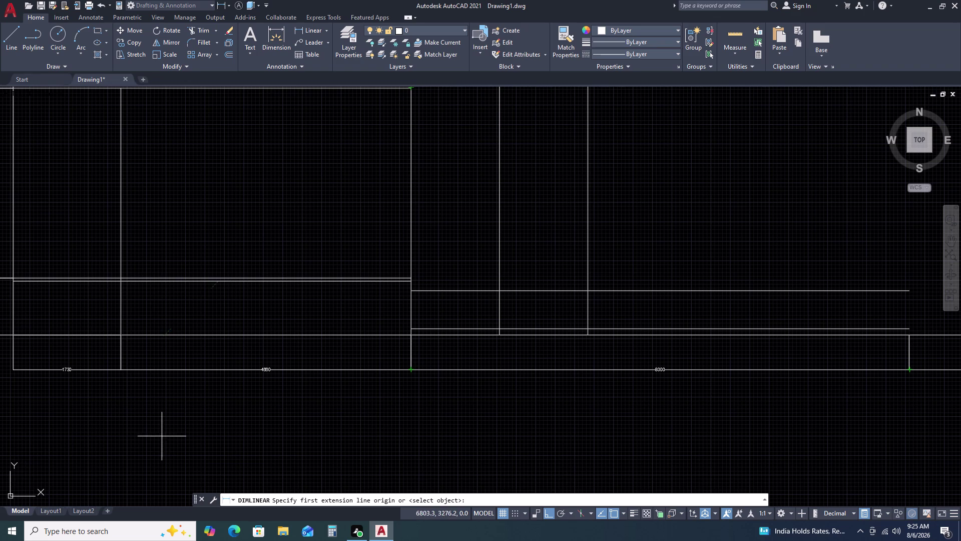
Cancel the pending linear dimension and recenter the view on the whole elevation.
scroll(down, 3)
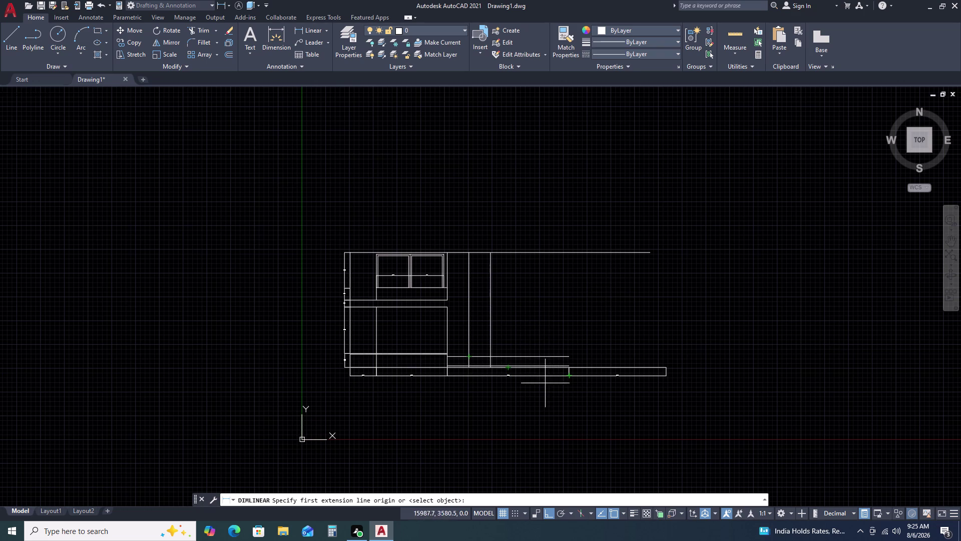
scroll(up, 3)
scroll(down, 3)
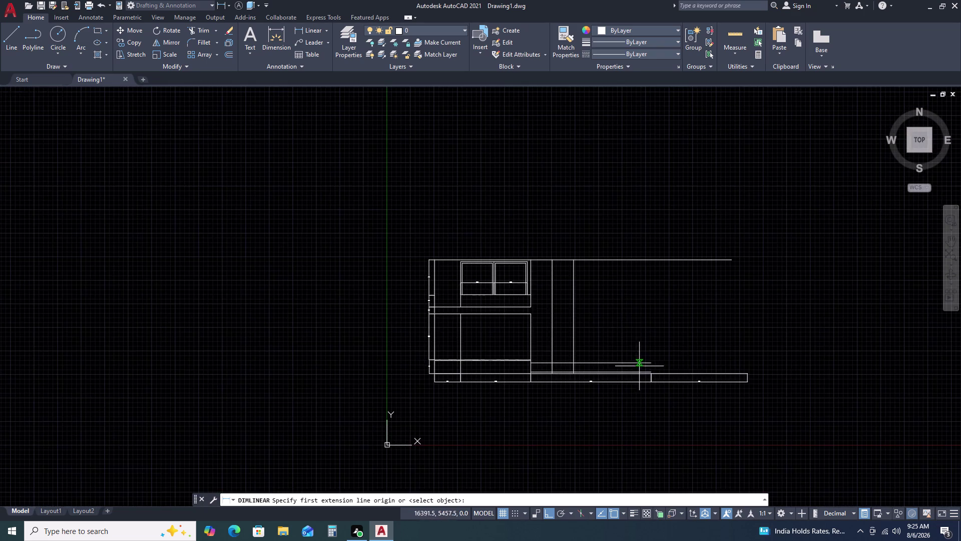
scroll(up, 3)
middle_drag(695, 369, 613, 366)
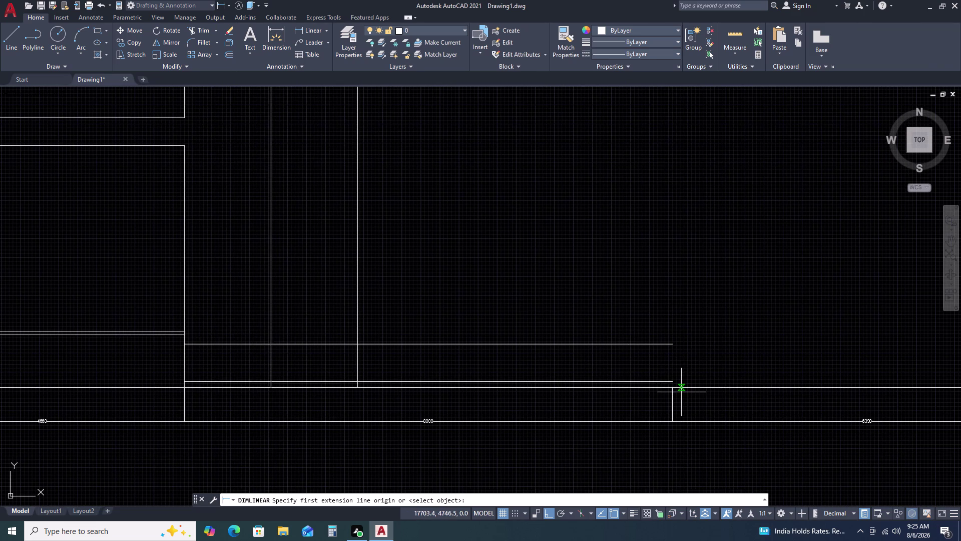
key(Escape)
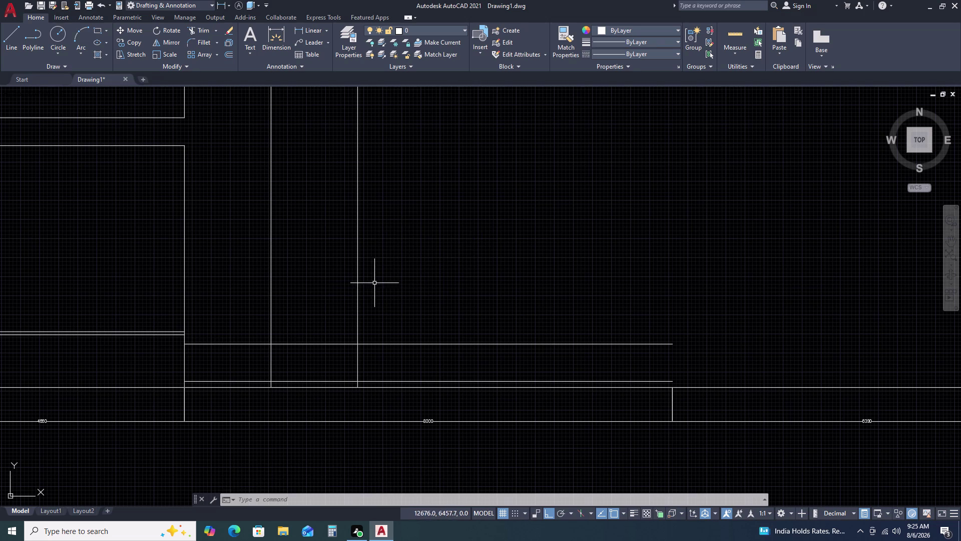
scroll(down, 3)
middle_drag(409, 285, 463, 323)
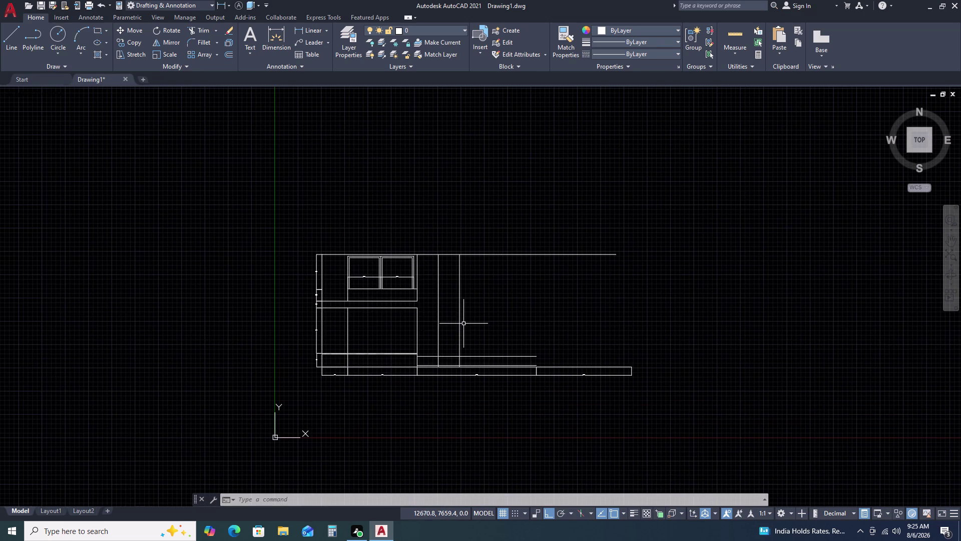
scroll(up, 3)
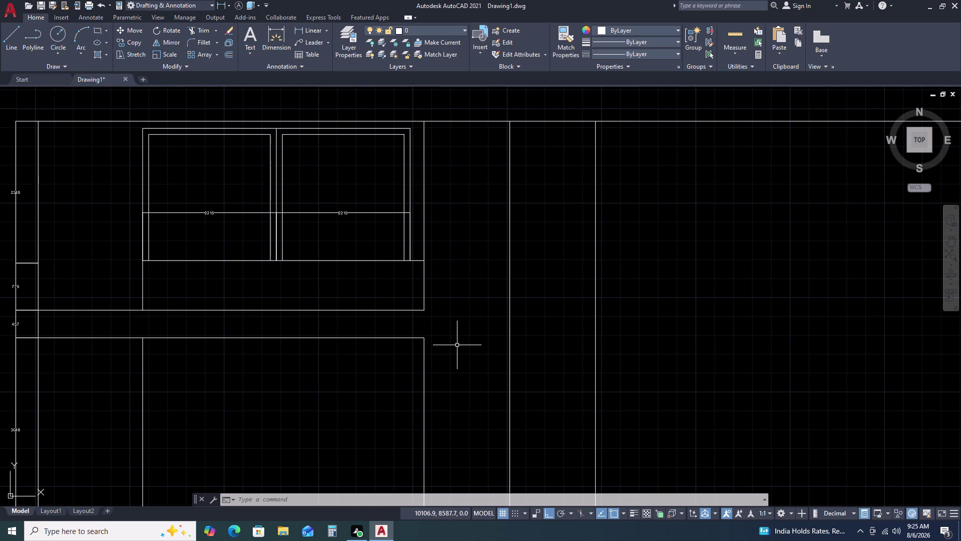
Draw a line extending the shelf band's top edge to the vertical partition.
text(L)
key(space)
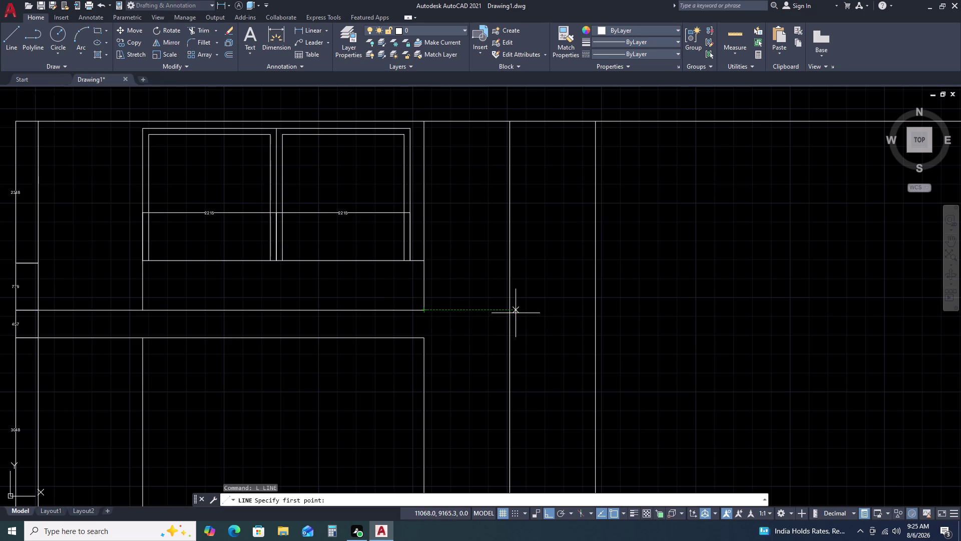
click(510, 309)
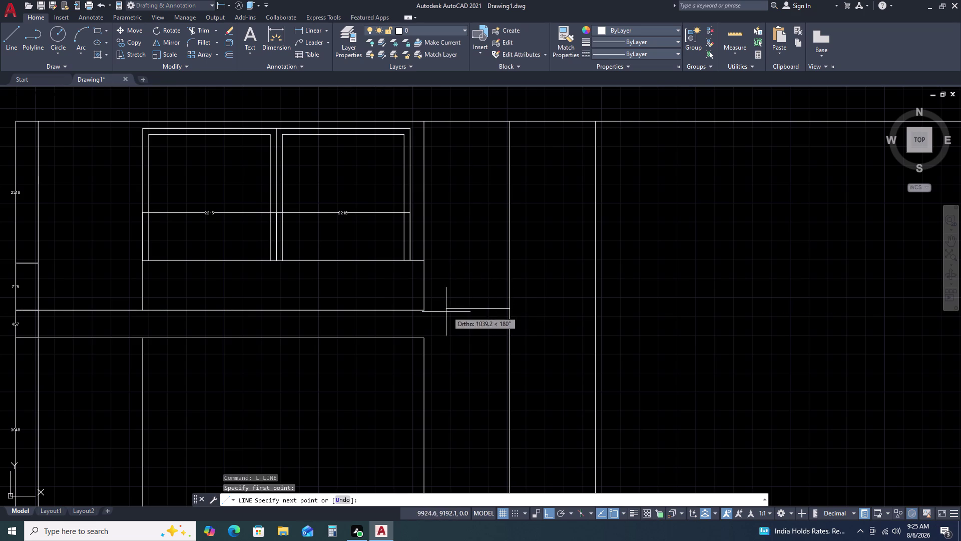
key(Escape)
key(space)
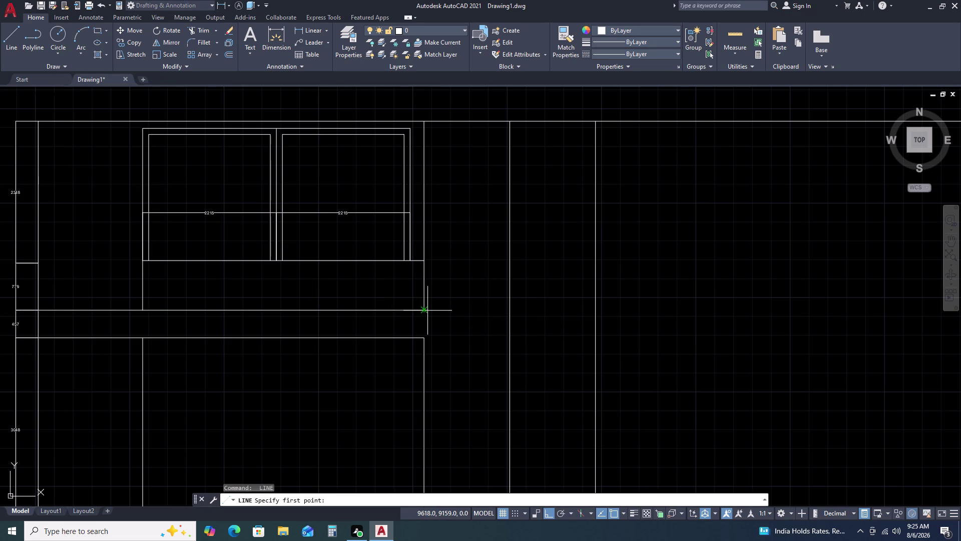
click(427, 310)
click(506, 310)
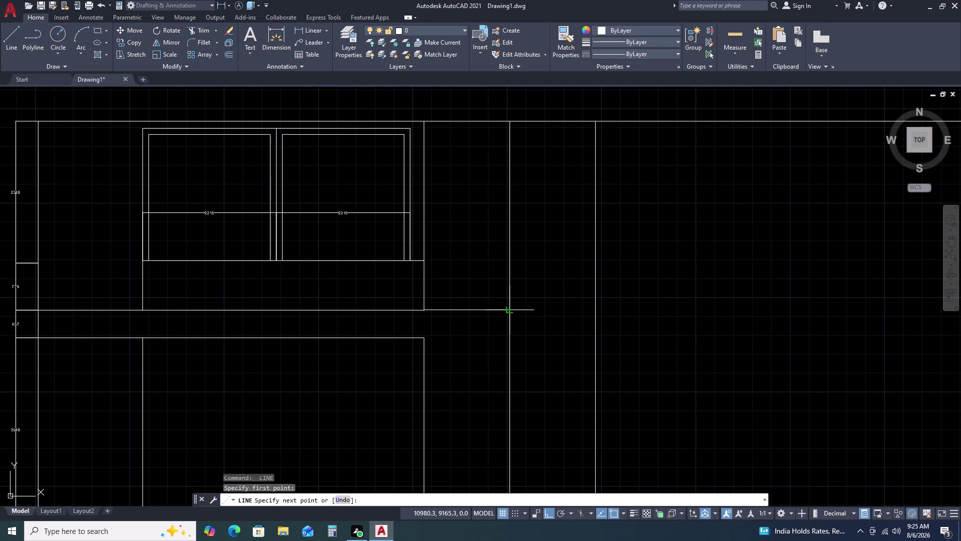
key(Escape)
Draw a line extending the shelf band's lower edge to the partition.
scroll(up, 3)
scroll(down, 3)
middle_drag(605, 340, 596, 292)
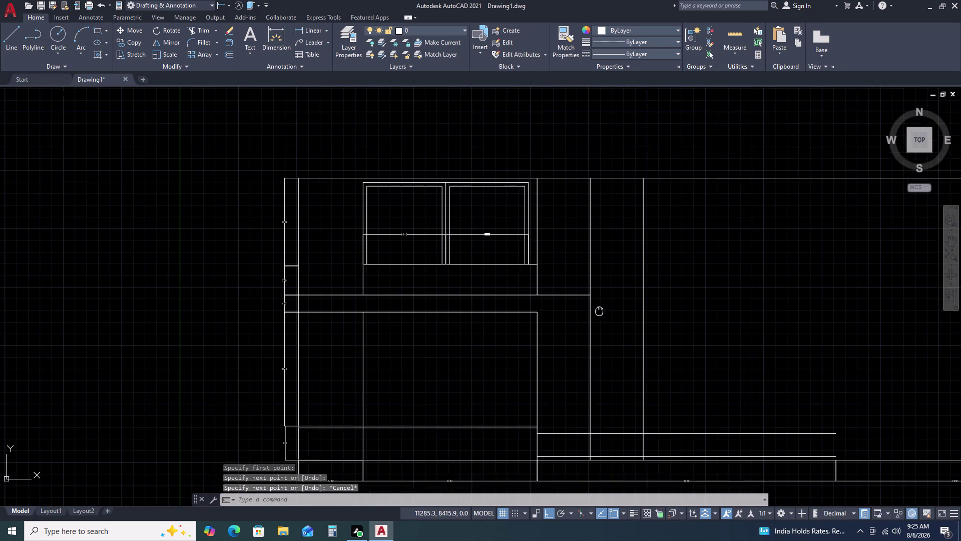
middle_drag(595, 292, 595, 289)
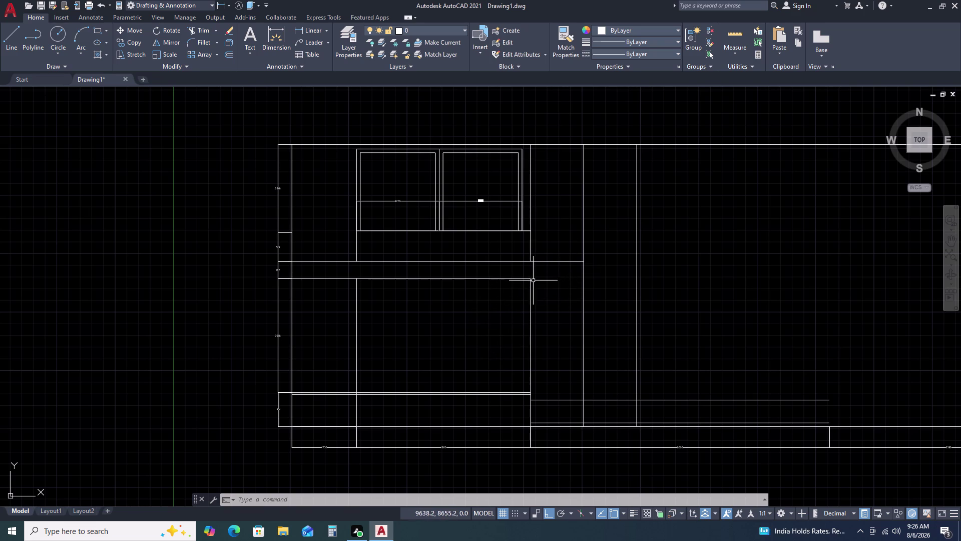
key(space)
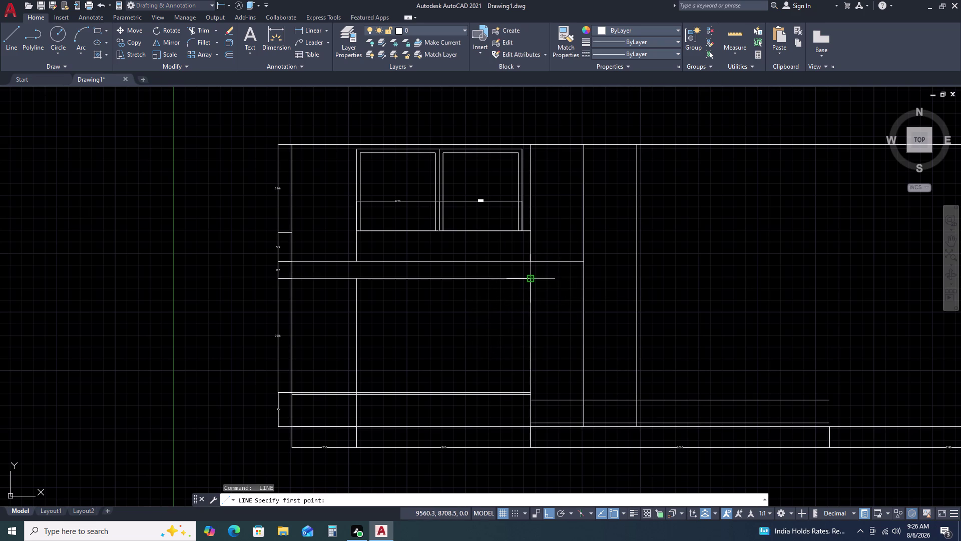
click(530, 276)
click(584, 281)
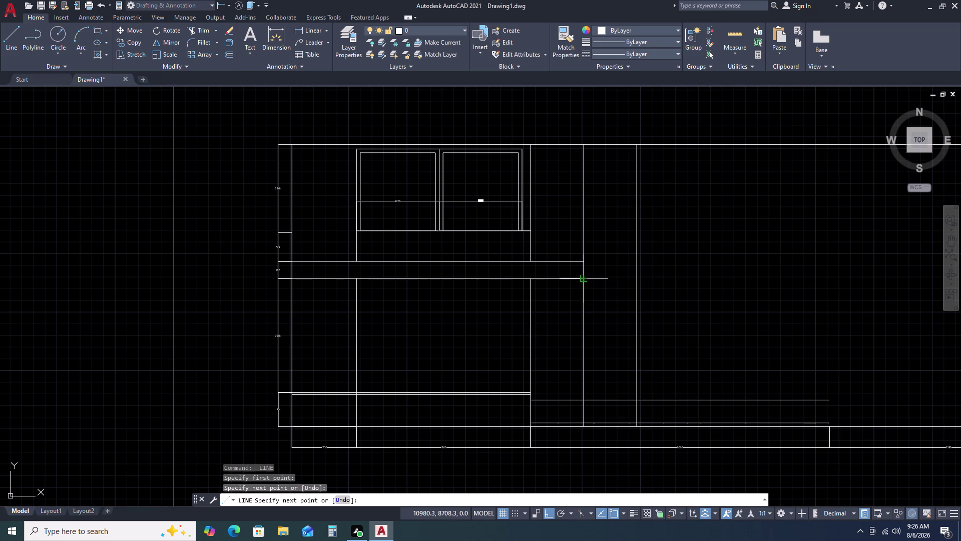
key(Escape)
Begin trimming the new lines at the partition with TR.
key(t)
key(r)
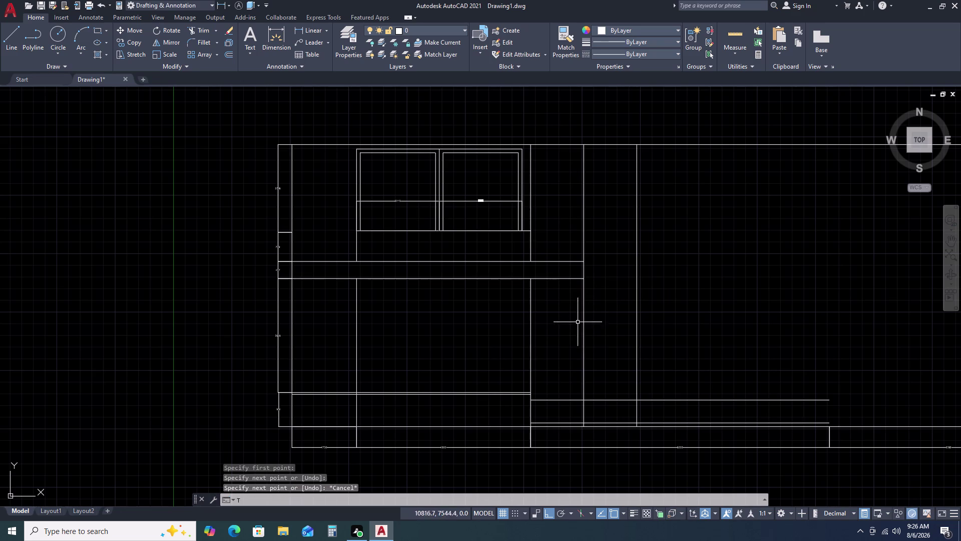
key(space)
click(583, 268)
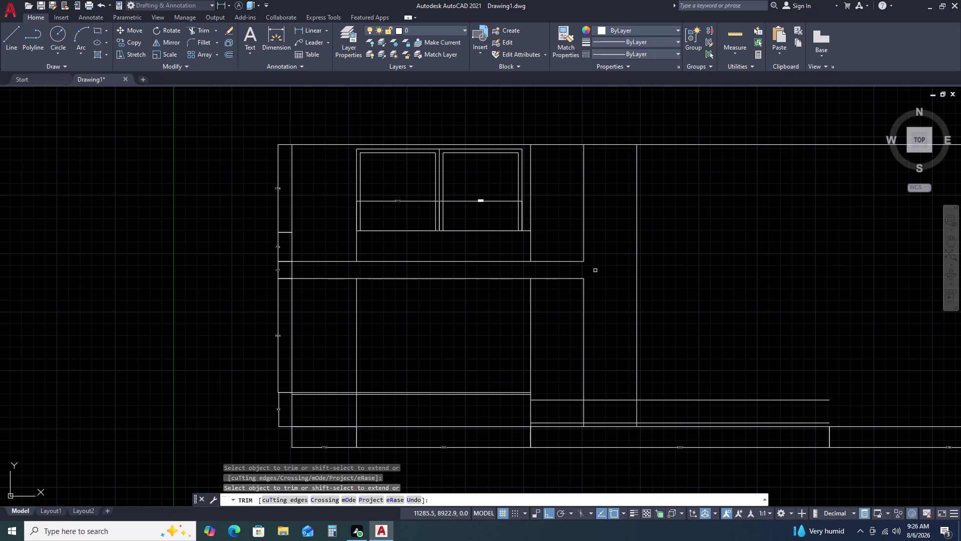
key(ctrl+z)
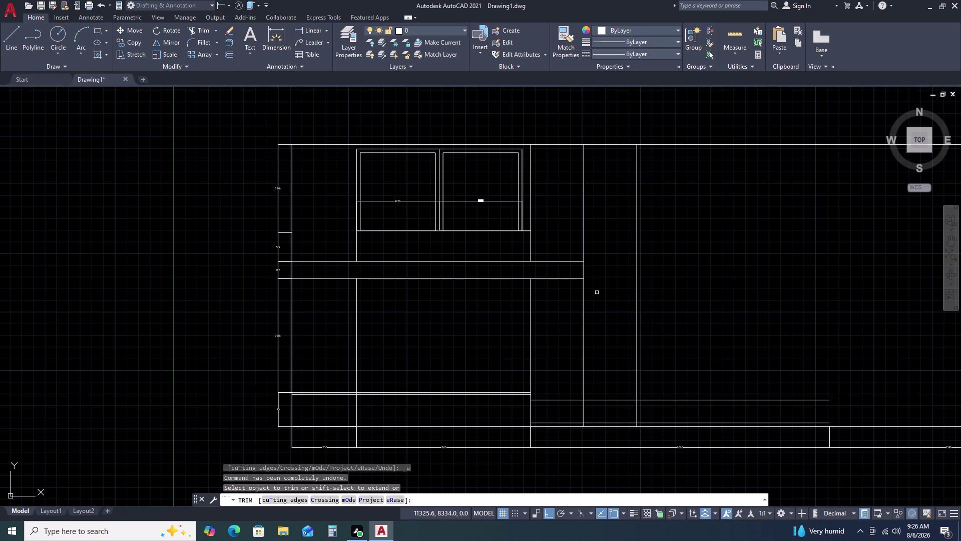
scroll(down, 3)
middle_click(602, 264)
middle_drag(602, 265, 571, 283)
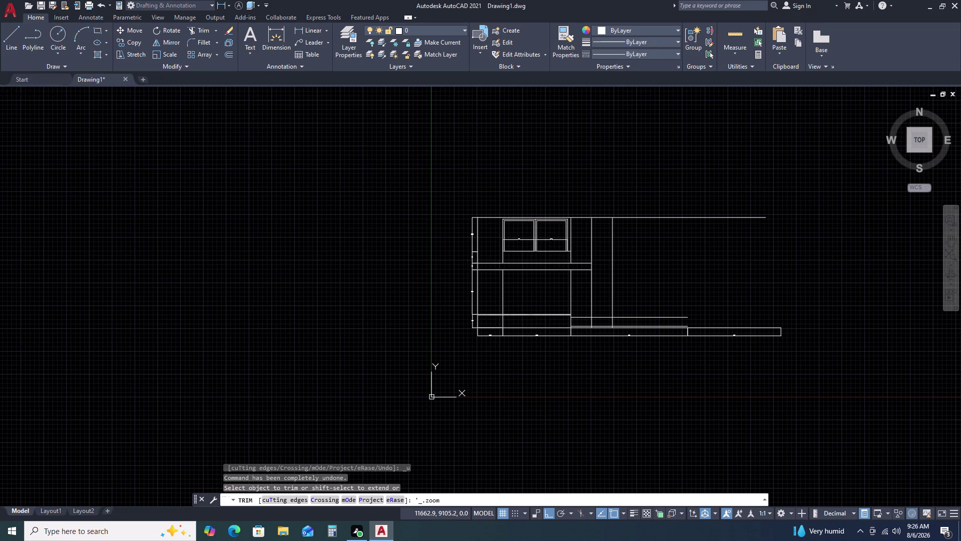
key(Escape)
scroll(down, 3)
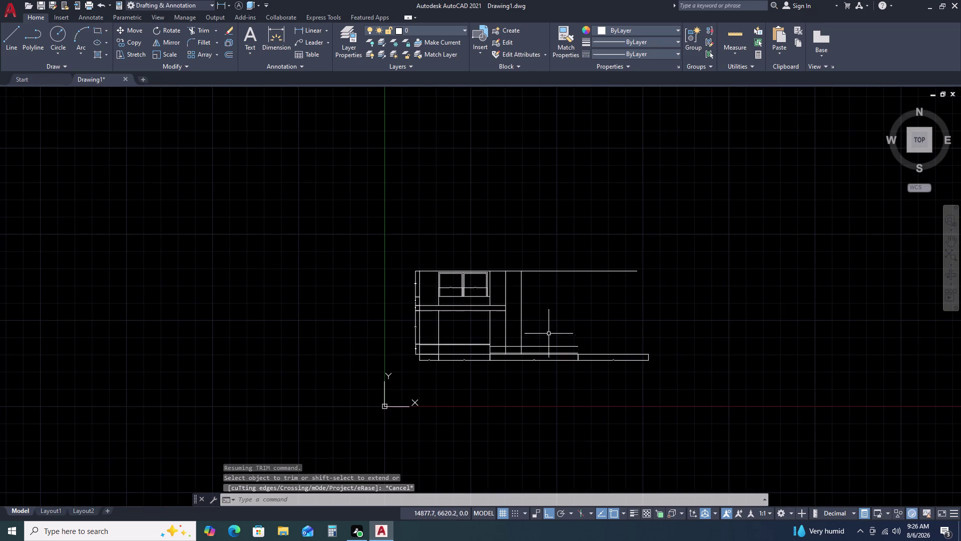
middle_drag(545, 338, 545, 273)
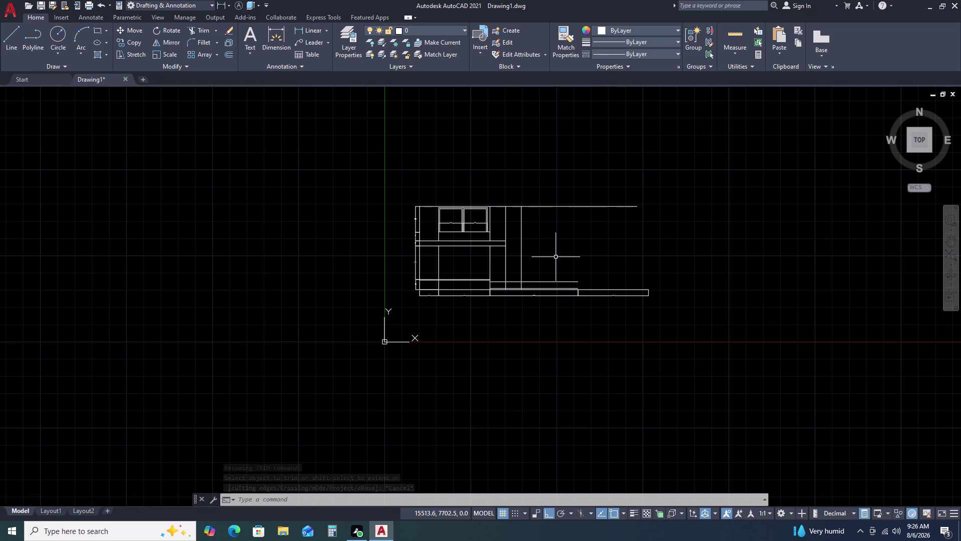
scroll(up, 3)
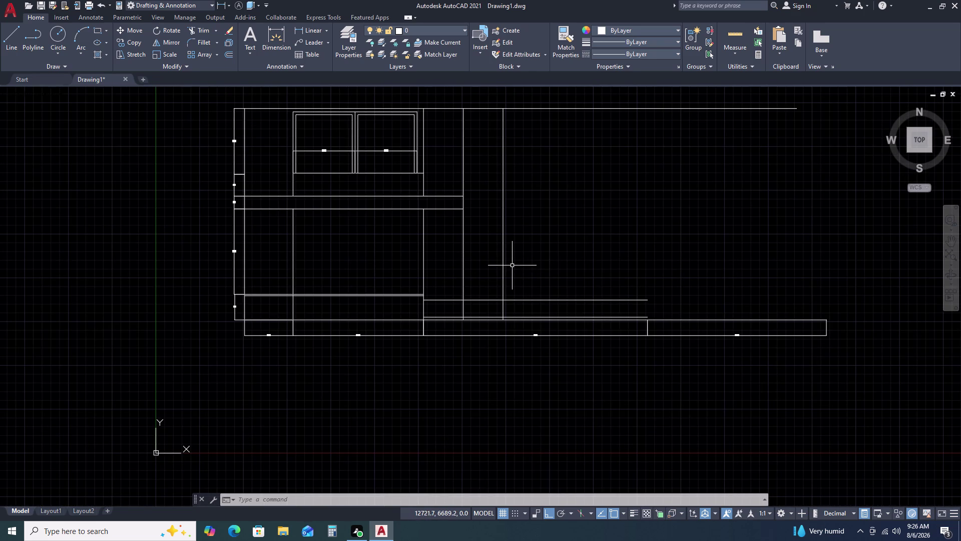
click(512, 265)
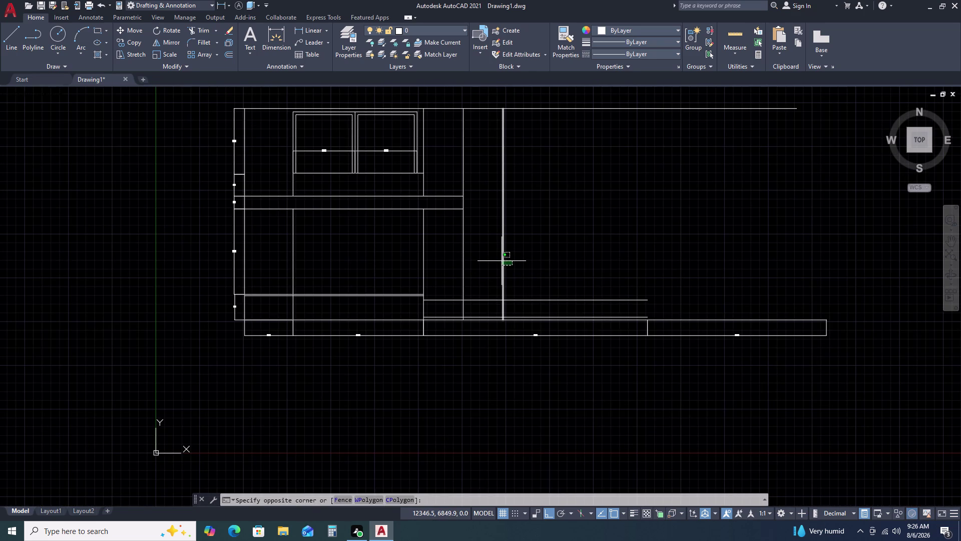
key(Escape)
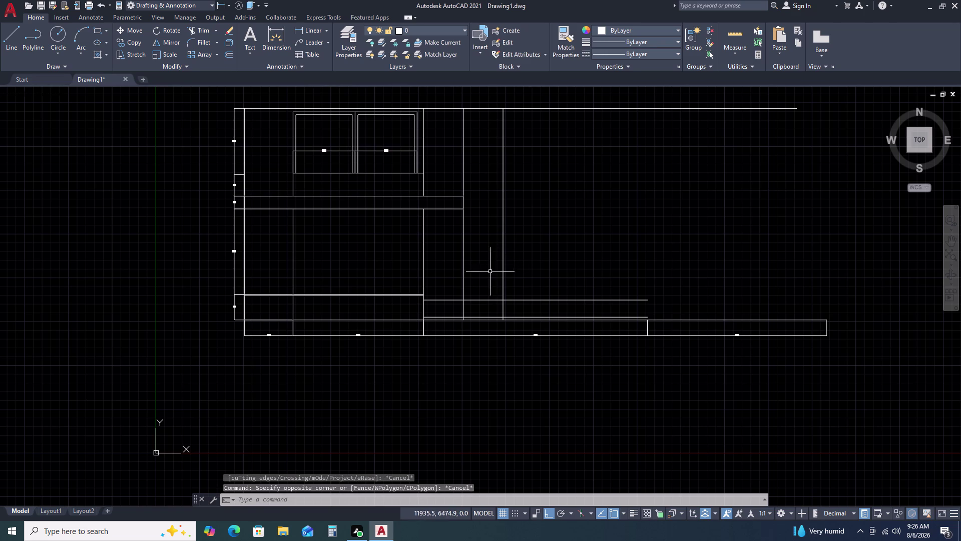
scroll(up, 3)
scroll(down, 3)
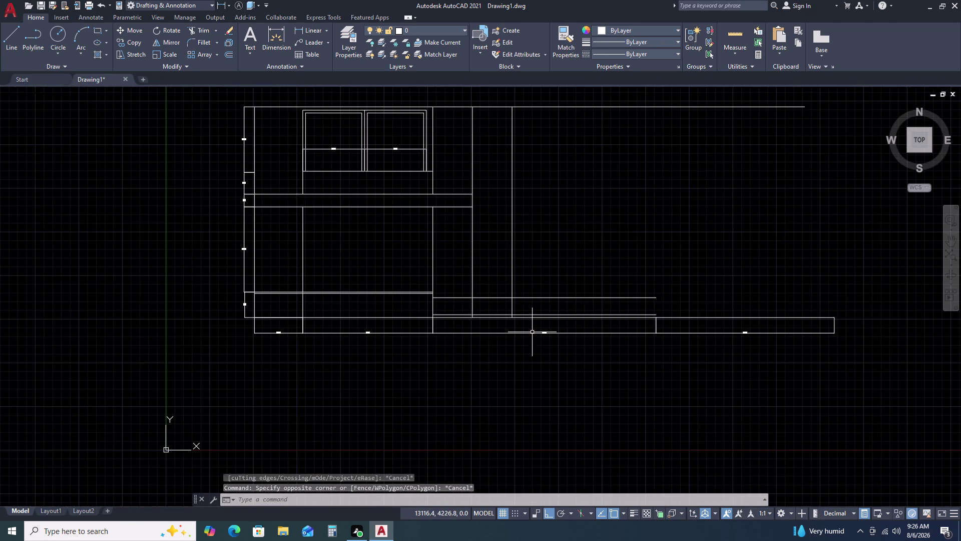
scroll(up, 3)
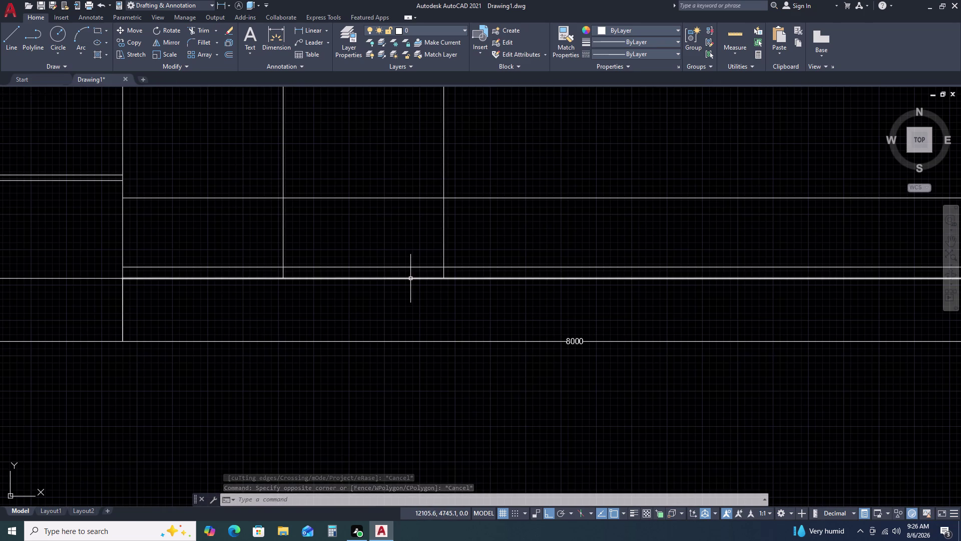
click(410, 278)
click(408, 268)
key(Escape)
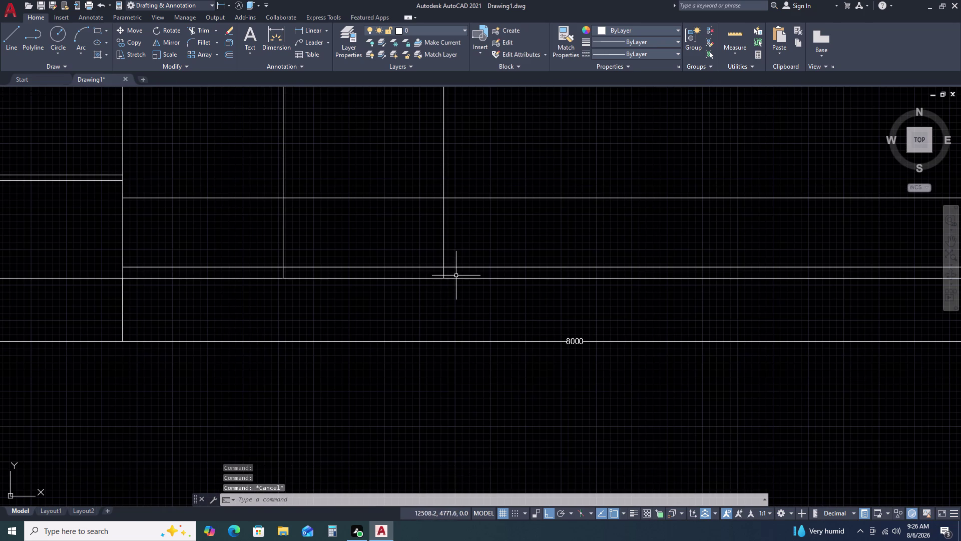
scroll(down, 3)
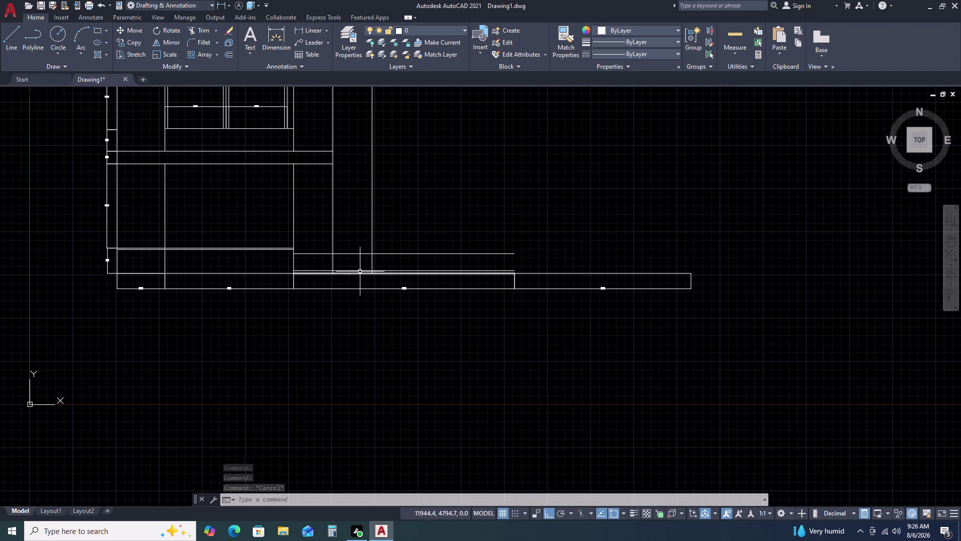
scroll(up, 3)
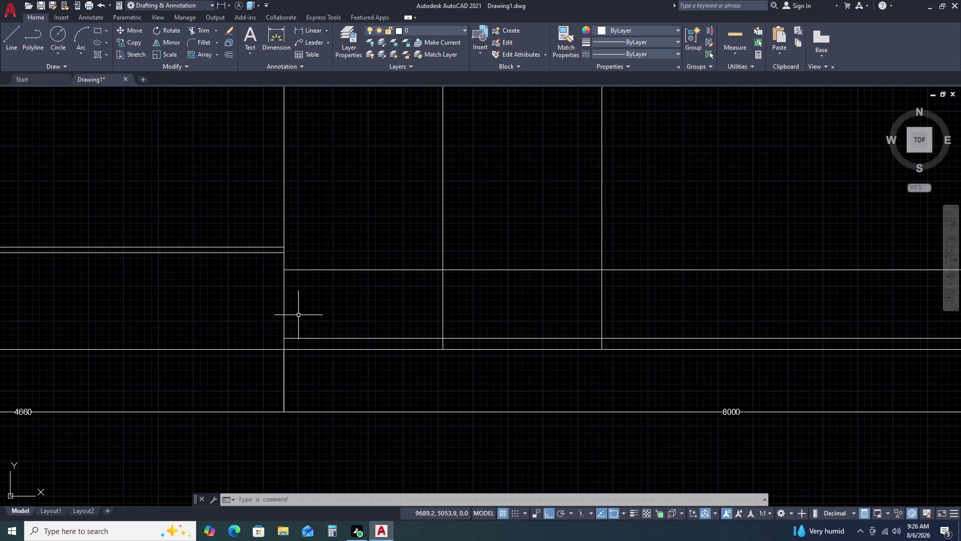
scroll(down, 3)
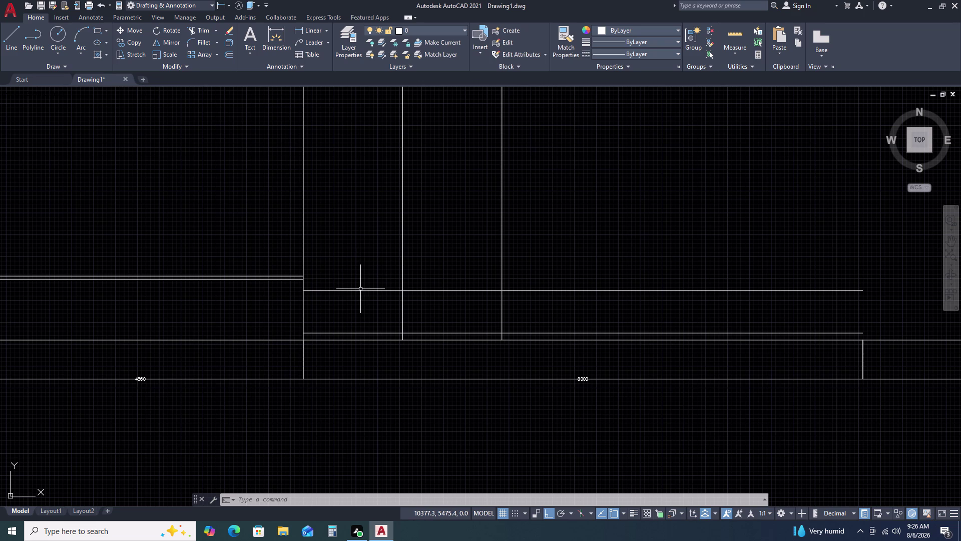
Add a 1420 DLI dimension across the extension box's lower shelf segment.
scroll(down, 3)
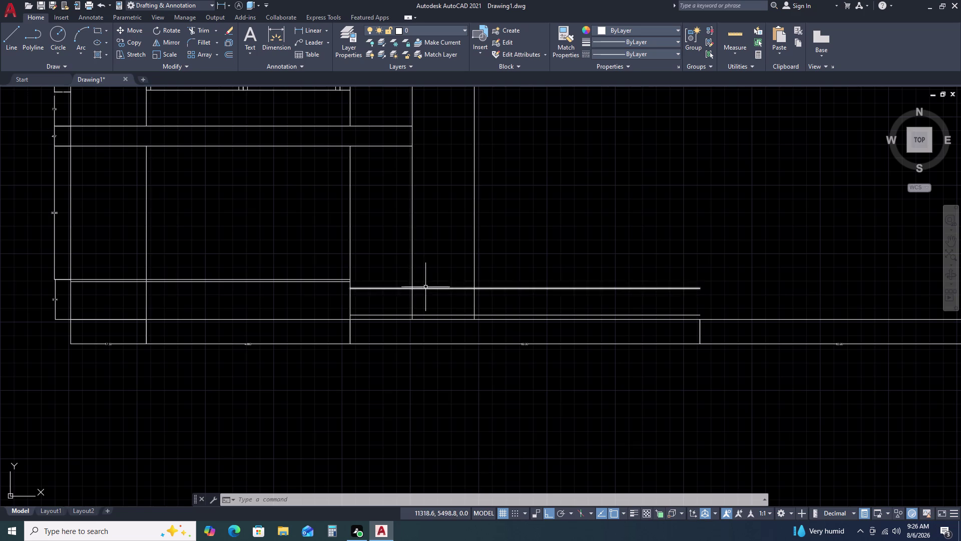
text(DL)
text(I)
key(space)
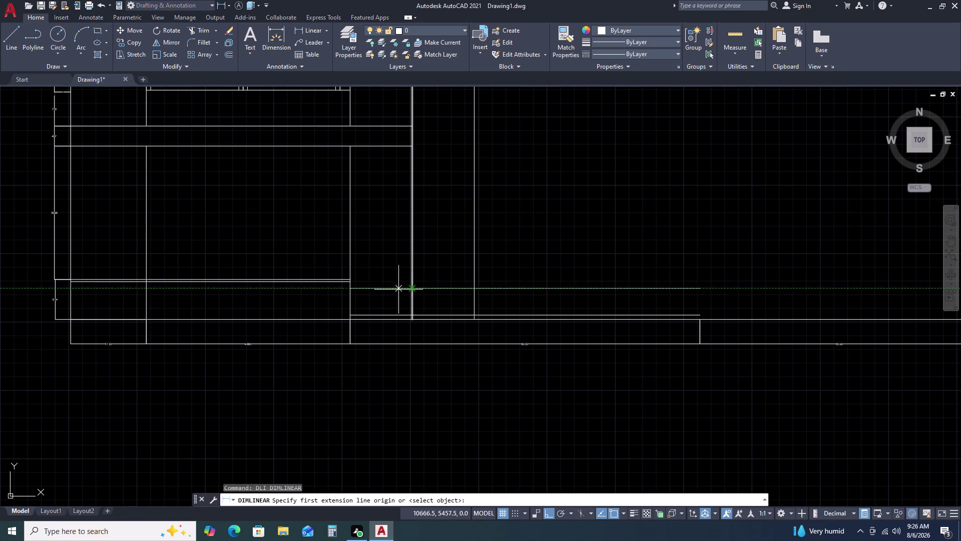
click(352, 287)
click(414, 286)
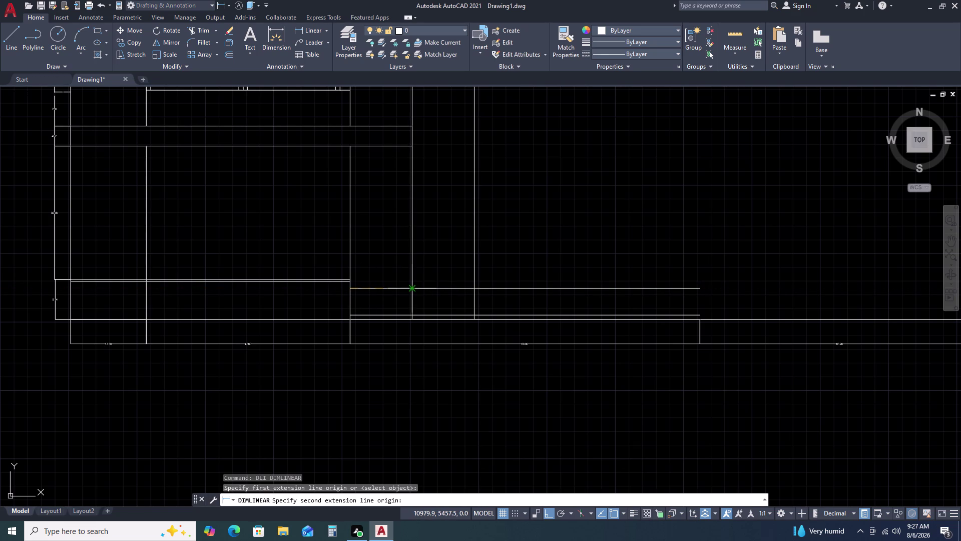
click(383, 274)
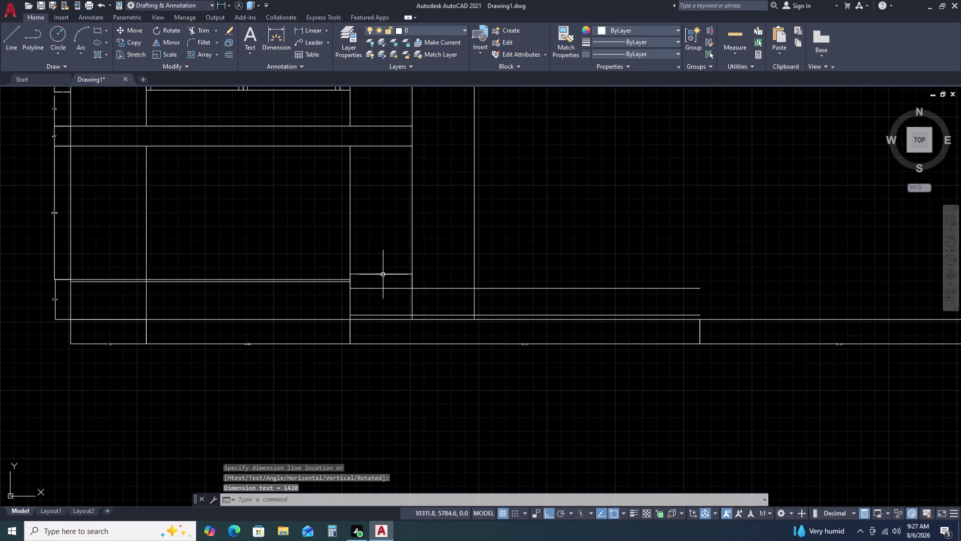
scroll(up, 3)
scroll(down, 3)
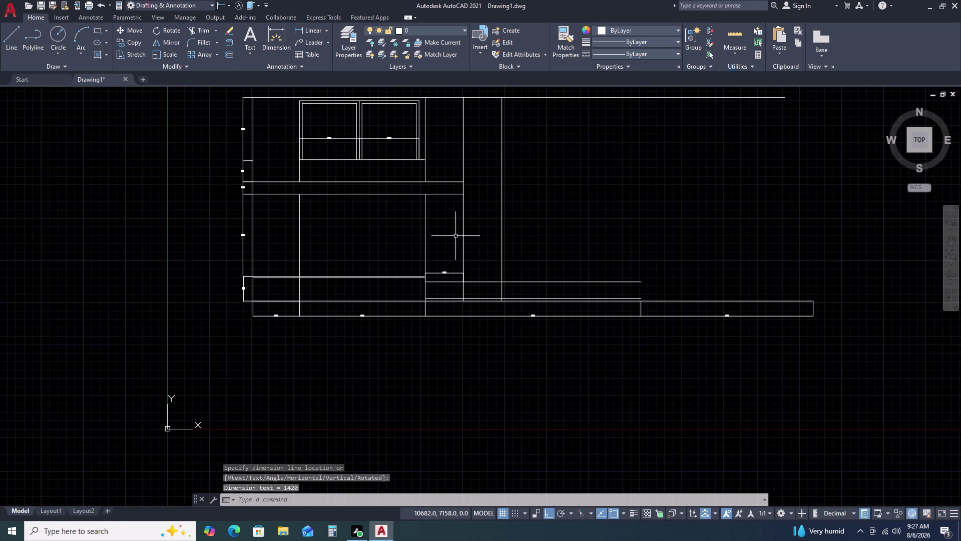
scroll(up, 3)
middle_drag(455, 268, 456, 273)
middle_drag(456, 277, 525, 363)
scroll(down, 3)
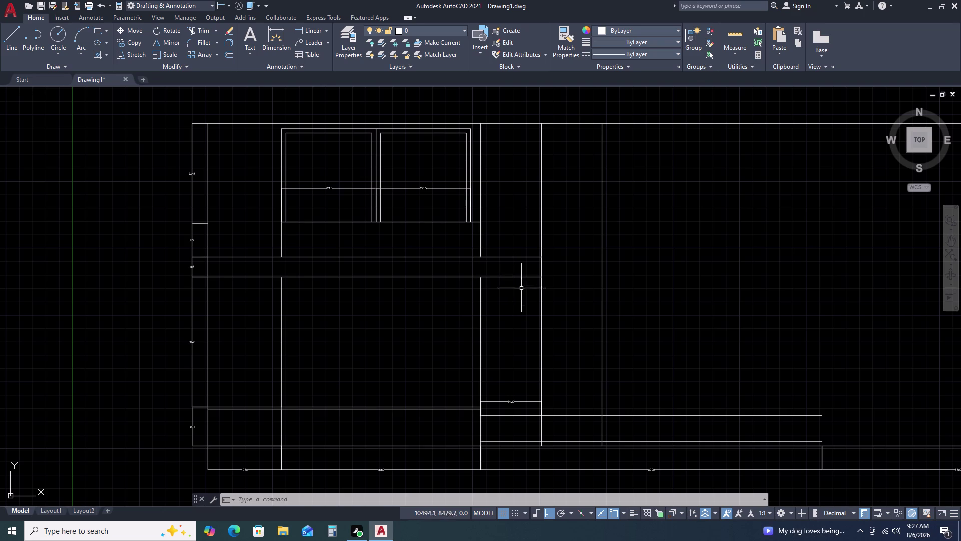
Offset the extension box's vertical divider 100 units to the right.
click(541, 313)
text(O)
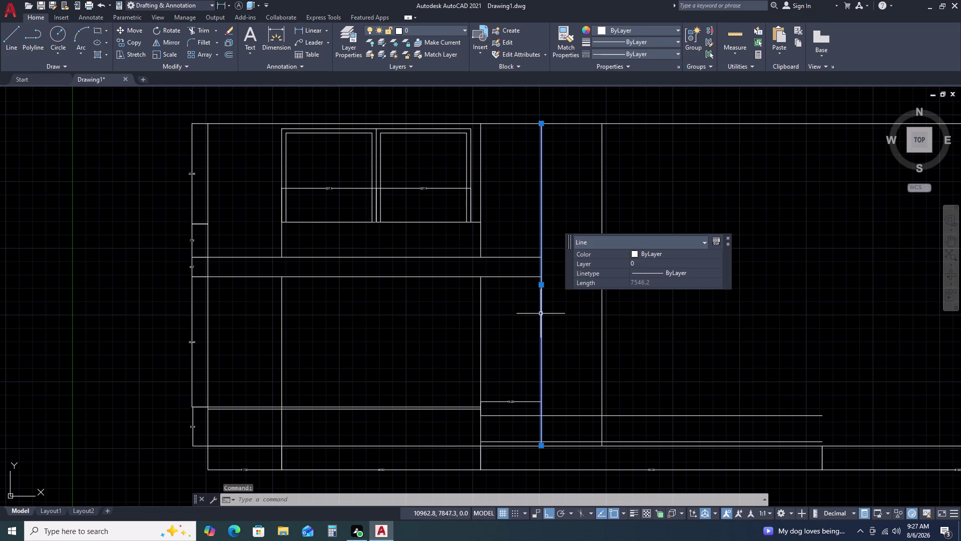
key(space)
key(1)
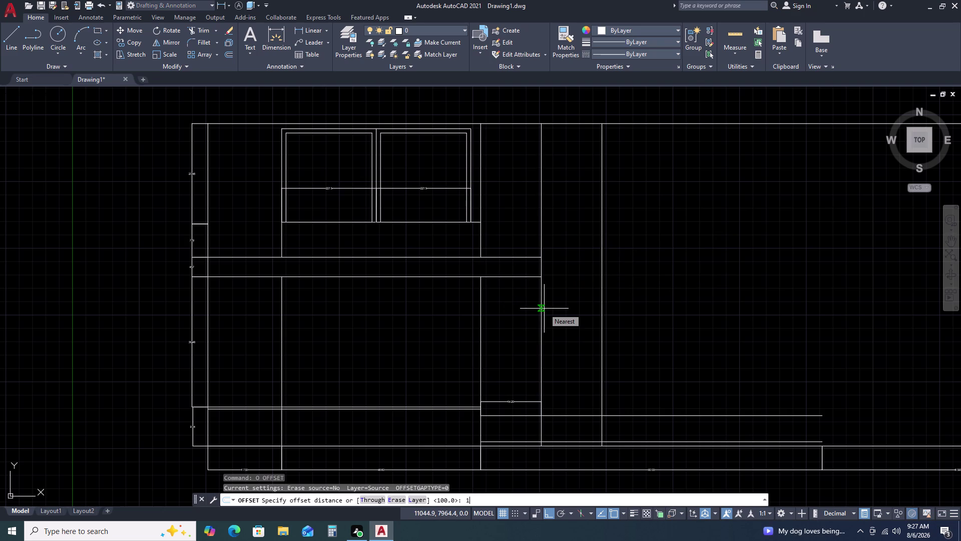
text(00)
key(Return)
scroll(down, 3)
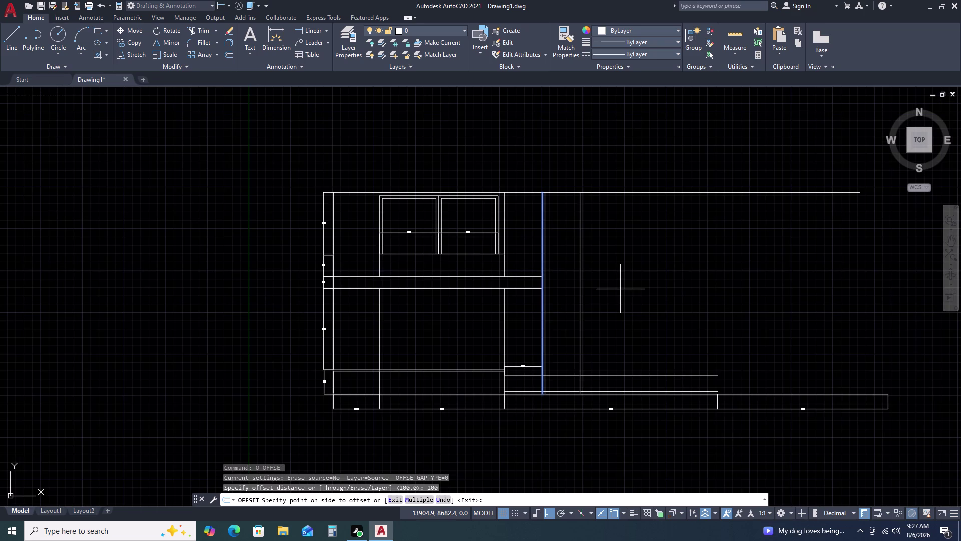
click(569, 314)
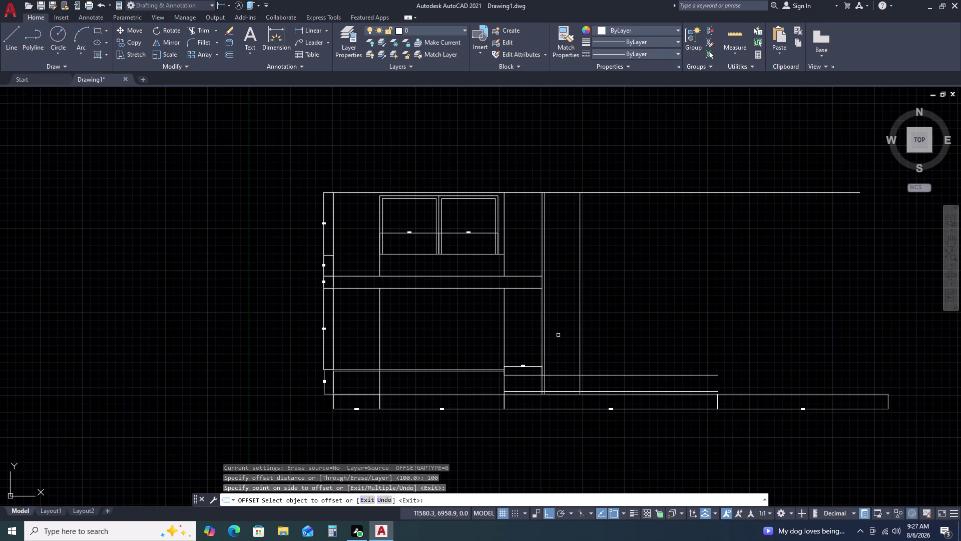
key(Escape)
scroll(up, 3)
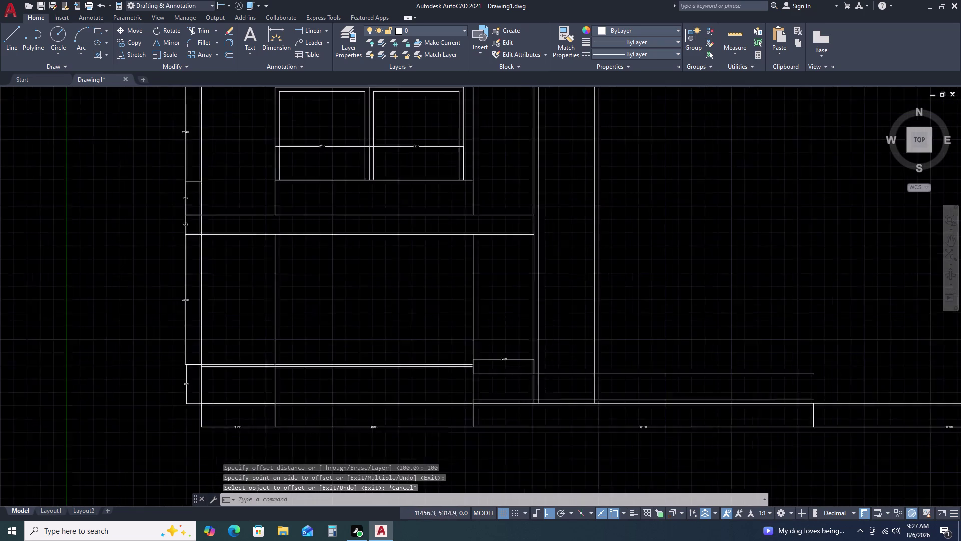
Start a new linear dimension with DLI.
text(DL)
text(I)
key(space)
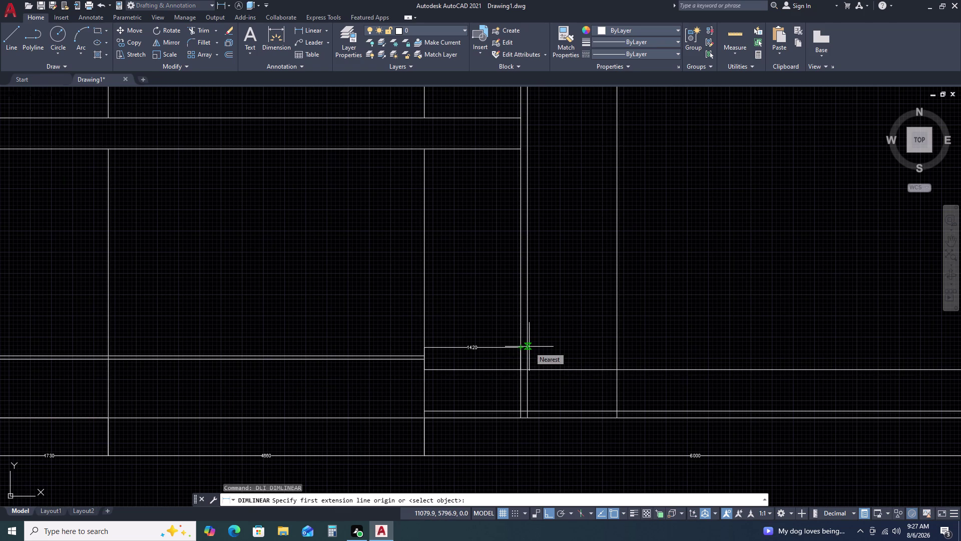
Dimension the 1296 gap from the new offset line to the next vertical line.
click(529, 347)
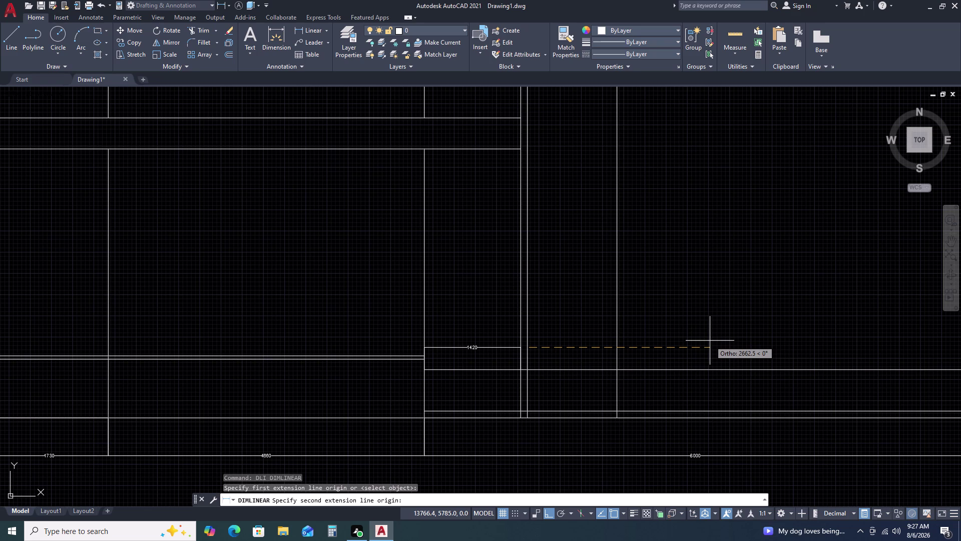
click(616, 348)
click(615, 343)
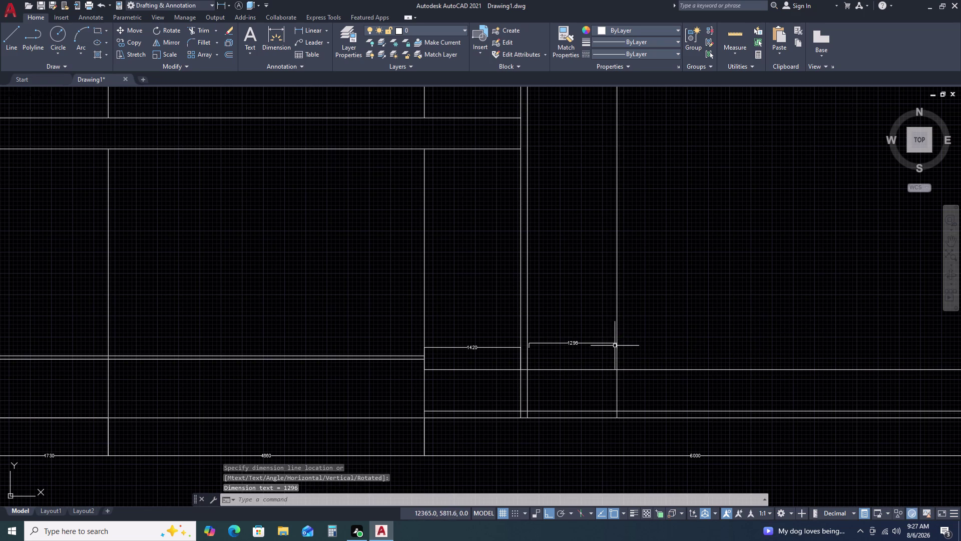
key(Escape)
Delete the vertical line right of the gap and its 1296 dimension.
click(626, 327)
click(610, 296)
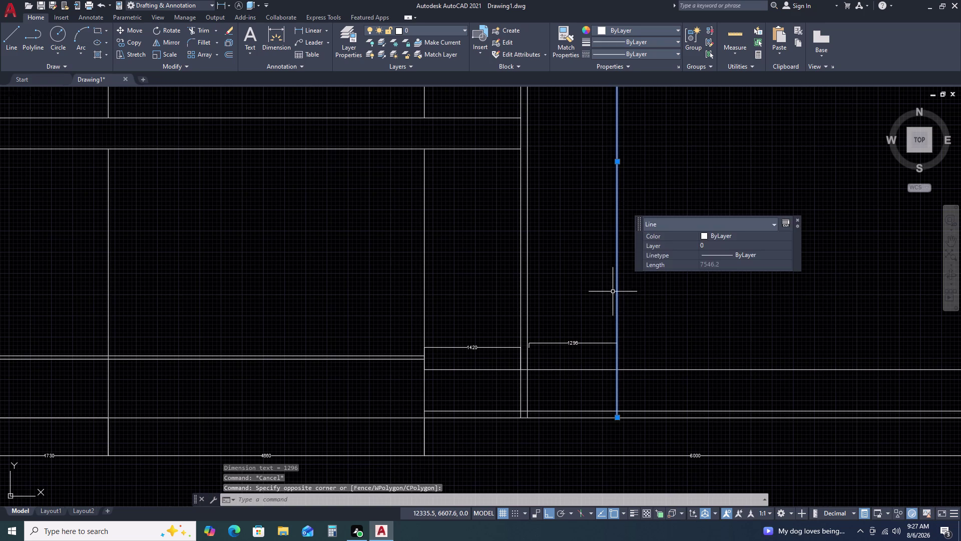
key(Delete)
click(593, 337)
click(566, 355)
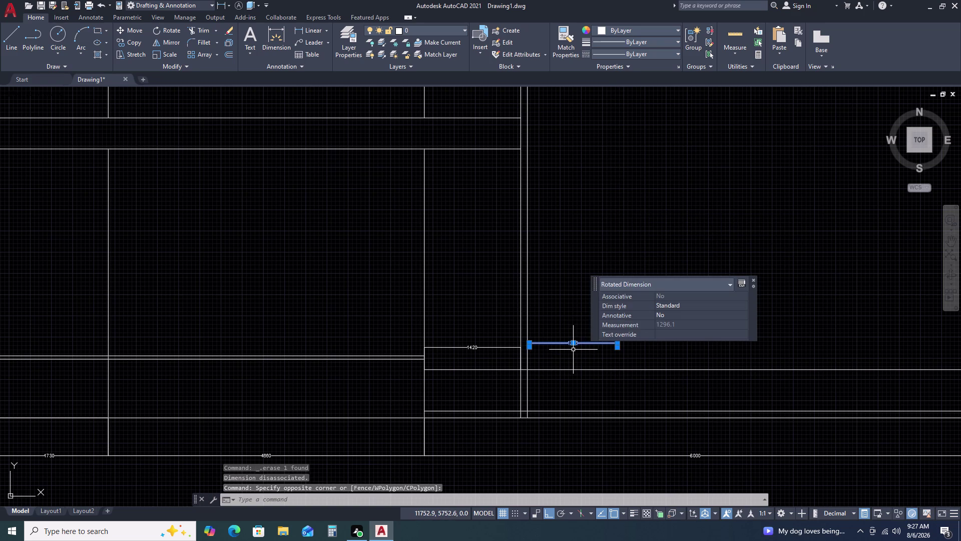
key(Delete)
Select the lines of the doubled divider.
click(525, 334)
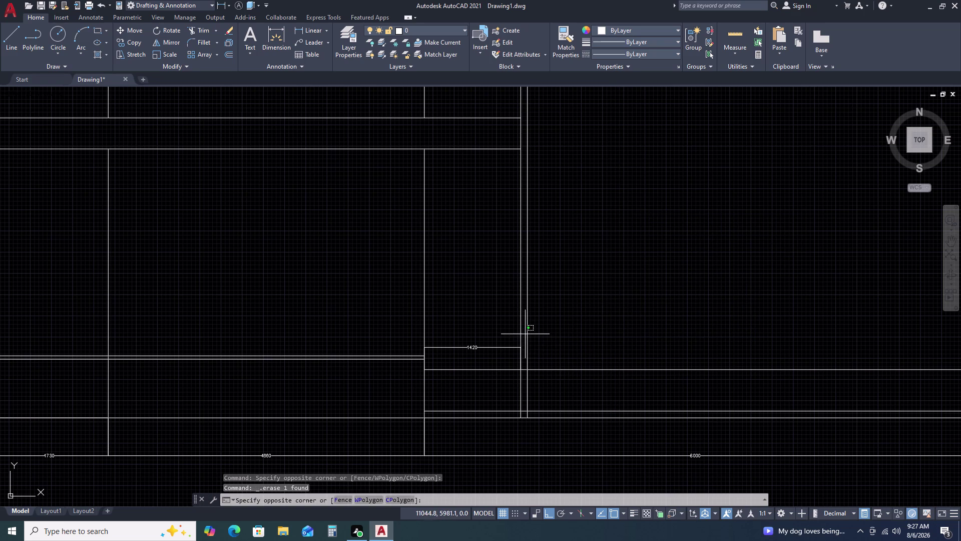
click(531, 329)
click(530, 328)
click(524, 340)
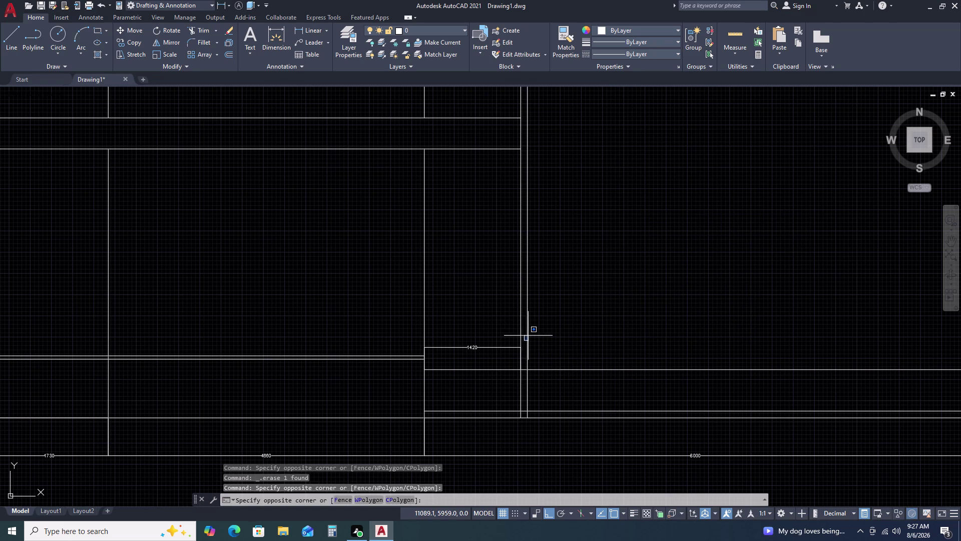
click(528, 335)
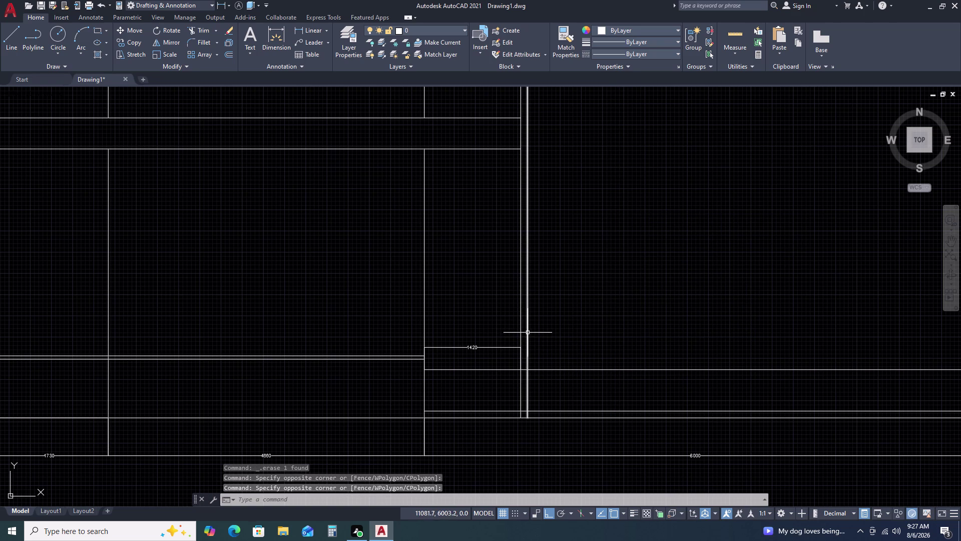
Offset the doubled divider's right line 1953 units to the right.
click(528, 344)
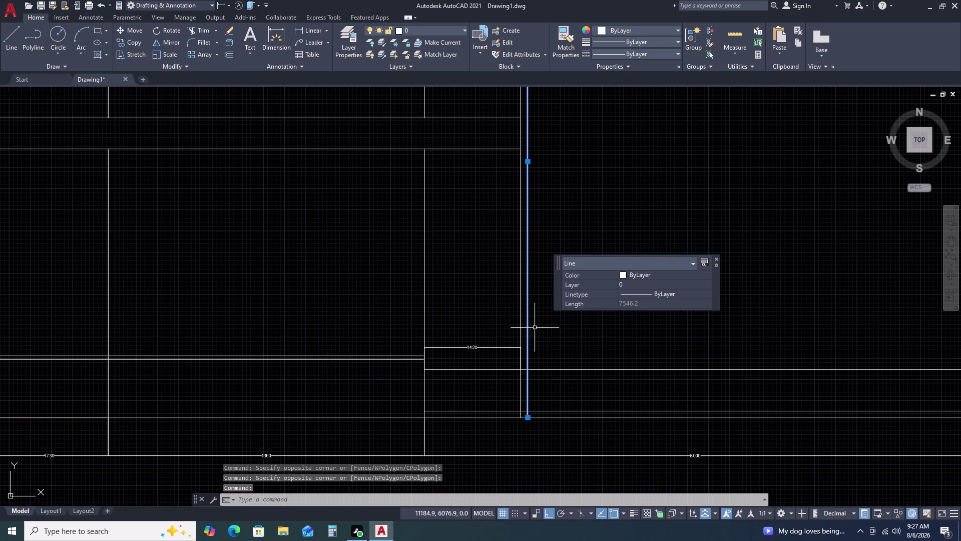
text(O)
key(space)
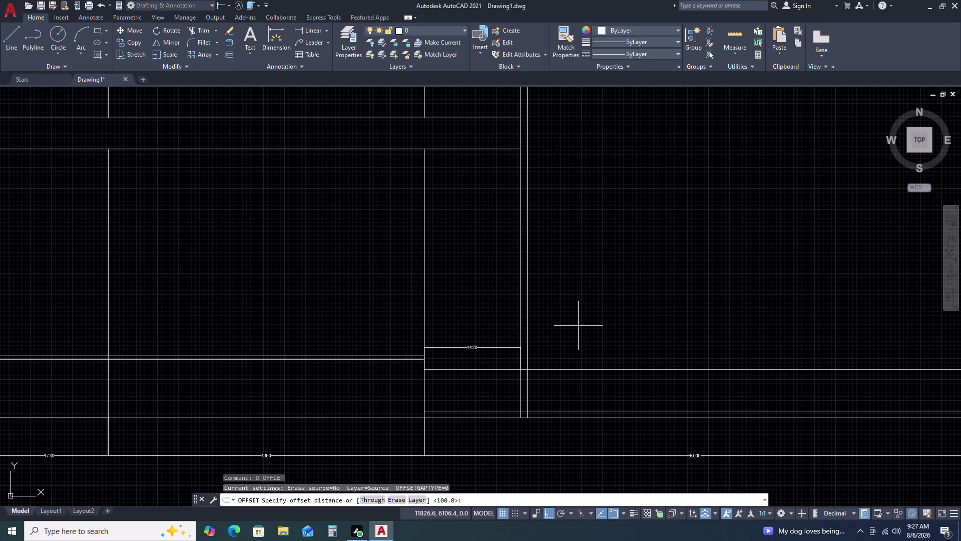
text(19)
key(5)
key(3)
key(Return)
key(Return)
key(Return)
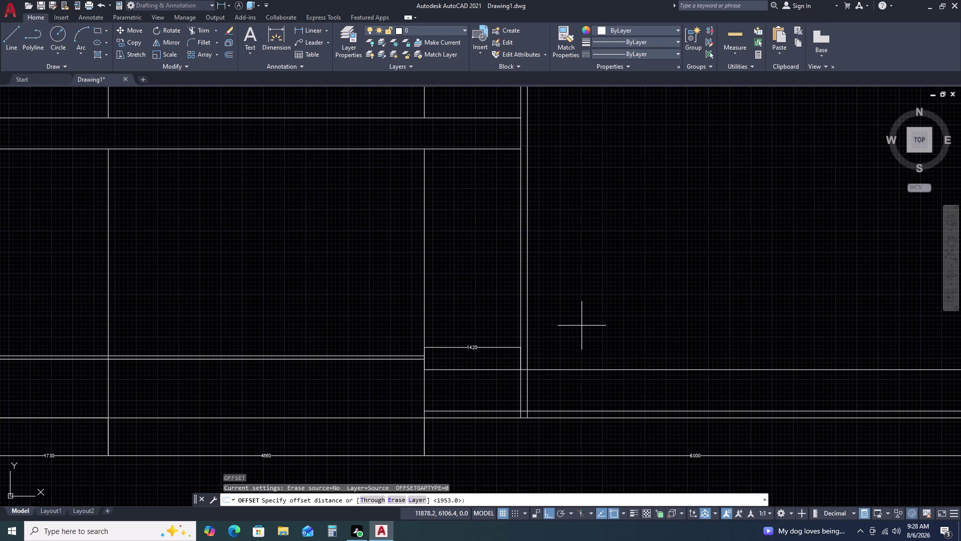
key(Return)
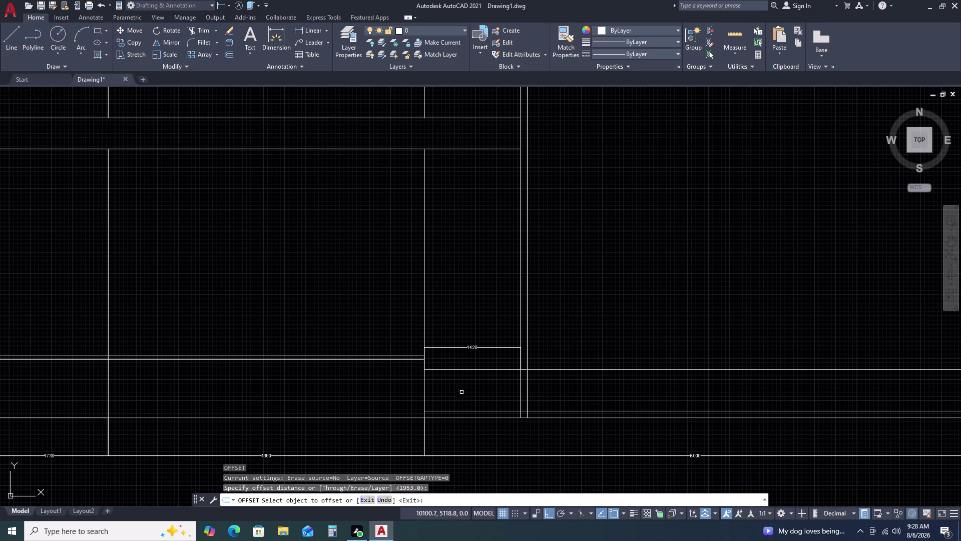
click(527, 365)
click(635, 360)
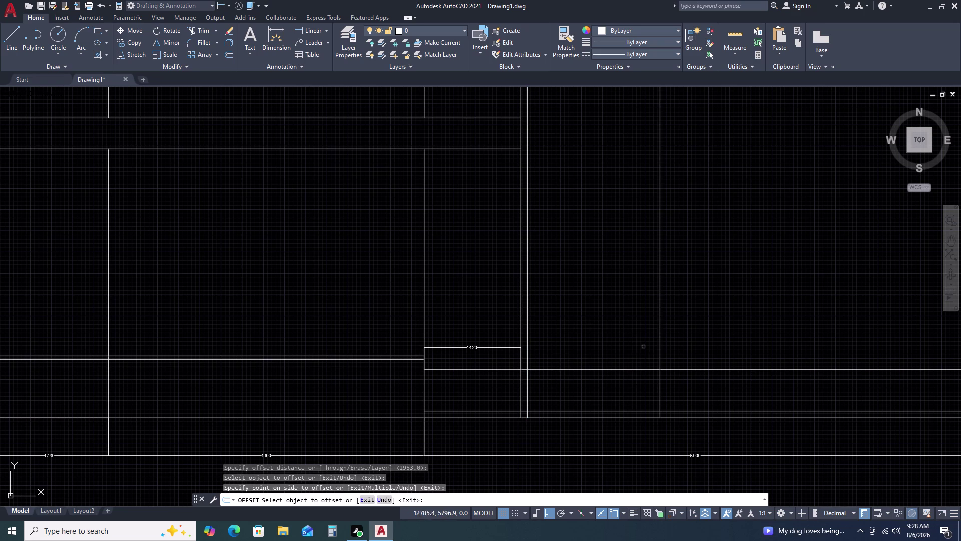
key(Escape)
Add a 1953 DLI dimension between the divider and the new line.
key(d)
key(l)
key(i)
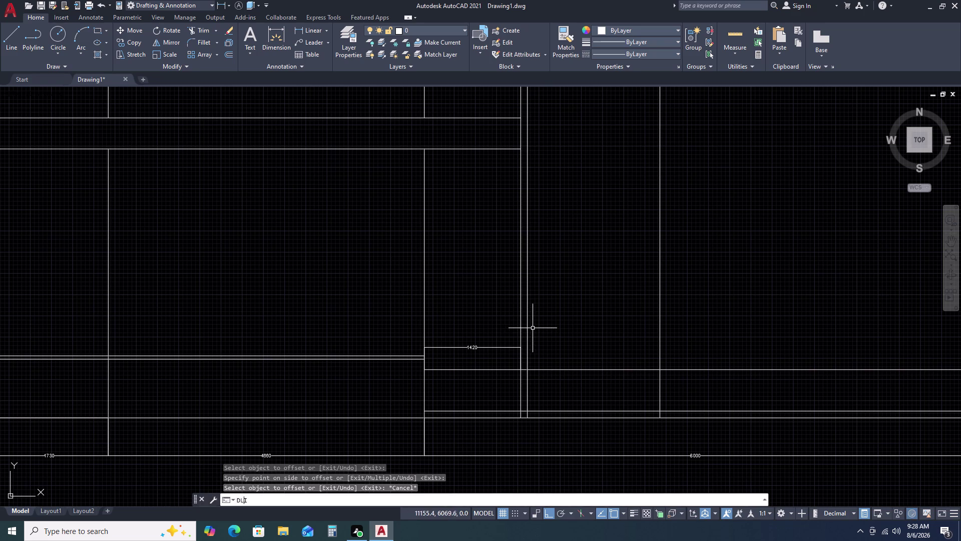
key(space)
click(526, 365)
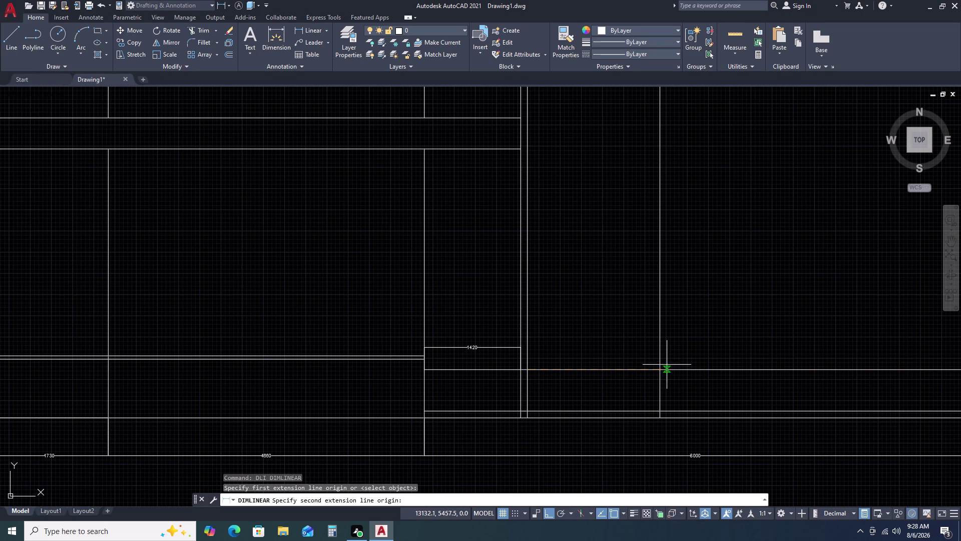
click(661, 371)
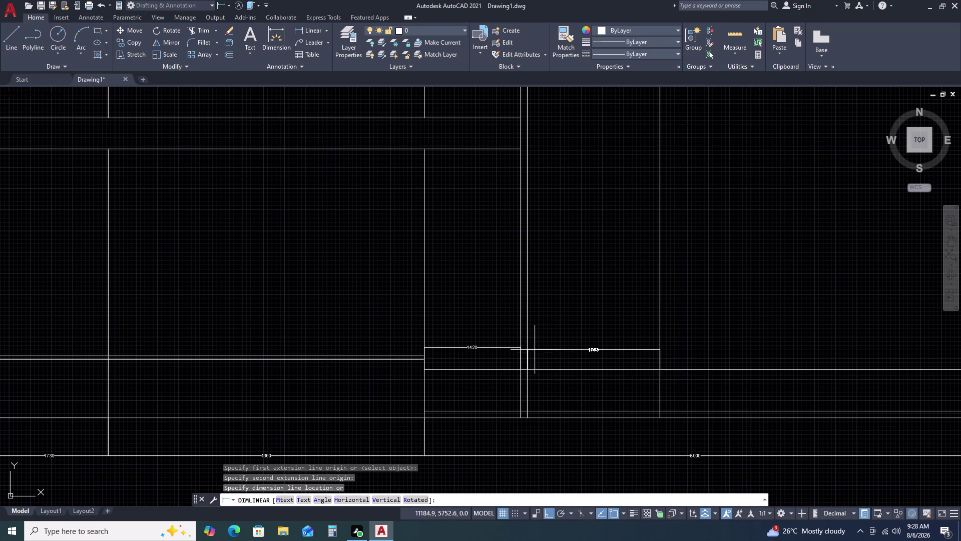
click(528, 347)
scroll(up, 3)
middle_drag(717, 337, 654, 346)
scroll(down, 3)
middle_drag(667, 324, 640, 327)
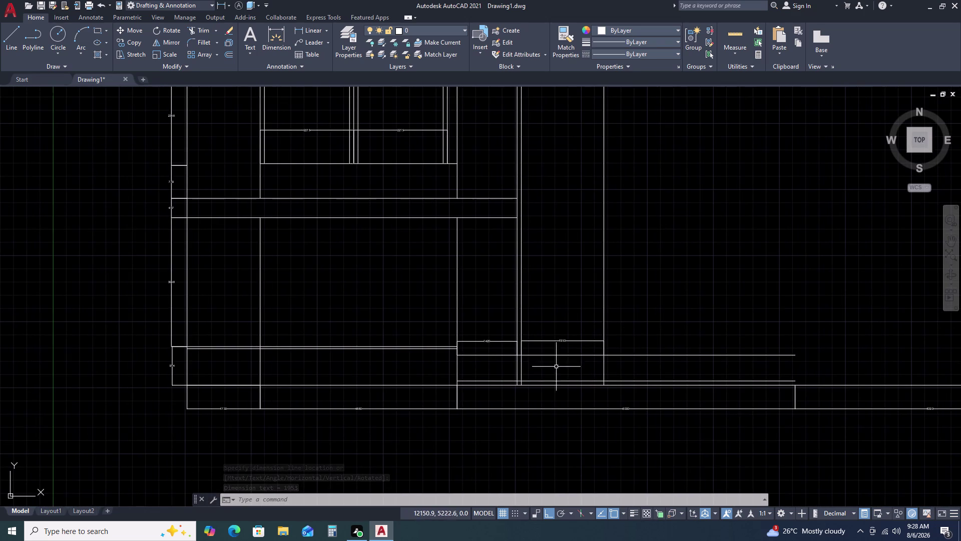
Delete the 1953 and 1420 dimensions.
scroll(up, 3)
click(625, 328)
click(592, 351)
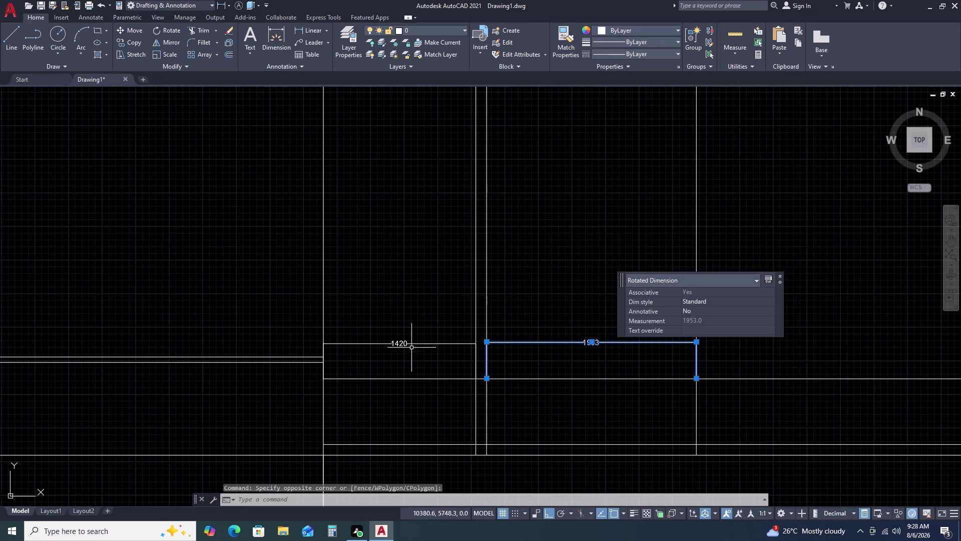
click(416, 343)
key(Delete)
Trim the short shelf-line piece beside the divider, abandoning a fence trim.
scroll(down, 3)
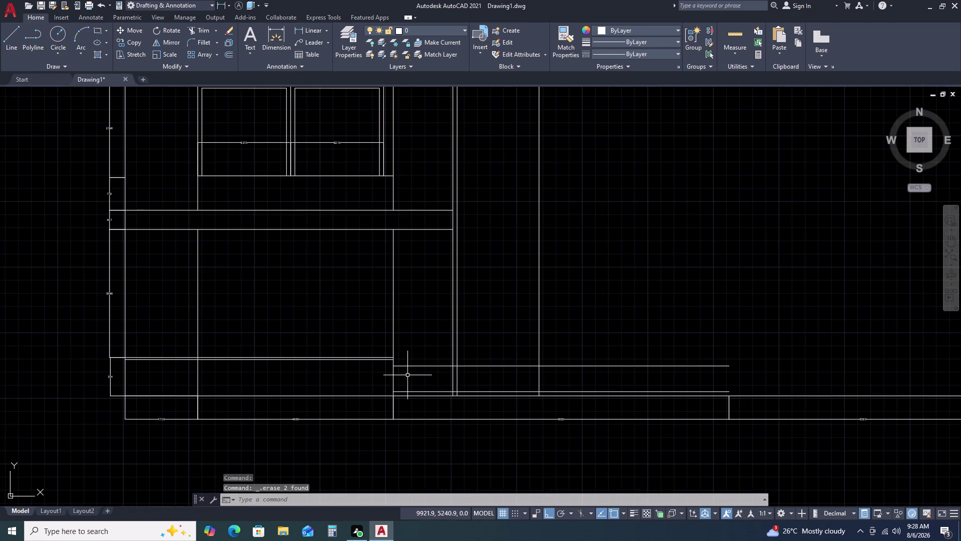
scroll(up, 3)
scroll(down, 3)
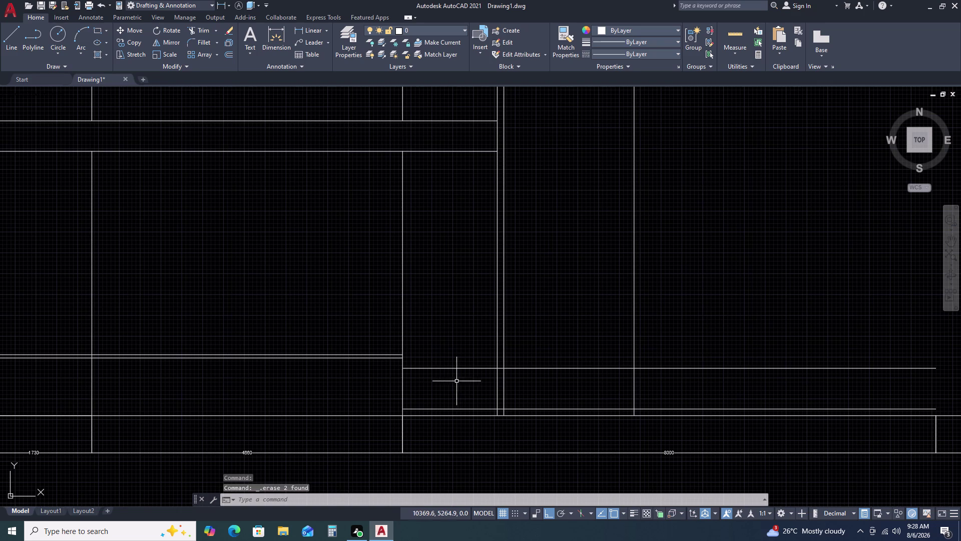
scroll(down, 3)
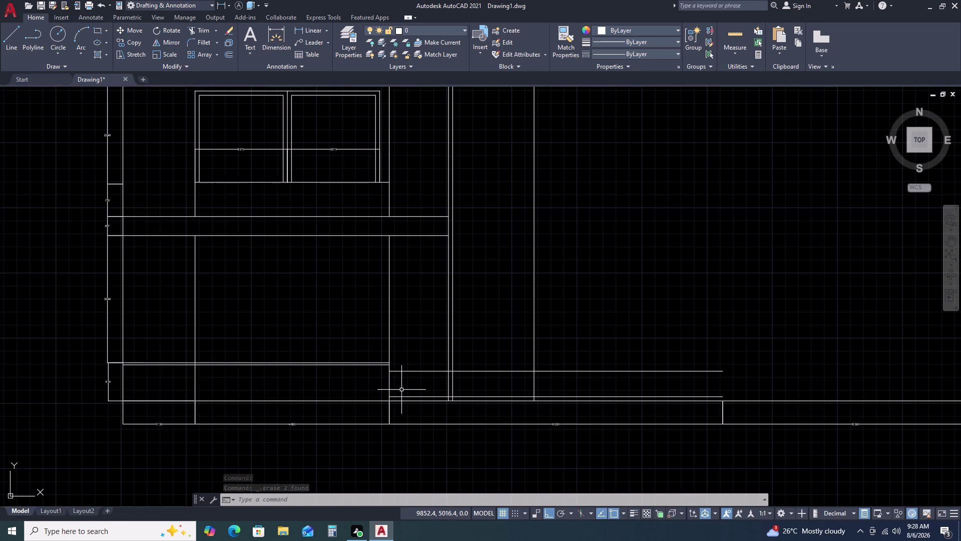
middle_drag(410, 385, 430, 375)
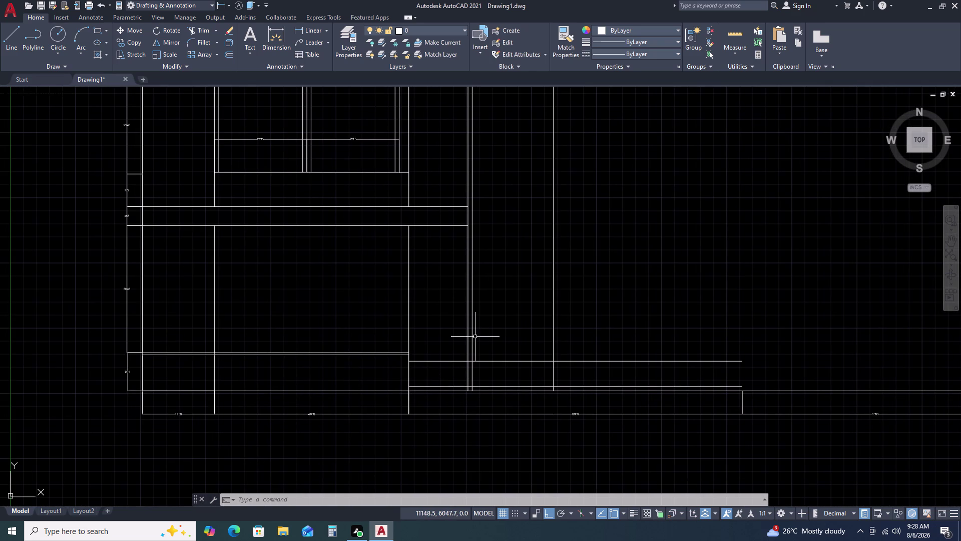
text(TR)
key(space)
double_click(439, 361)
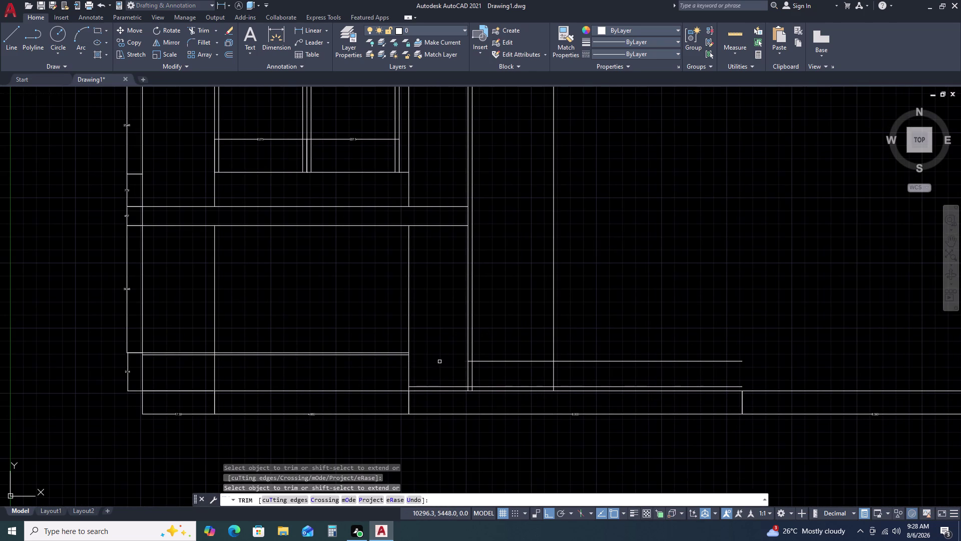
scroll(up, 3)
scroll(up, 3)
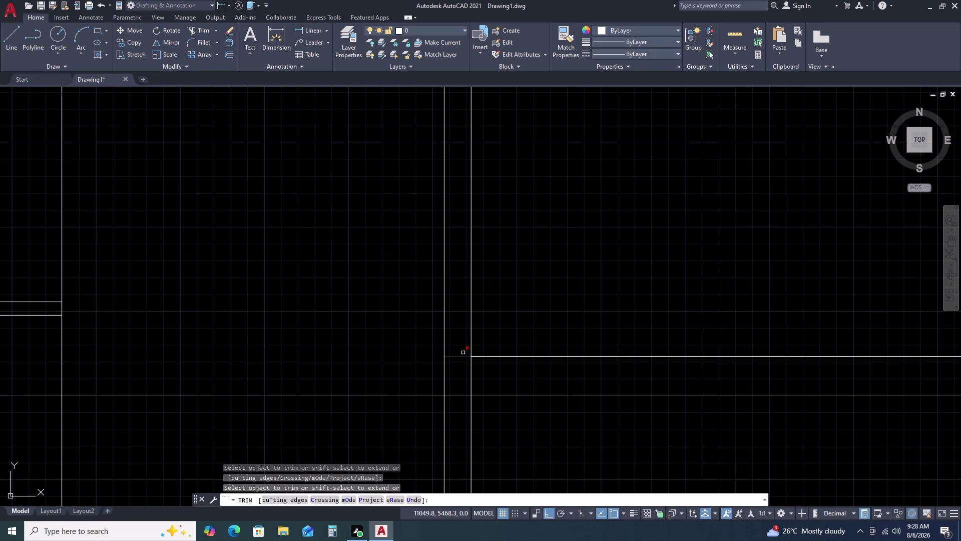
click(463, 352)
click(459, 364)
key(Escape)
Pan back to the extension box, regenerate the drawing, and start RECTANG.
scroll(down, 3)
scroll(up, 3)
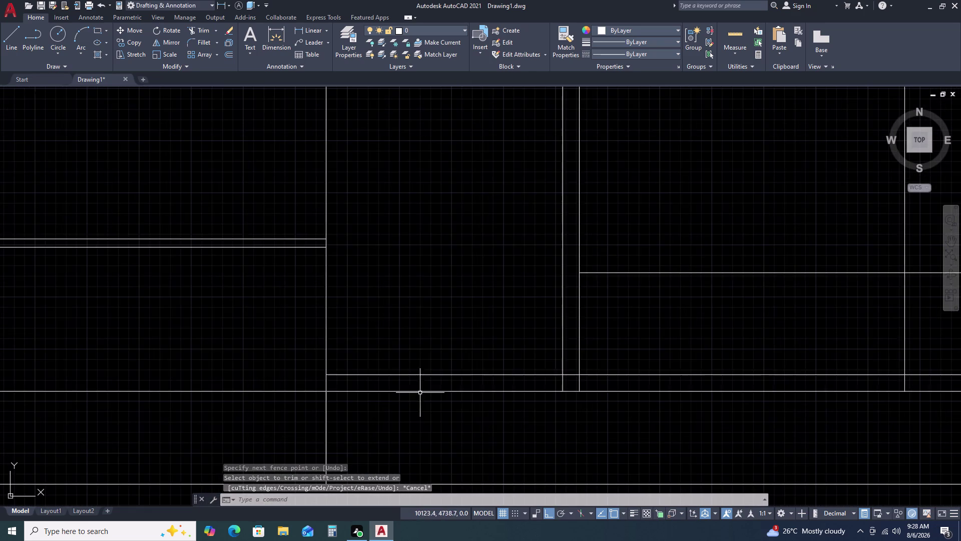
scroll(down, 3)
middle_drag(531, 395, 537, 356)
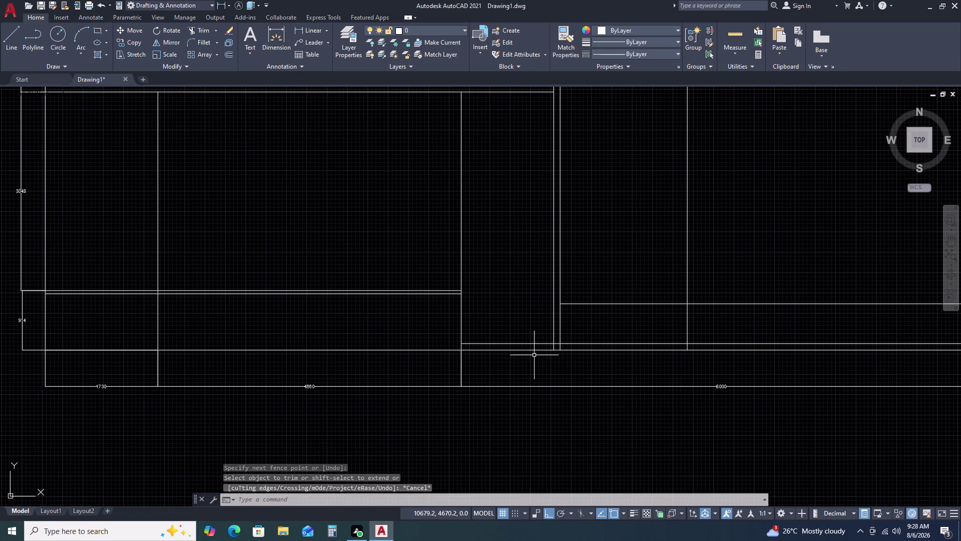
key(r)
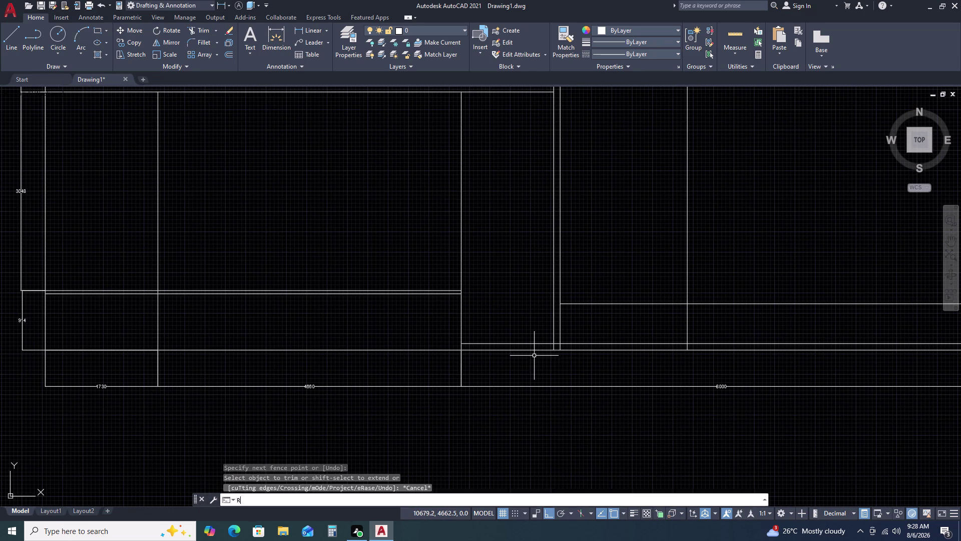
text(E)
key(space)
text(R)
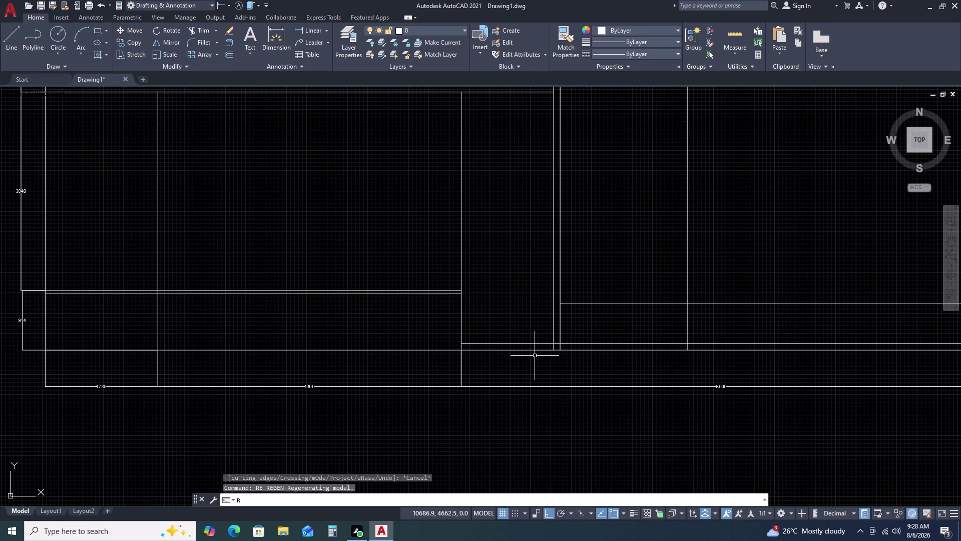
text(E)
text(C)
key(space)
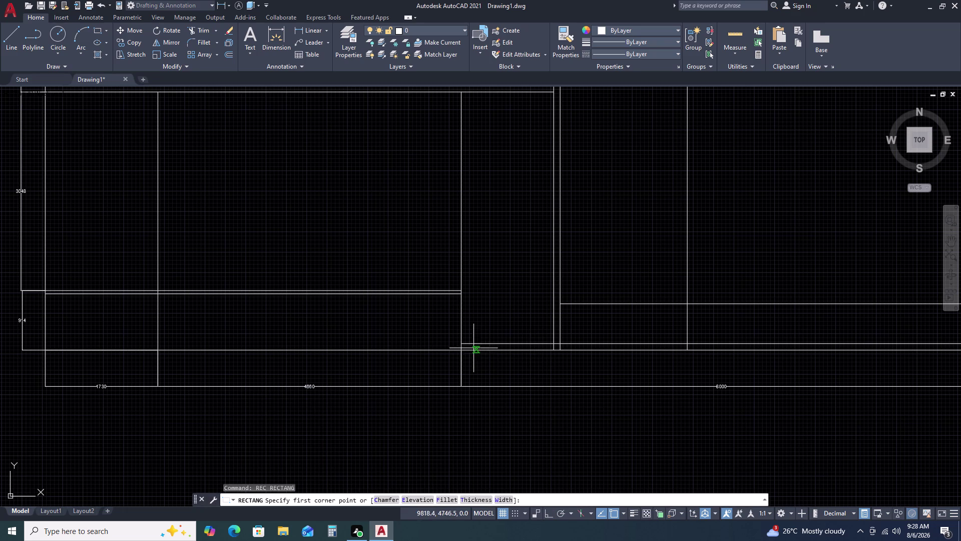
Drop the rectangle and offset the tall vertical divider 119 units to the left.
double_click(463, 343)
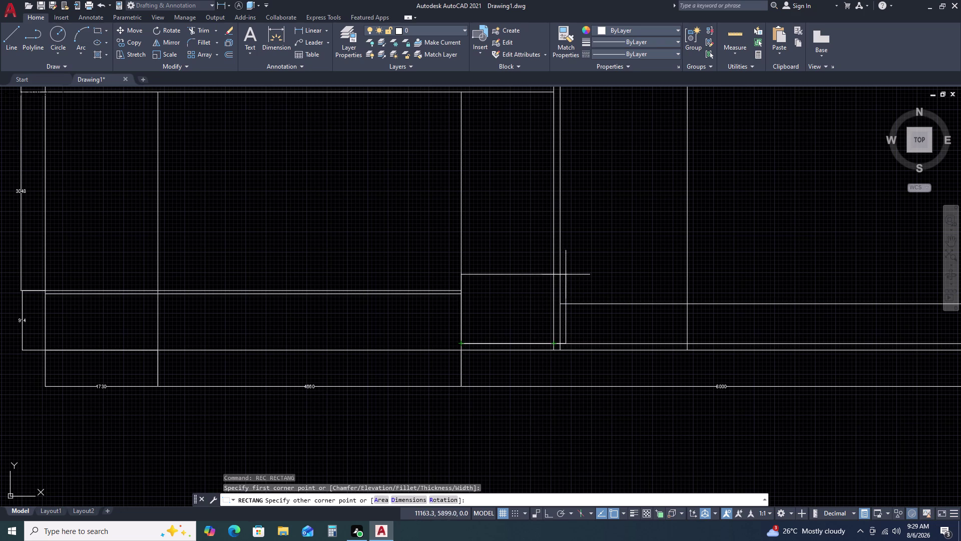
key(Escape)
double_click(551, 286)
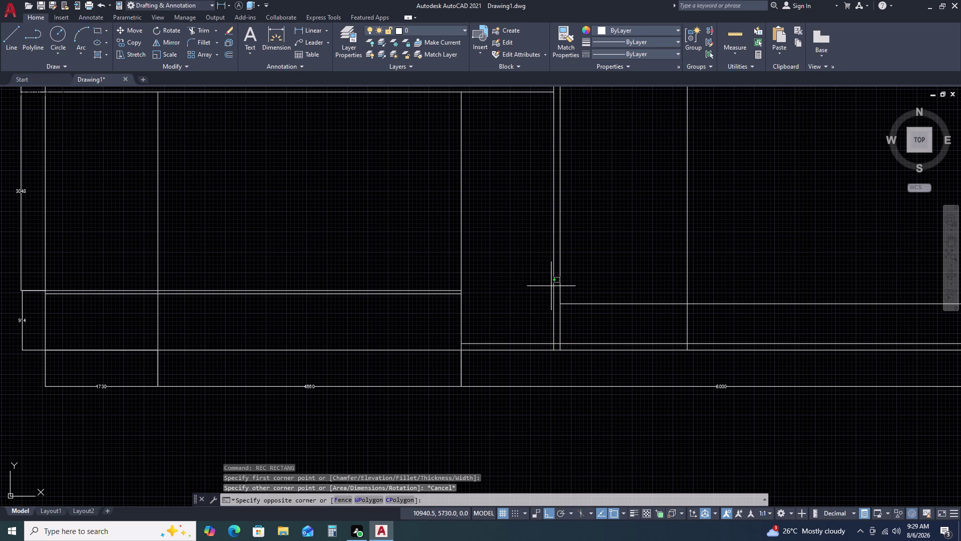
click(556, 297)
click(555, 305)
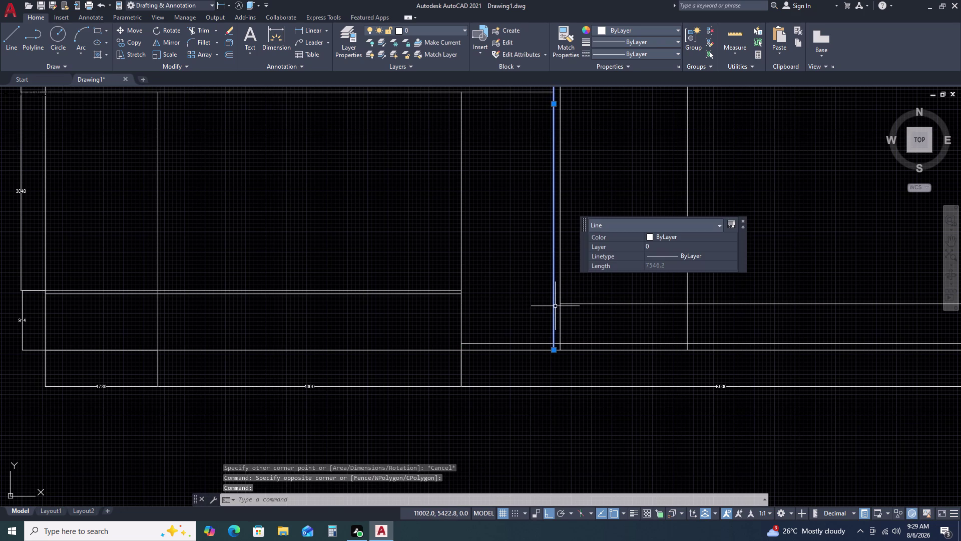
text(O 1)
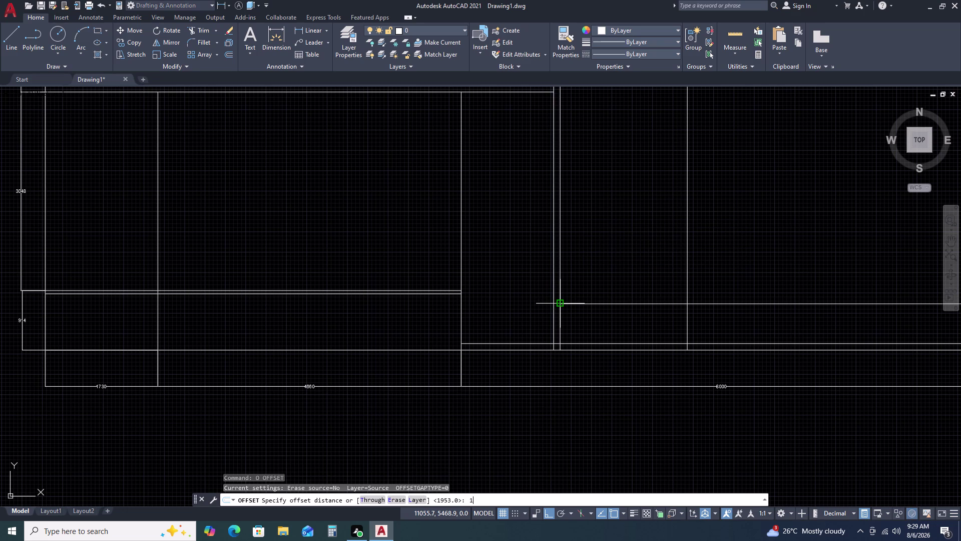
text(19)
key(Return)
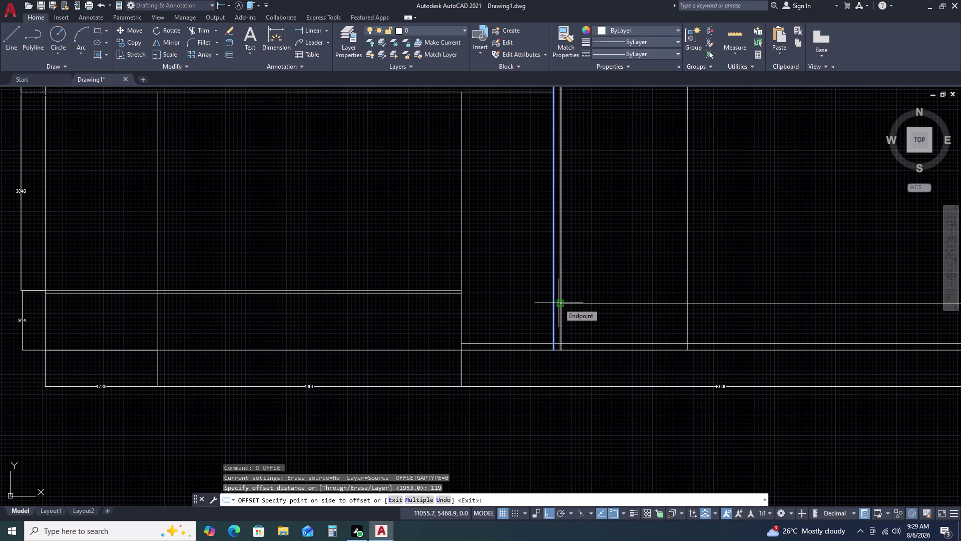
double_click(513, 302)
key(Escape)
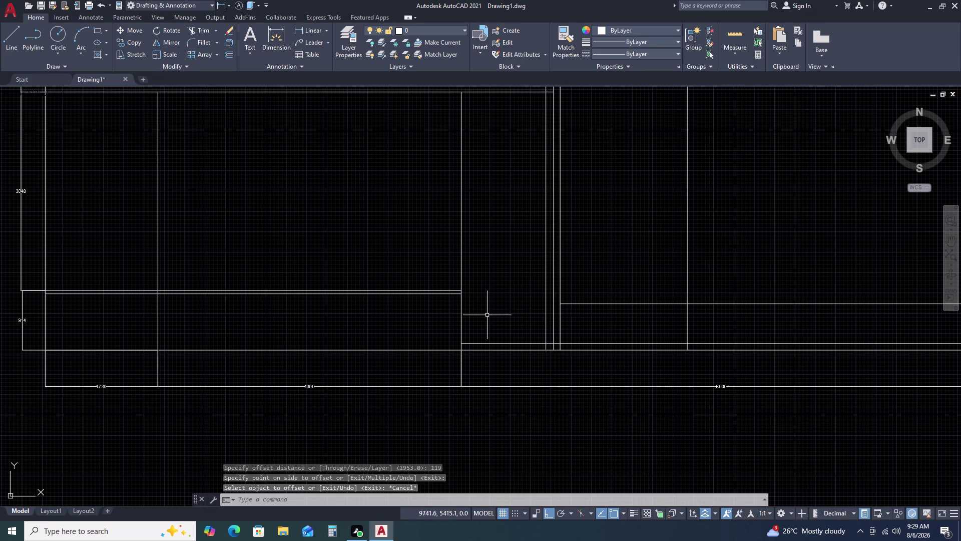
Try another rectangle from the shelf line, cancel it, and start a linear dimension.
text(RE)
text(C)
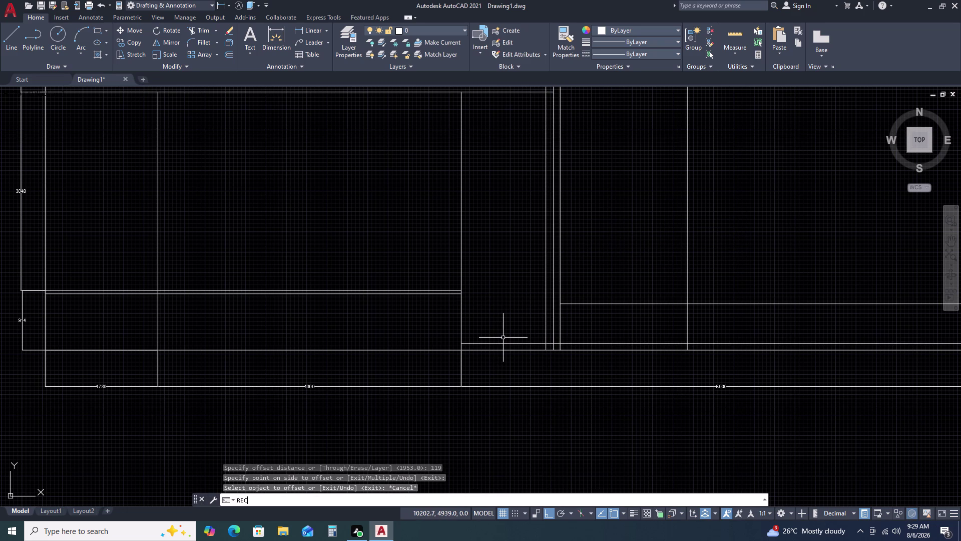
key(space)
double_click(464, 342)
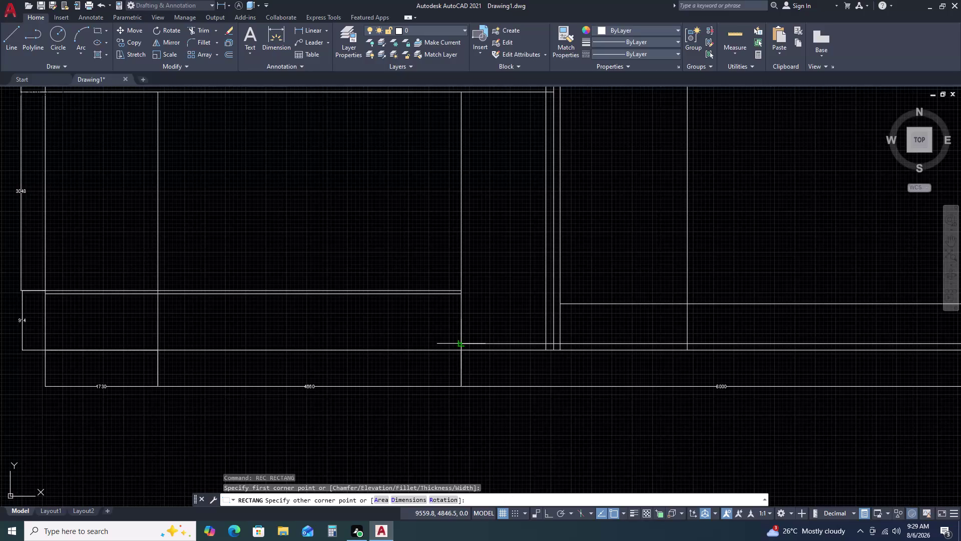
key(Escape)
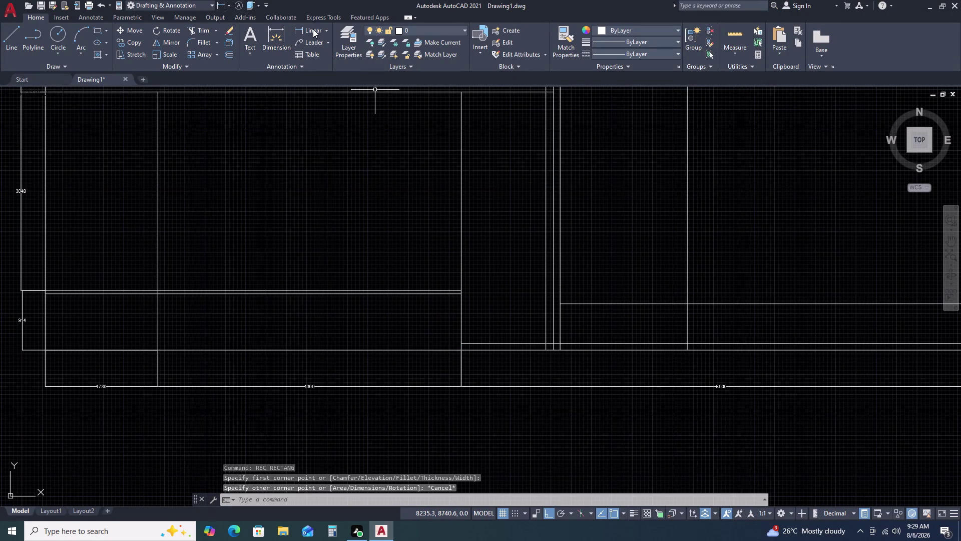
click(312, 31)
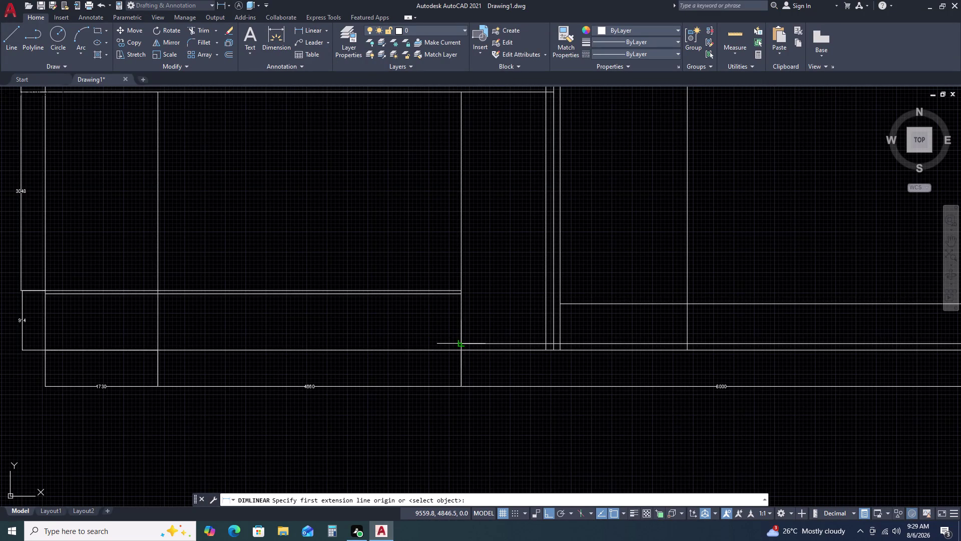
Abandon a half-placed dimension and dismiss a stray REE listing.
click(461, 343)
click(546, 344)
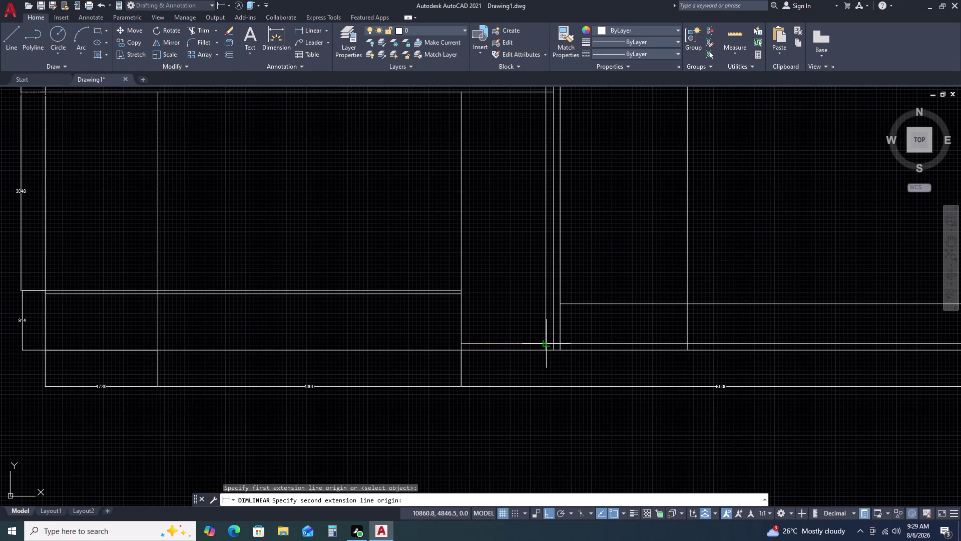
scroll(up, 3)
key(Escape)
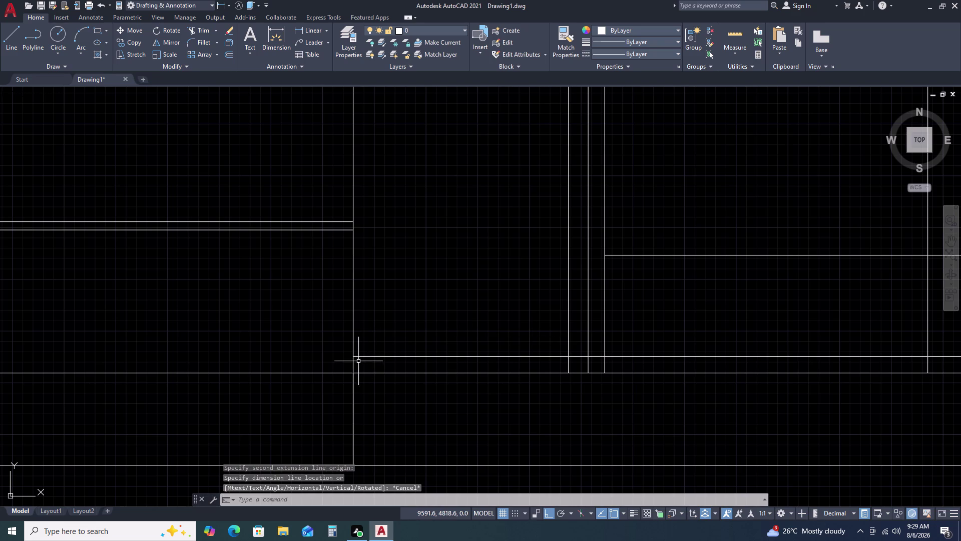
text(REE)
key(space)
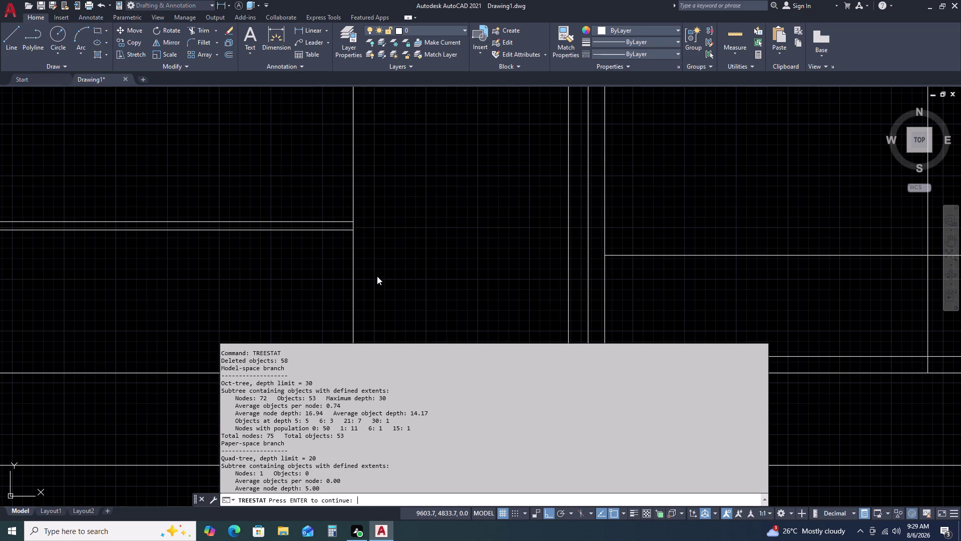
key(Escape)
Draw a trial 1301 square rectangle, then select and delete it.
text(REC)
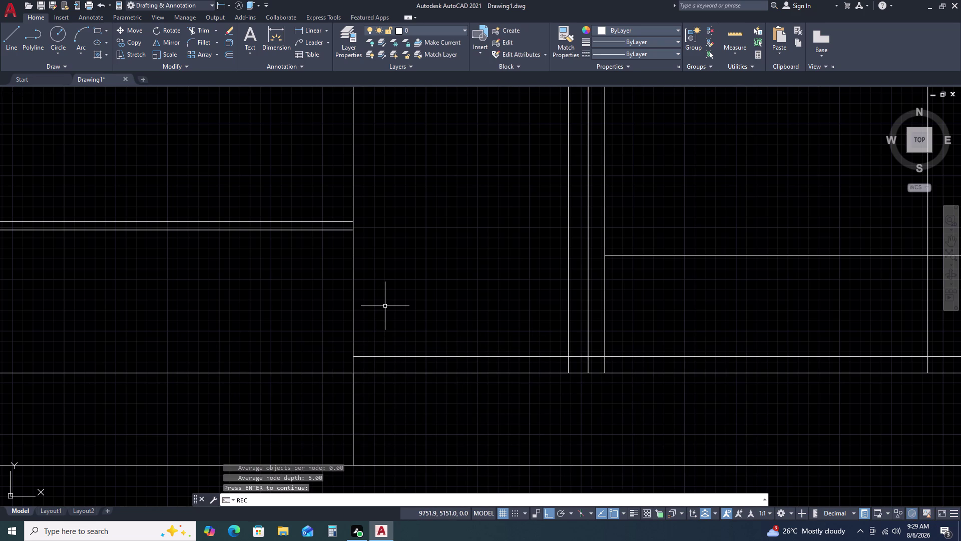
key(space)
click(386, 200)
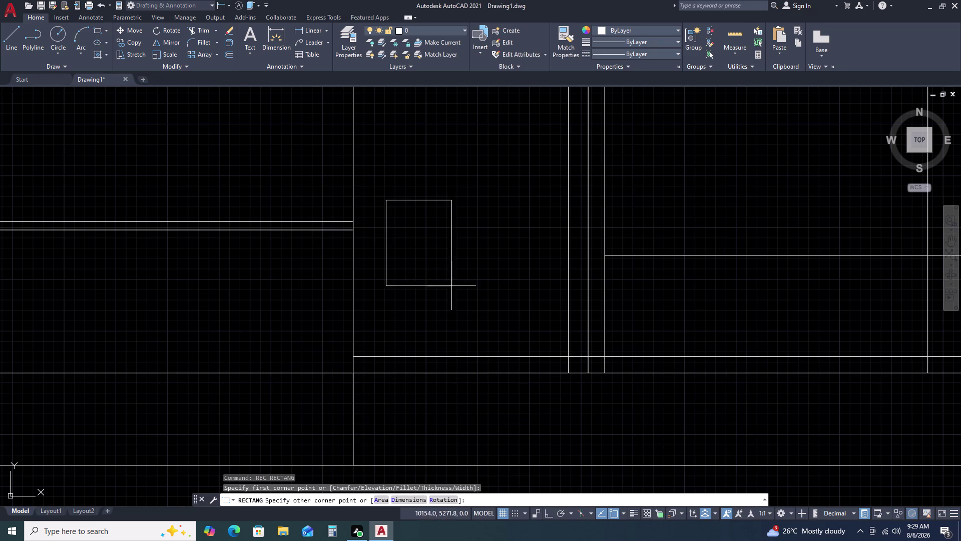
key(1)
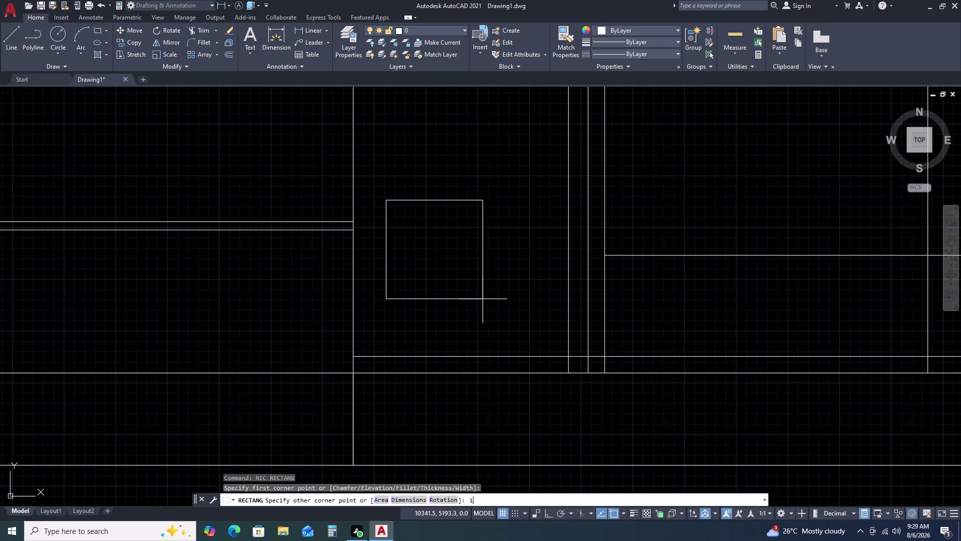
text(30)
key(1)
key(Return)
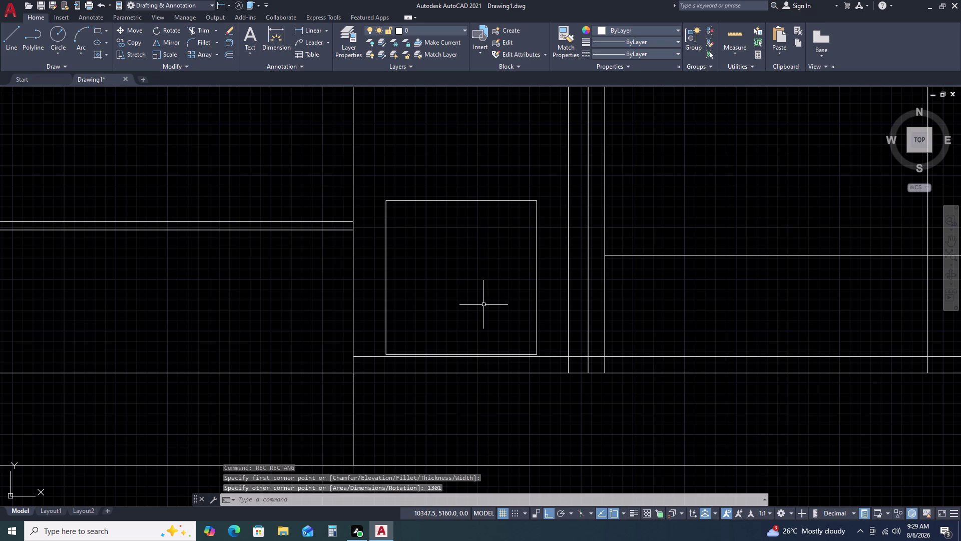
click(542, 290)
click(555, 262)
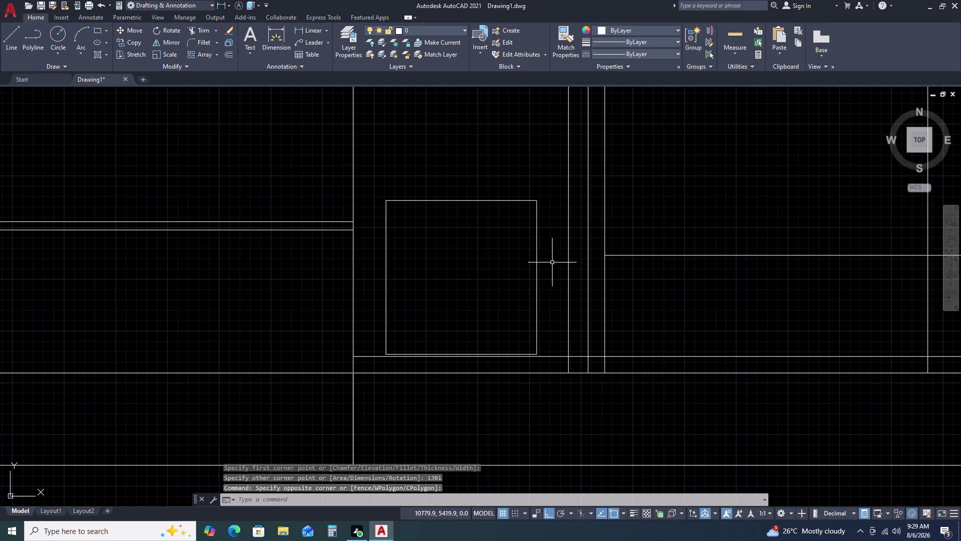
click(542, 264)
drag(528, 269, 522, 270)
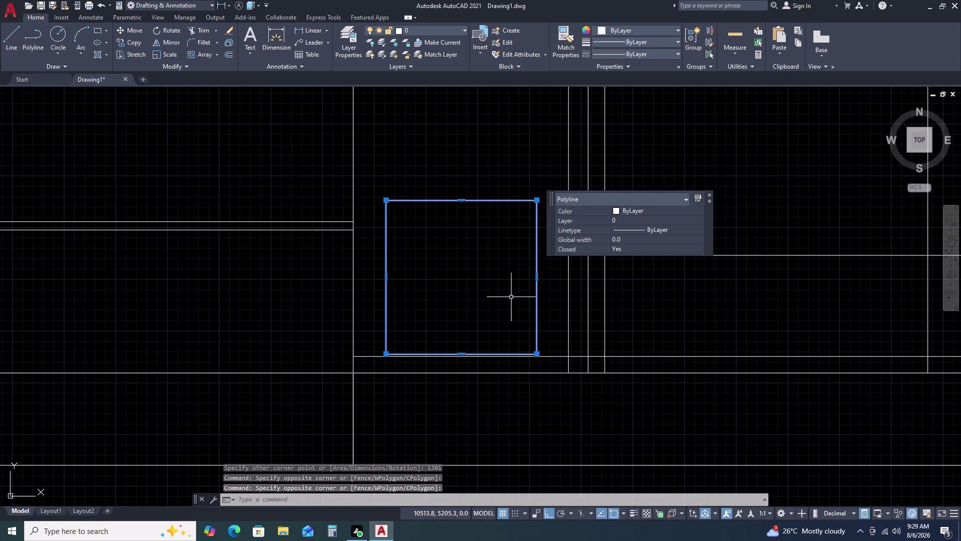
key(Delete)
Add a 1301 linear width dimension across the box bottom with DLI.
key(d)
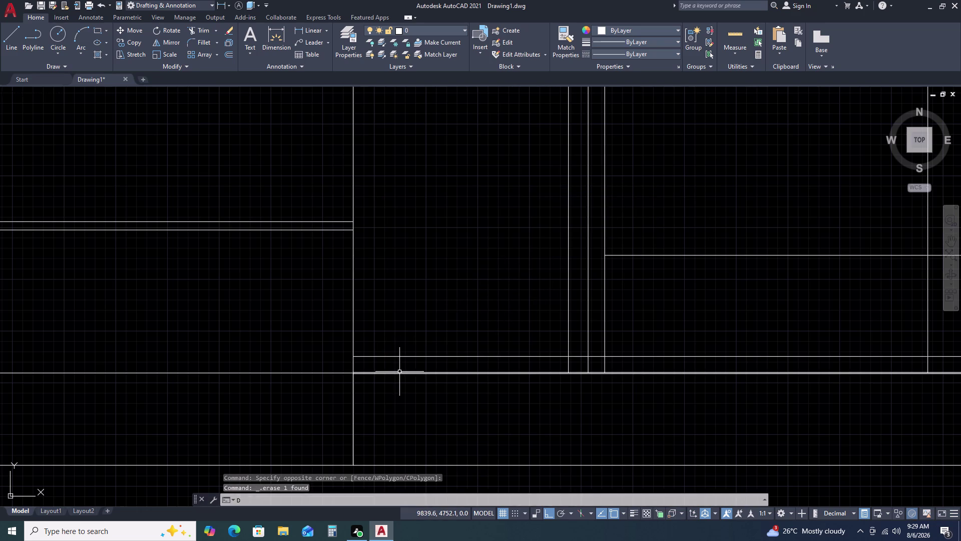
key(l)
text(I)
key(space)
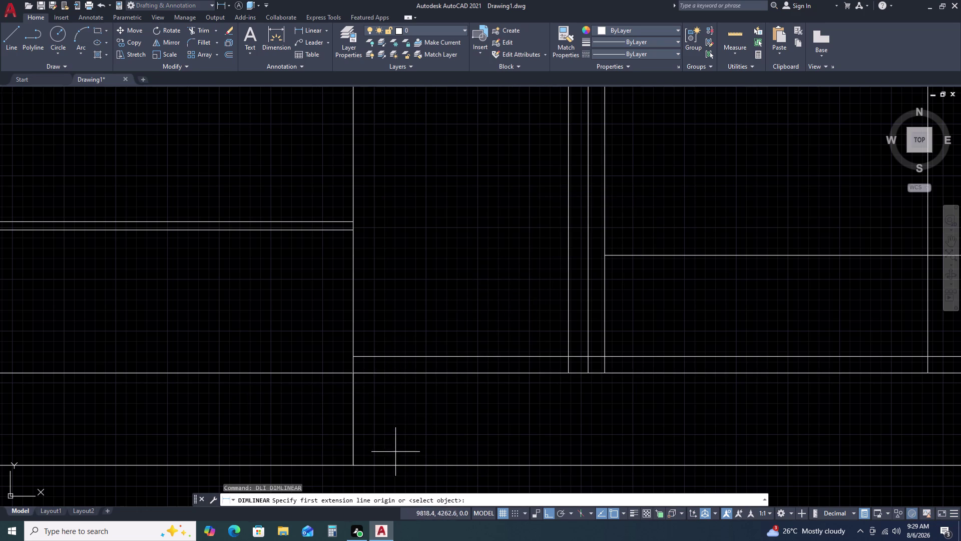
click(354, 356)
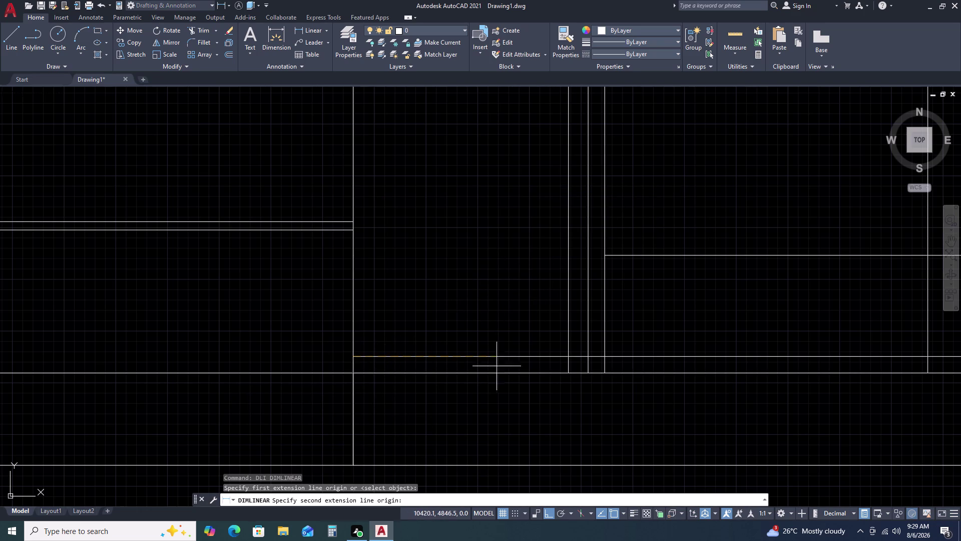
click(569, 358)
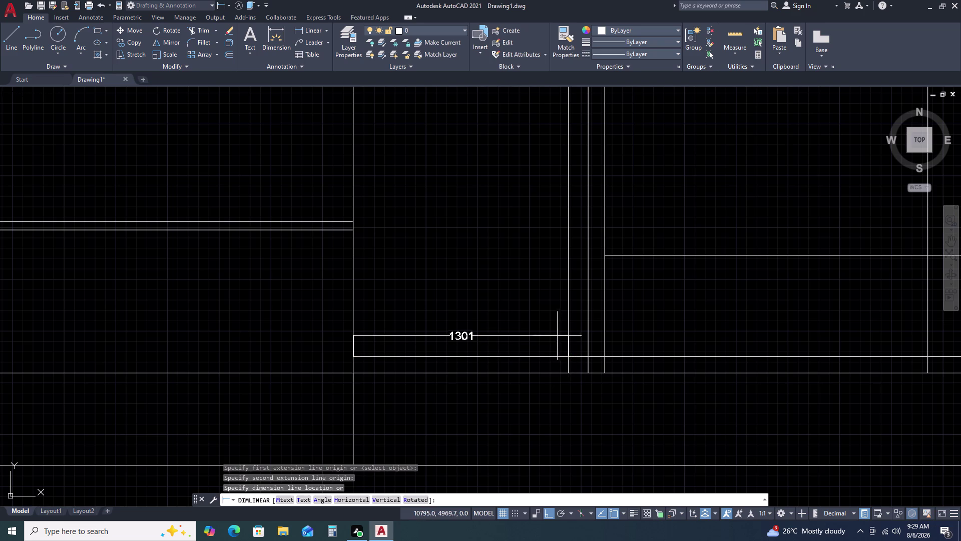
click(553, 325)
Draw a 1301 by 1301 rectangle using the Dimensions option.
text(RE)
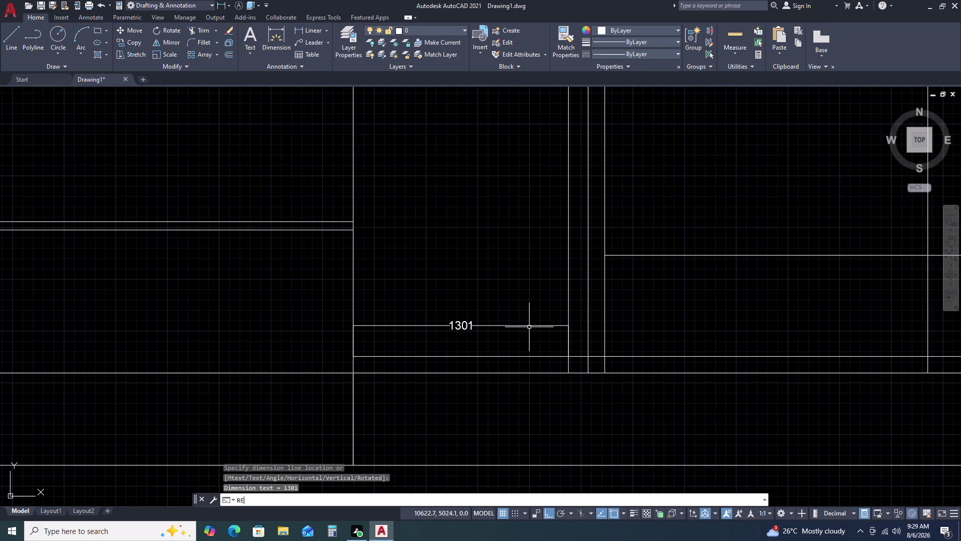
text(C)
key(space)
click(392, 192)
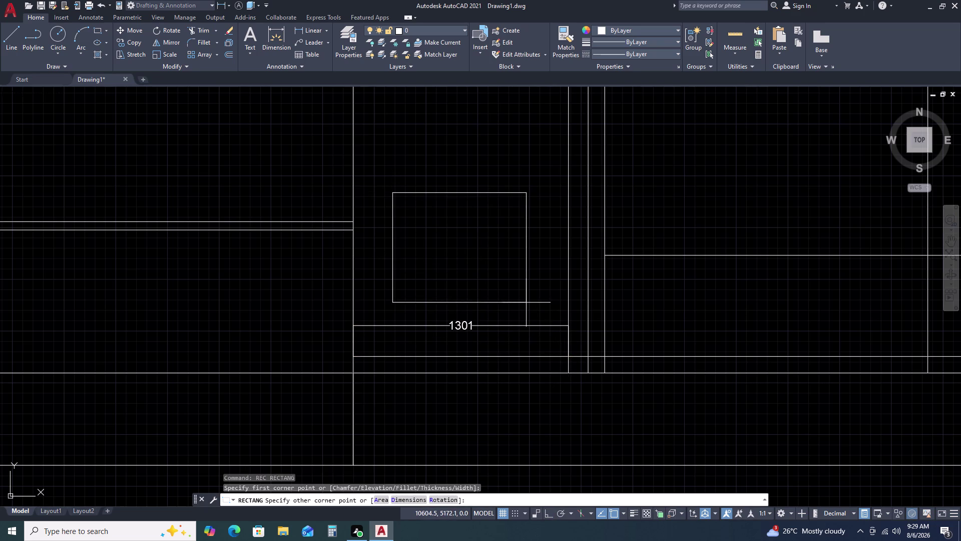
text(D)
key(space)
text(1)
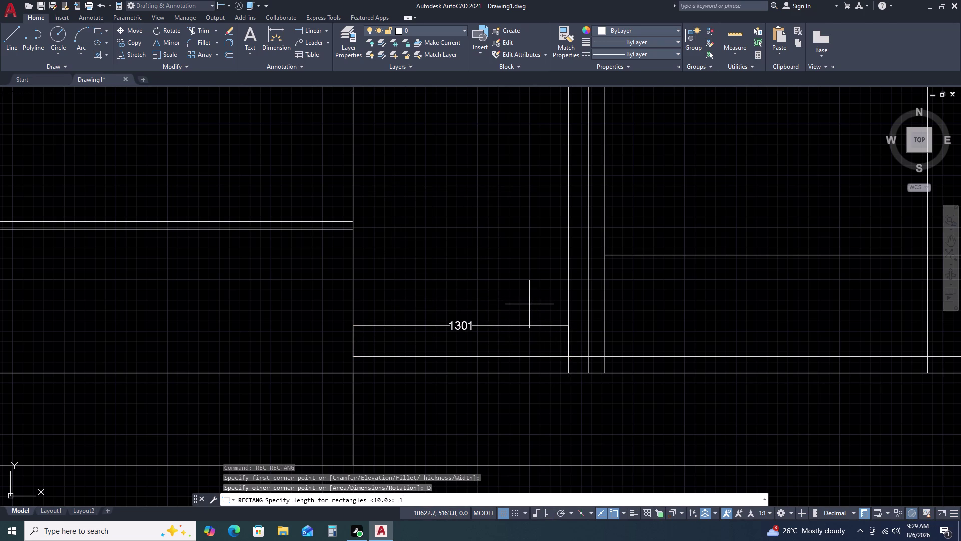
text(304)
key(BackSpace)
key(1)
key(Return)
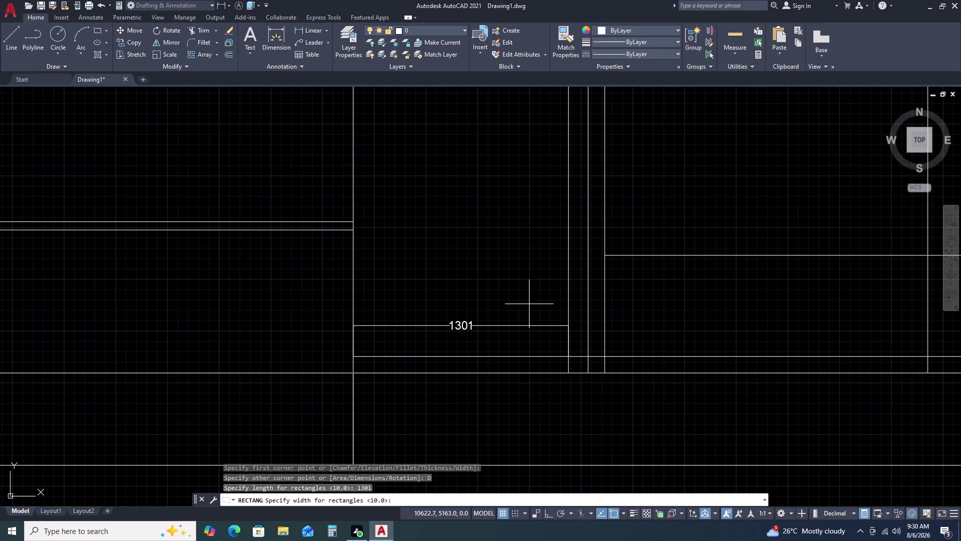
text(130)
key(1)
key(Return)
click(514, 278)
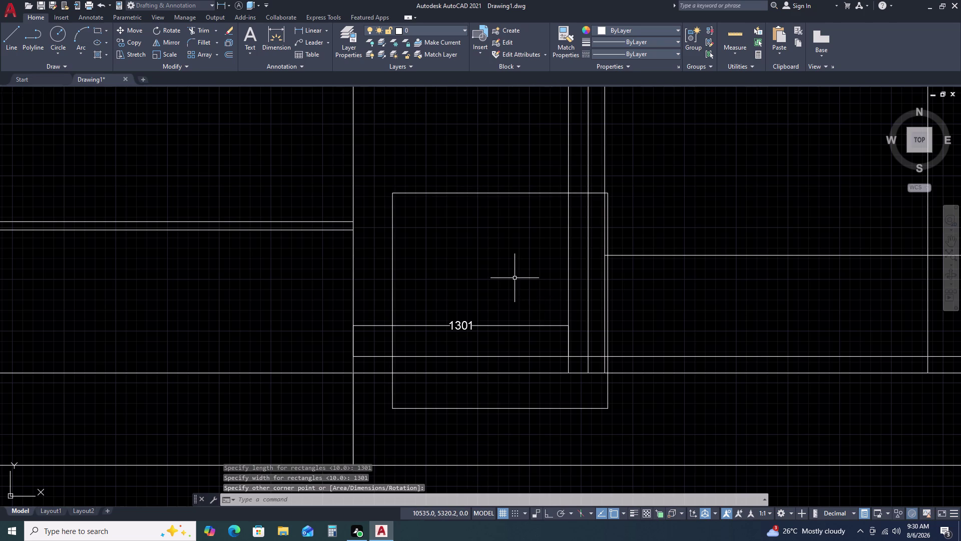
Move the 1301 square into the box's bottom-left corner.
drag(432, 218, 422, 216)
drag(385, 174, 384, 169)
drag(383, 157, 380, 127)
key(m)
key(space)
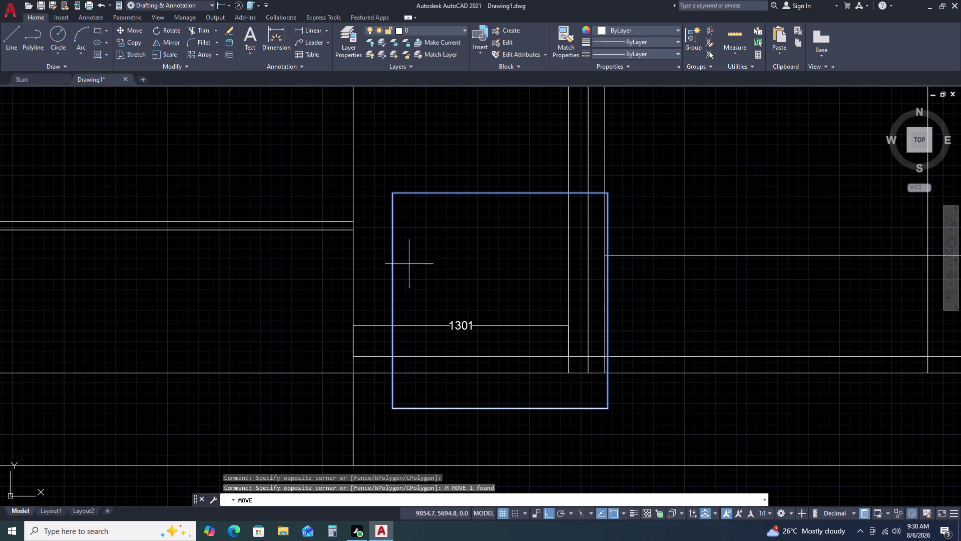
click(392, 412)
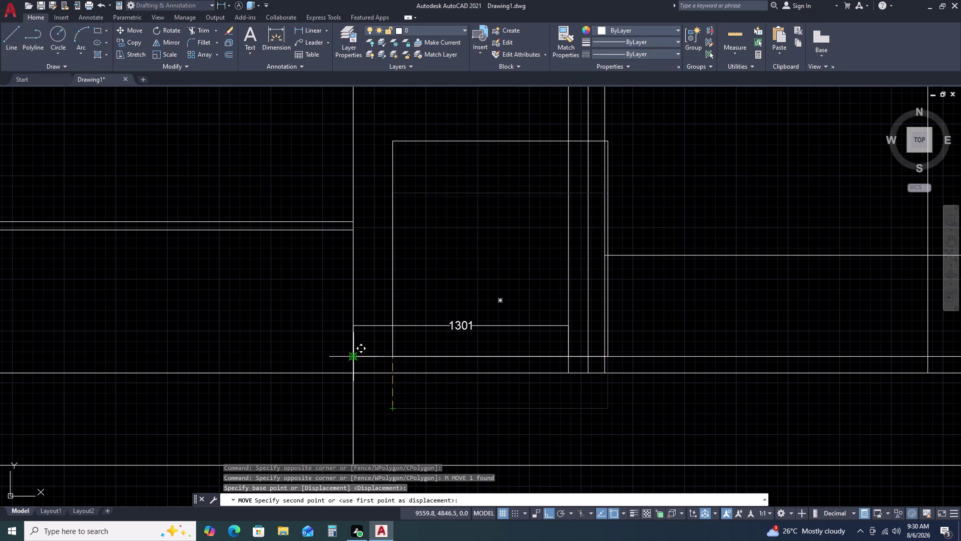
click(351, 354)
Erase the 1301 dimension and recentre the box in view.
click(462, 320)
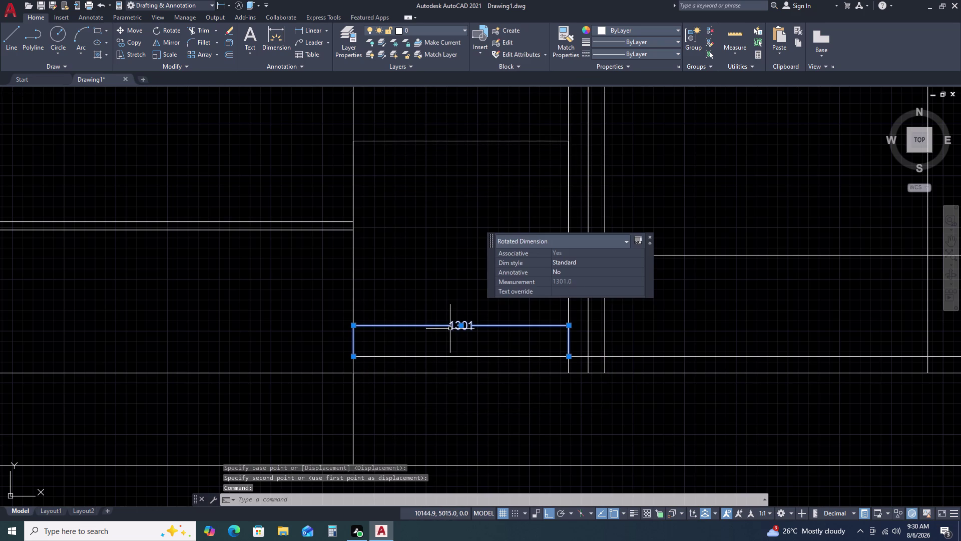
key(Delete)
scroll(down, 3)
middle_drag(534, 226, 533, 246)
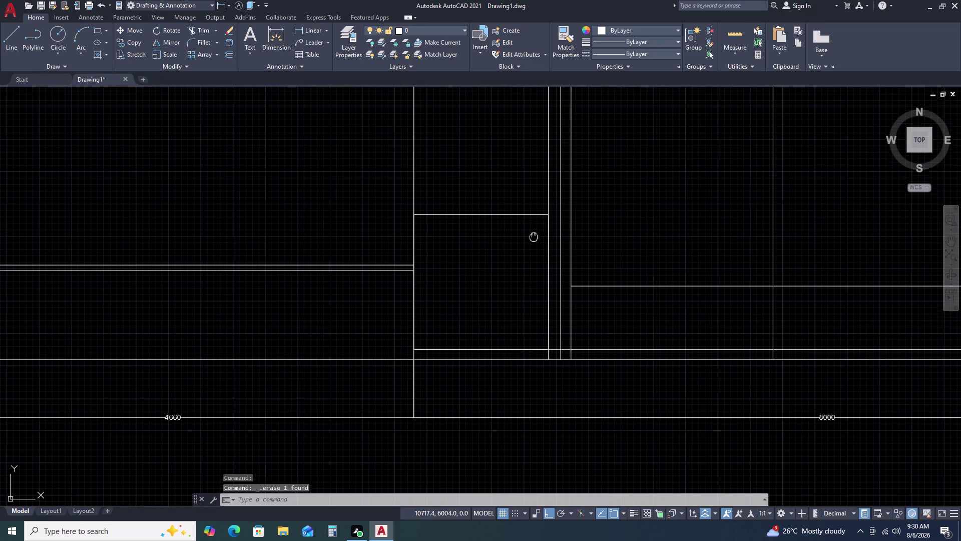
middle_drag(534, 246, 531, 275)
Select and deselect the square repeatedly, cancelling pending commands.
click(482, 261)
double_click(471, 231)
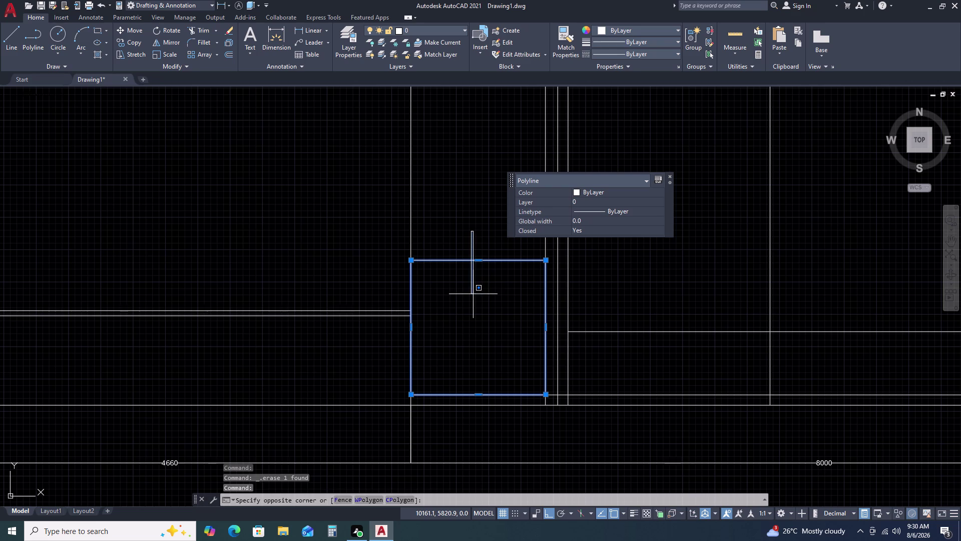
double_click(473, 293)
key(Escape)
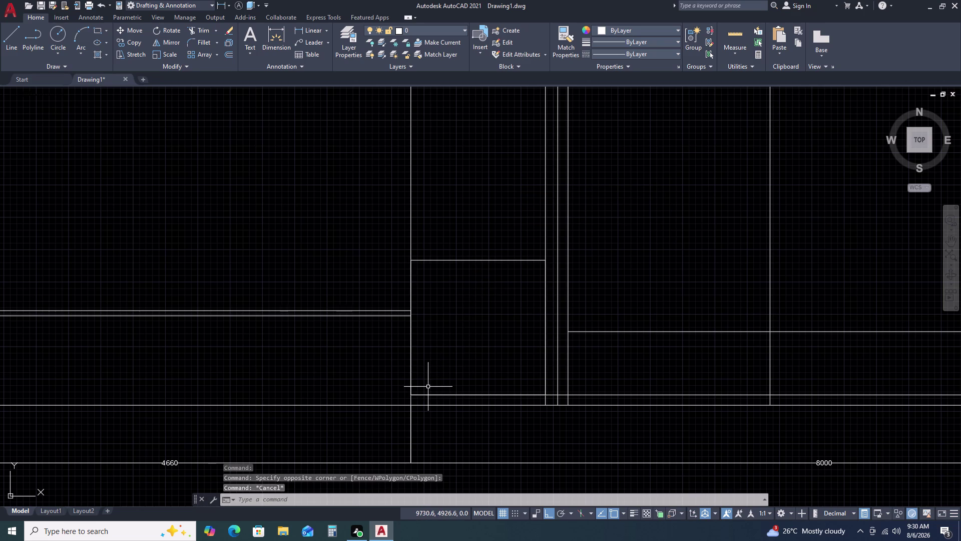
key(m)
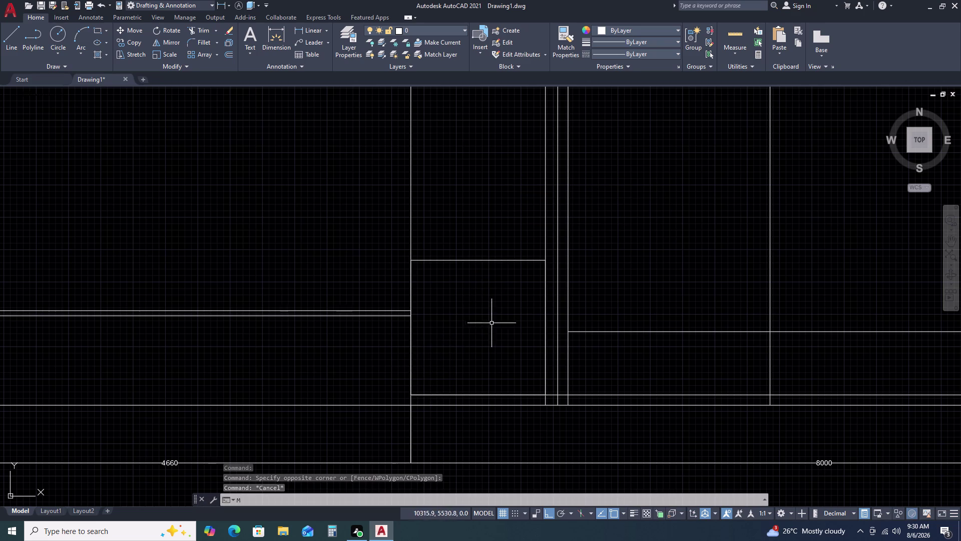
click(410, 354)
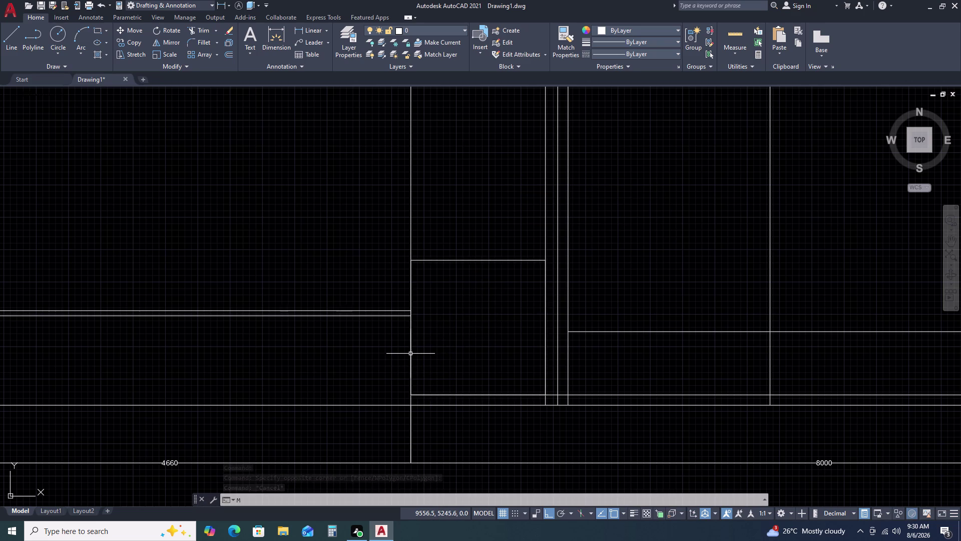
click(412, 358)
click(411, 352)
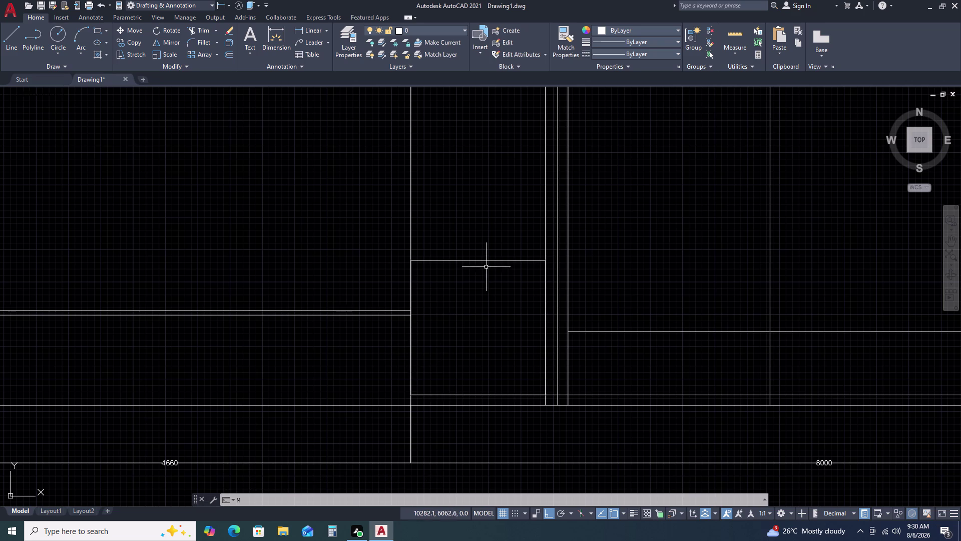
double_click(487, 261)
double_click(488, 257)
double_click(484, 261)
click(479, 258)
key(Escape)
key(Escape)
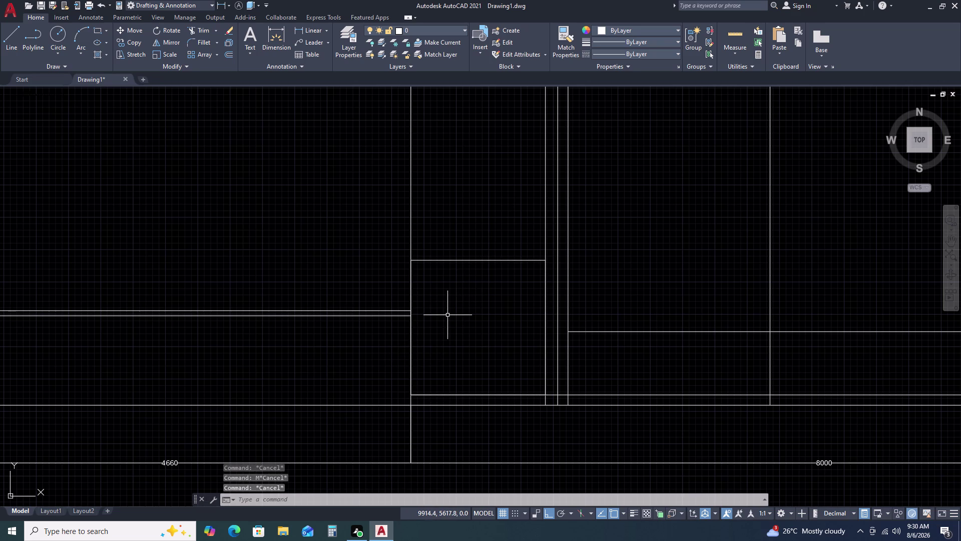
Try measuring the square's left edge and shelf gap, cancelling both dimensions.
text(DLI)
key(space)
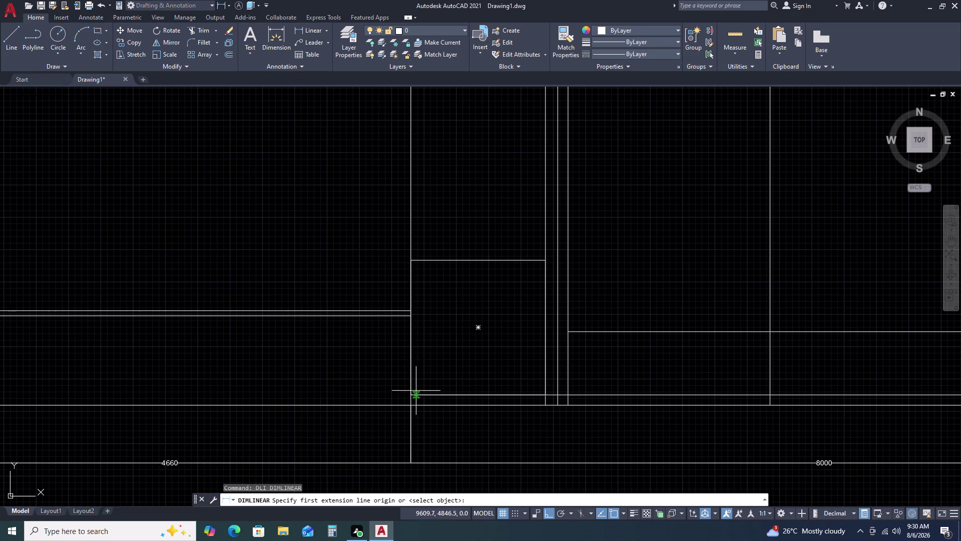
click(411, 395)
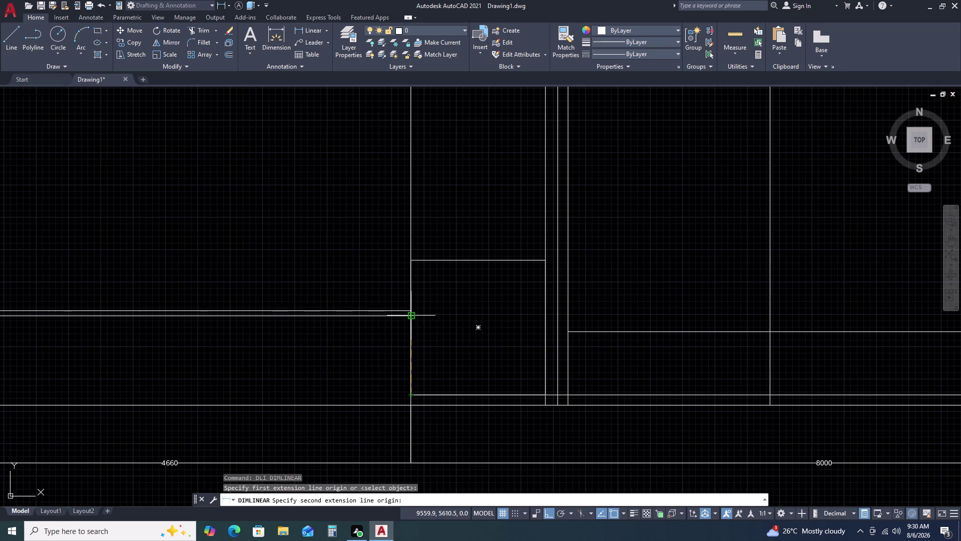
click(413, 312)
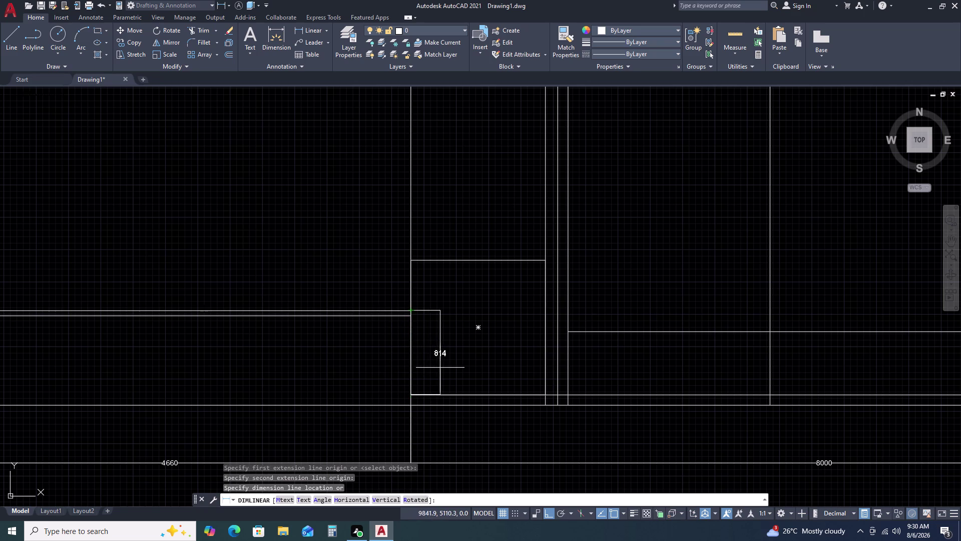
key(Escape)
key(space)
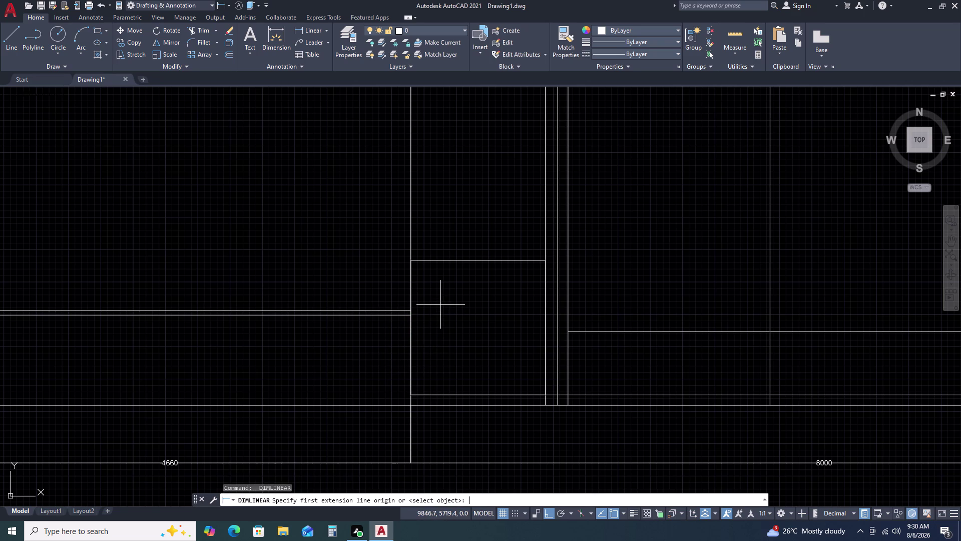
click(411, 310)
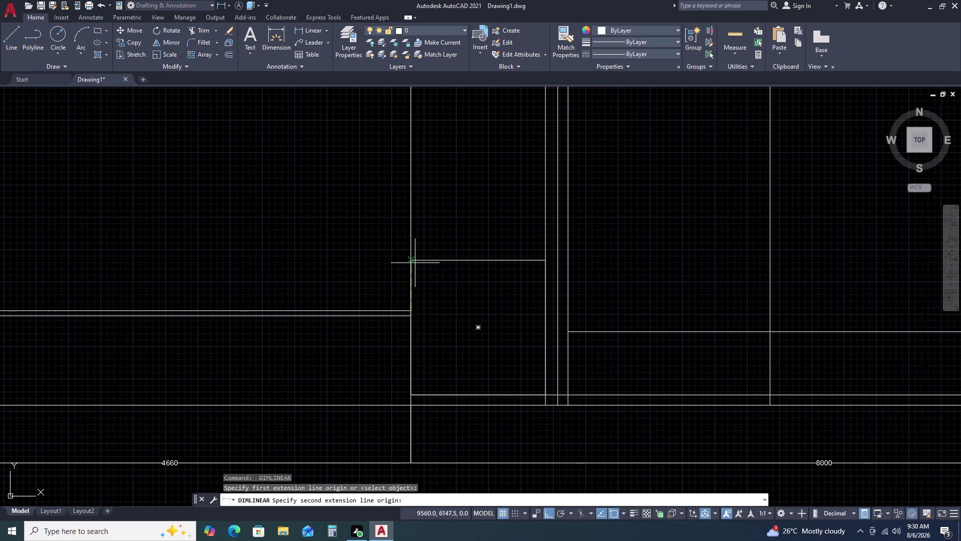
click(414, 260)
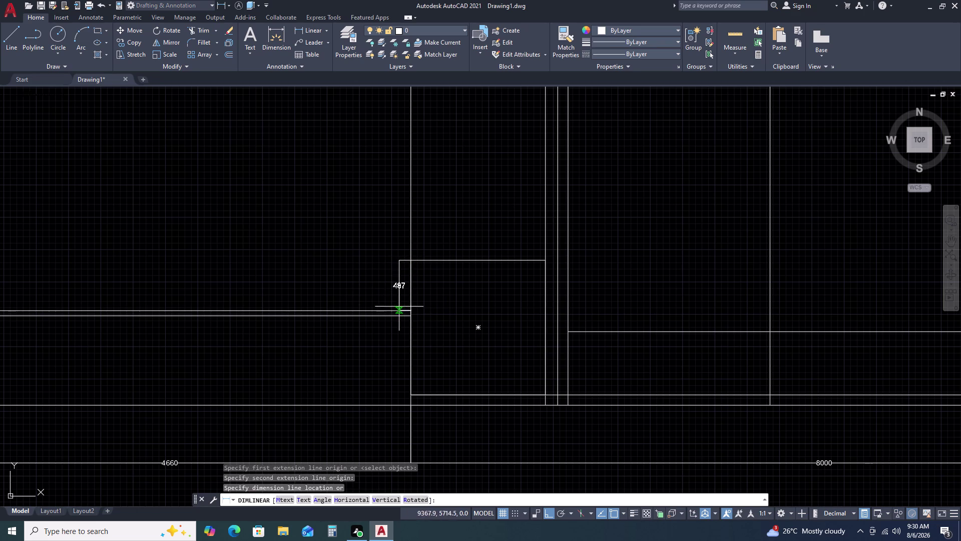
key(Escape)
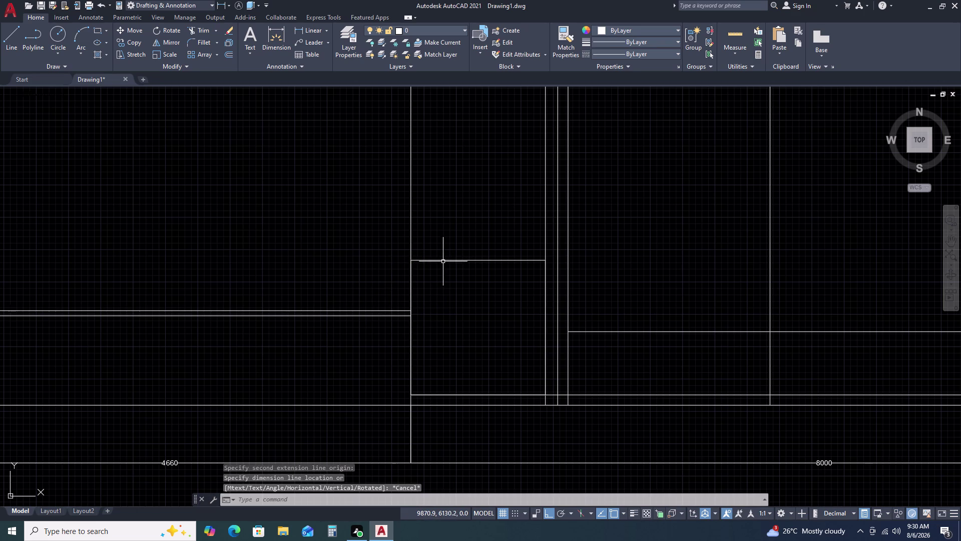
Select the square and trial grip edits on its top edge, then cancel.
click(443, 260)
click(477, 261)
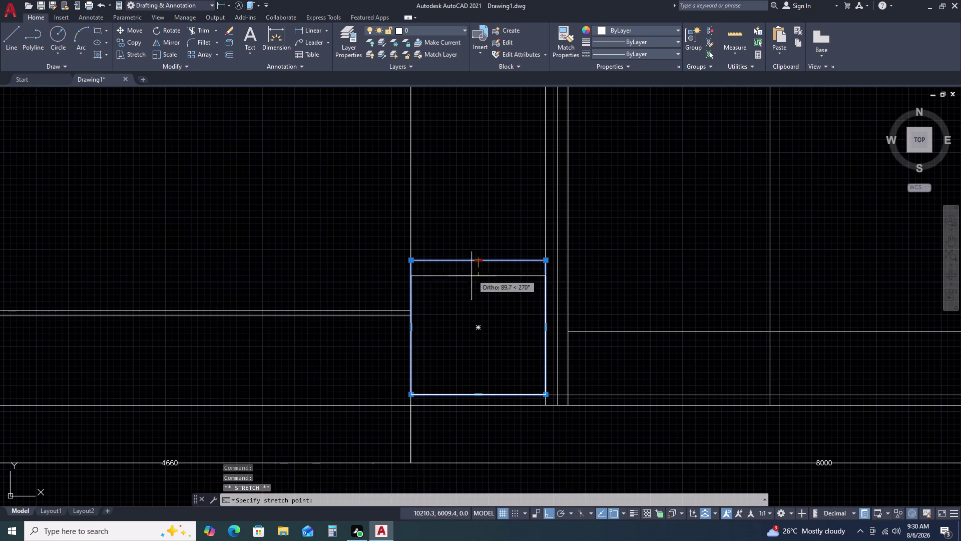
key(Escape)
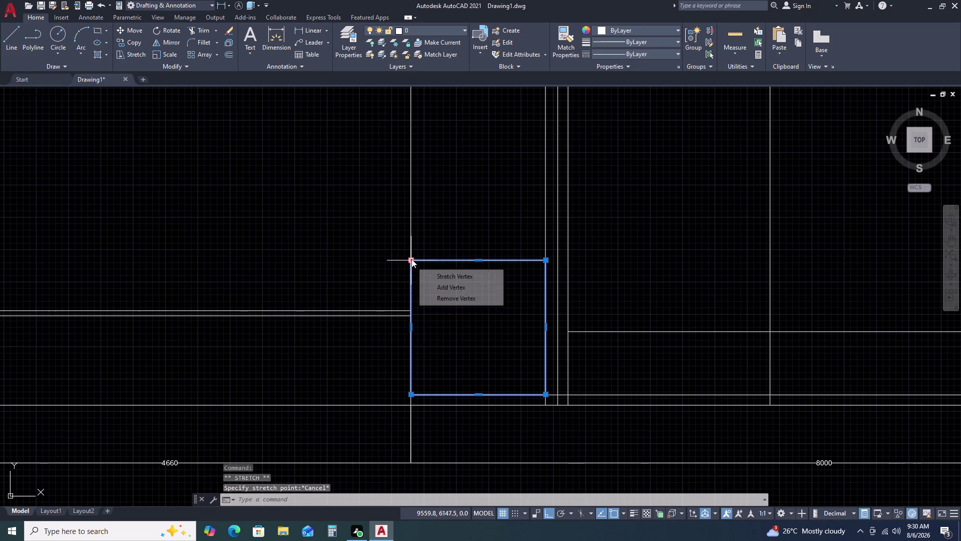
click(480, 258)
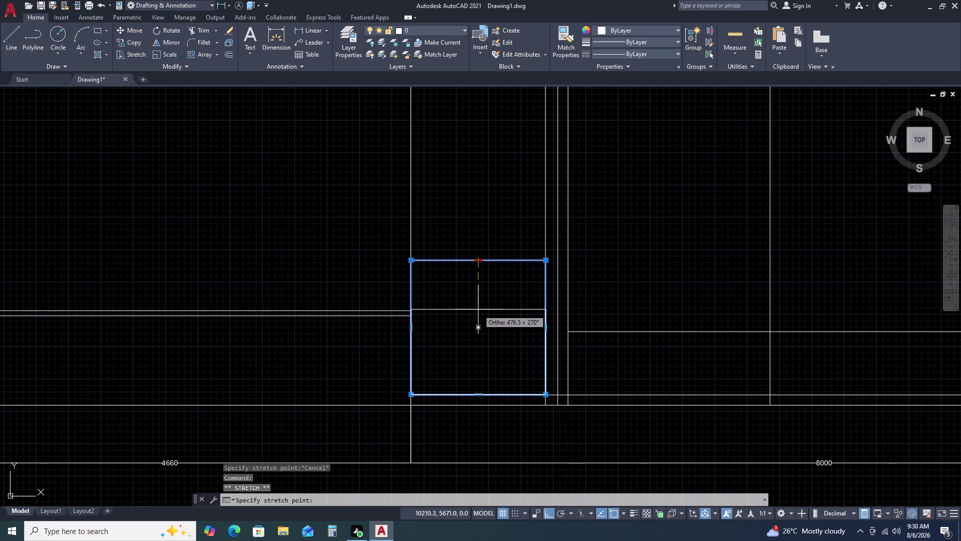
scroll(up, 3)
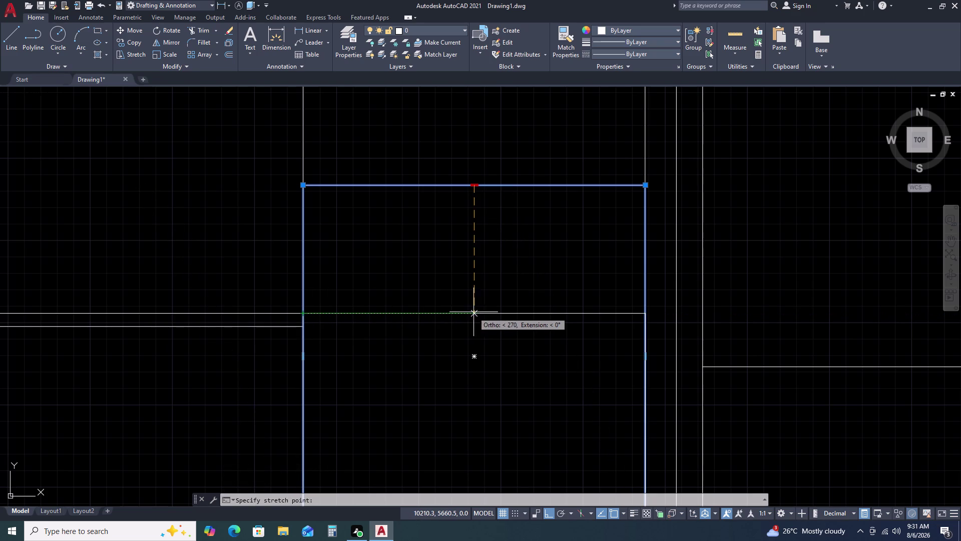
click(475, 313)
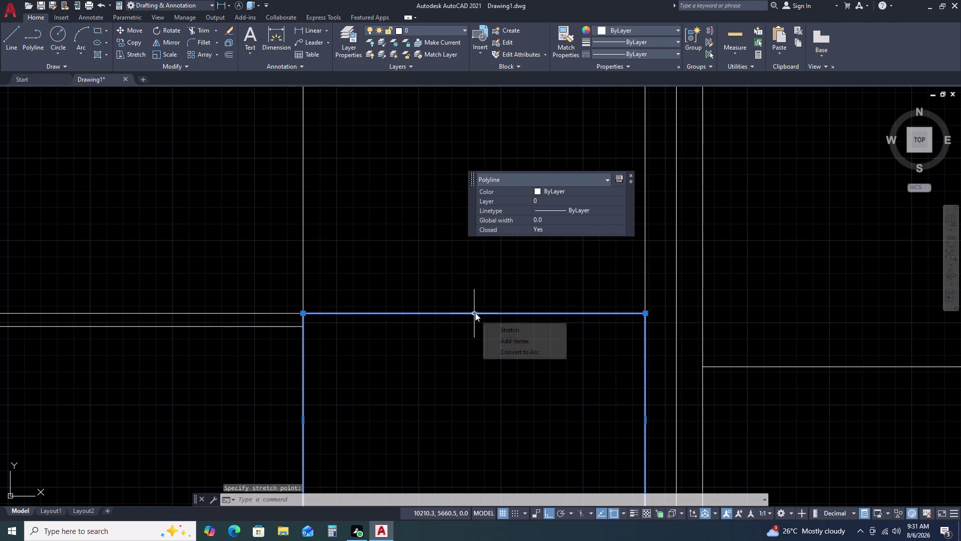
key(Escape)
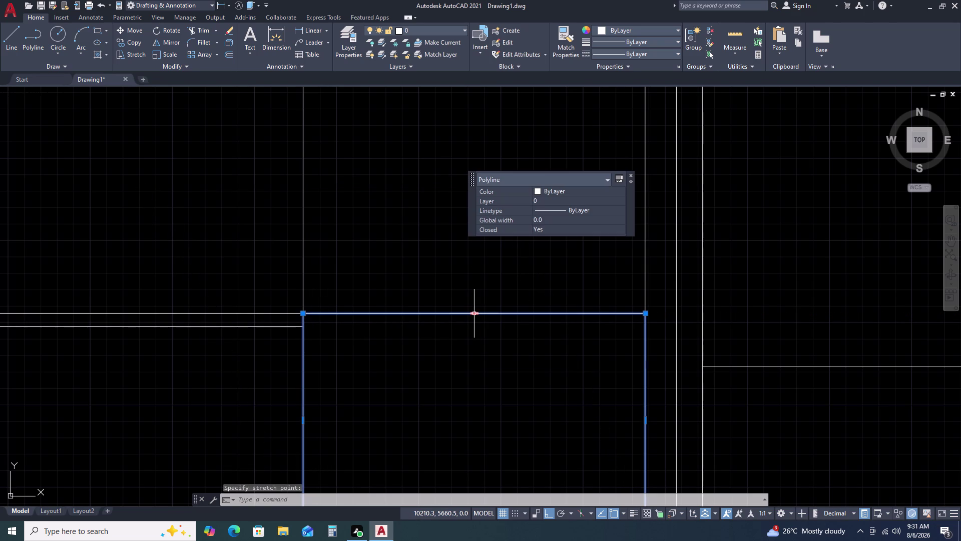
Stretch the square's top edge upward by 914 and deselect it.
click(475, 313)
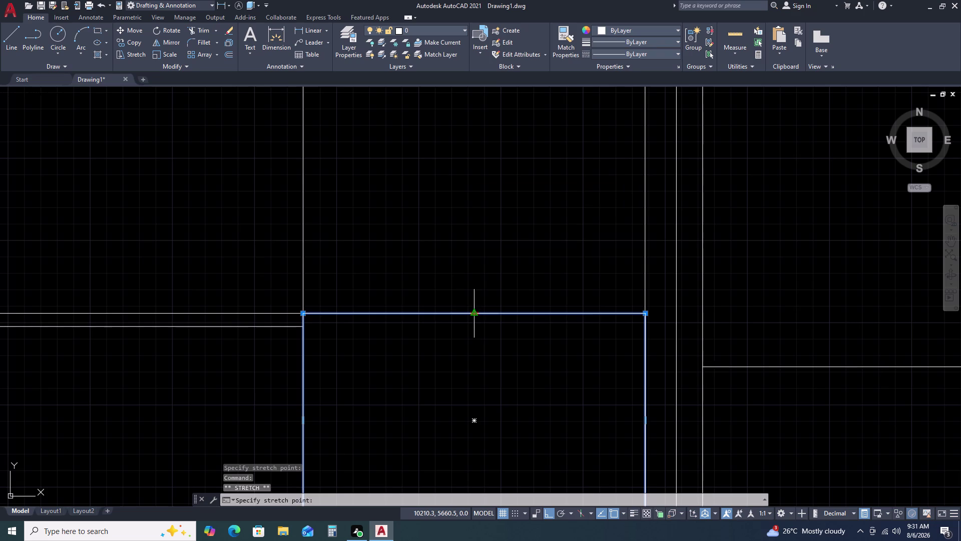
key(9)
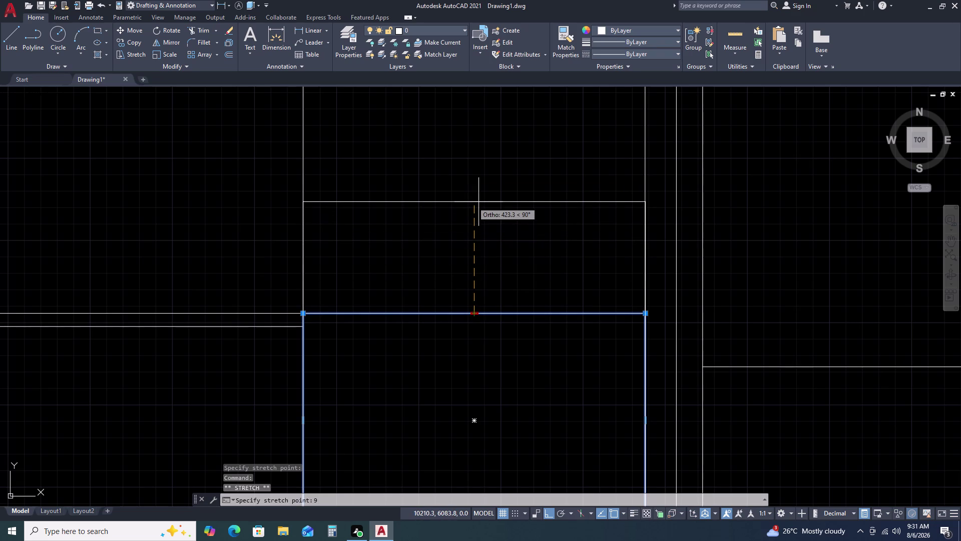
text(14)
key(Return)
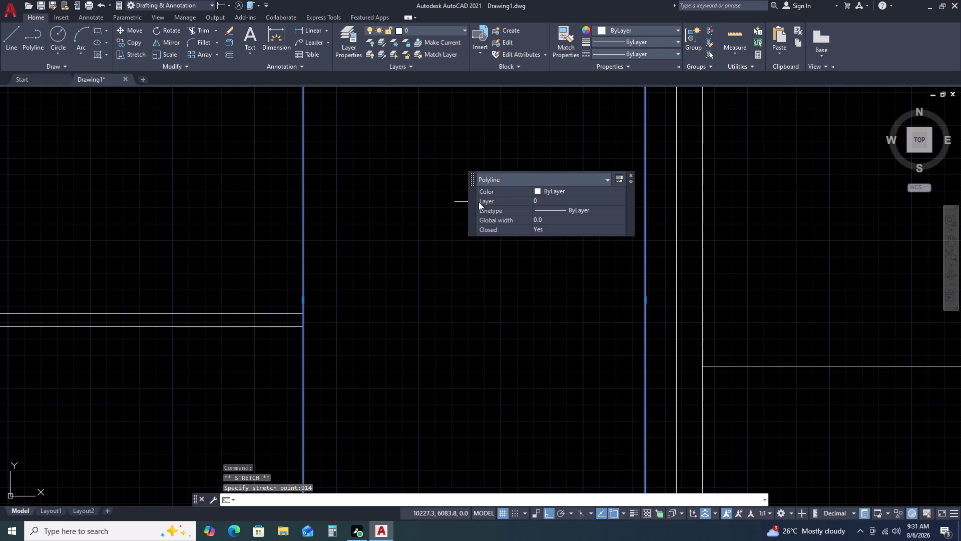
scroll(down, 3)
scroll(down, 3)
key(Escape)
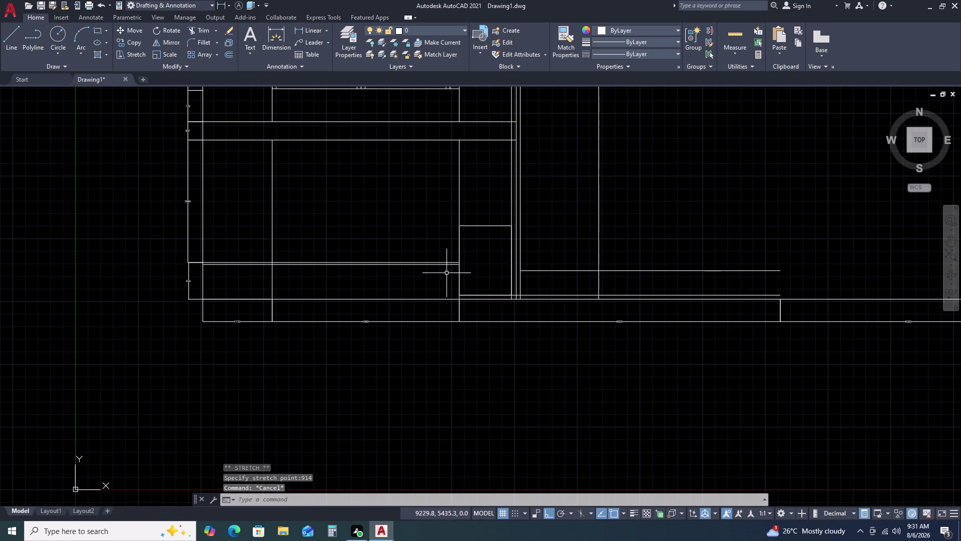
middle_drag(471, 240, 482, 266)
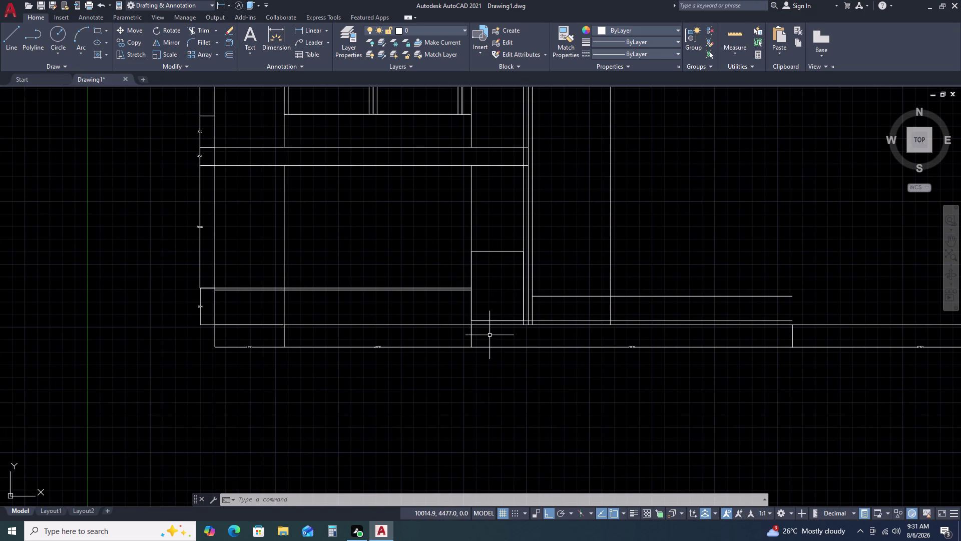
Pan and zoom to bring the whole wardrobe elevation into view.
scroll(up, 3)
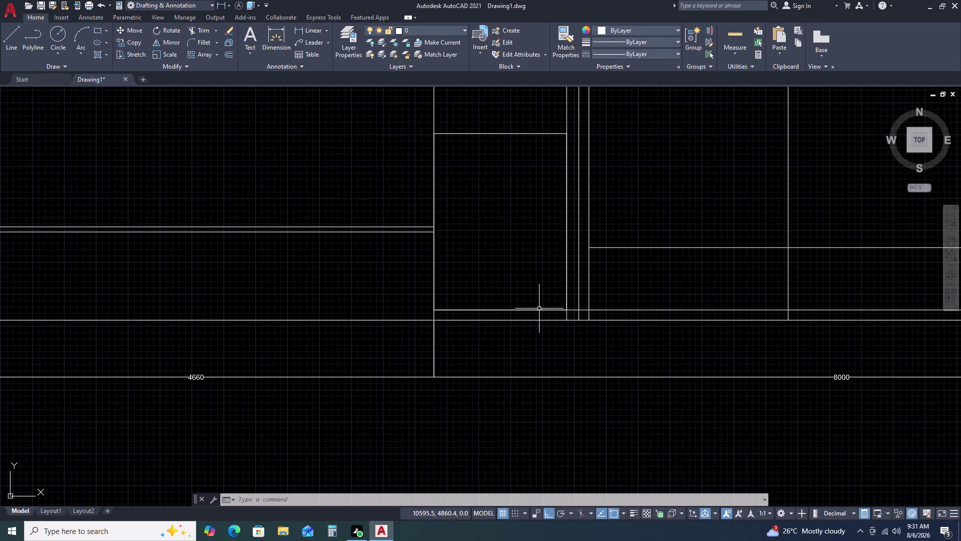
click(539, 309)
key(Escape)
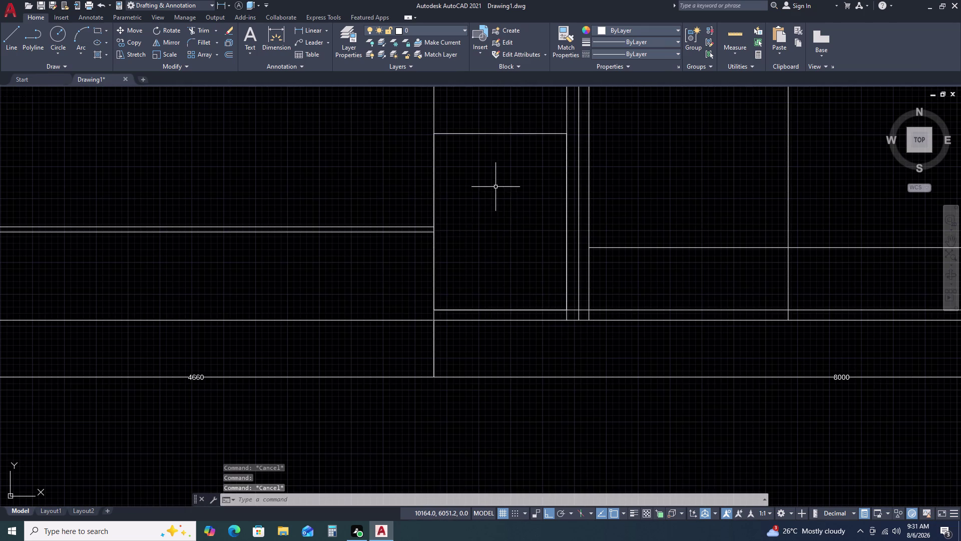
middle_drag(496, 186, 498, 306)
scroll(down, 3)
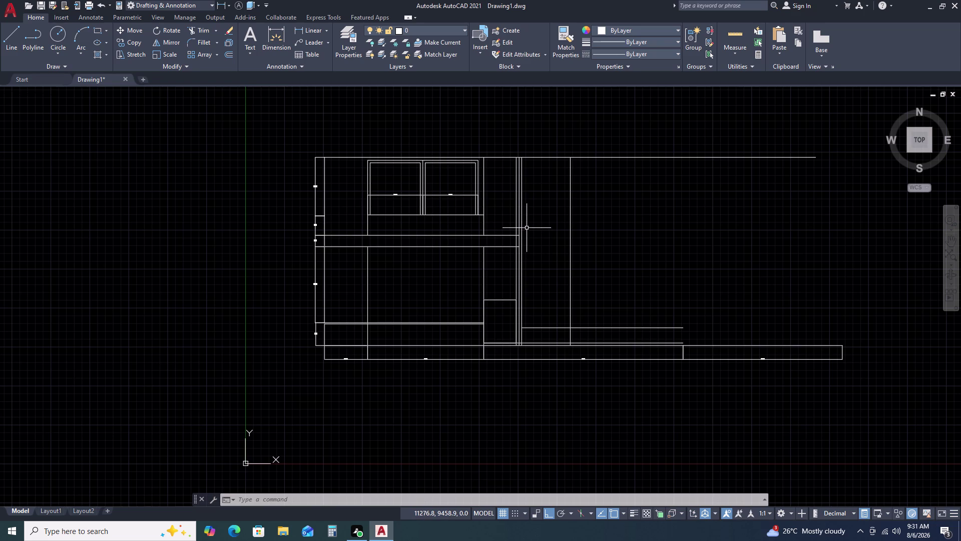
scroll(down, 3)
scroll(up, 3)
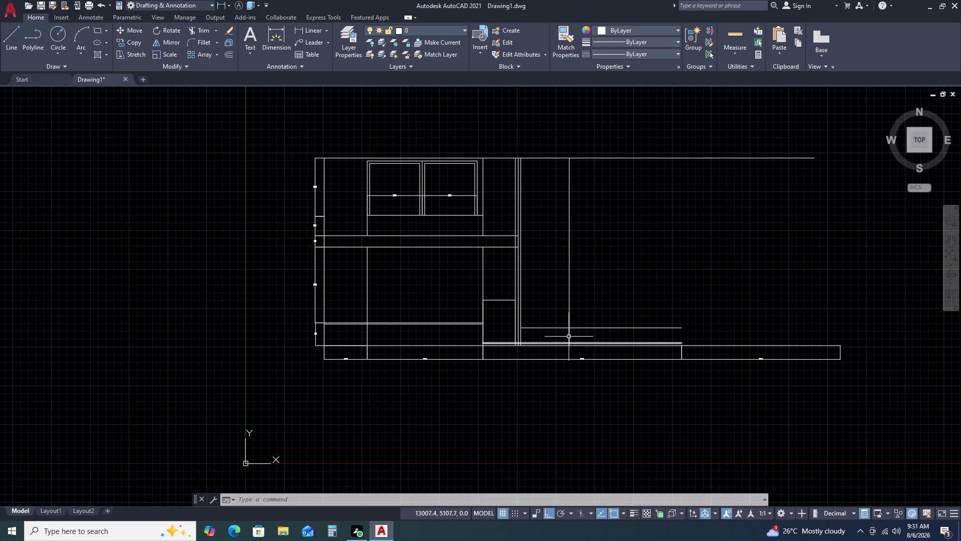
scroll(up, 3)
Select the long horizontal line to read its 6479.9 length, then start DIMLINEAR.
click(557, 325)
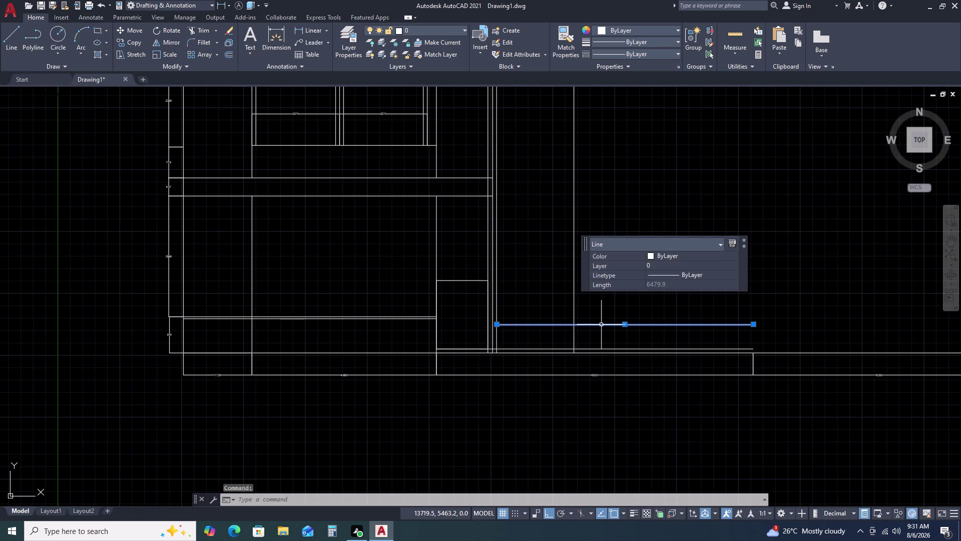
click(314, 32)
click(314, 32)
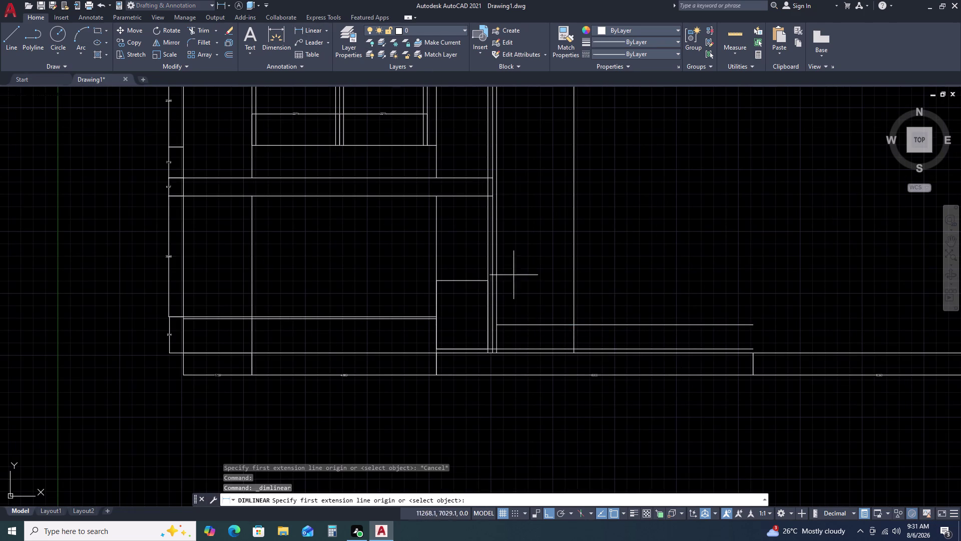
Dimension the short horizontal line, placing the 1953 dimension above it.
click(499, 324)
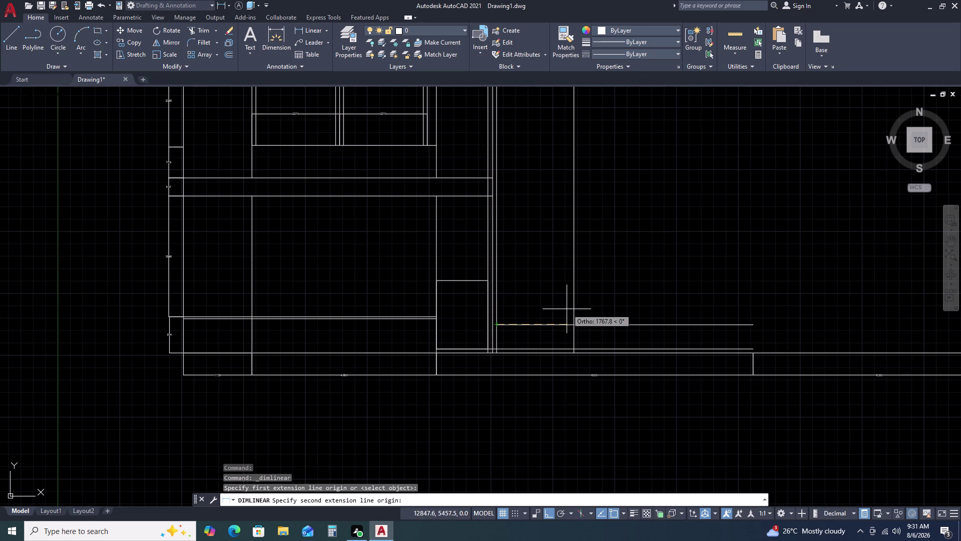
key(Escape)
key(space)
click(496, 322)
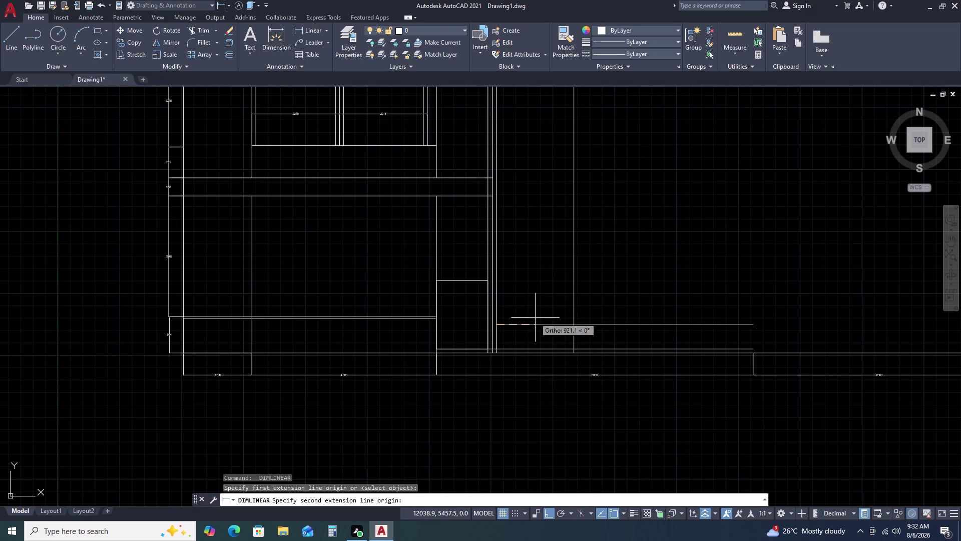
click(574, 325)
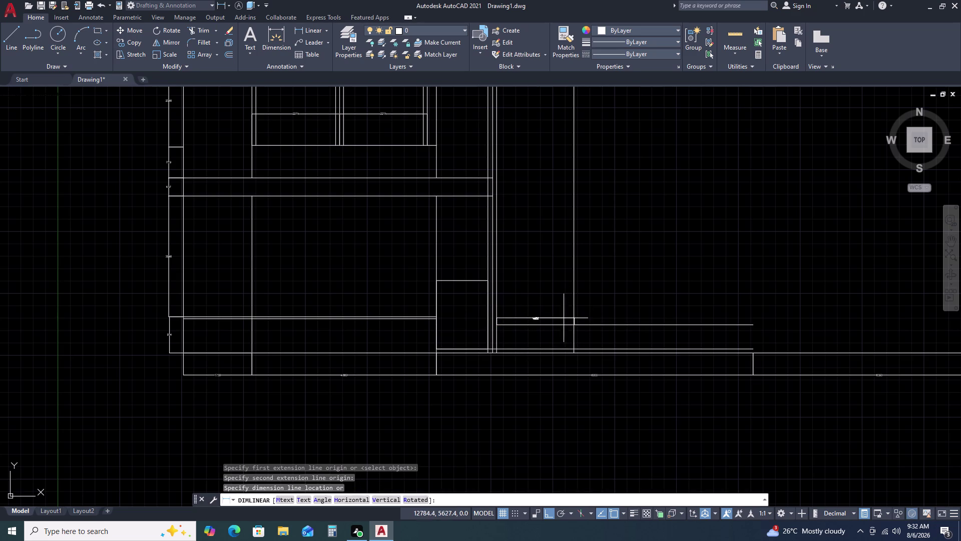
scroll(up, 3)
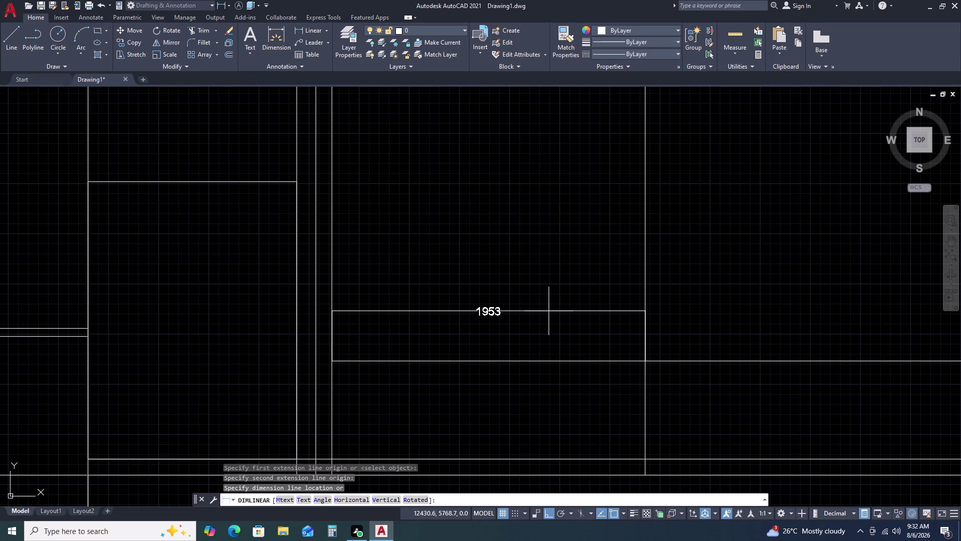
click(549, 311)
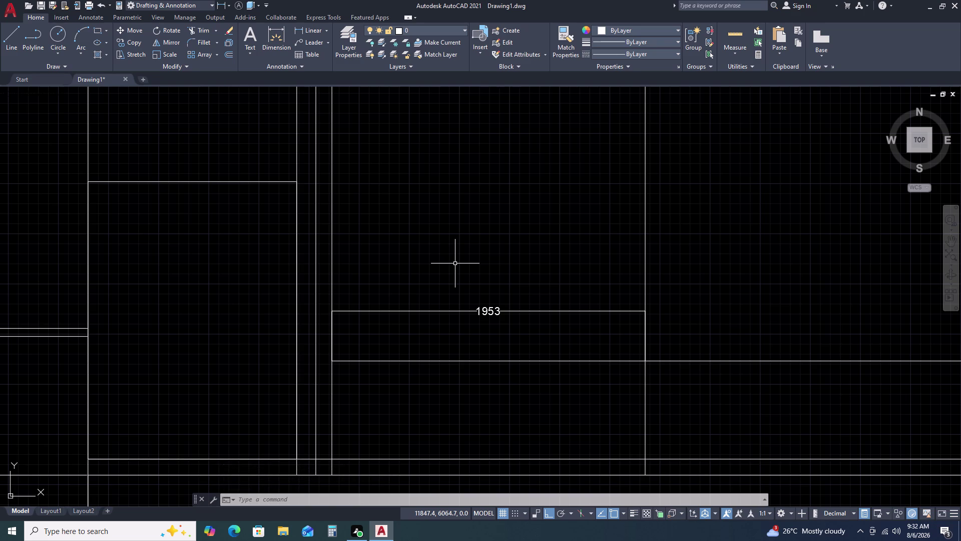
Start an OFFSET and cancel it.
click(333, 268)
text(O)
key(space)
scroll(down, 3)
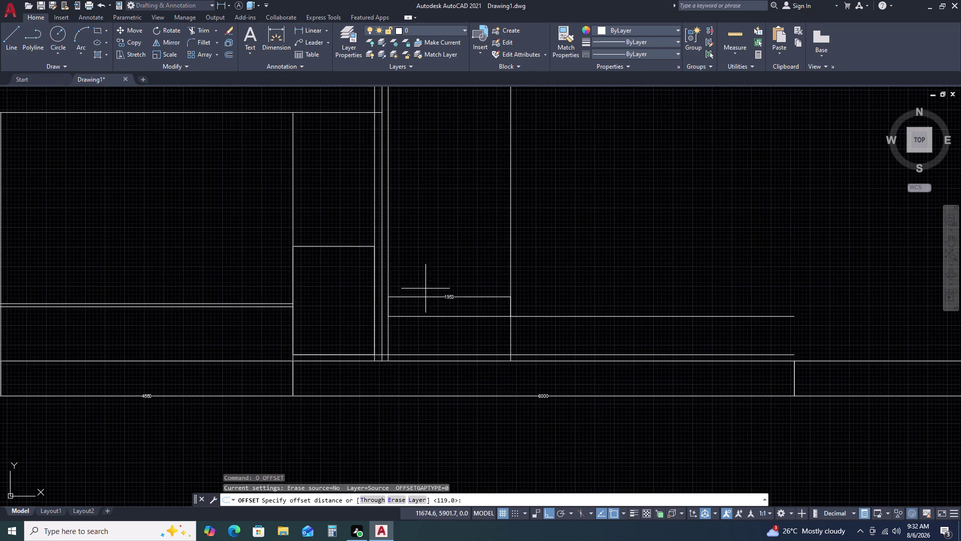
scroll(down, 3)
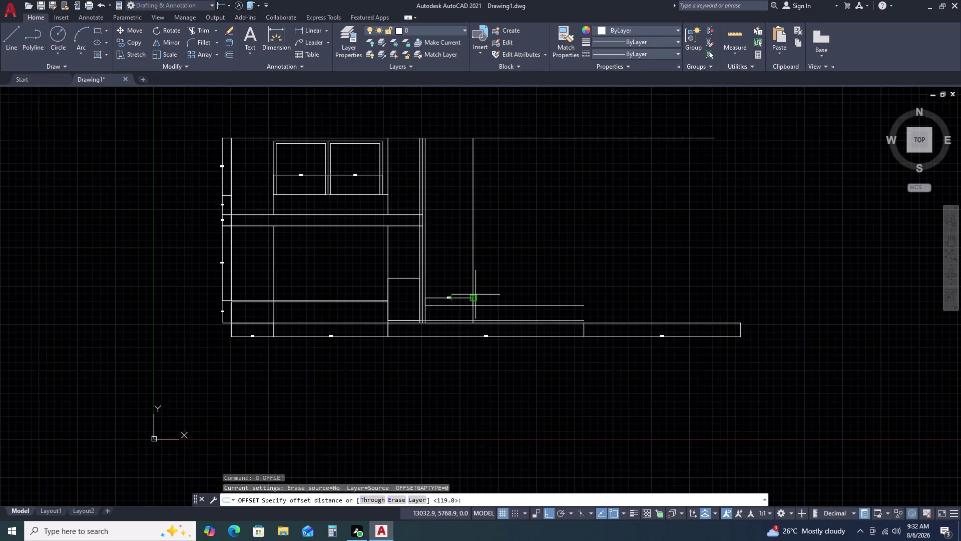
key(Escape)
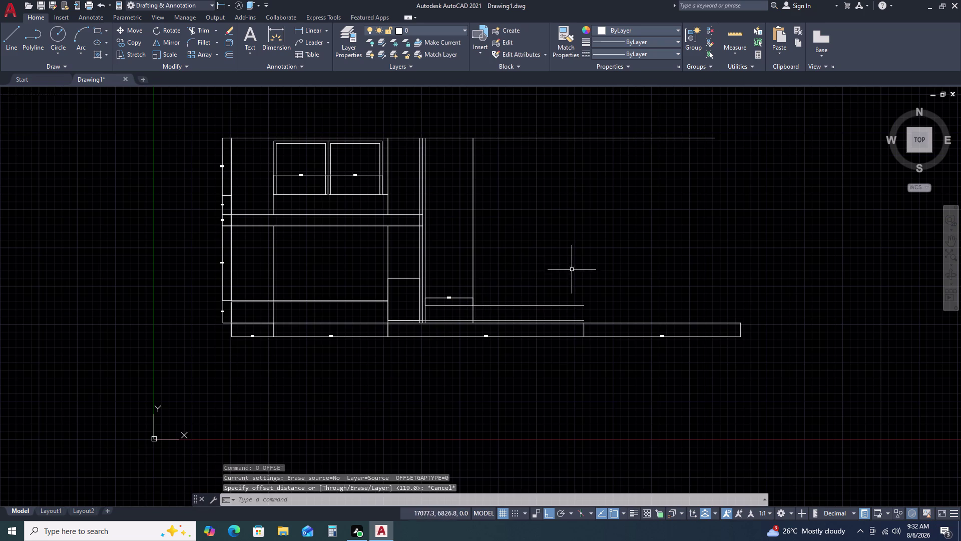
Start a rectangle right of the cabinet with a 1953 length.
key(r)
key(e)
key(c)
key(space)
double_click(512, 228)
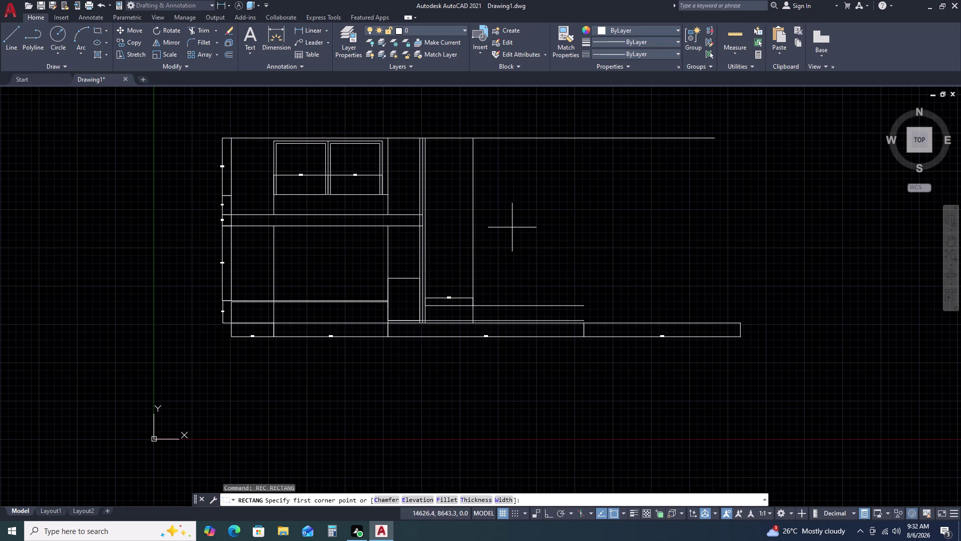
text(D)
key(space)
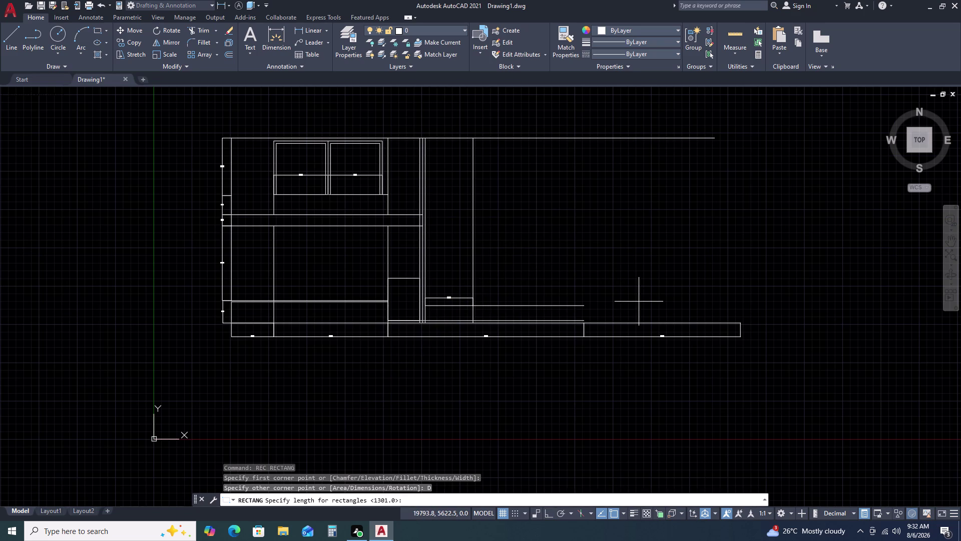
key(1)
key(9)
key(3)
key(BackSpace)
text(53)
key(Return)
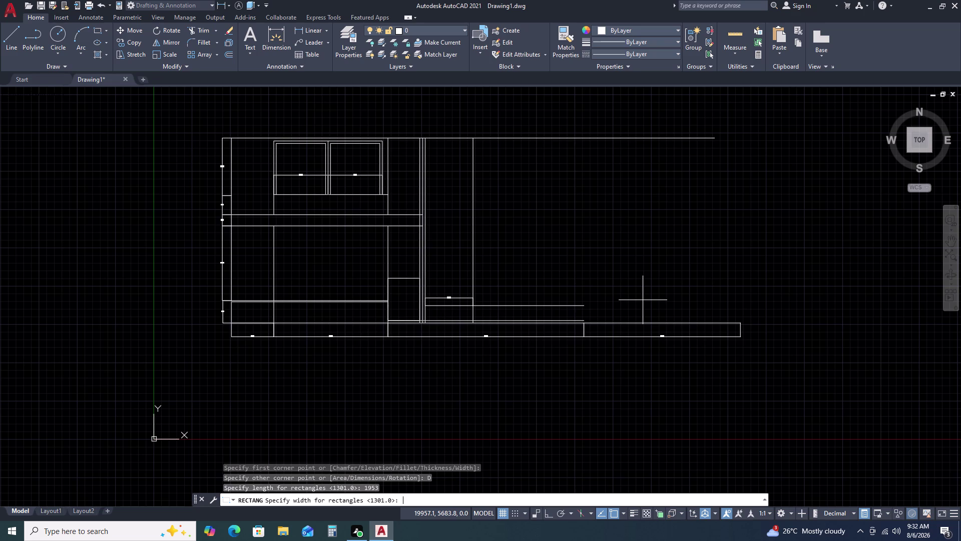
Give the rectangle a 3048 width, place it, and select it.
text(30)
text(48)
key(Return)
click(638, 281)
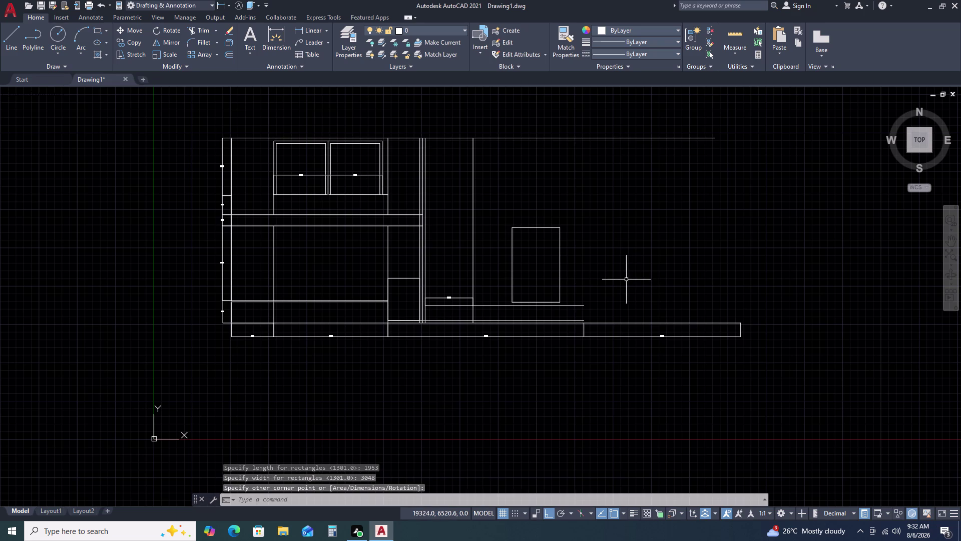
click(573, 270)
click(546, 251)
Move the 1953 by 3048 rectangle from its lower-left corner onto the cabinet corner point.
text(M)
key(space)
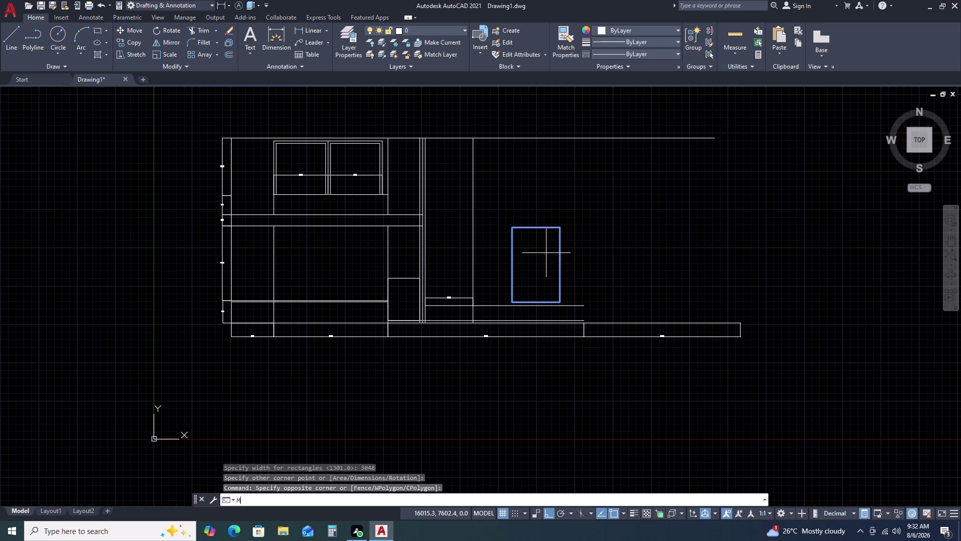
scroll(up, 3)
click(529, 294)
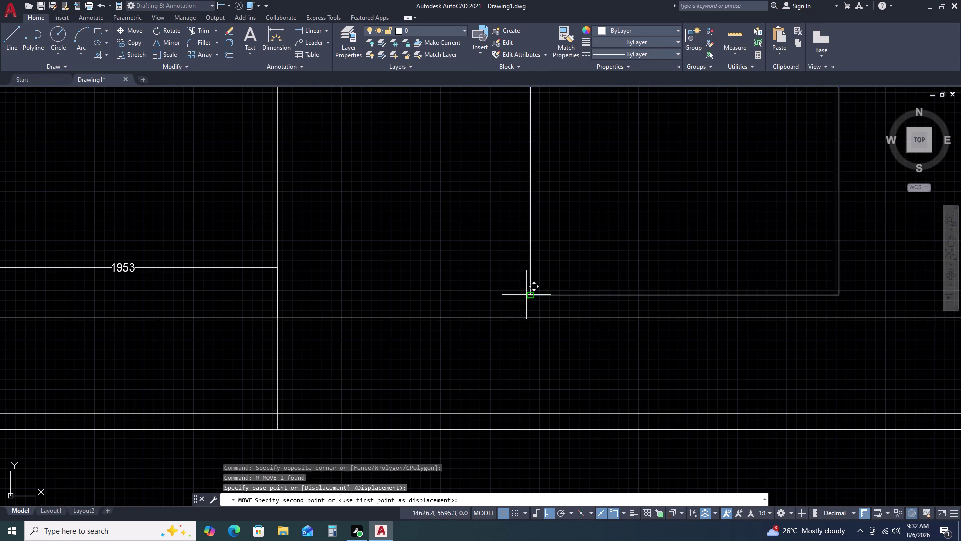
scroll(down, 3)
key(F8)
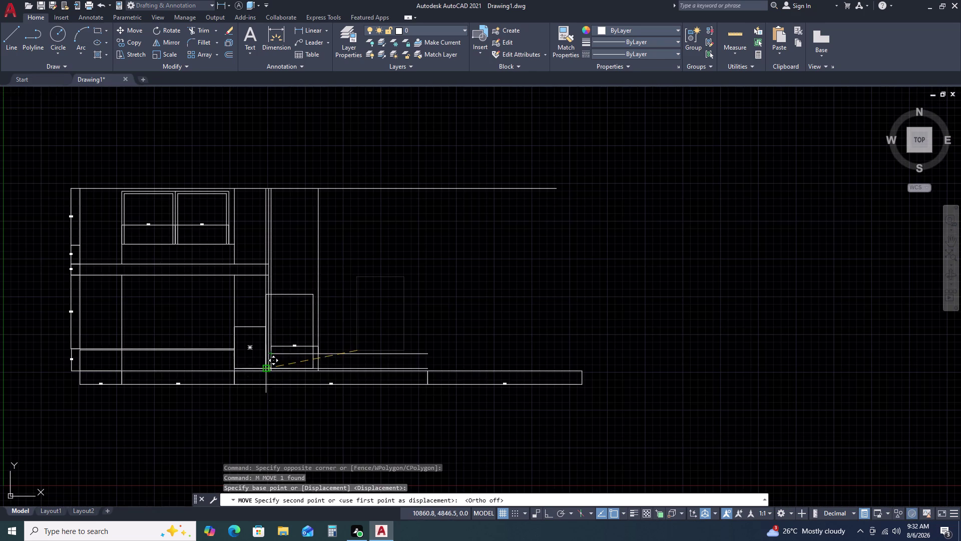
scroll(up, 3)
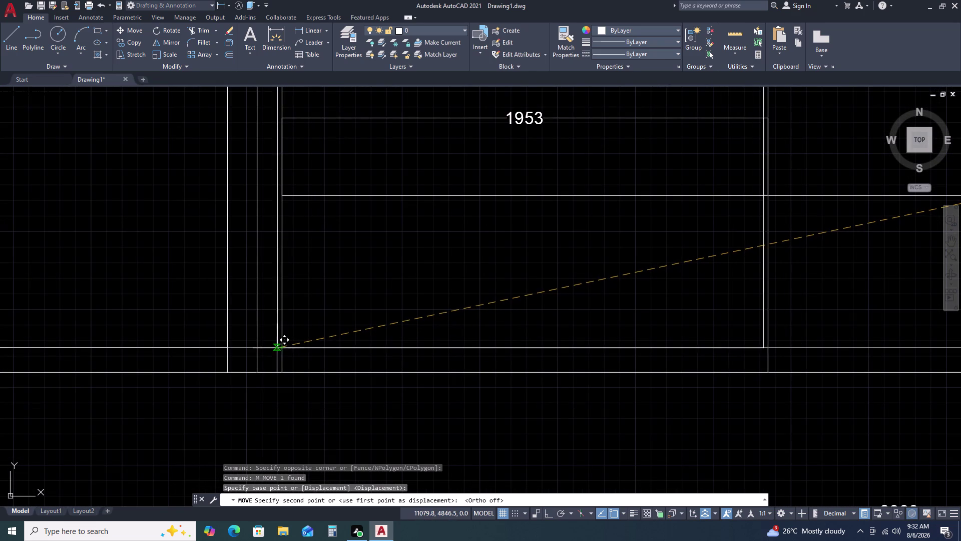
click(282, 348)
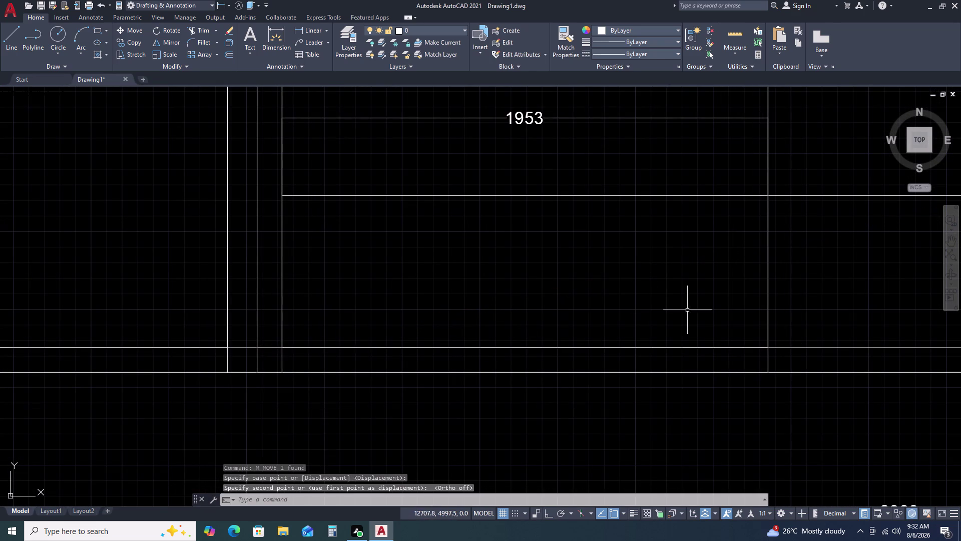
scroll(down, 3)
middle_drag(743, 309, 666, 344)
scroll(up, 3)
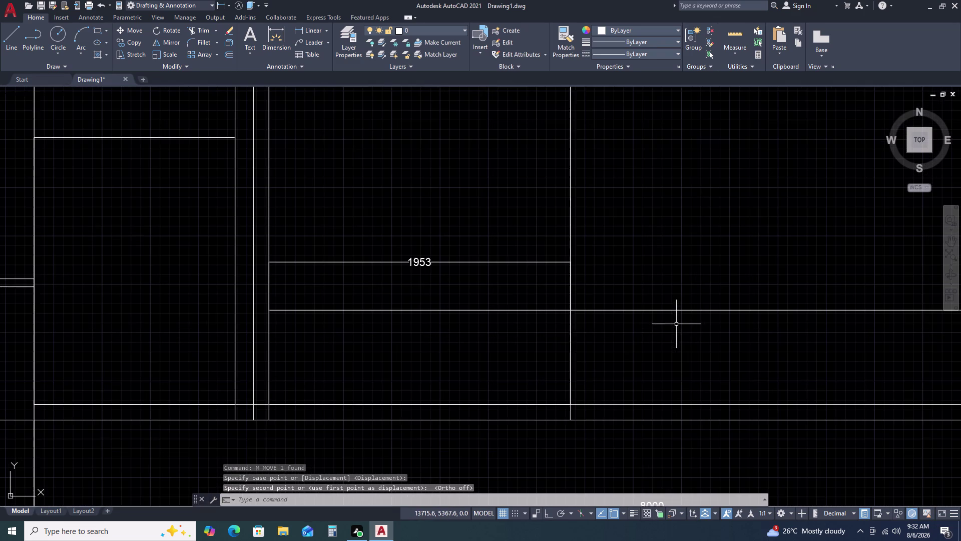
Select the moved rectangle again after cancelling two stray selections.
click(733, 292)
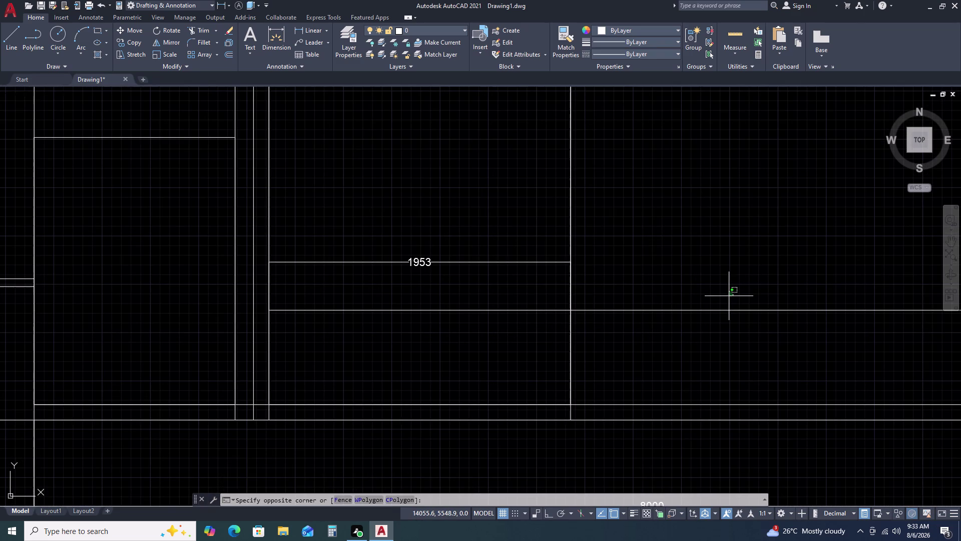
scroll(down, 3)
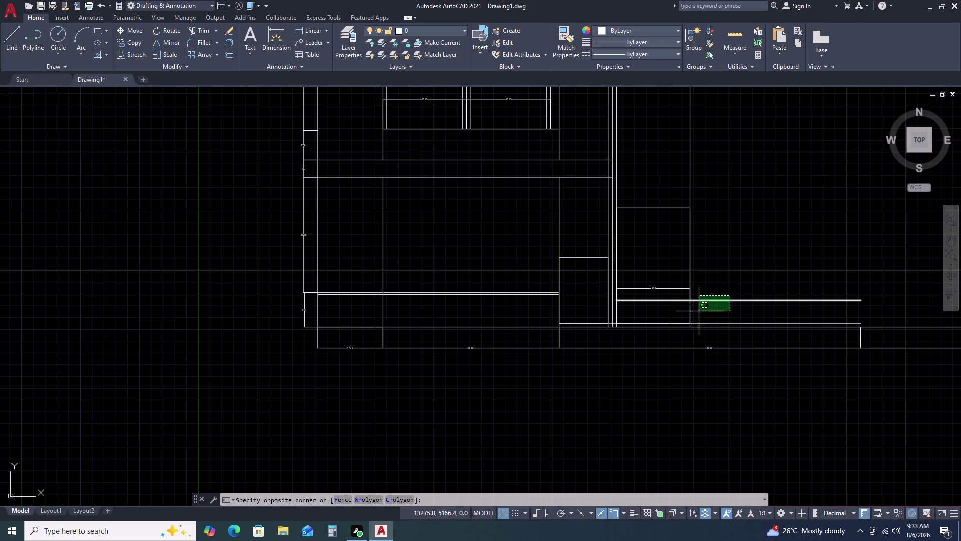
key(Escape)
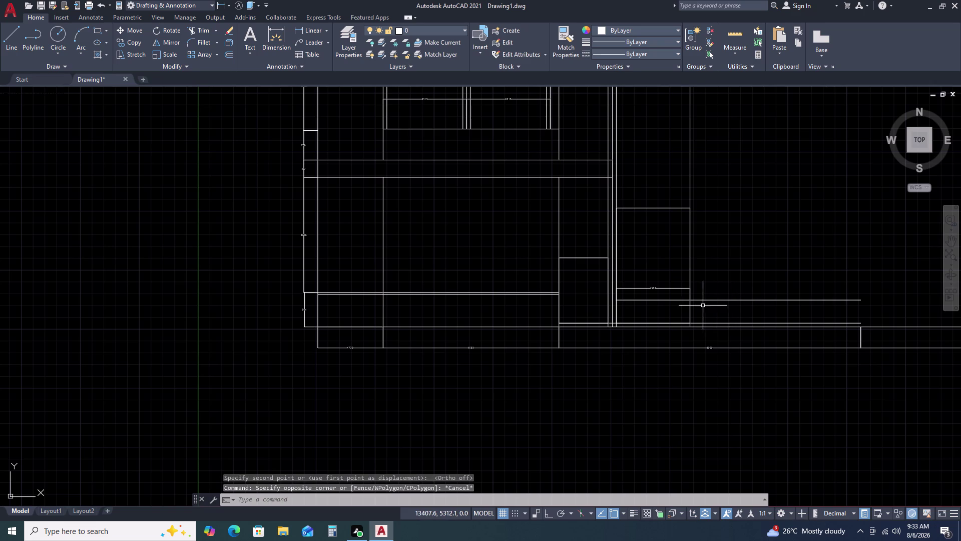
click(697, 311)
key(Escape)
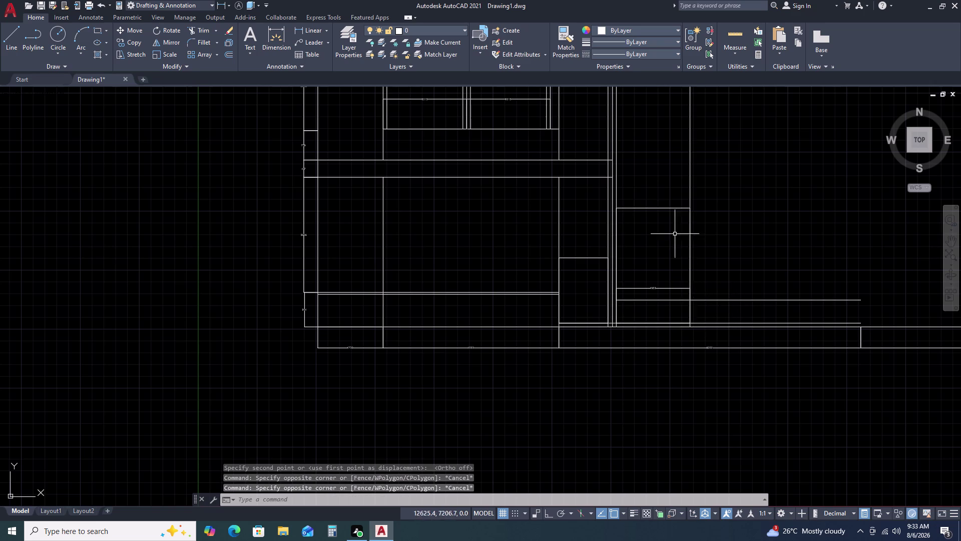
click(653, 200)
click(636, 217)
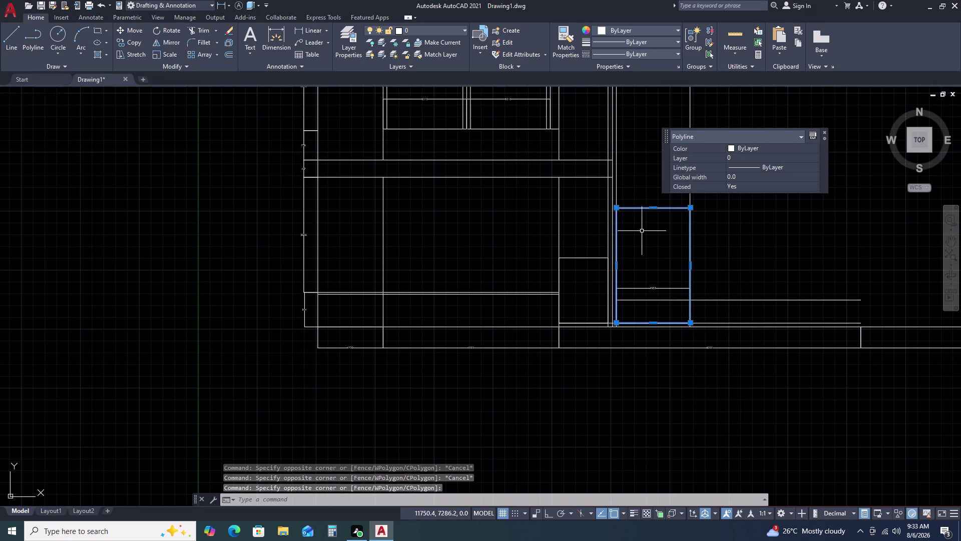
Shift the rectangle higher in the box, then start a linear dimension with DLI.
text(M)
key(space)
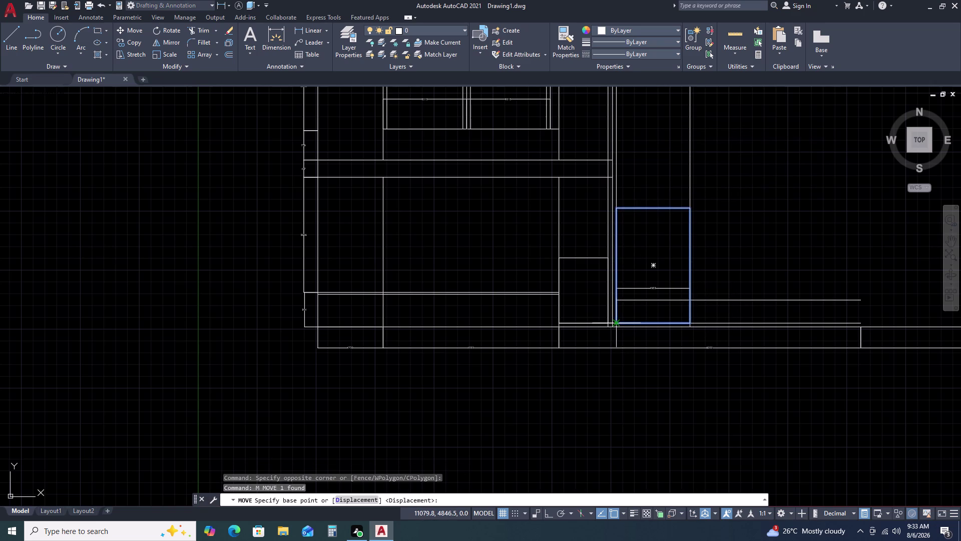
click(615, 324)
click(616, 300)
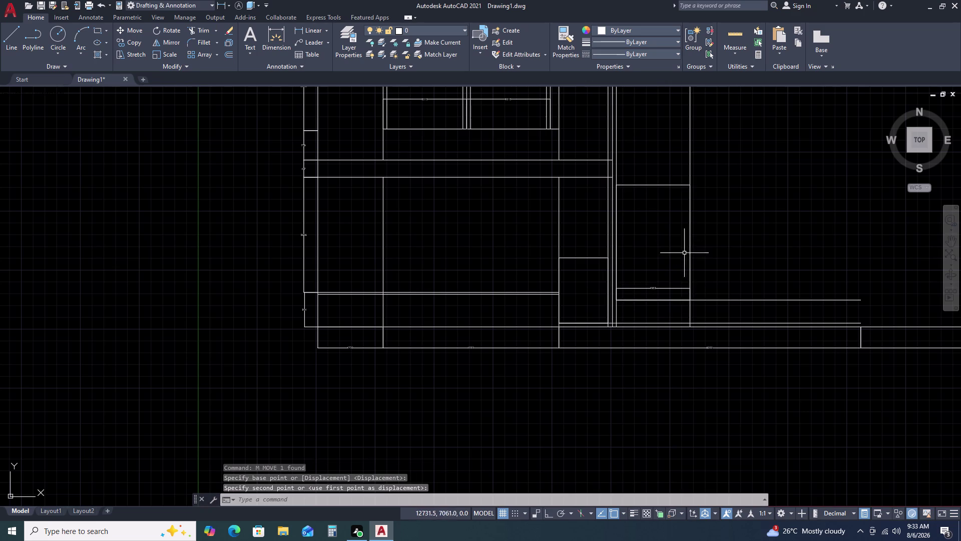
text(DLI)
key(space)
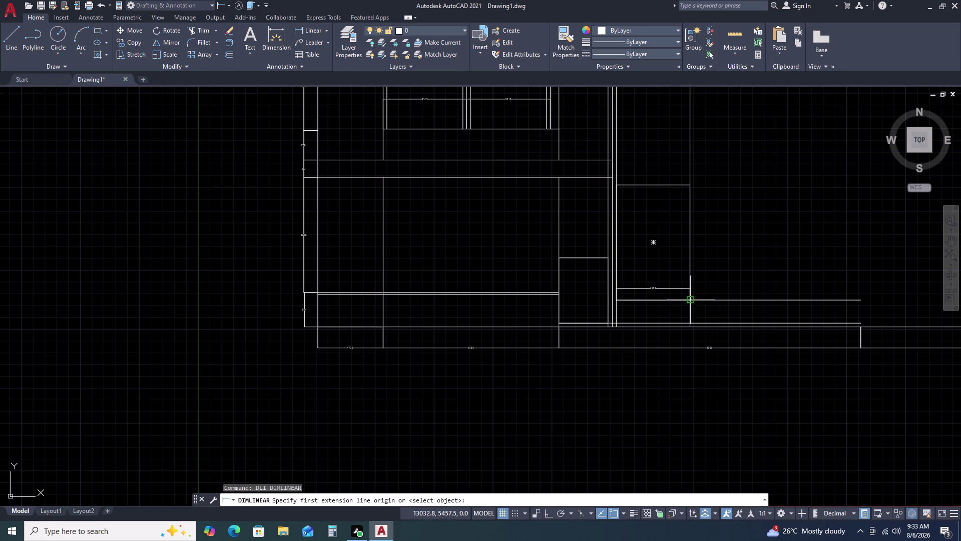
scroll(up, 3)
click(696, 286)
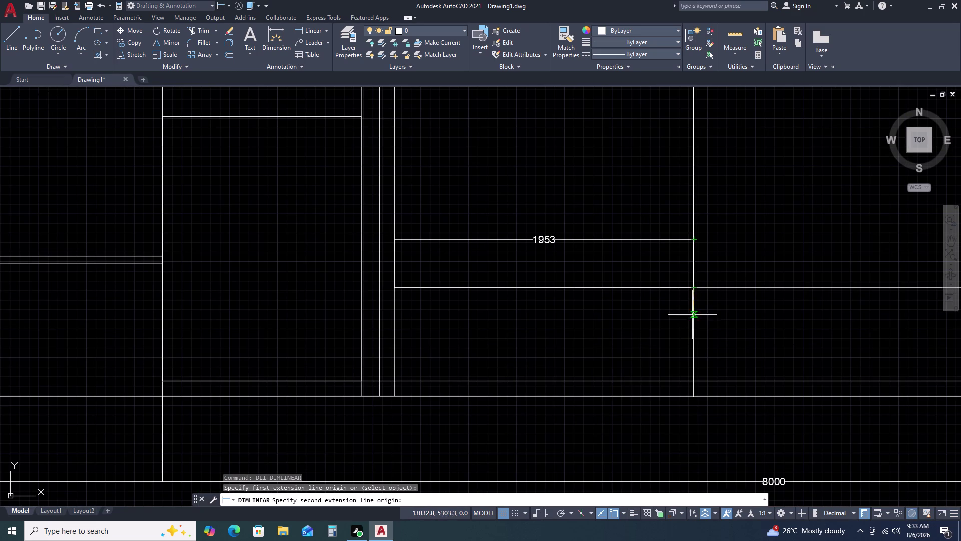
double_click(694, 381)
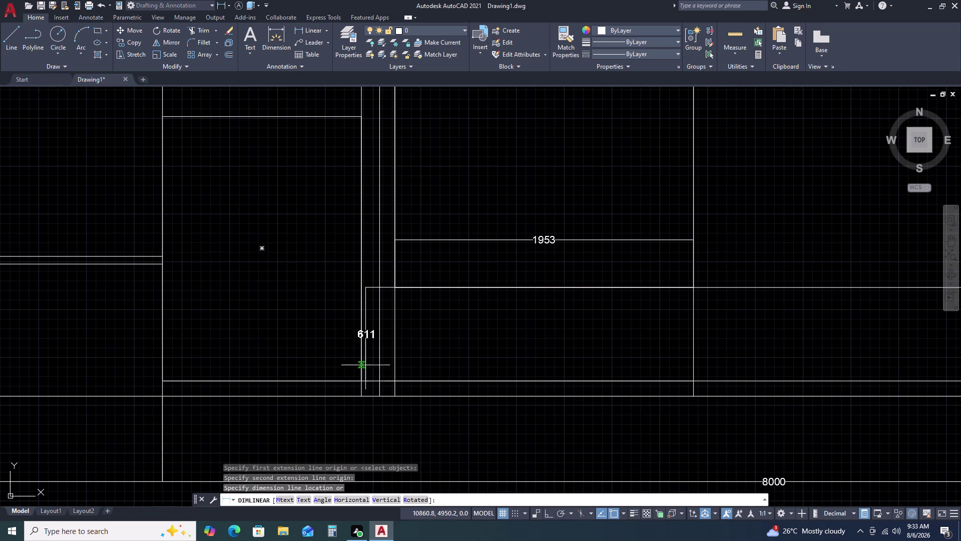
key(Escape)
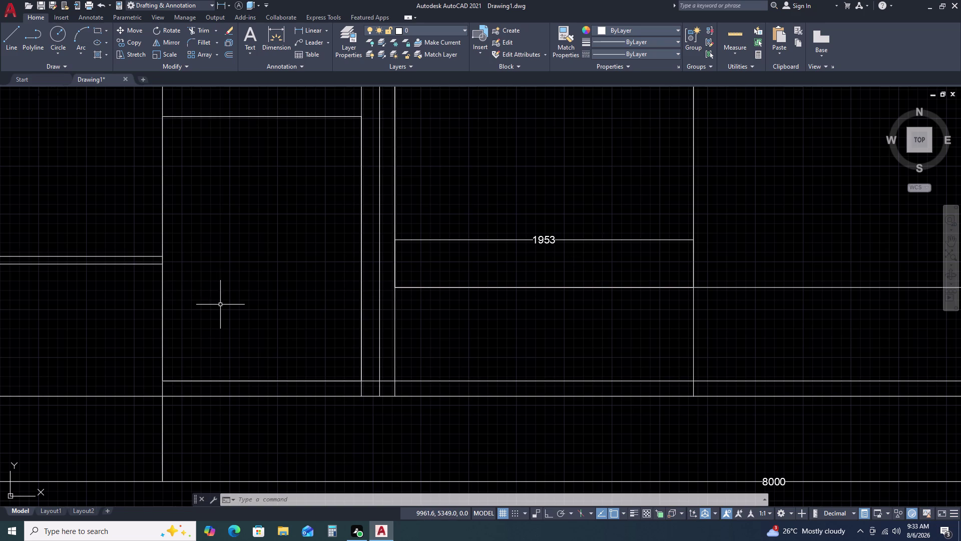
key(l)
key(space)
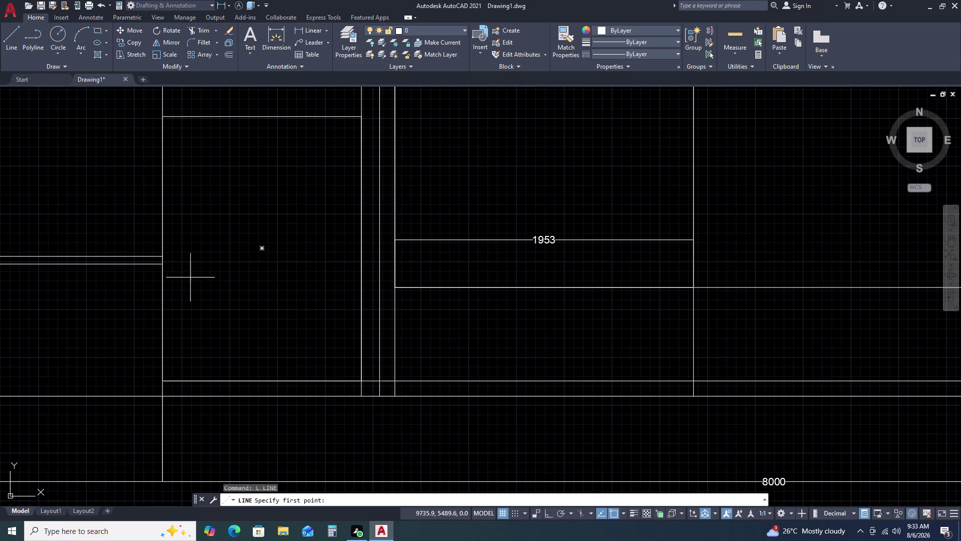
Draw a straight horizontal line from the box's left edge to its right edge.
click(159, 259)
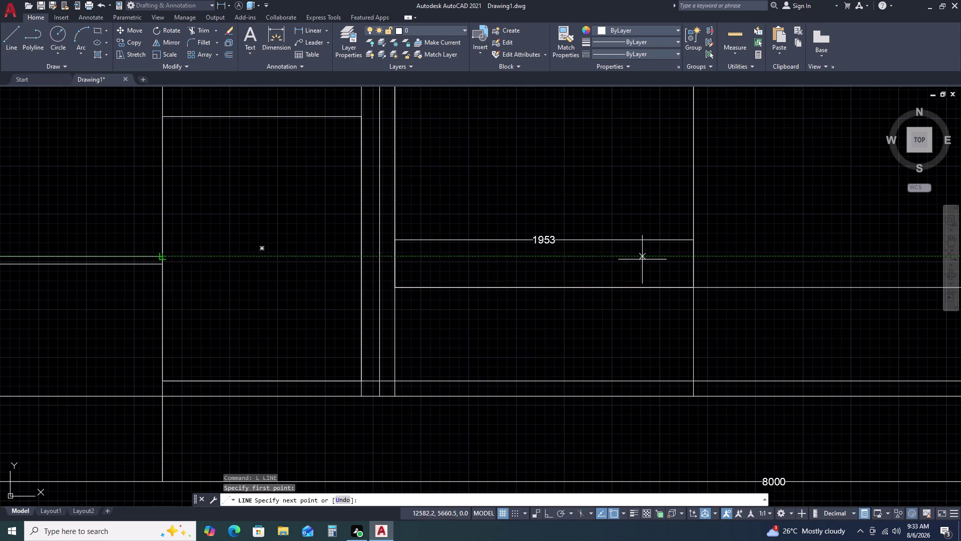
key(F8)
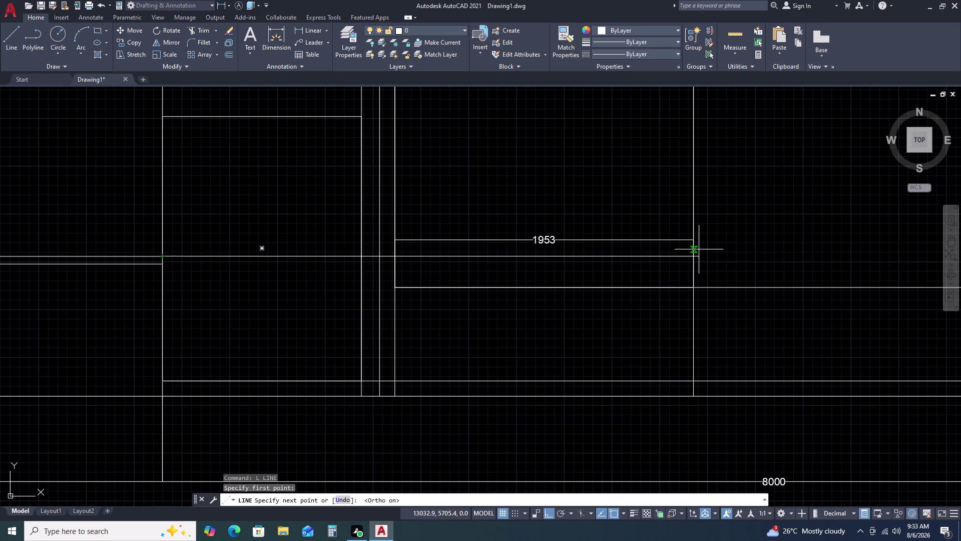
click(691, 259)
key(Escape)
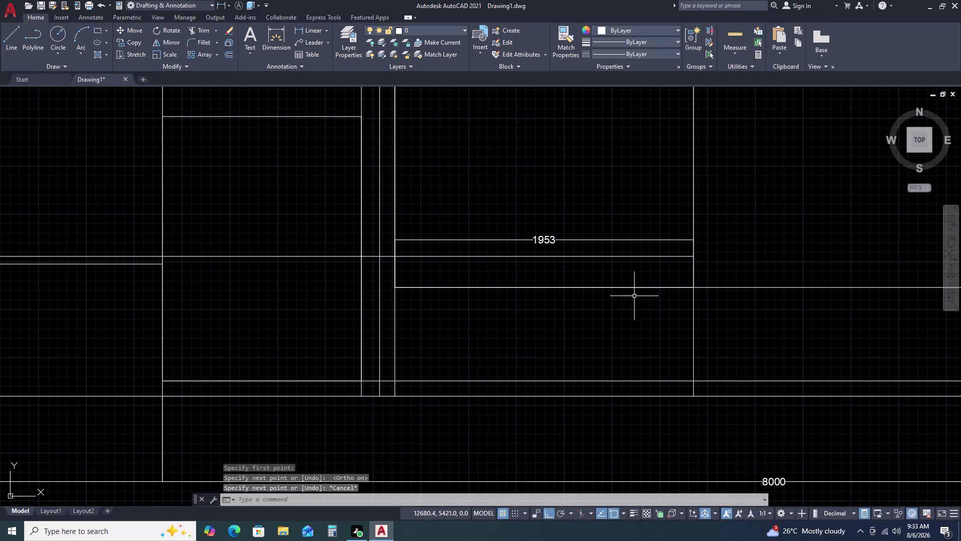
Move the panel rectangle down so its bottom edge sits on the new line.
click(630, 287)
text(M)
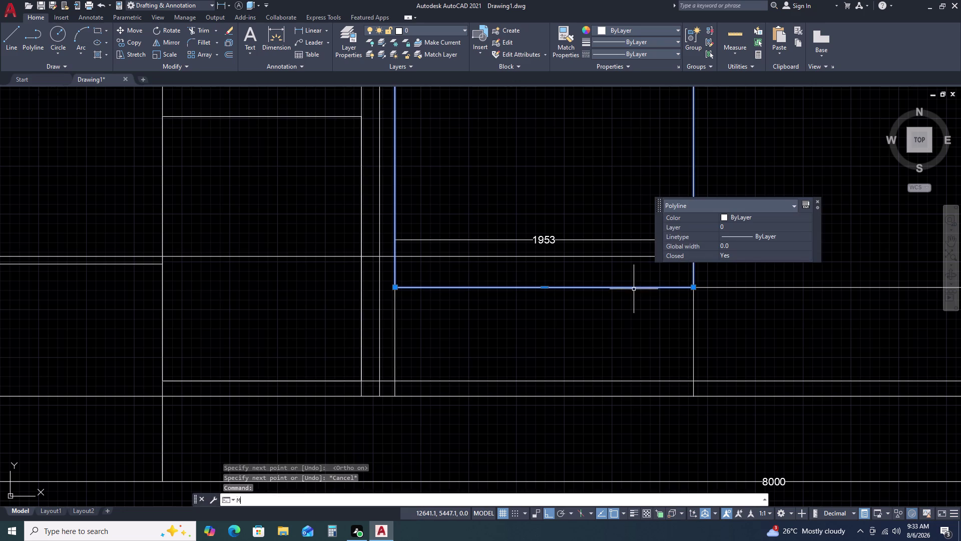
key(space)
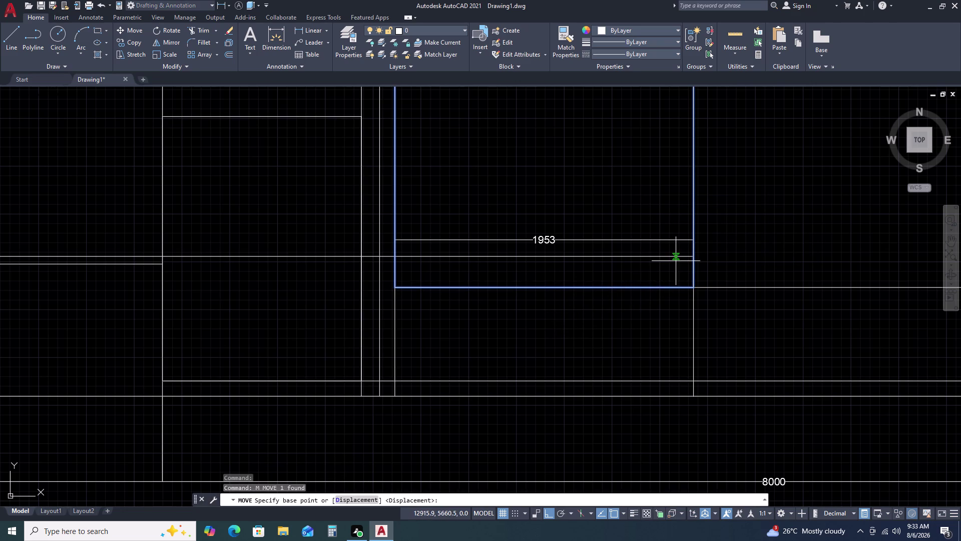
click(692, 287)
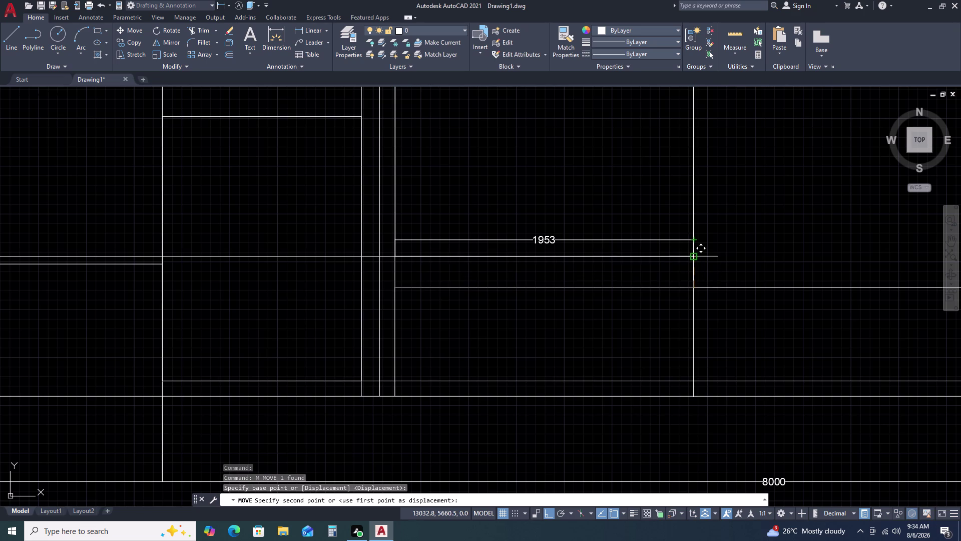
click(692, 255)
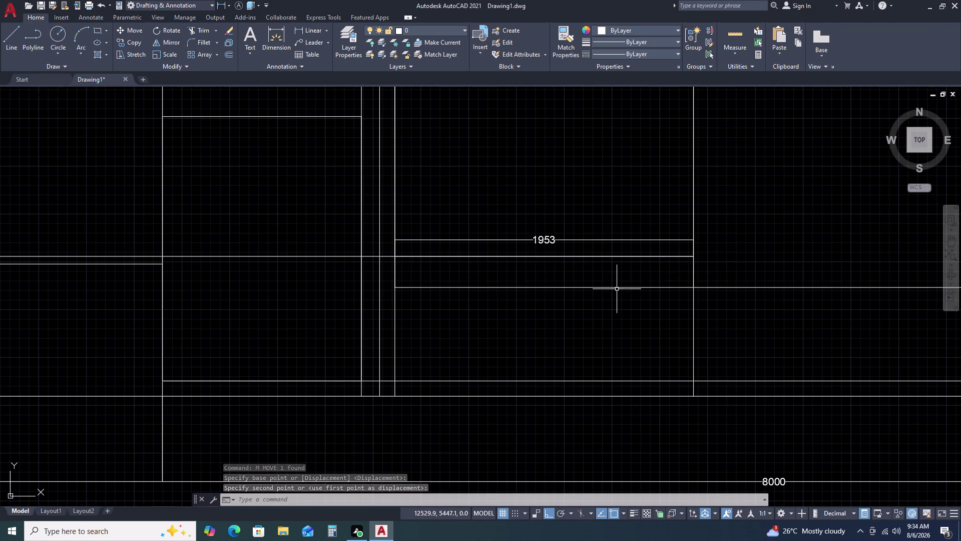
scroll(down, 3)
middle_drag(590, 276, 589, 235)
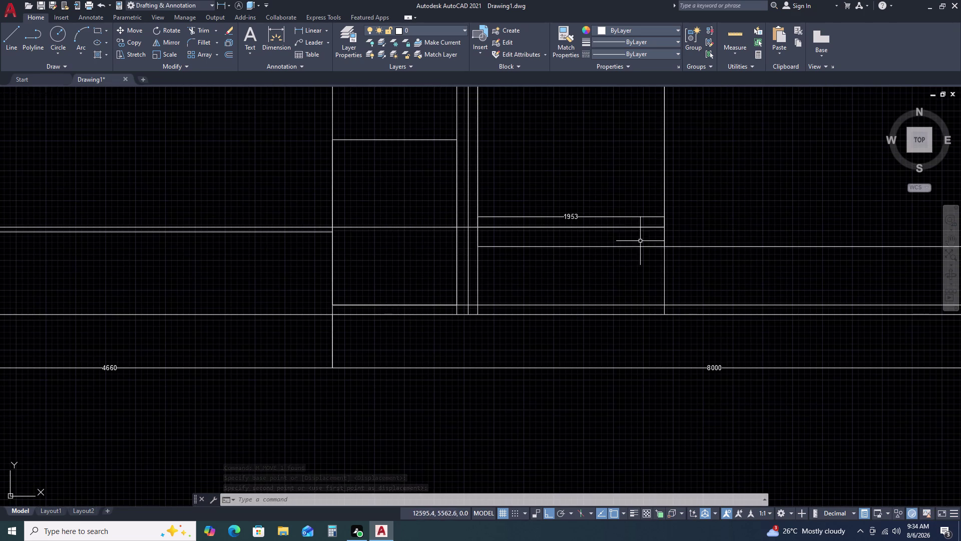
scroll(up, 3)
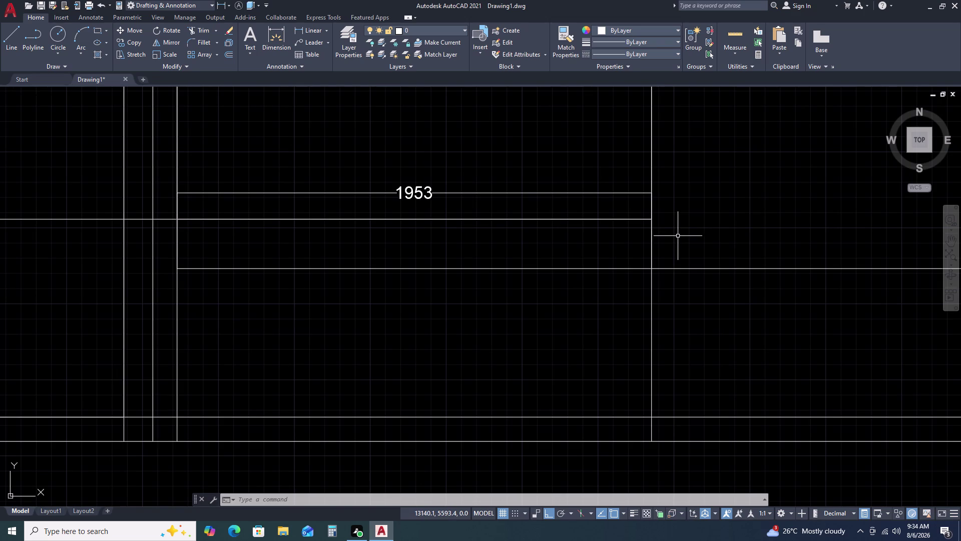
click(603, 219)
scroll(down, 3)
key(Escape)
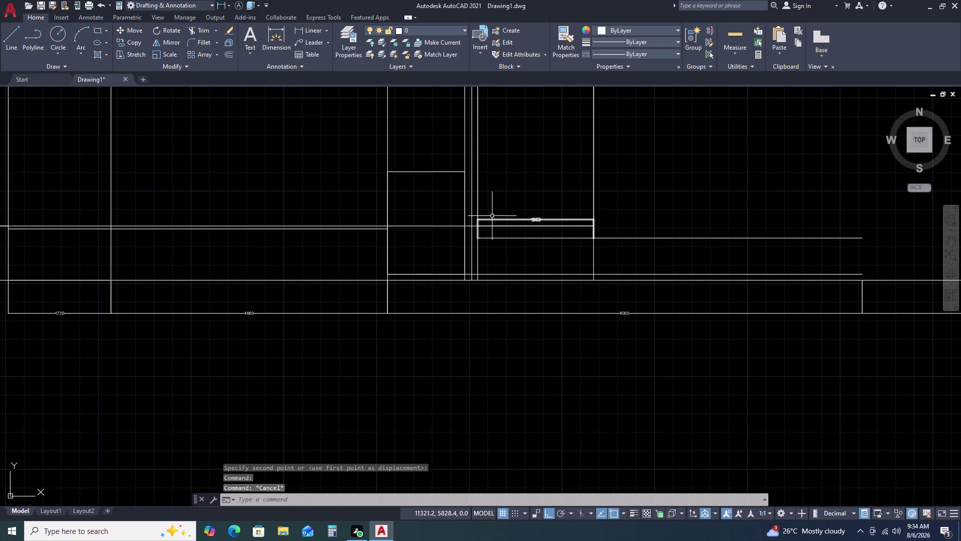
click(478, 209)
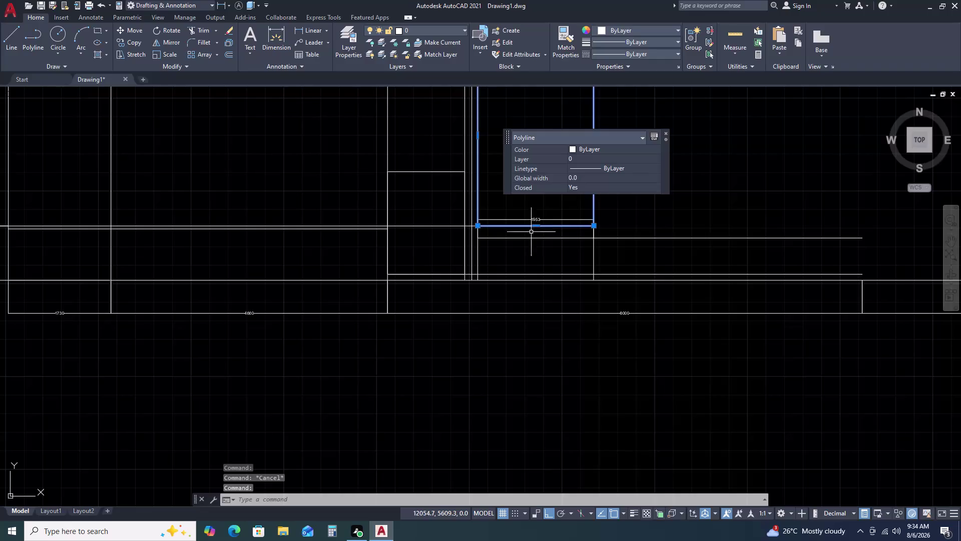
Offset a copy of the panel rectangle 100 units inward.
text(O)
key(space)
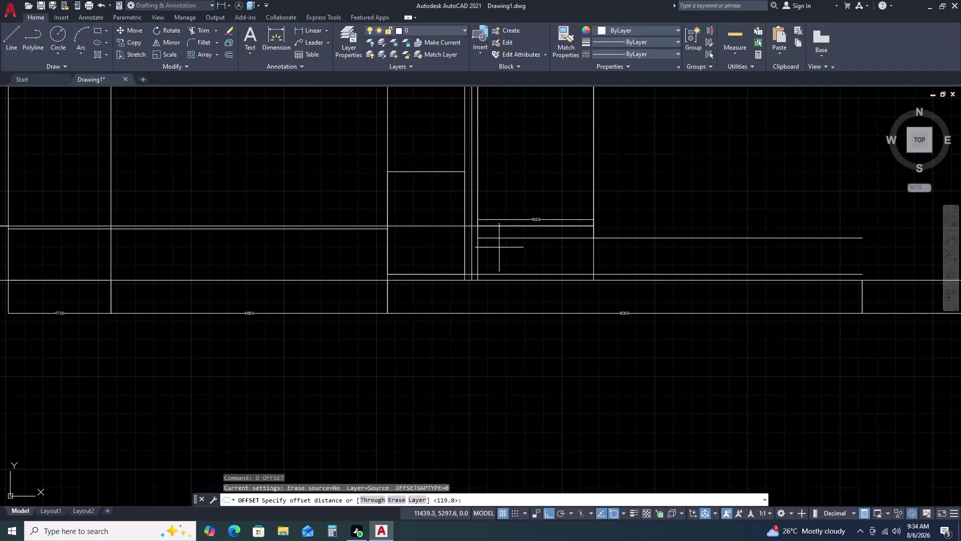
text(100)
key(Return)
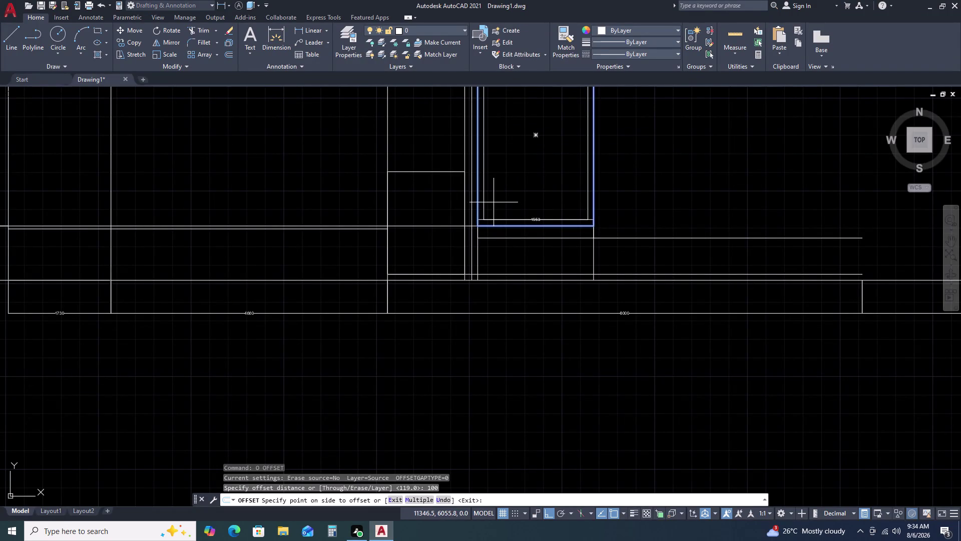
click(494, 201)
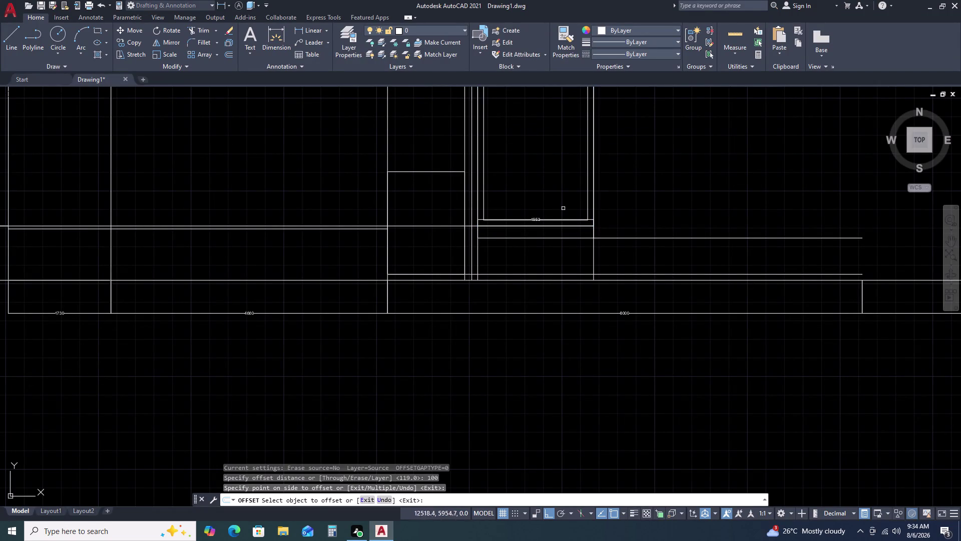
key(Escape)
scroll(up, 3)
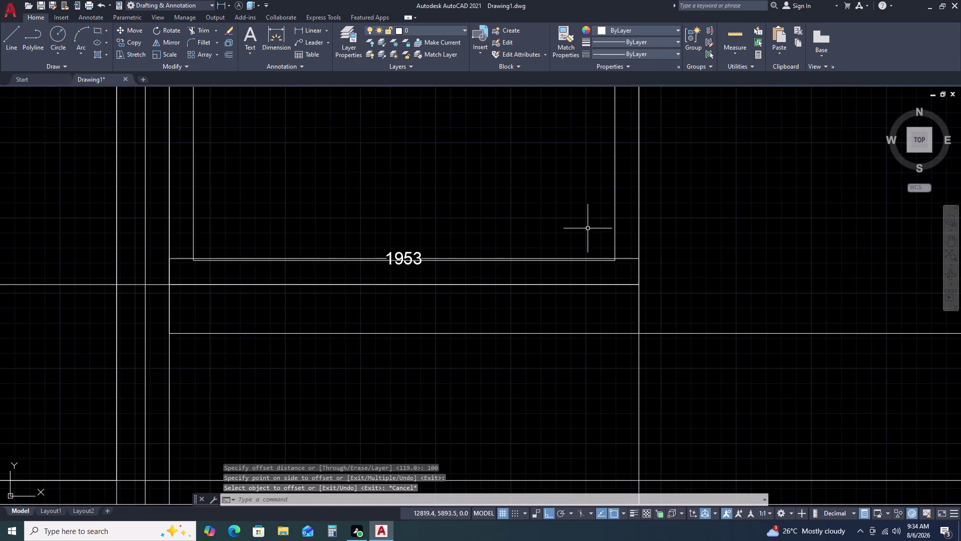
middle_drag(589, 229, 602, 280)
middle_drag(604, 282, 604, 290)
middle_click(608, 315)
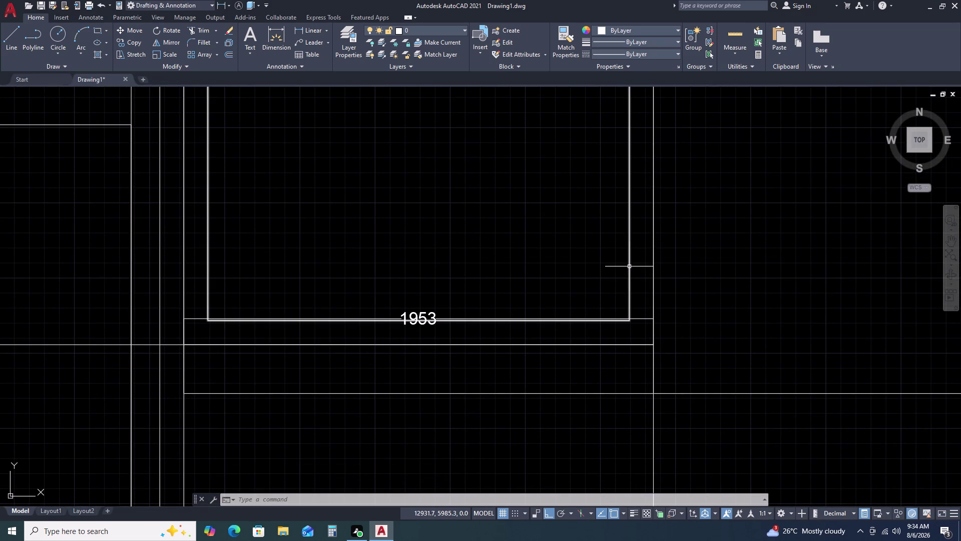
Delete the inner offset copy, then delete the panel rectangle itself.
click(630, 268)
key(Delete)
scroll(down, 3)
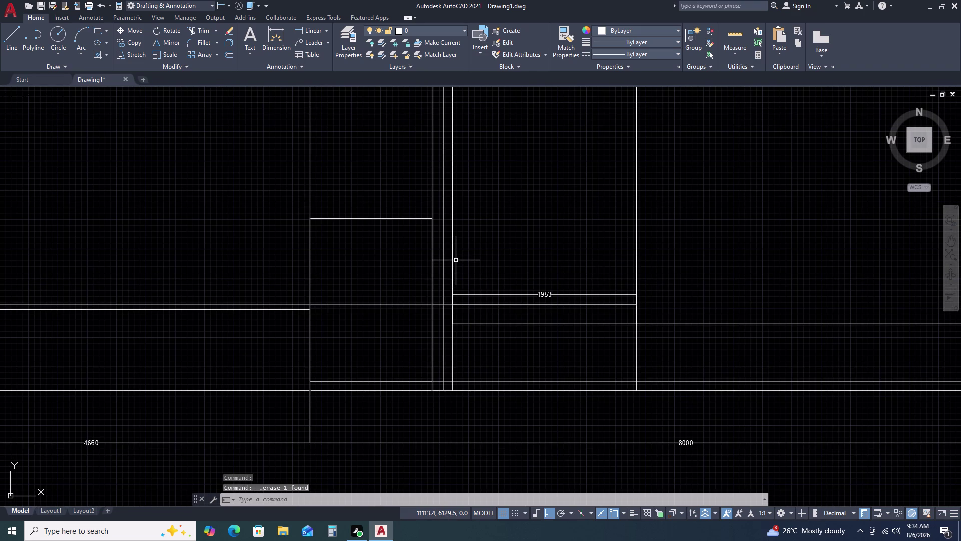
click(454, 264)
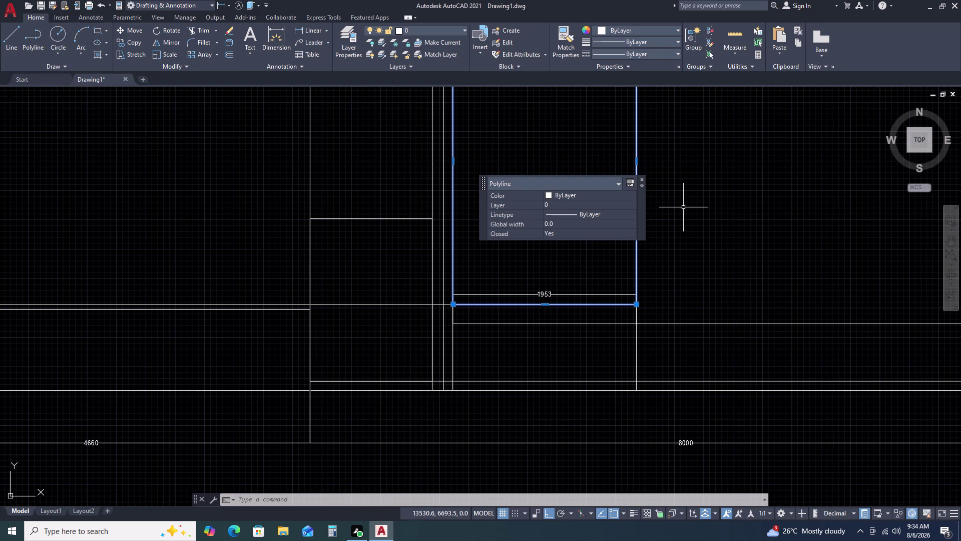
middle_drag(631, 245, 649, 379)
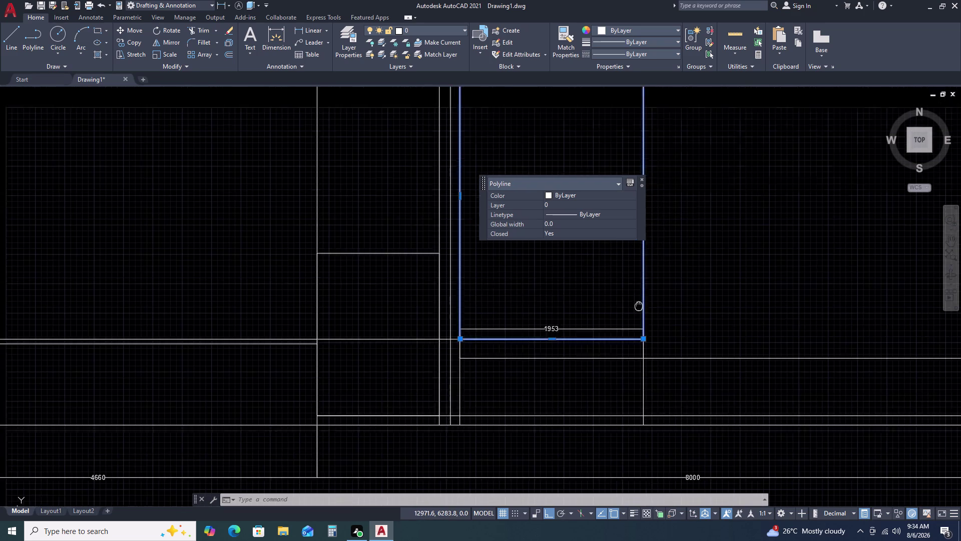
scroll(down, 3)
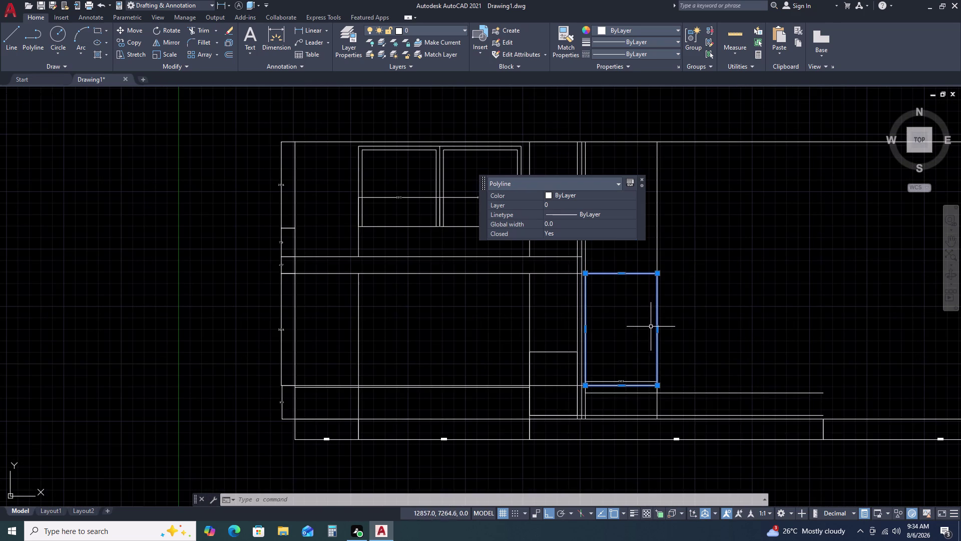
key(Escape)
click(639, 273)
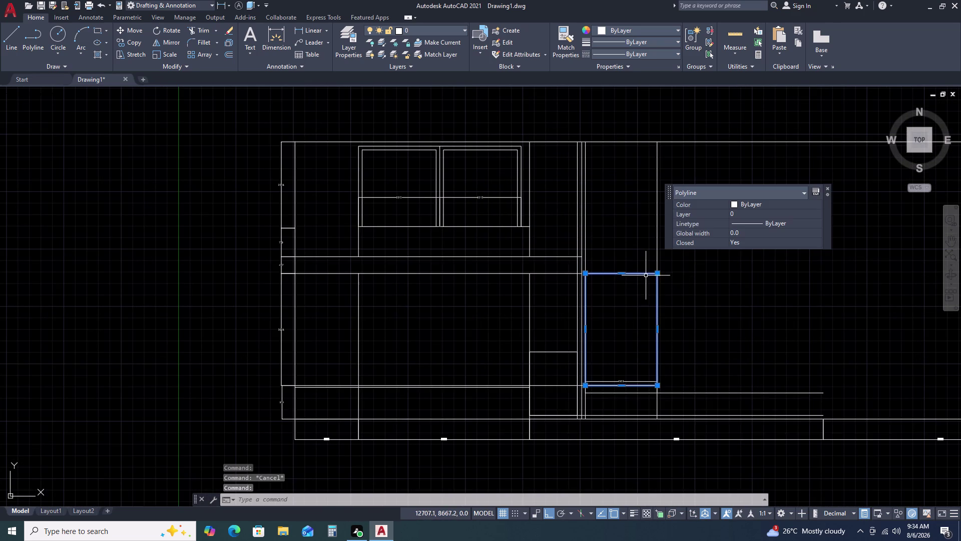
key(Delete)
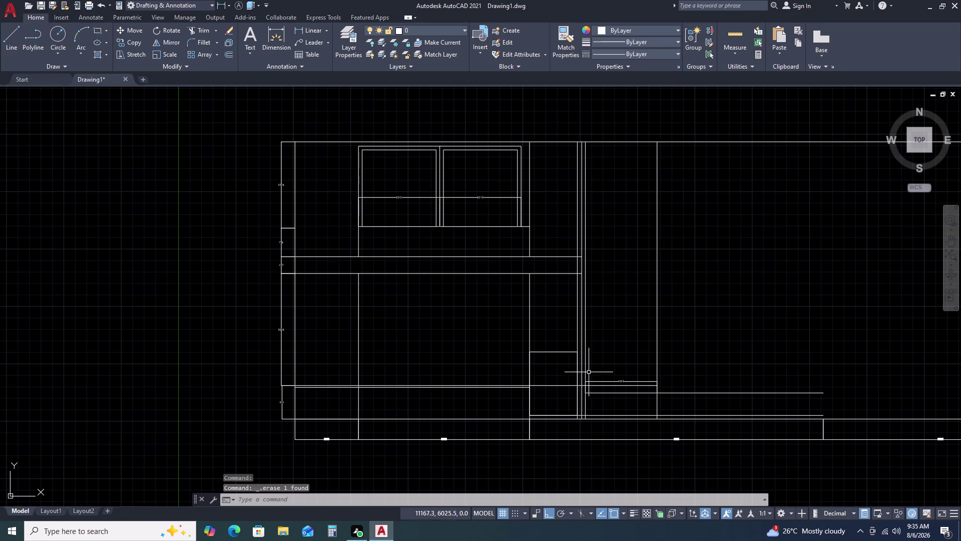
click(586, 368)
middle_drag(602, 378, 578, 341)
Make a trial 100-unit offset copy of a line near the box.
key(Escape)
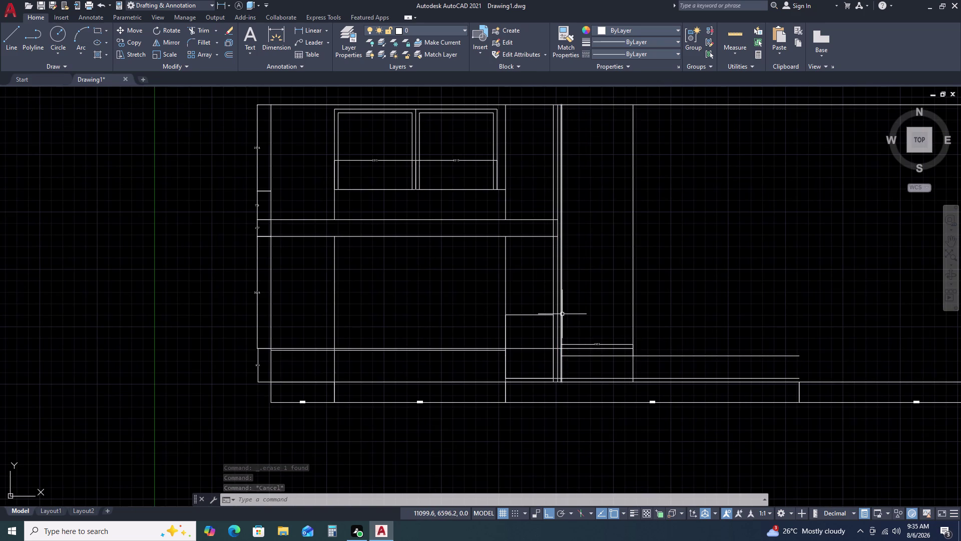
click(563, 314)
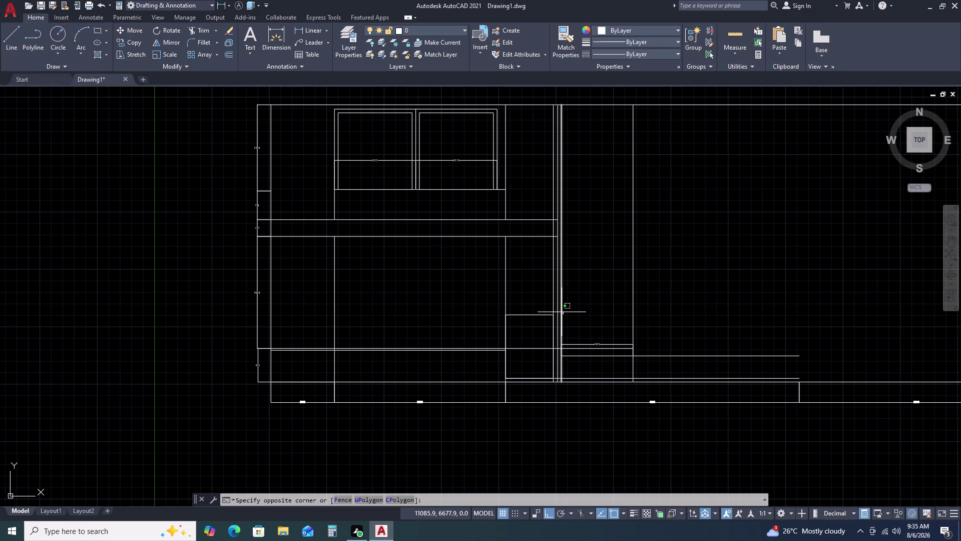
click(562, 312)
text(O)
key(space)
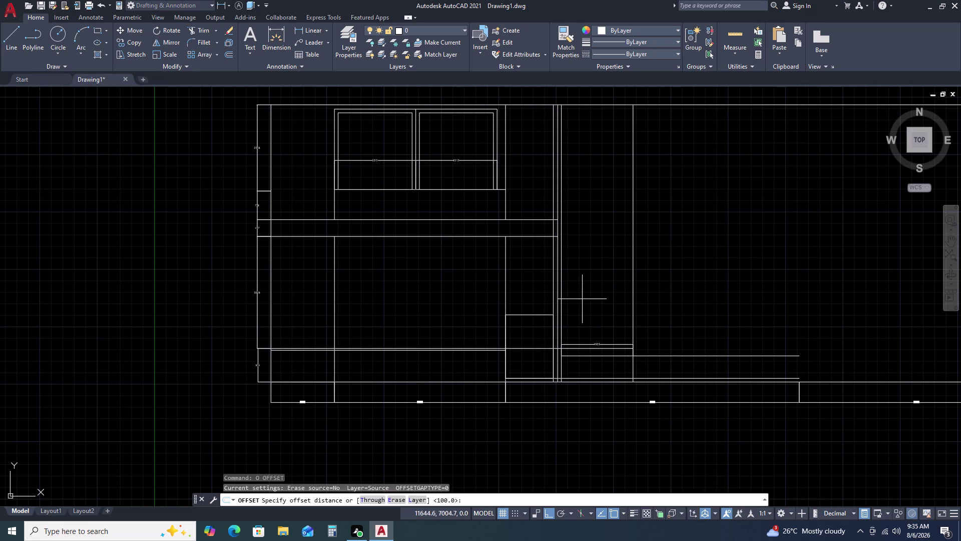
scroll(up, 3)
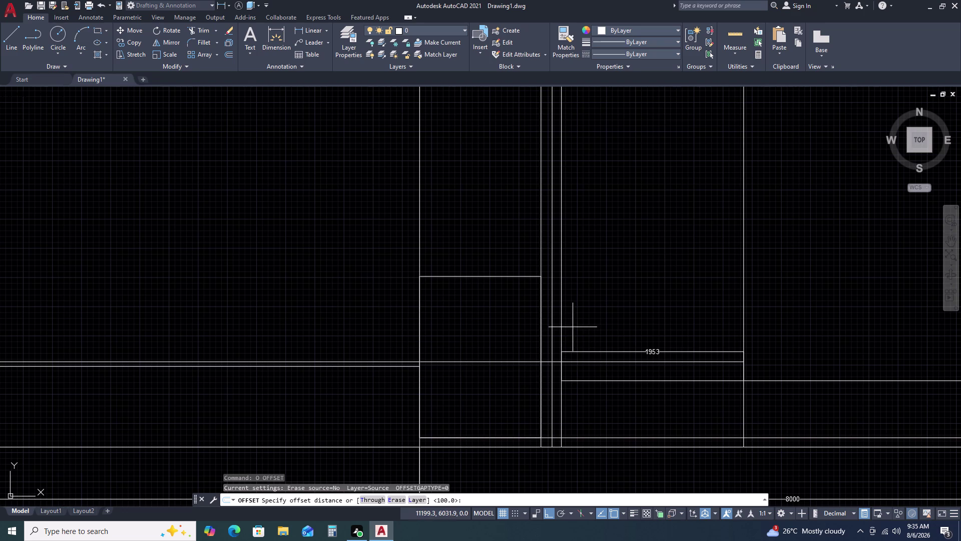
key(1)
text(00)
key(Return)
click(600, 311)
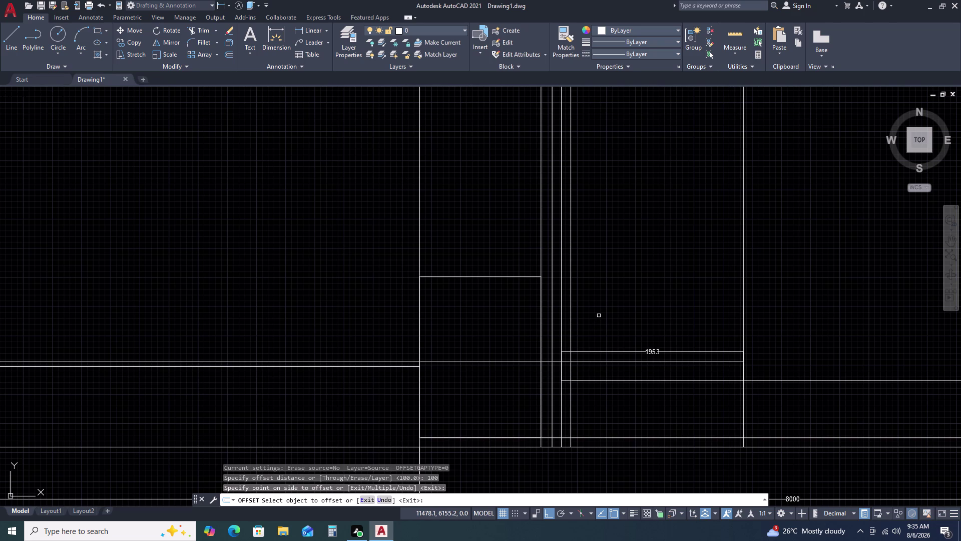
key(Escape)
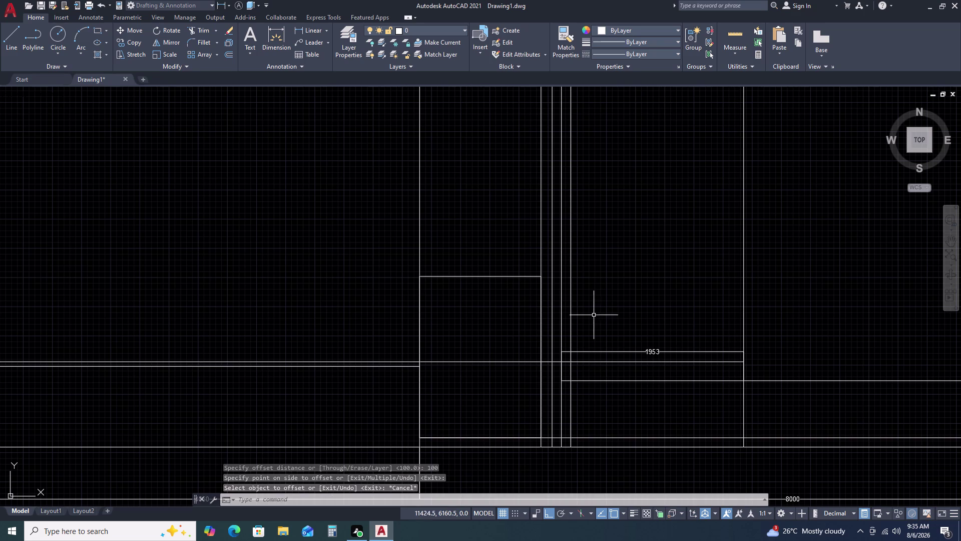
Erase the stray offset line, then offset a nearby line by 75.
click(584, 317)
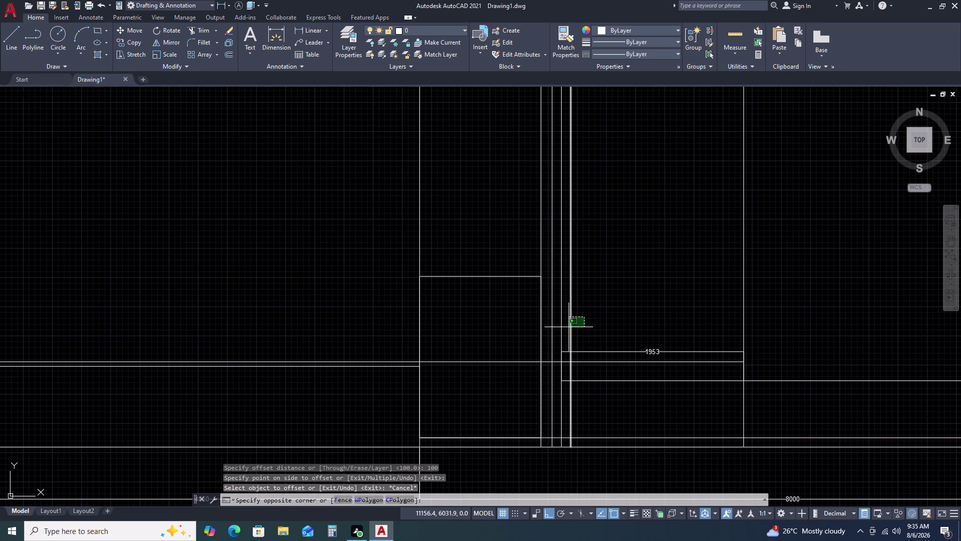
click(569, 327)
key(Delete)
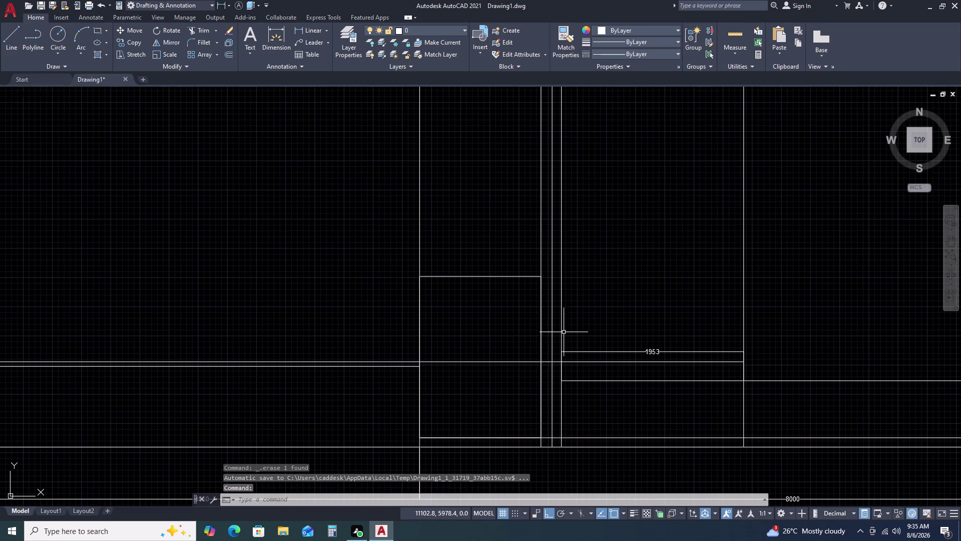
click(561, 319)
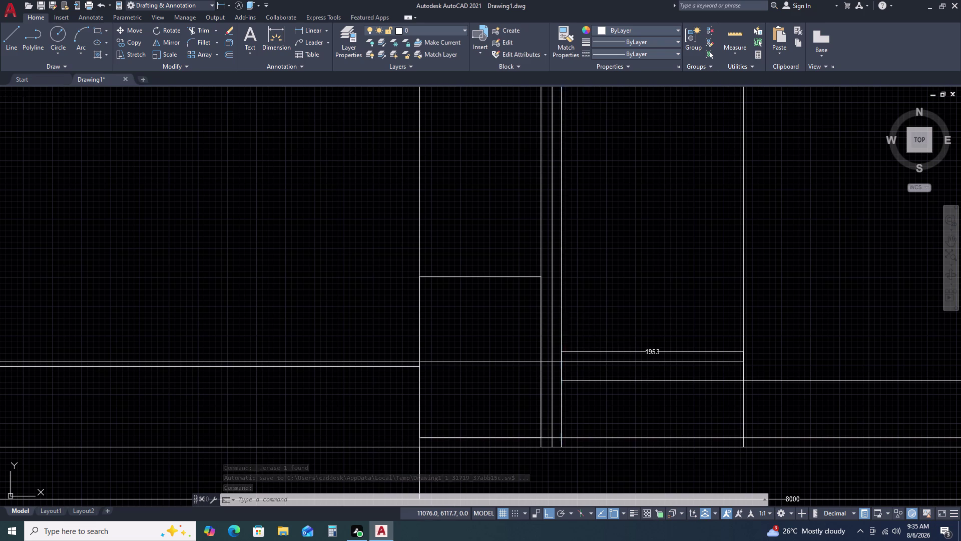
text(O)
key(space)
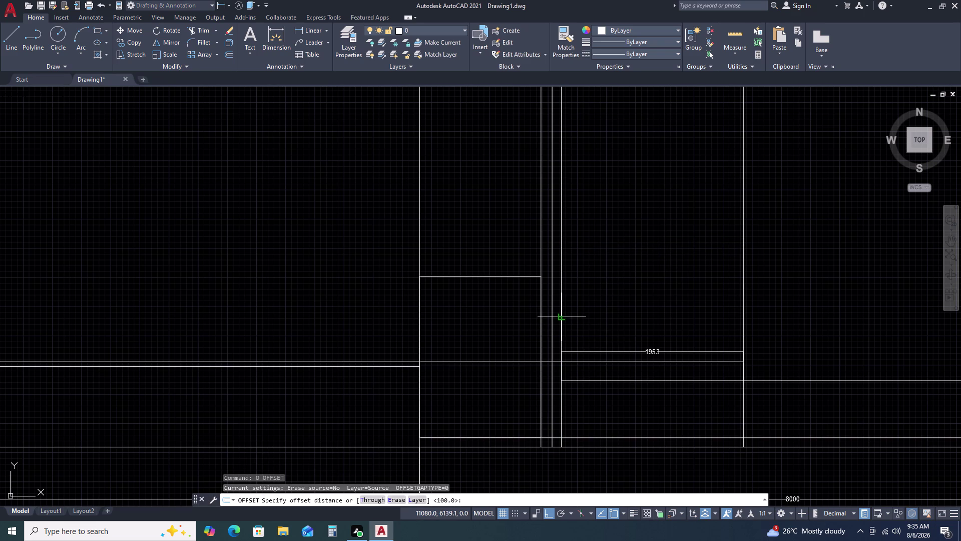
text(75)
key(Return)
click(593, 314)
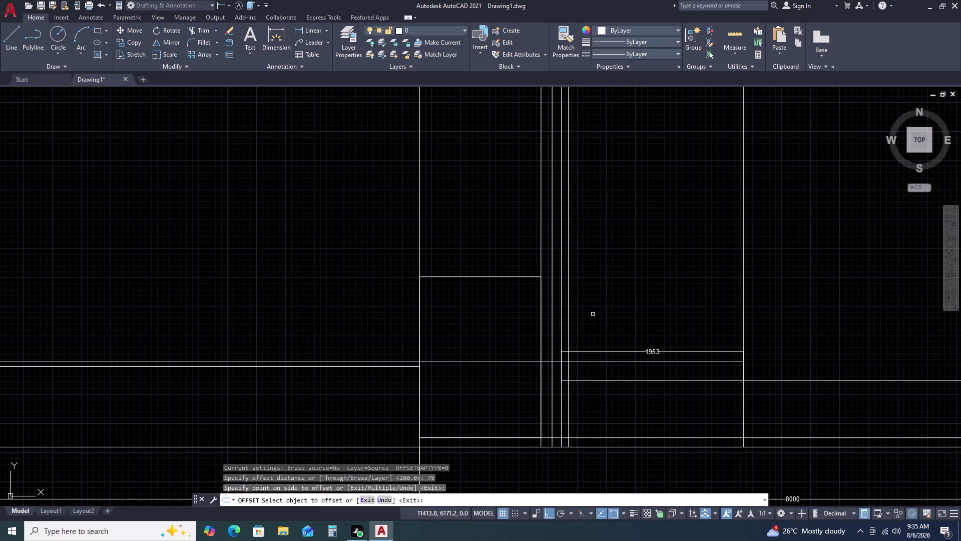
key(Escape)
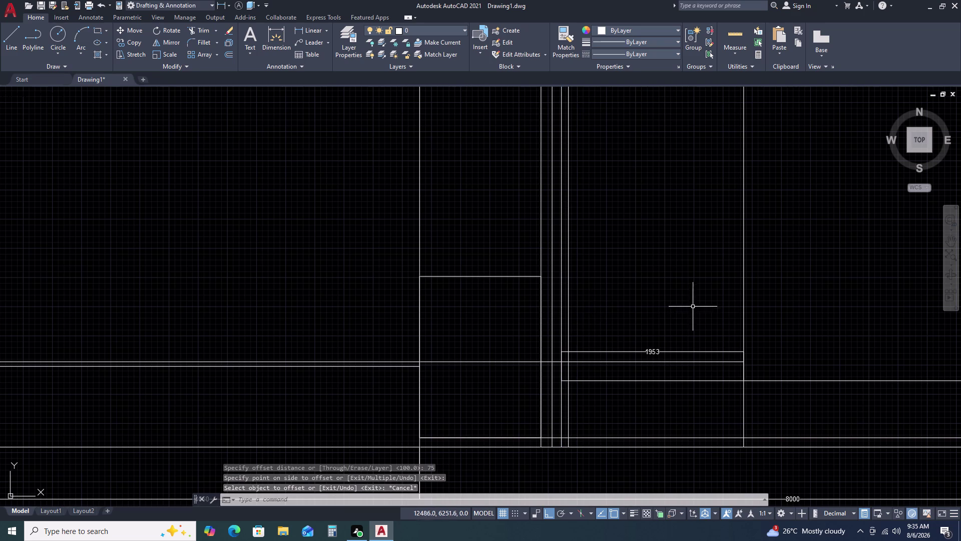
Offset the box's right edge line 75 units to the right.
double_click(744, 280)
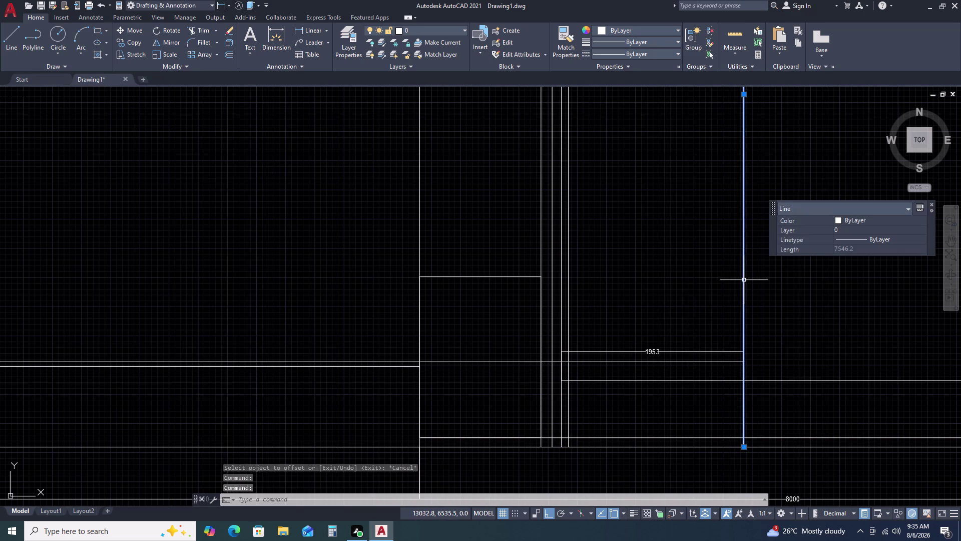
text(O)
key(space)
key(7)
key(5)
key(Return)
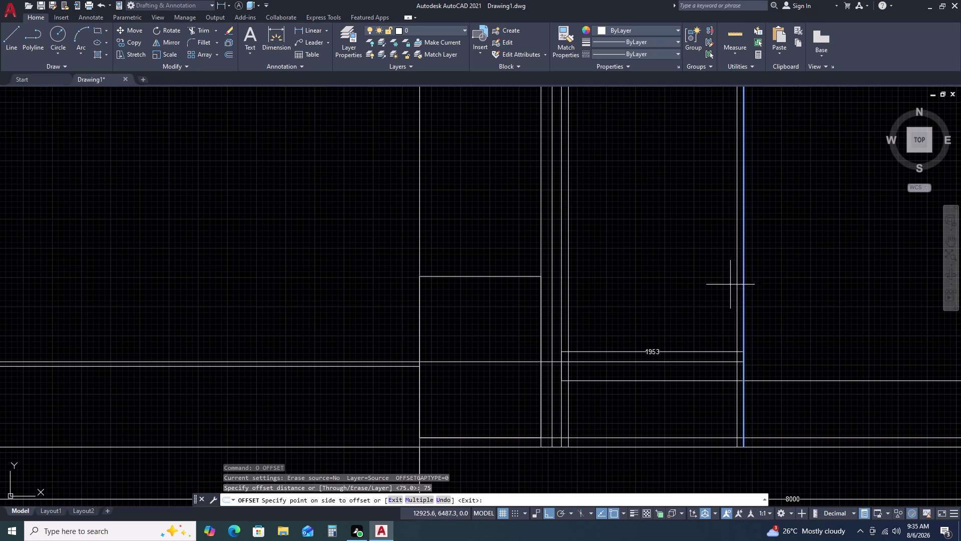
click(772, 278)
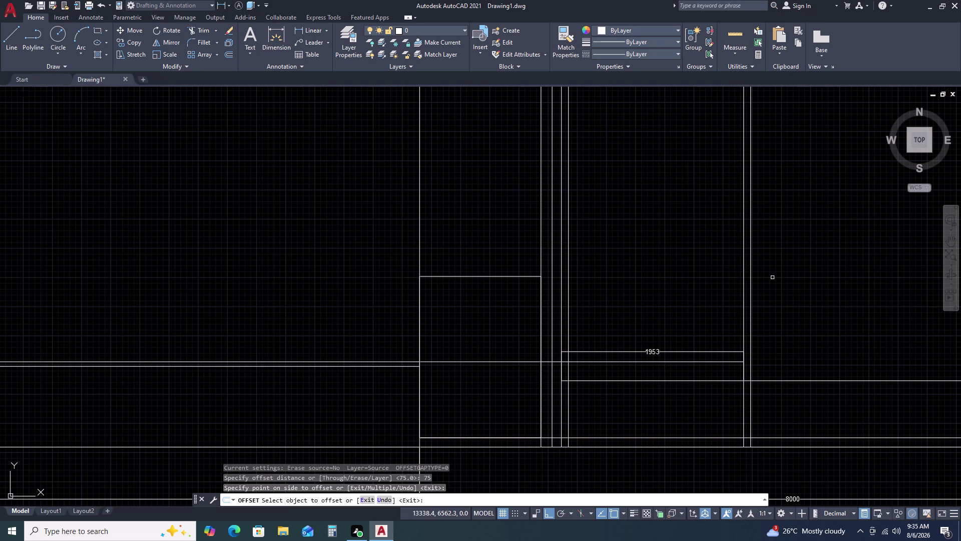
key(Escape)
middle_click(781, 340)
middle_drag(781, 340, 771, 338)
middle_drag(768, 336, 692, 300)
middle_click(688, 297)
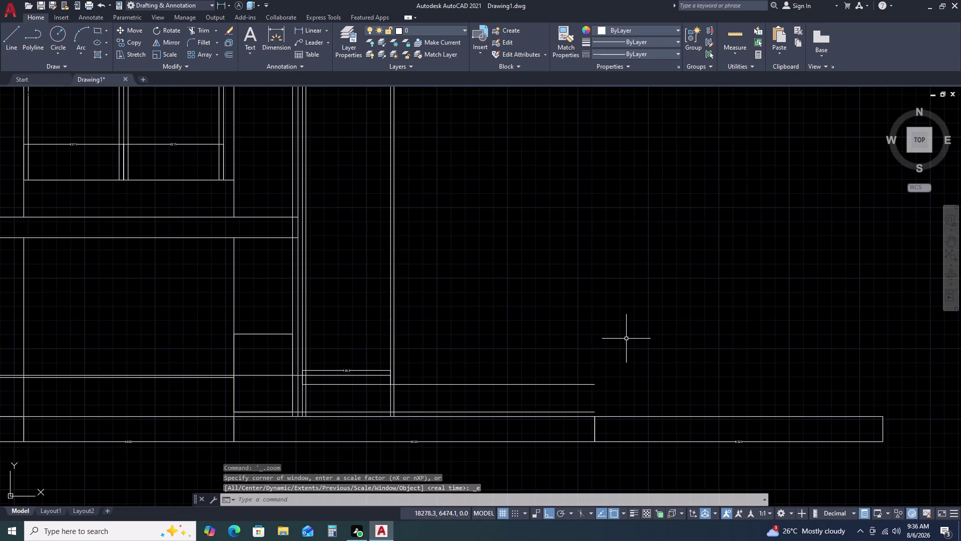
Pan to the extension box shelf area, abandon the started line, and begin a linear dimension.
middle_drag(403, 350, 452, 240)
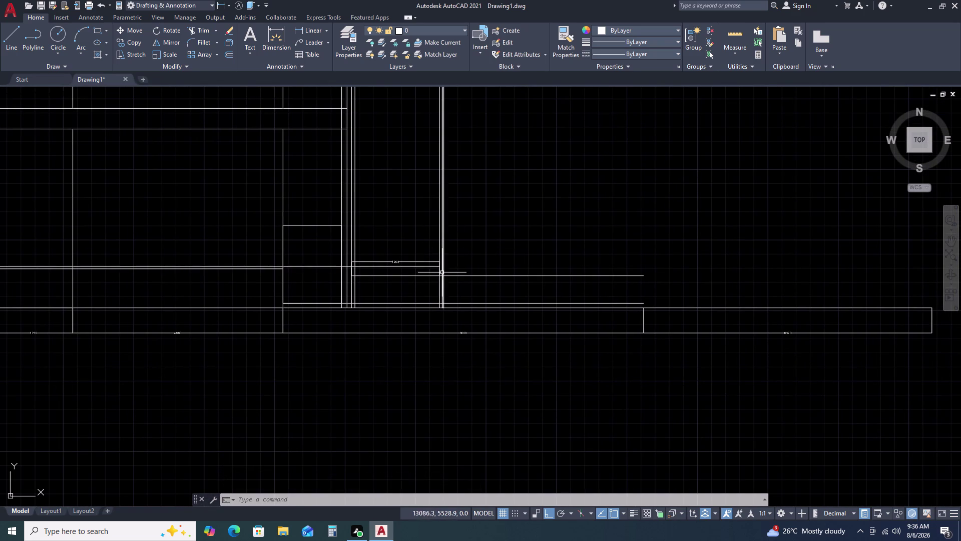
text(L)
key(space)
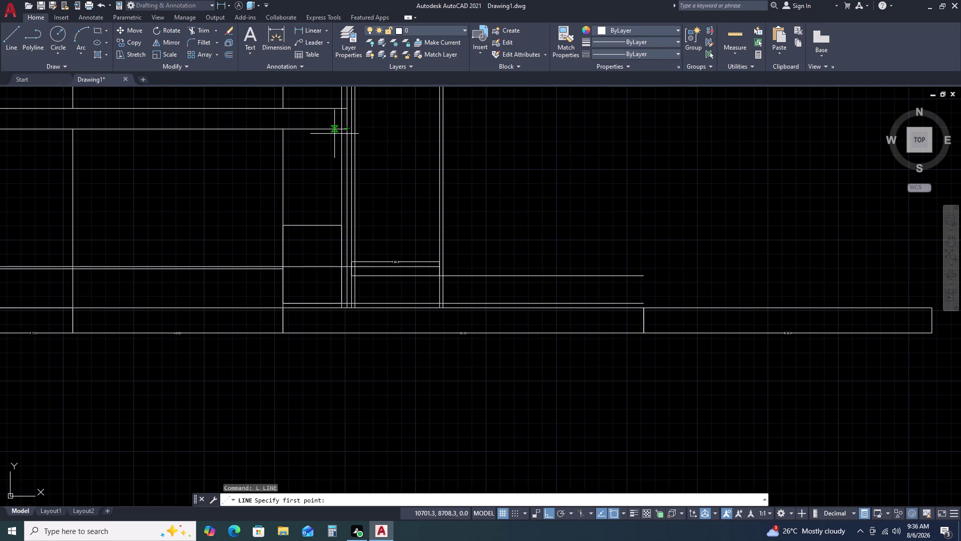
middle_drag(354, 123, 359, 126)
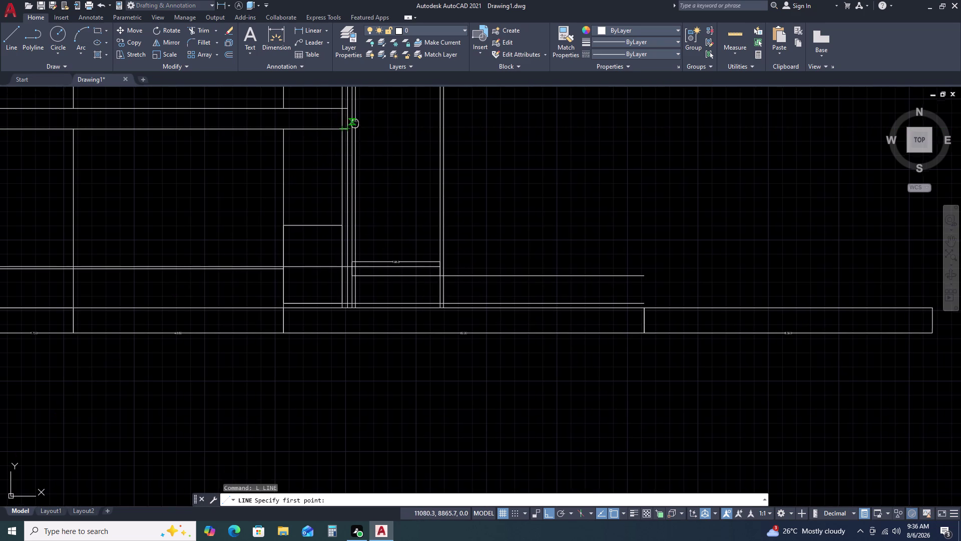
middle_drag(359, 126, 432, 172)
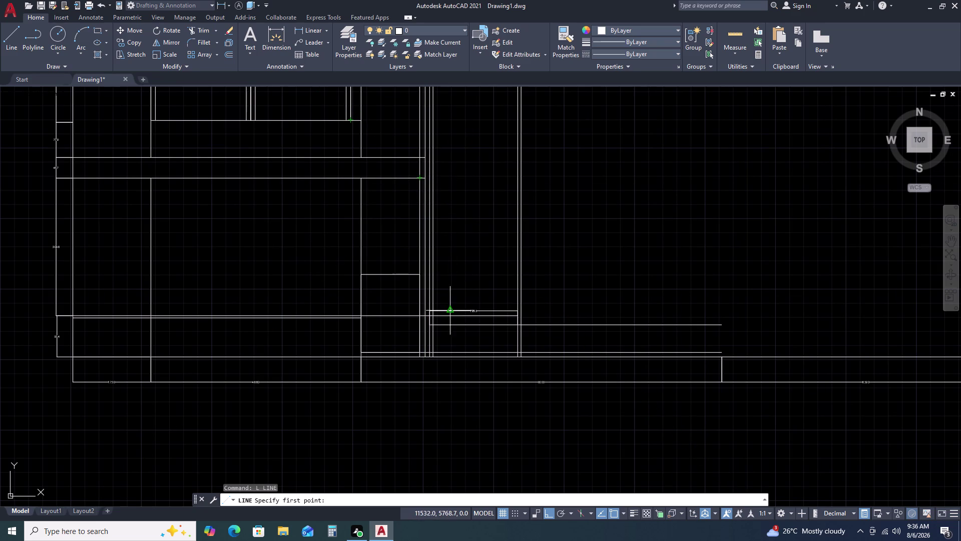
key(Escape)
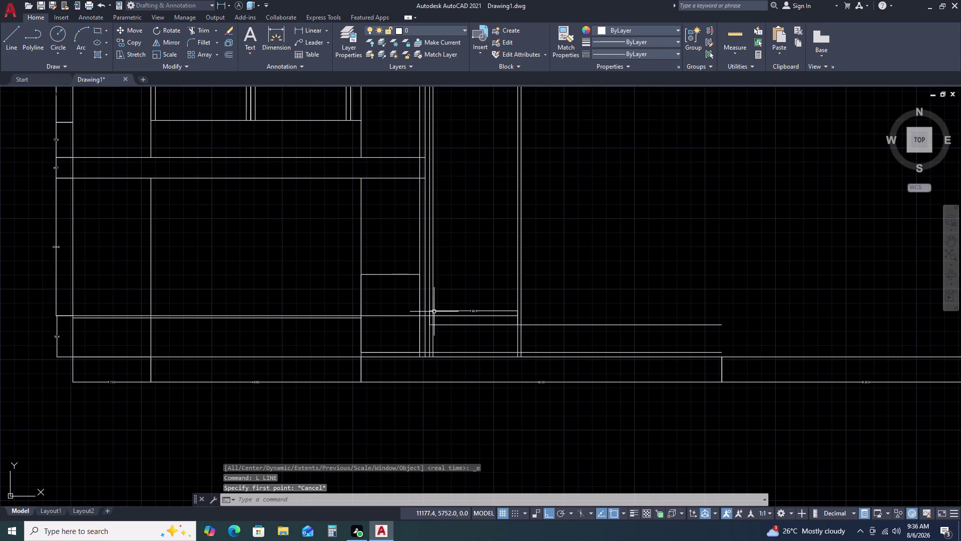
click(312, 31)
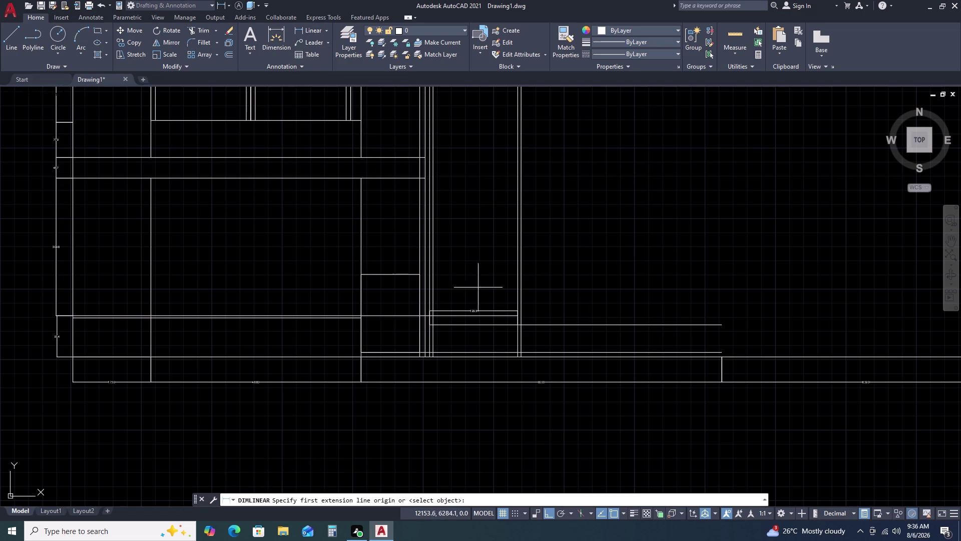
Add a vertical 3048 dimension from the 1953 shelf, placed to the right.
scroll(up, 3)
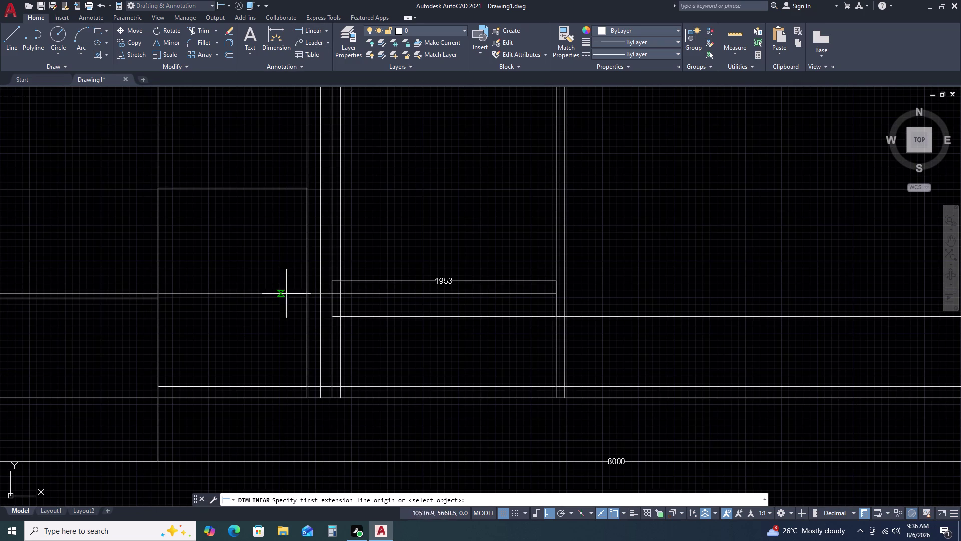
click(343, 295)
middle_drag(350, 175, 352, 177)
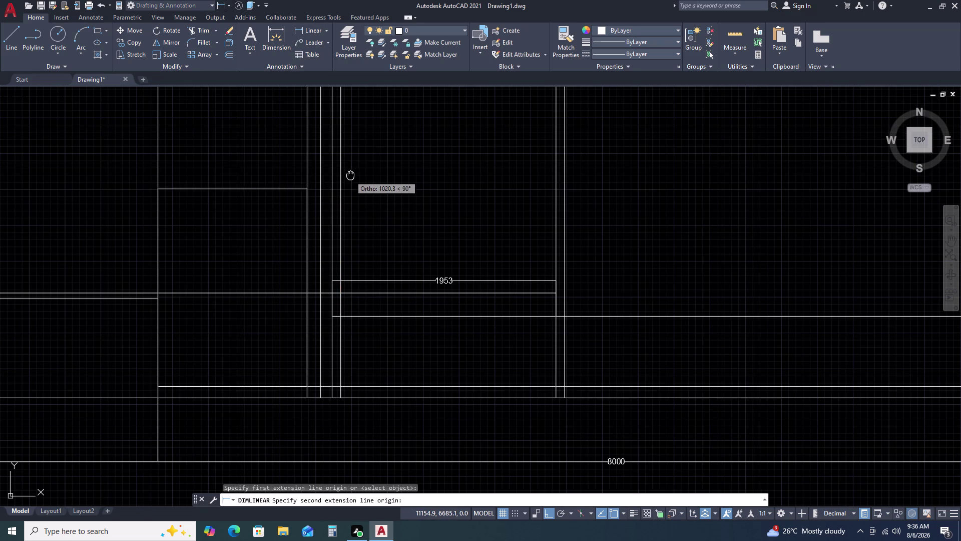
middle_drag(352, 178, 349, 381)
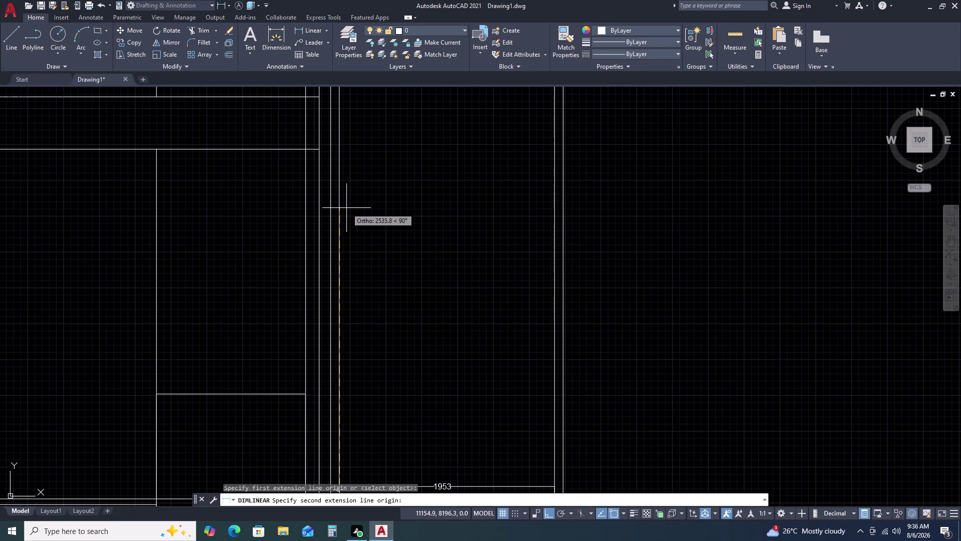
text(30)
text(48)
key(Return)
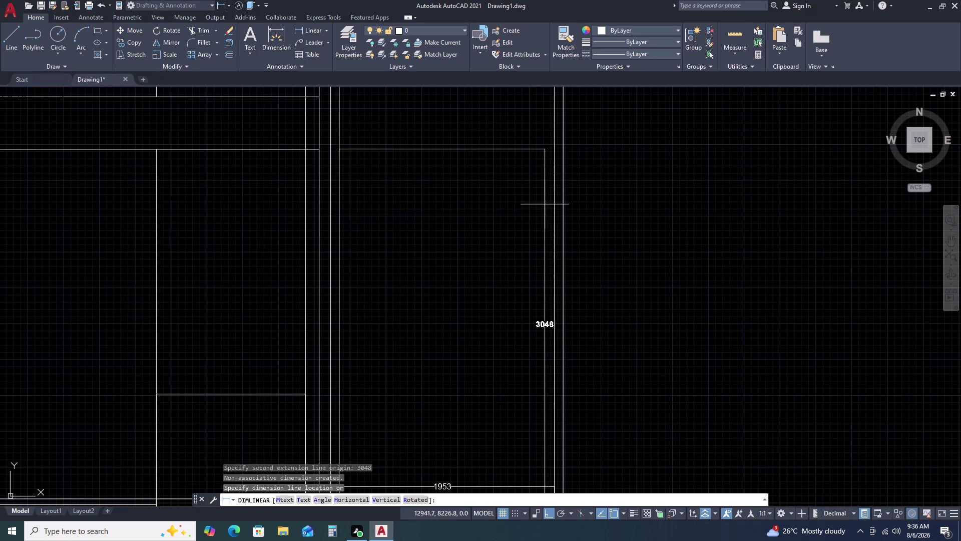
click(635, 203)
Start the rectangle command with REC, correcting a typo.
text(RE)
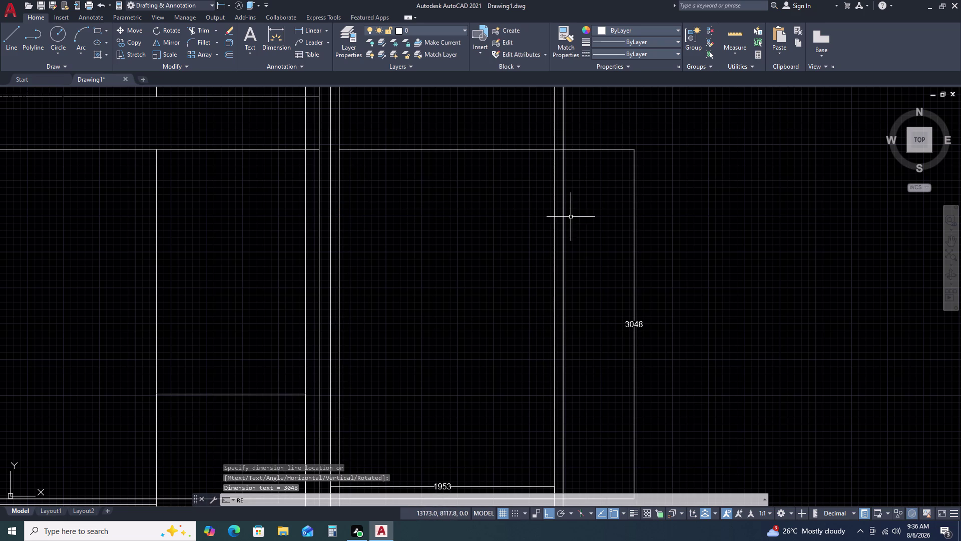
key(x)
key(BackSpace)
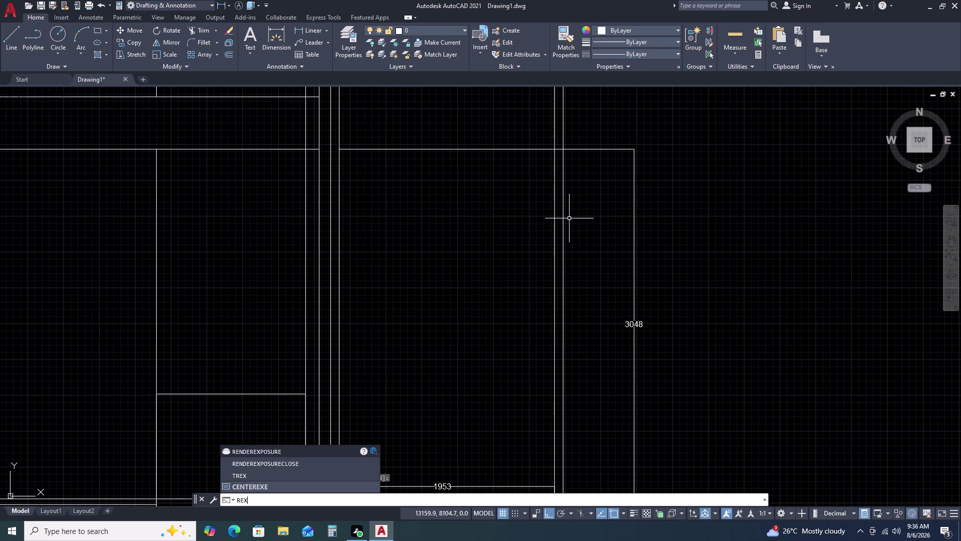
text(C)
key(space)
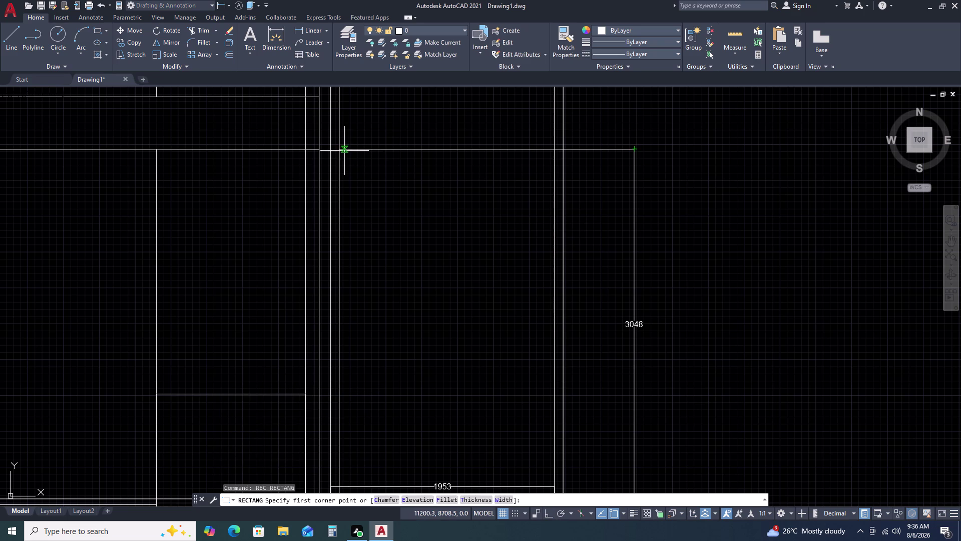
Pick rectangle corners from the top line to the 1953 shelf, then cancel the rectangle.
click(337, 150)
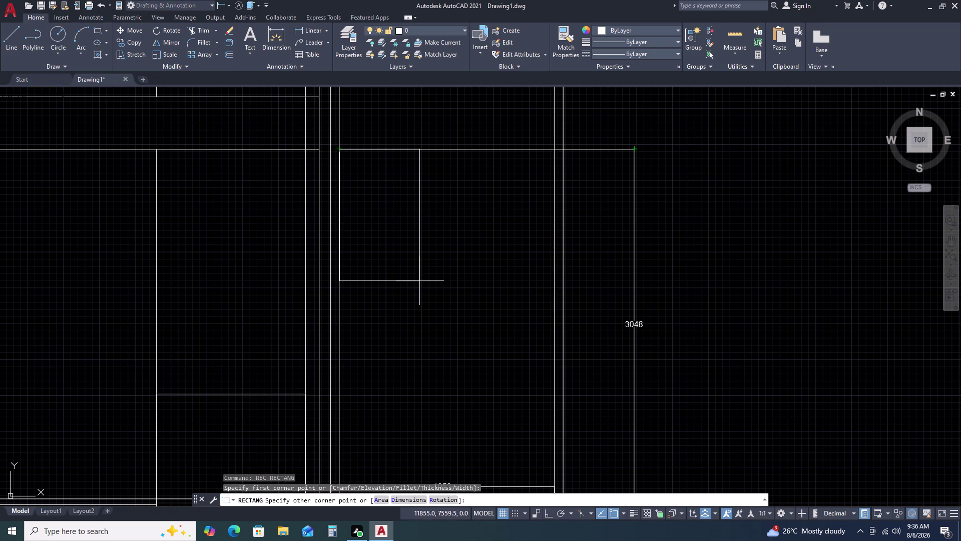
scroll(down, 3)
scroll(up, 3)
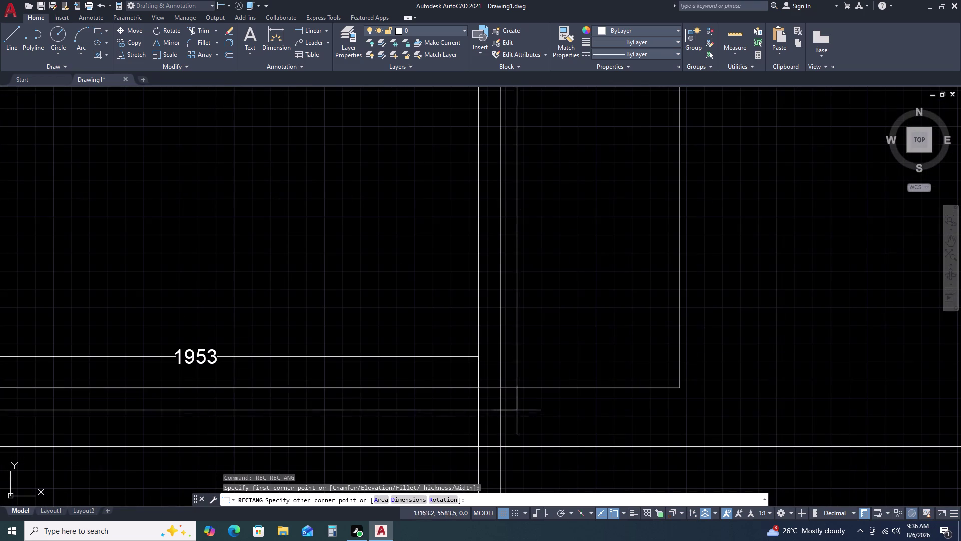
click(478, 388)
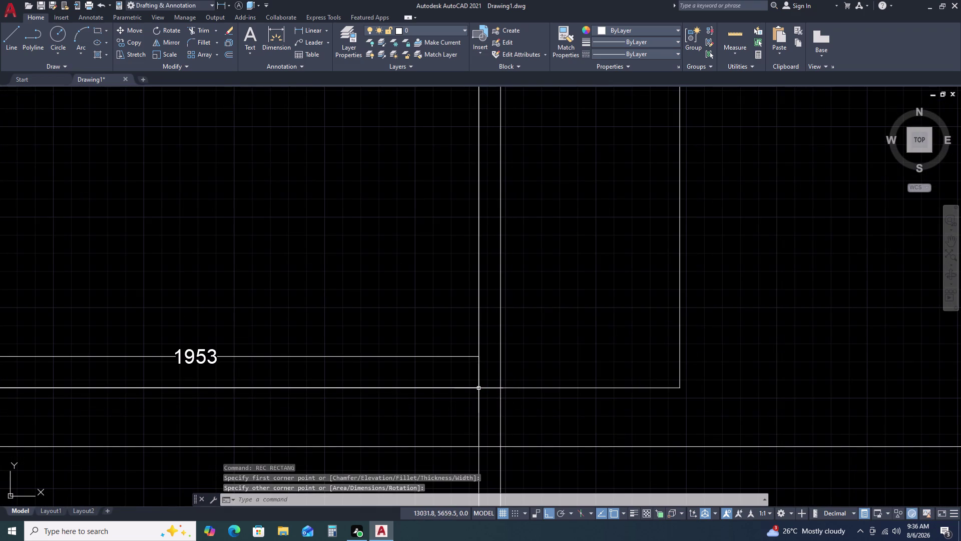
key(Escape)
Select the 3048 dimension near the 1953 box and delete it.
scroll(down, 3)
scroll(down, 3)
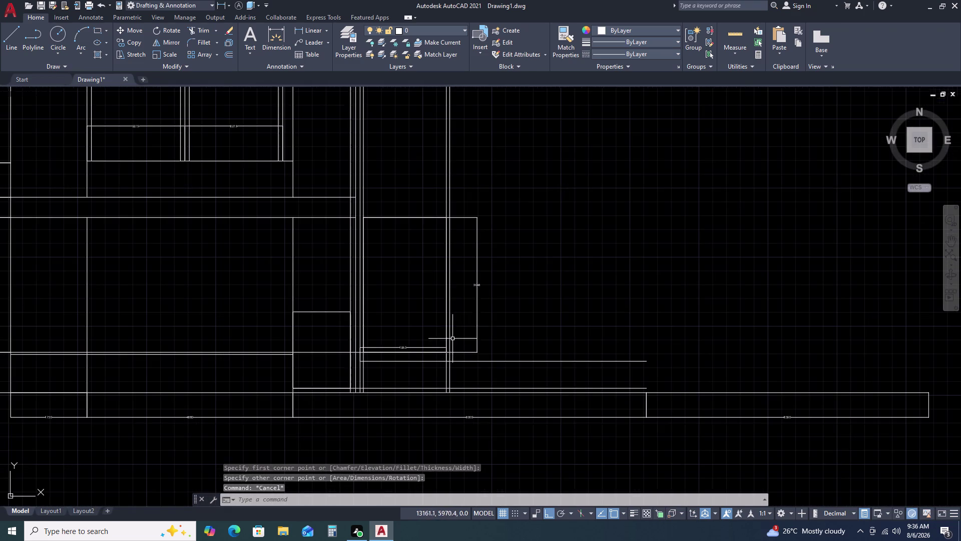
scroll(up, 3)
click(484, 278)
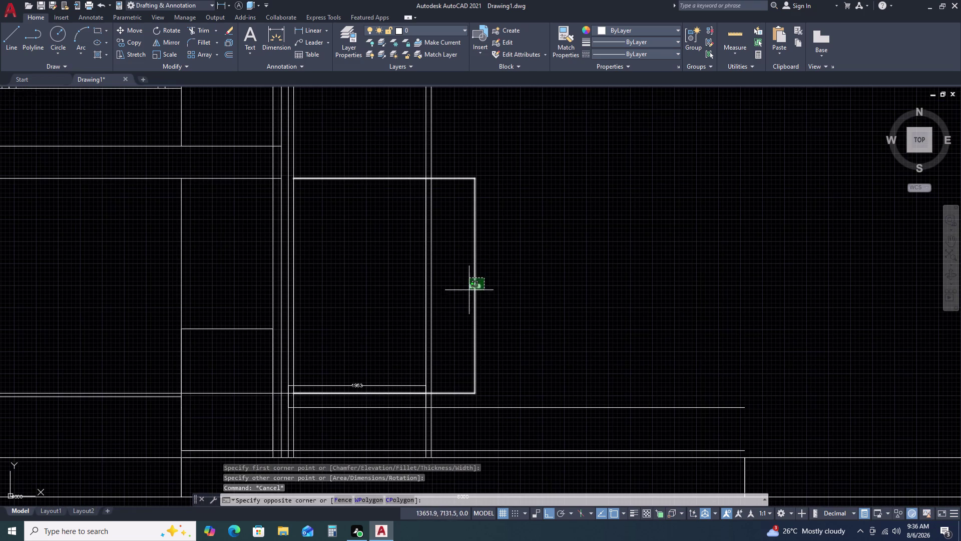
click(461, 297)
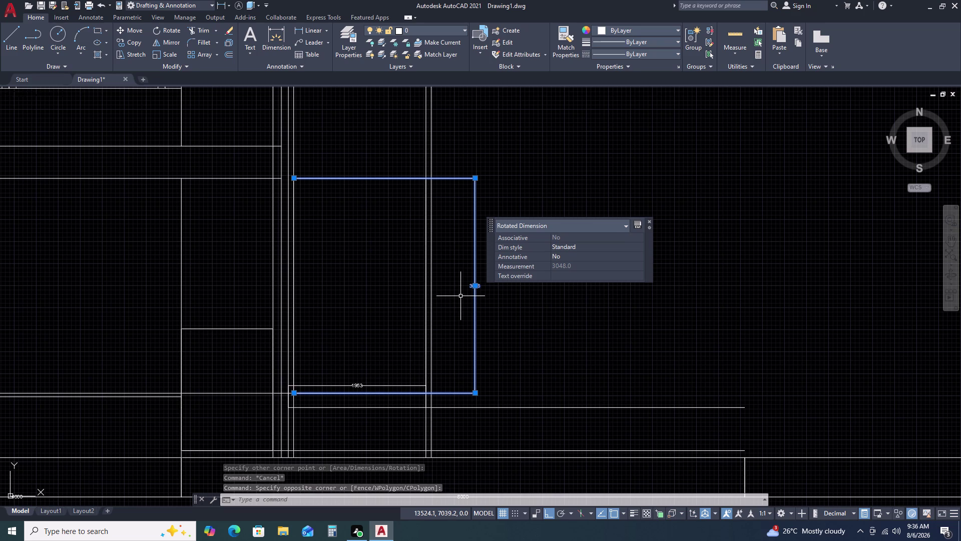
scroll(down, 3)
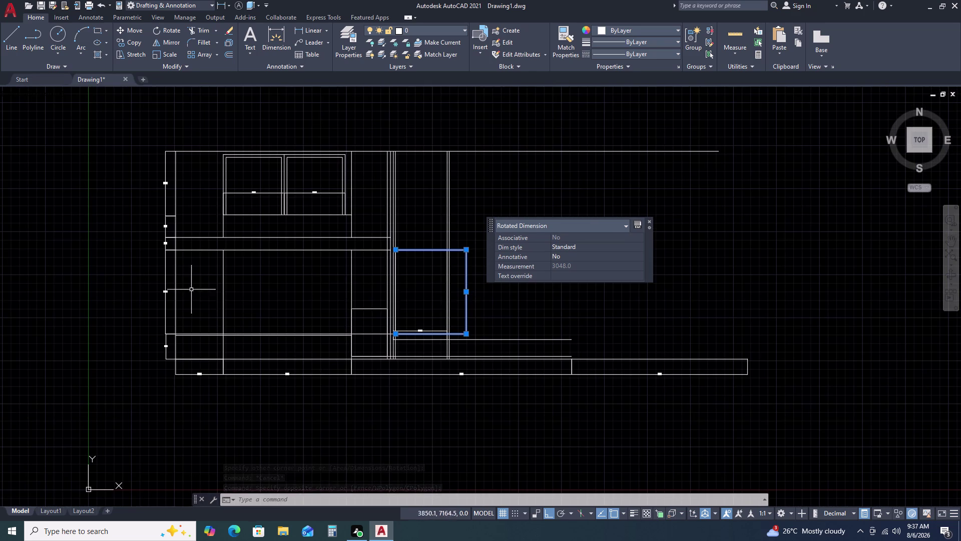
scroll(up, 3)
scroll(down, 3)
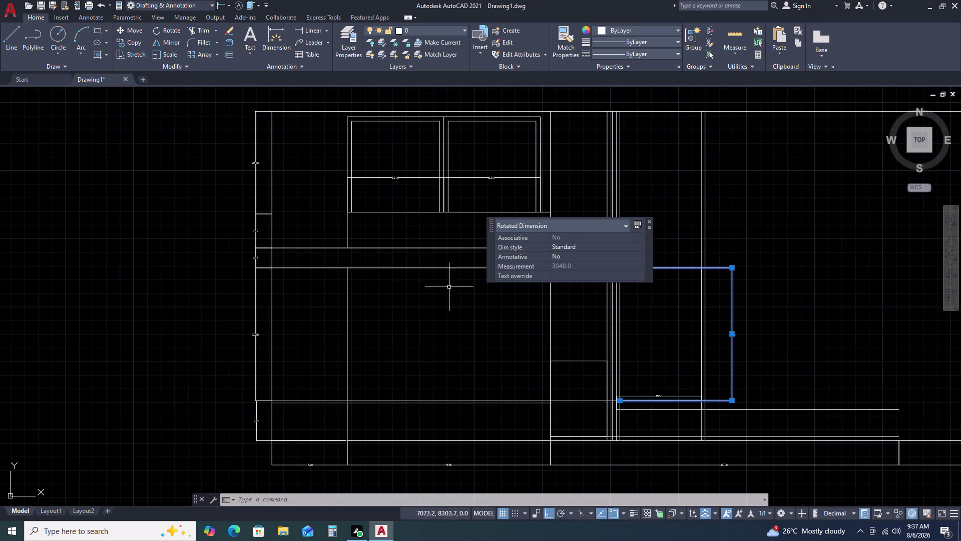
key(Delete)
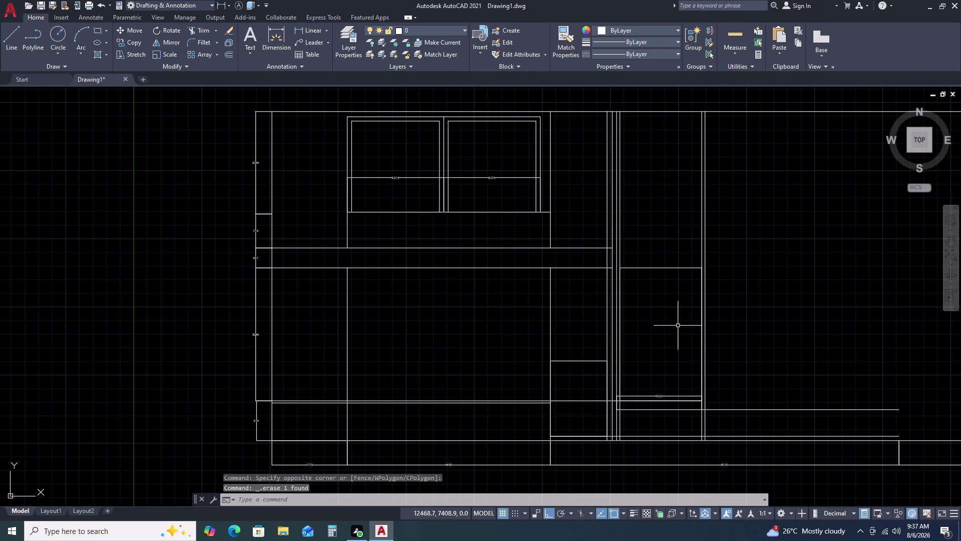
middle_drag(678, 325, 569, 255)
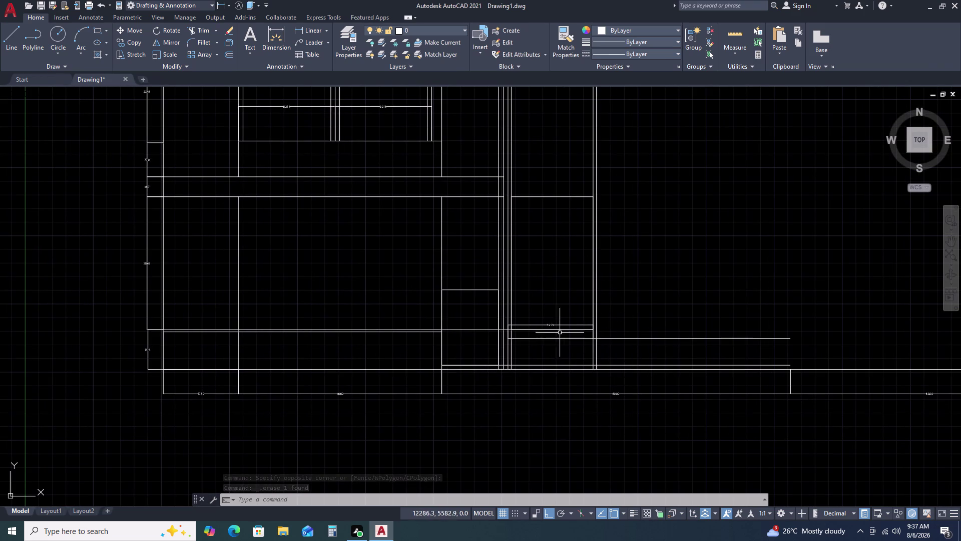
scroll(up, 3)
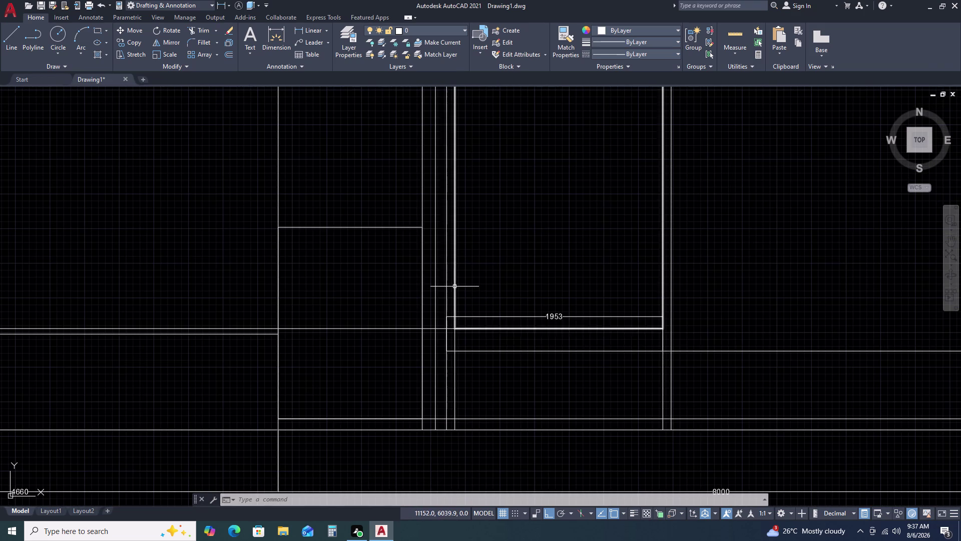
scroll(up, 3)
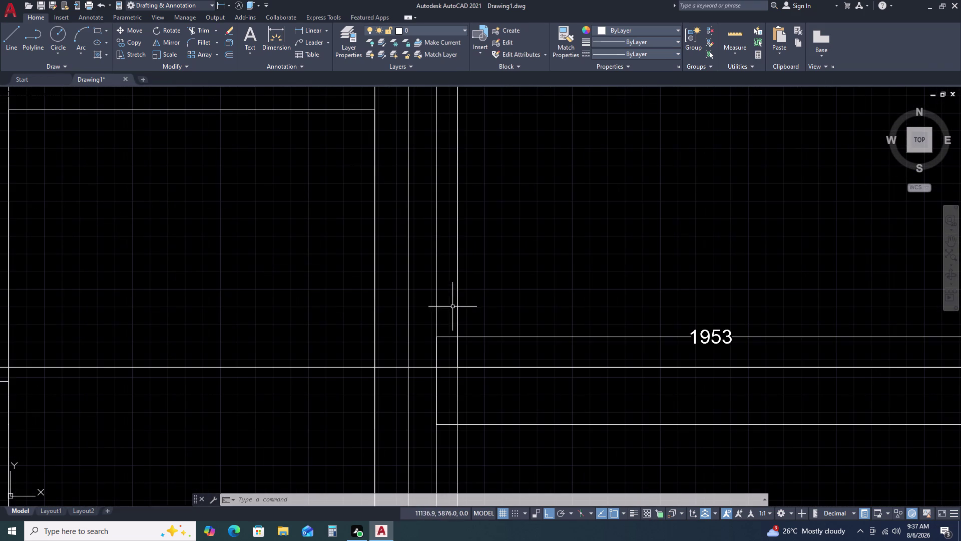
scroll(down, 3)
scroll(down, 3)
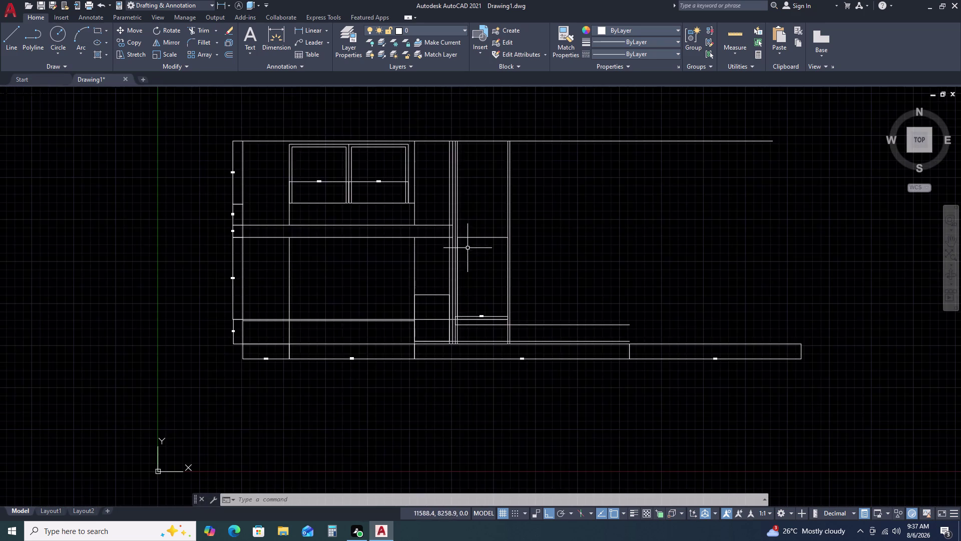
scroll(up, 3)
scroll(up, 3)
click(426, 210)
scroll(down, 3)
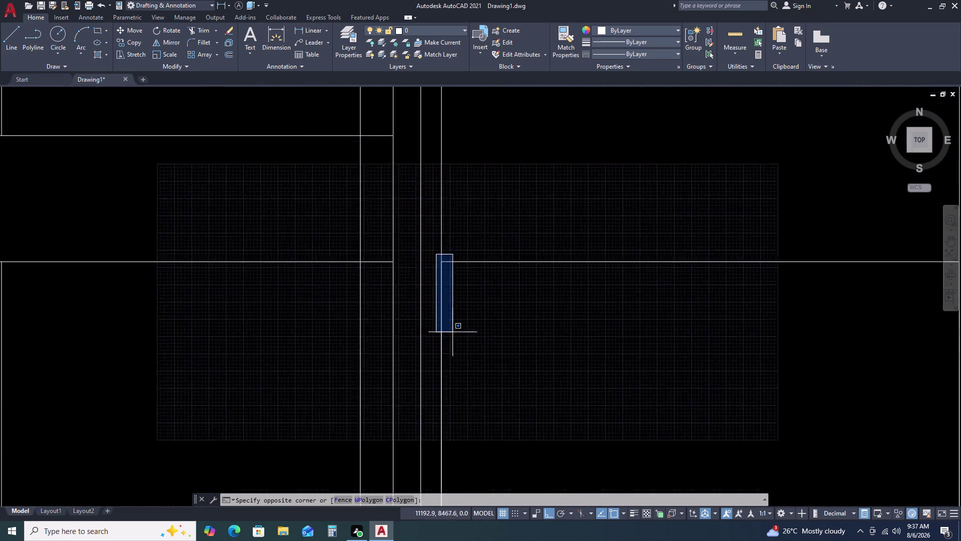
scroll(down, 3)
scroll(down, 3)
middle_drag(461, 421, 420, 277)
scroll(up, 3)
double_click(424, 305)
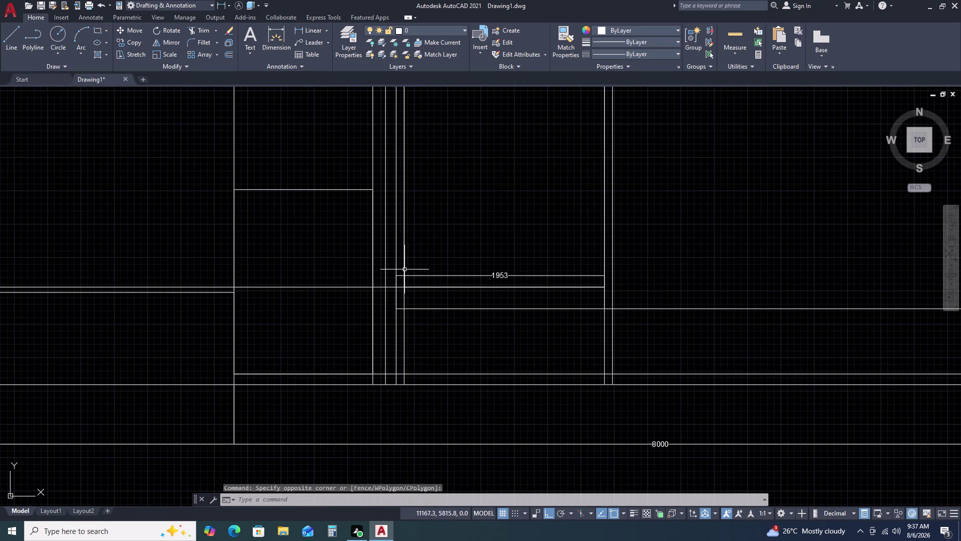
click(404, 265)
middle_drag(440, 264, 449, 366)
middle_drag(457, 378, 460, 382)
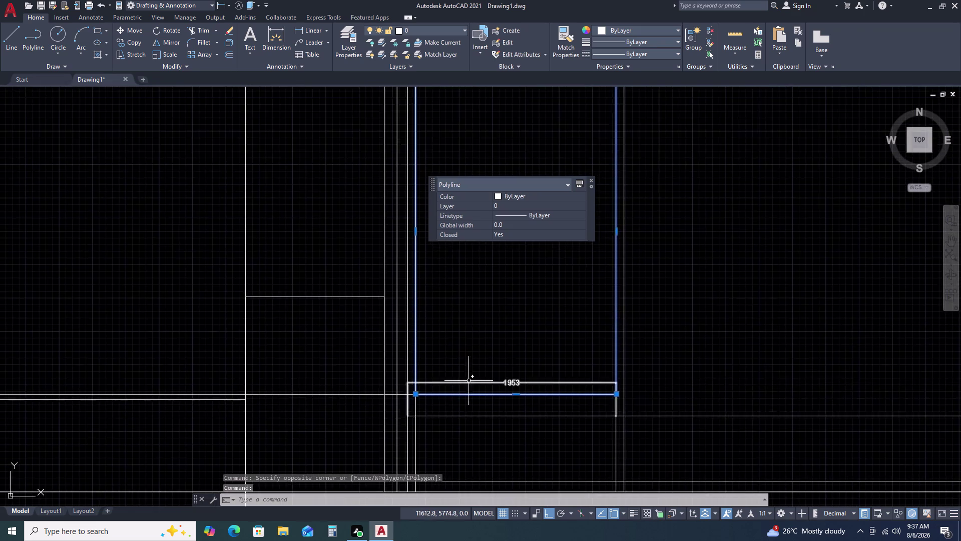
scroll(down, 3)
key(Escape)
scroll(up, 3)
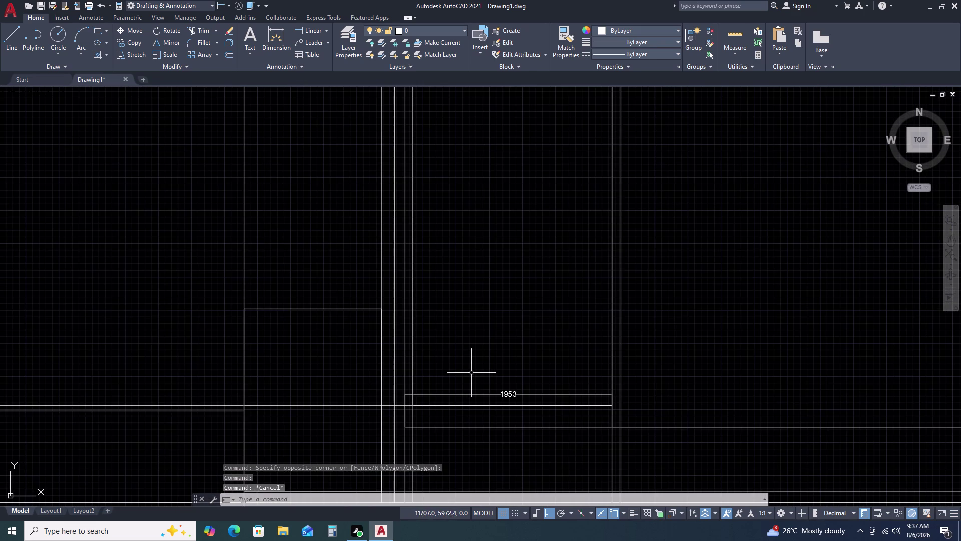
middle_drag(588, 400, 557, 358)
scroll(up, 3)
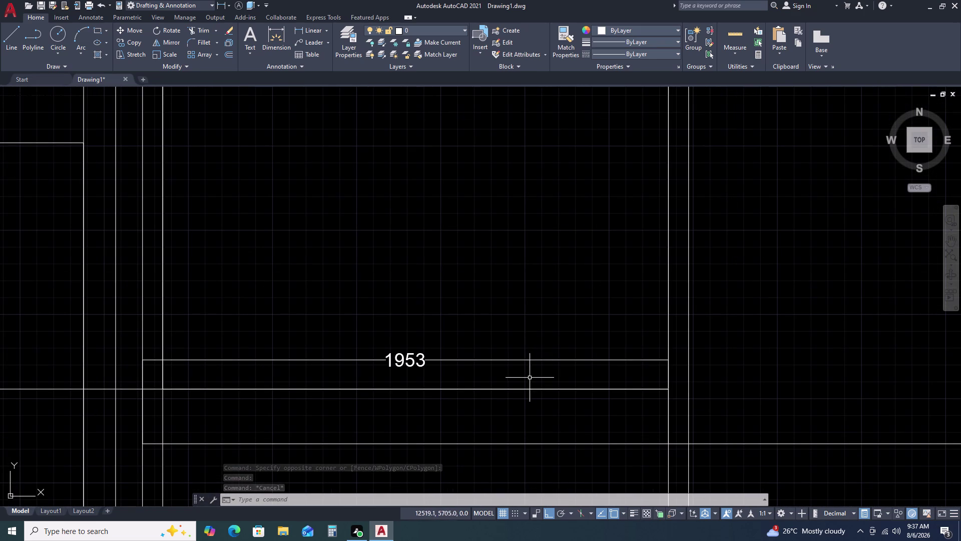
click(522, 389)
key(Escape)
key(Escape)
scroll(down, 3)
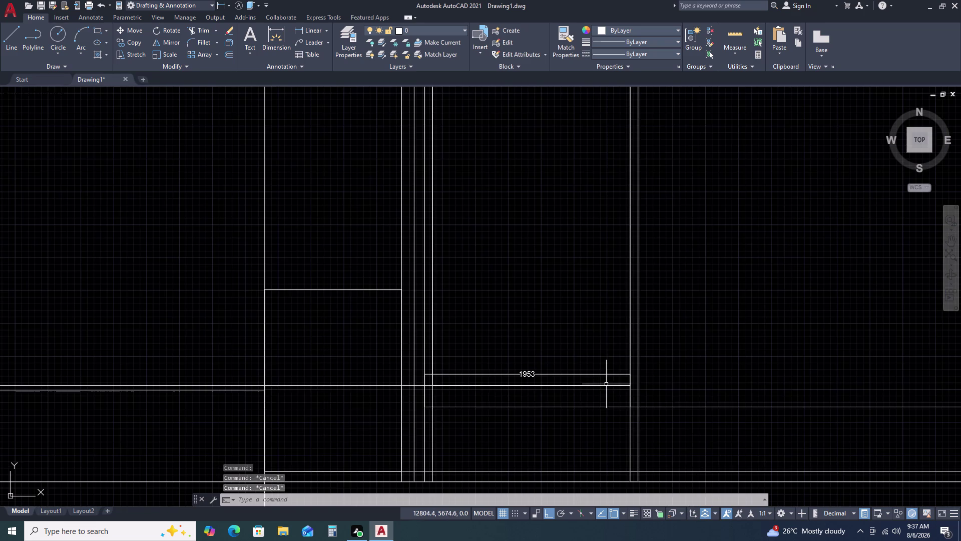
middle_drag(590, 325, 548, 339)
scroll(down, 3)
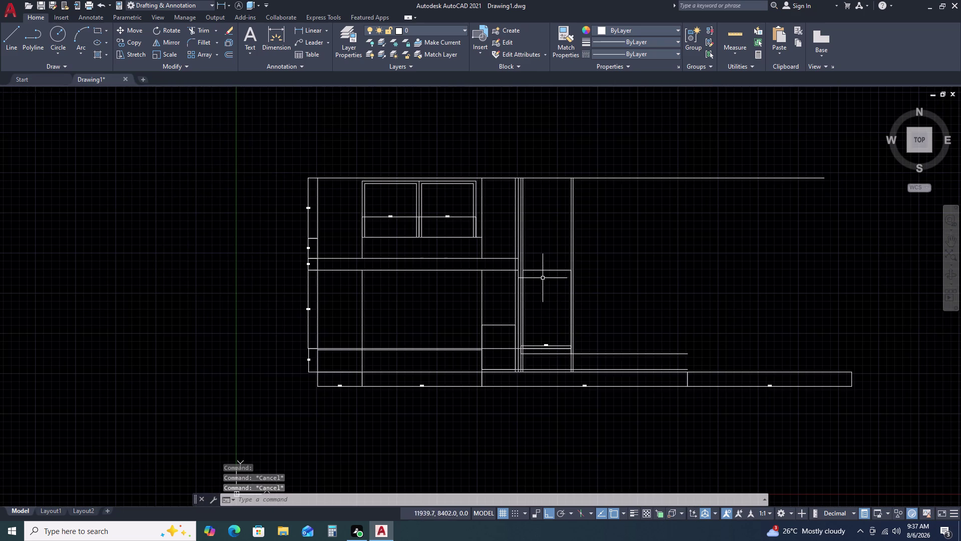
scroll(up, 3)
scroll(up, 3)
middle_drag(671, 307, 665, 307)
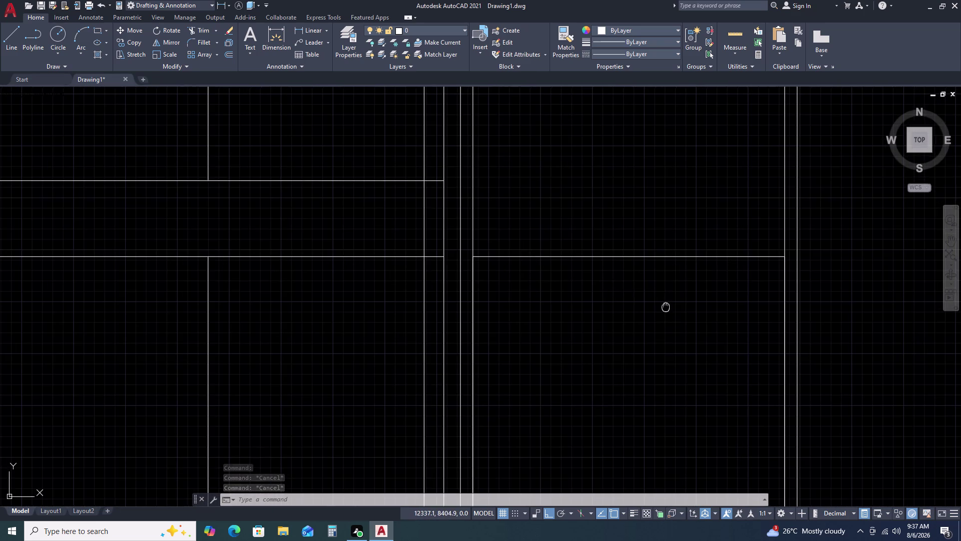
middle_drag(666, 307, 457, 248)
scroll(down, 3)
scroll(down, 3)
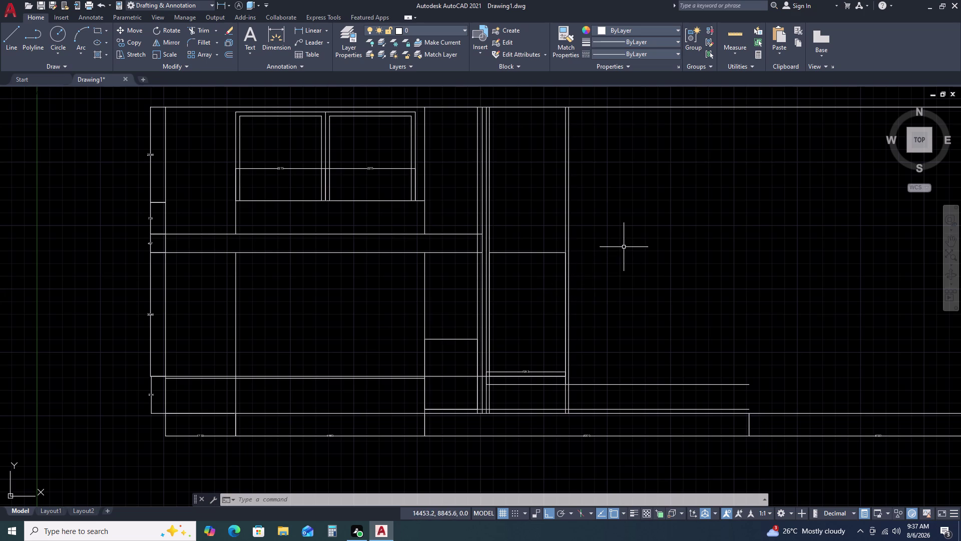
Start a rectangle with its first corner right of the cabinet, using the Dimensions option.
key(r)
key(e)
text(C)
key(space)
click(598, 213)
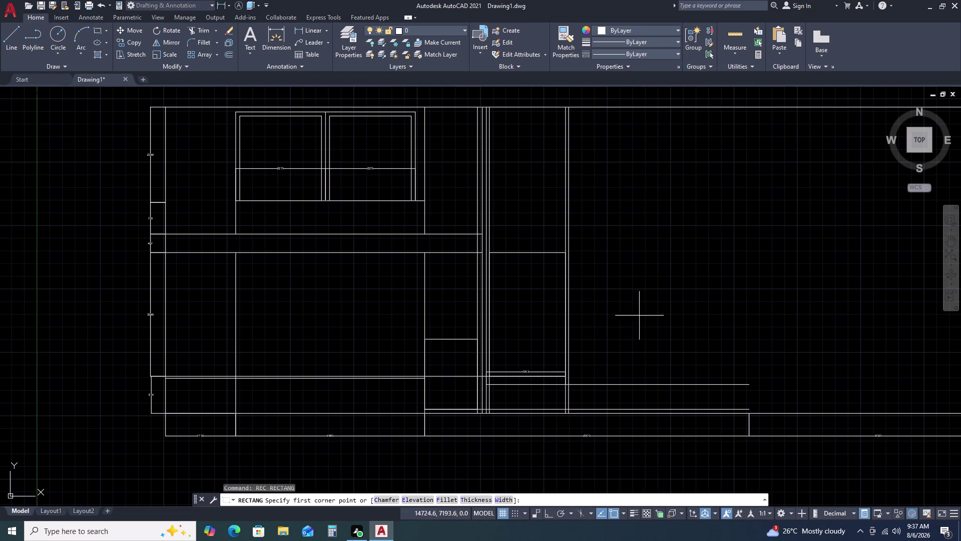
click(633, 245)
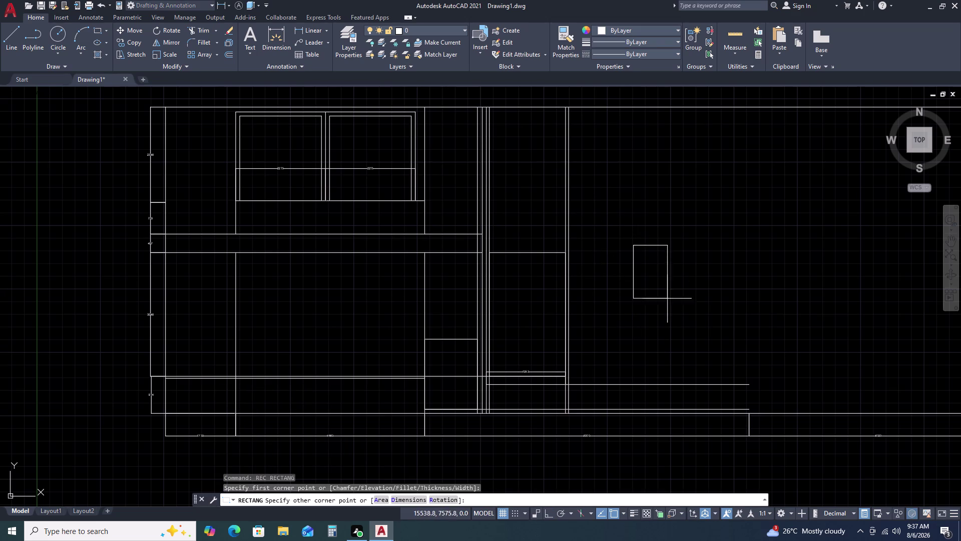
text(D)
key(space)
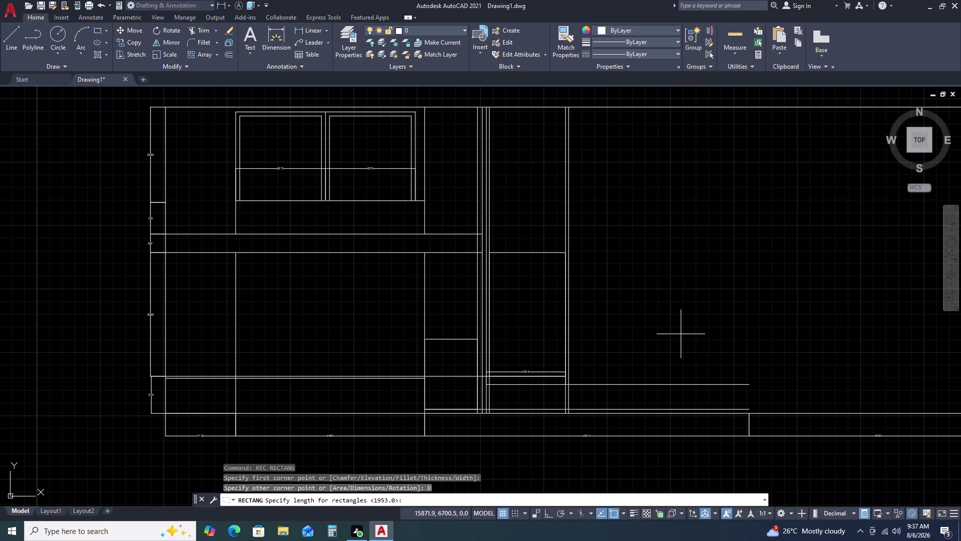
Make the rectangle 1050 long by 1925 wide, place it, and select it.
key(1)
key(0)
key(5)
key(0)
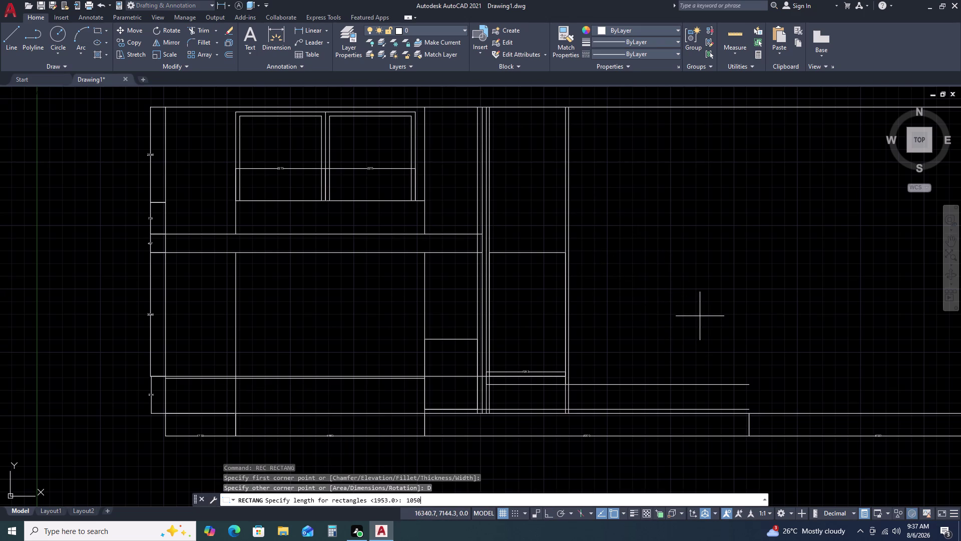
key(Return)
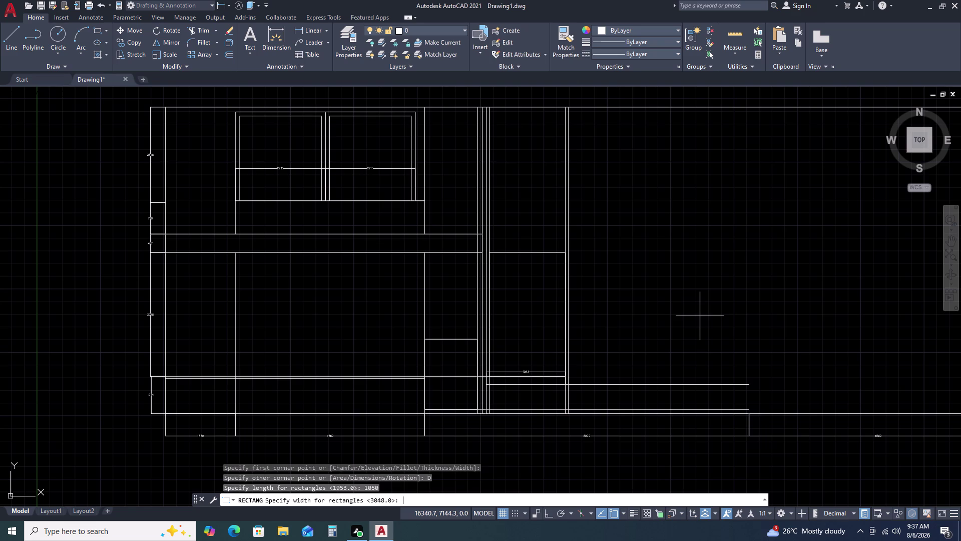
key(1)
key(9)
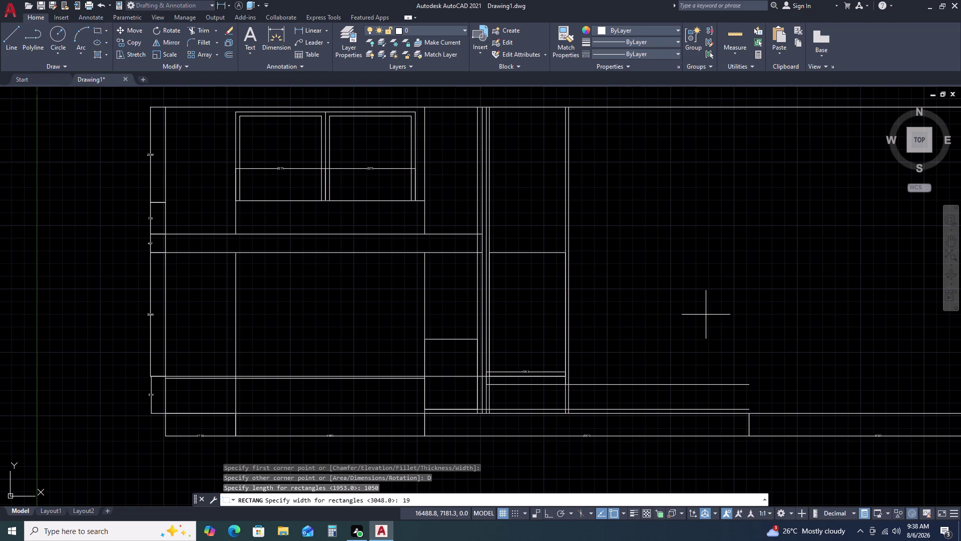
text(25)
key(Return)
click(706, 314)
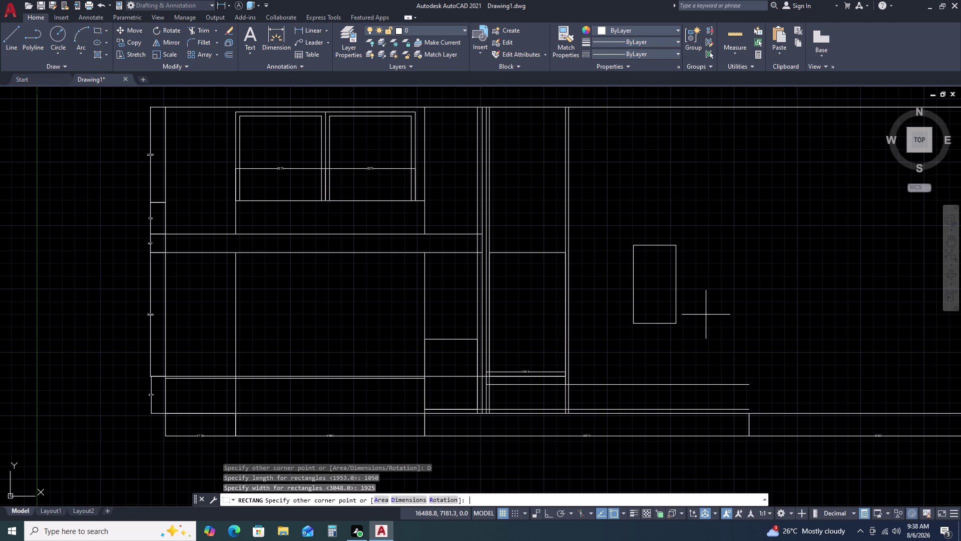
click(689, 331)
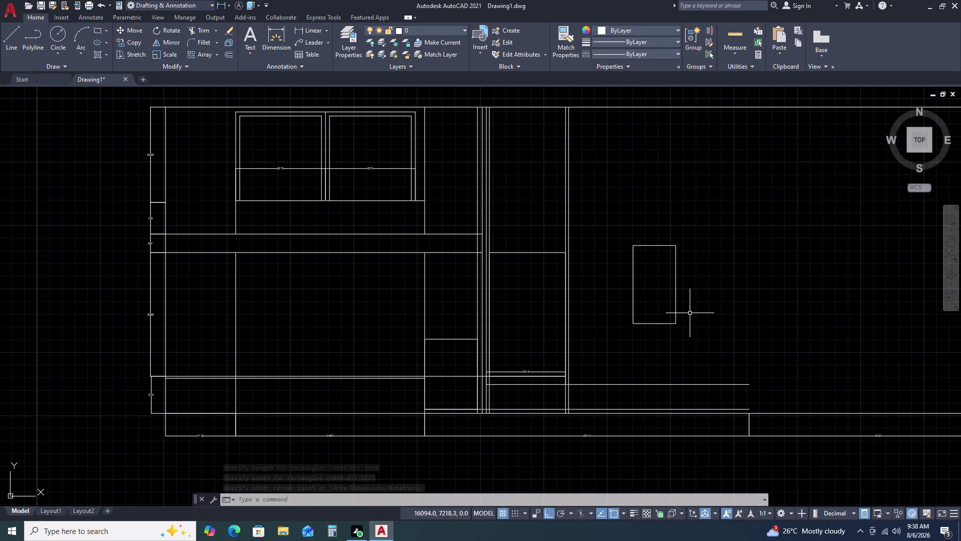
click(644, 314)
click(633, 329)
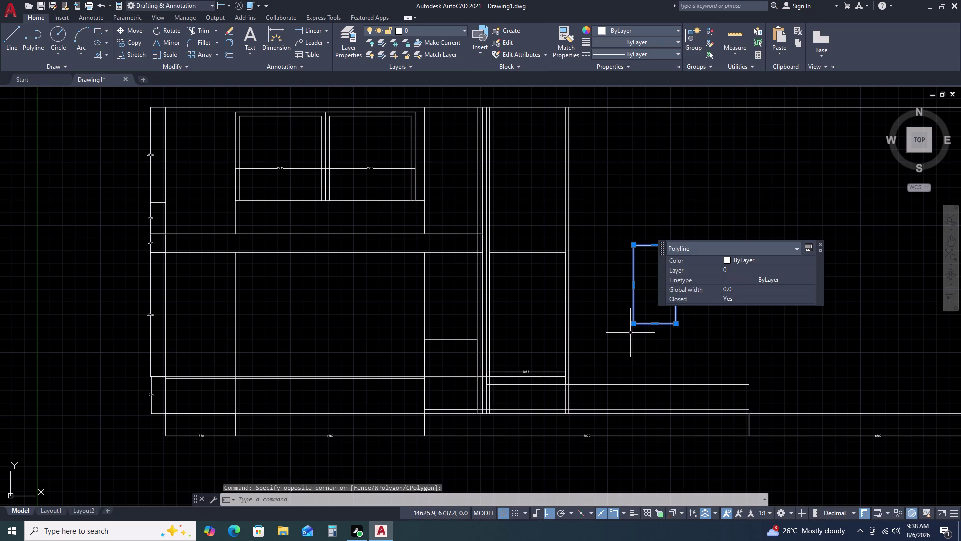
Explode the new 1050 by 1925 rectangle into separate lines.
text(O)
key(space)
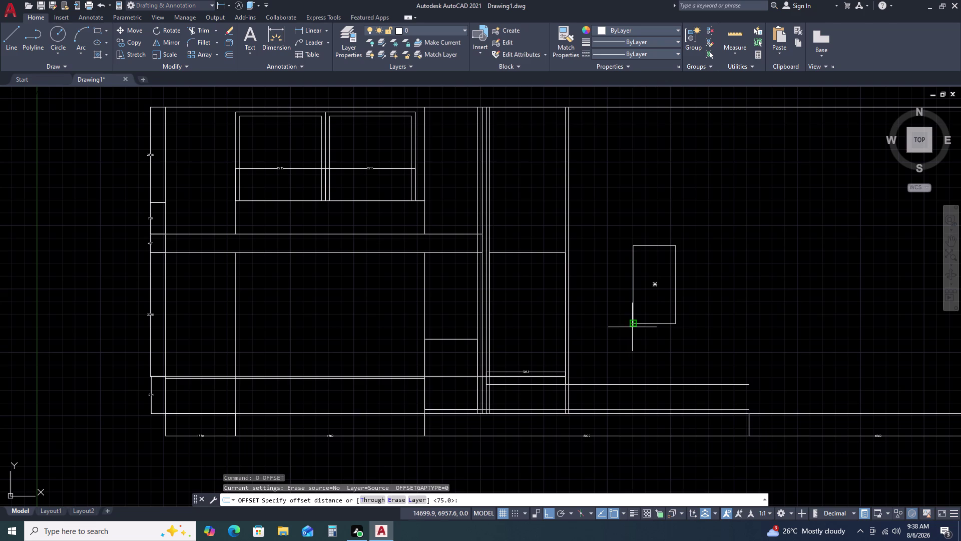
key(Escape)
click(639, 314)
click(627, 333)
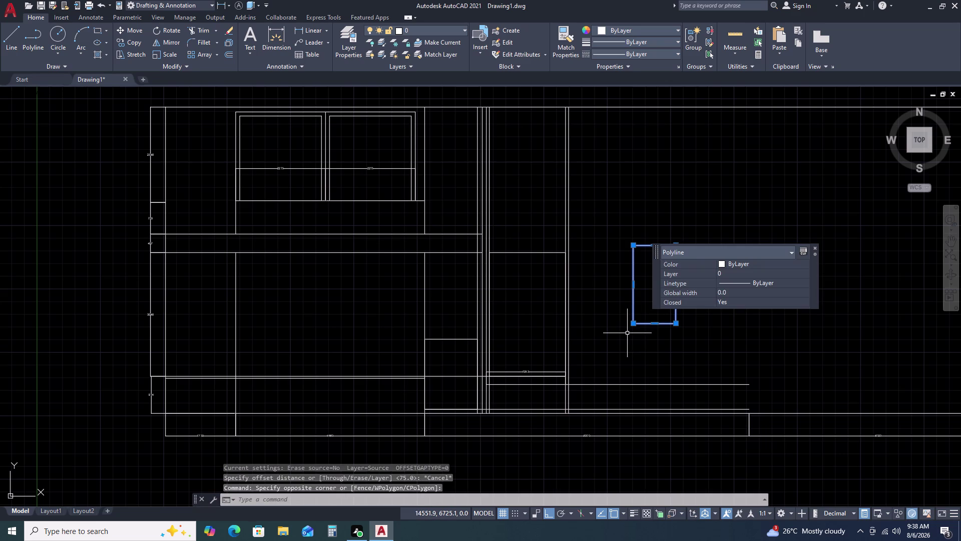
text(X)
key(space)
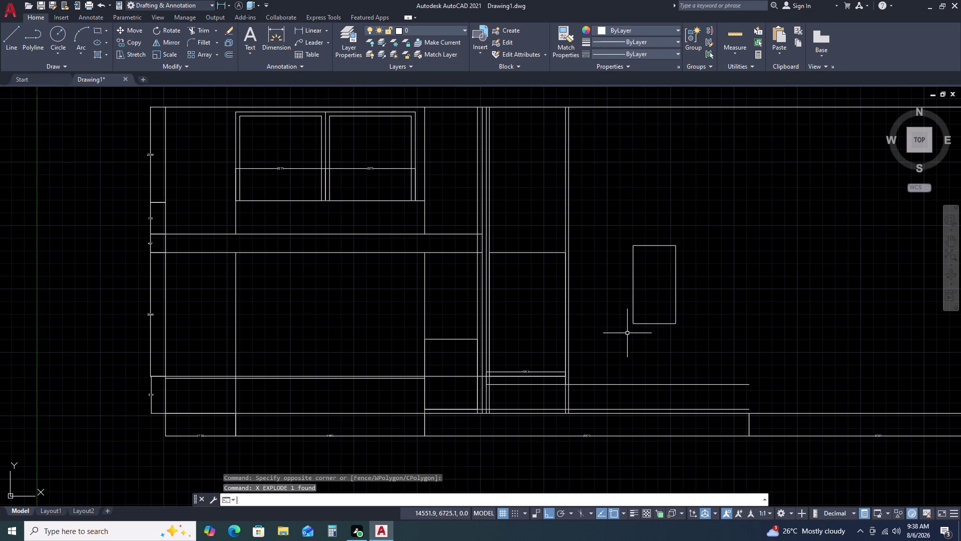
key(Escape)
key(Escape)
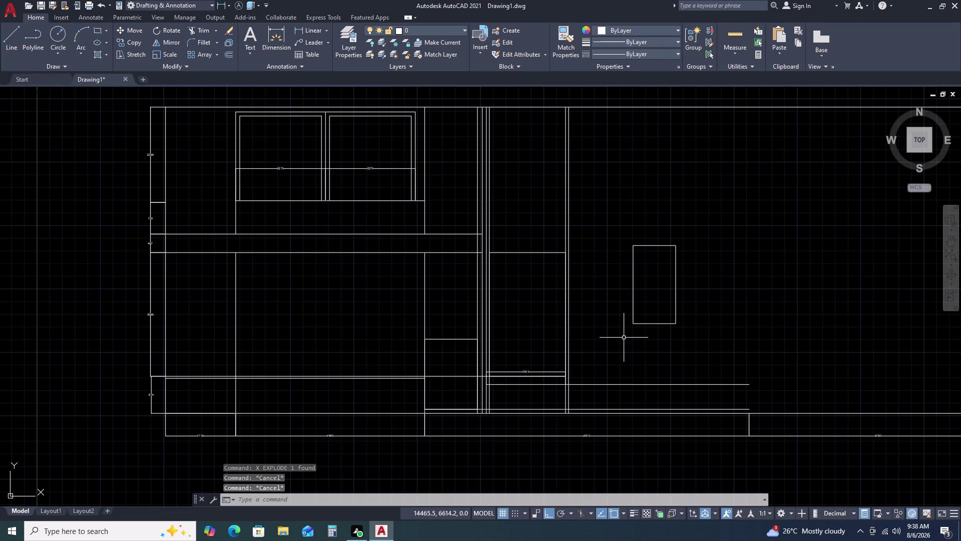
Set a 75 offset distance for the exploded edges, then cancel the offset.
text(O)
key(space)
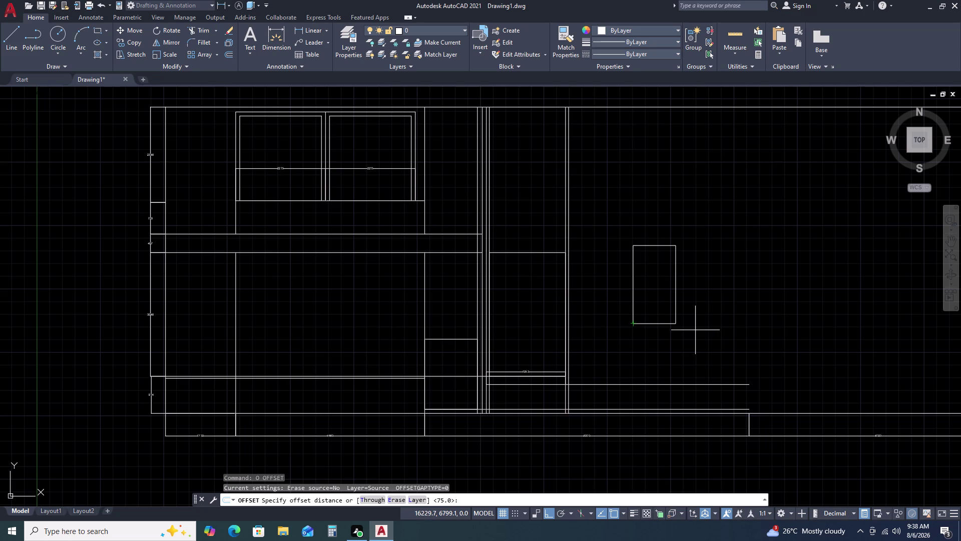
key(7)
key(5)
key(Return)
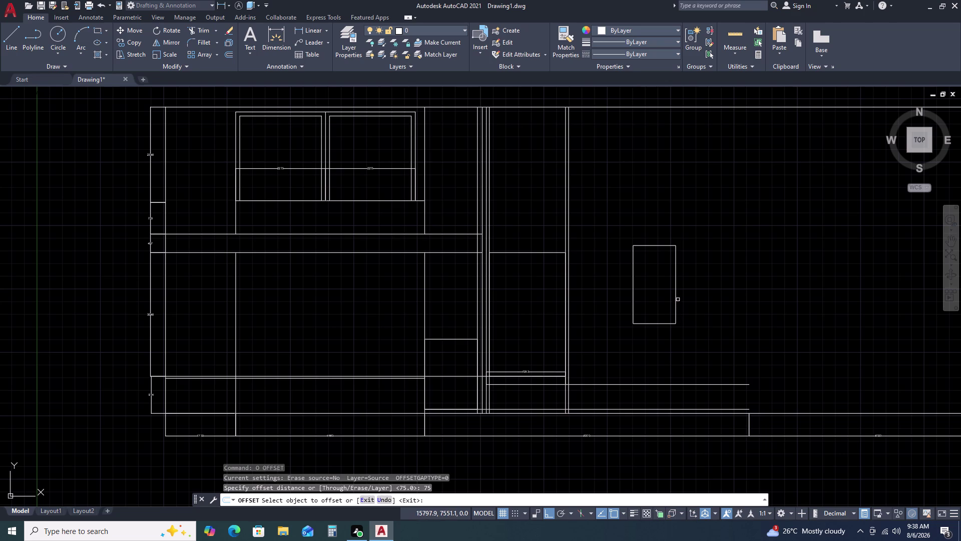
key(Escape)
Undo the offset and explode so the rectangle is one outline again.
key(ctrl+z)
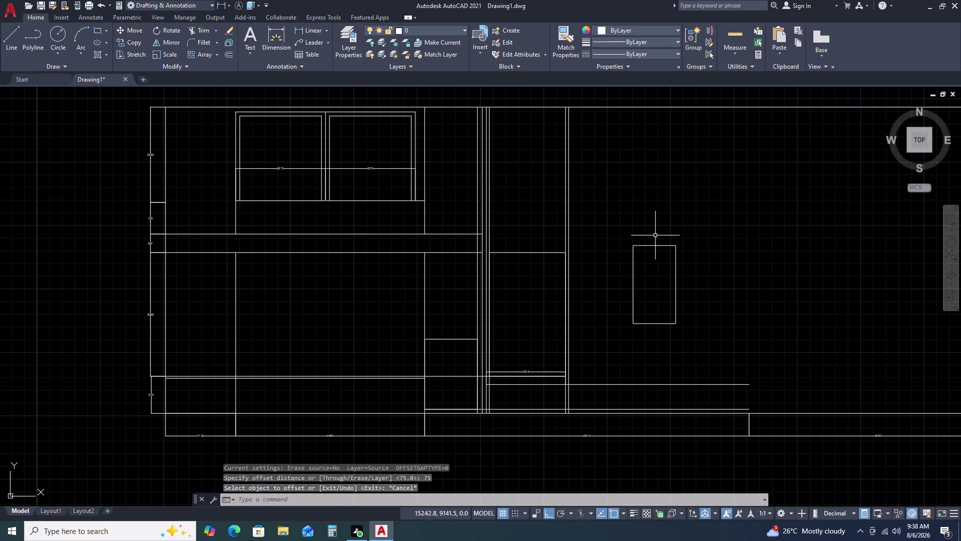
key(ctrl+z)
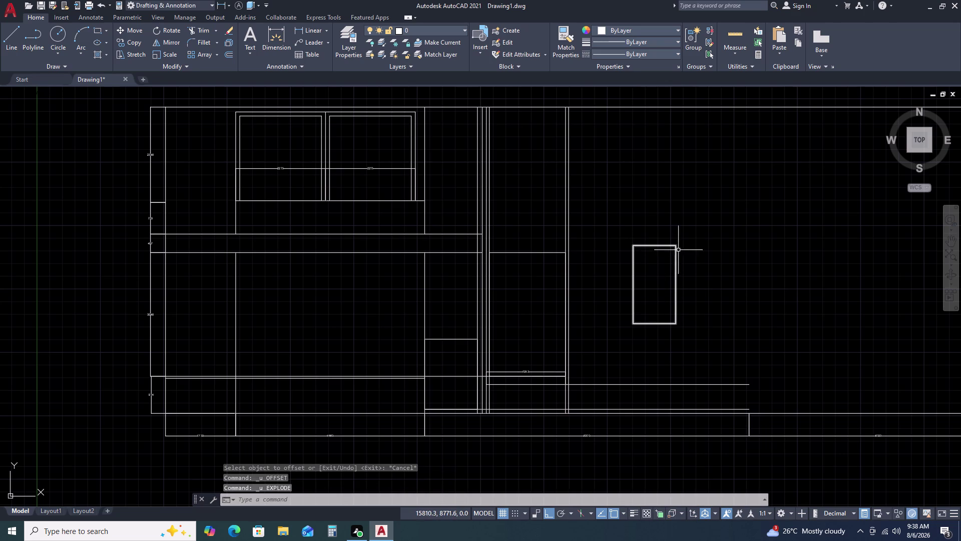
click(679, 250)
click(670, 264)
text(O)
key(space)
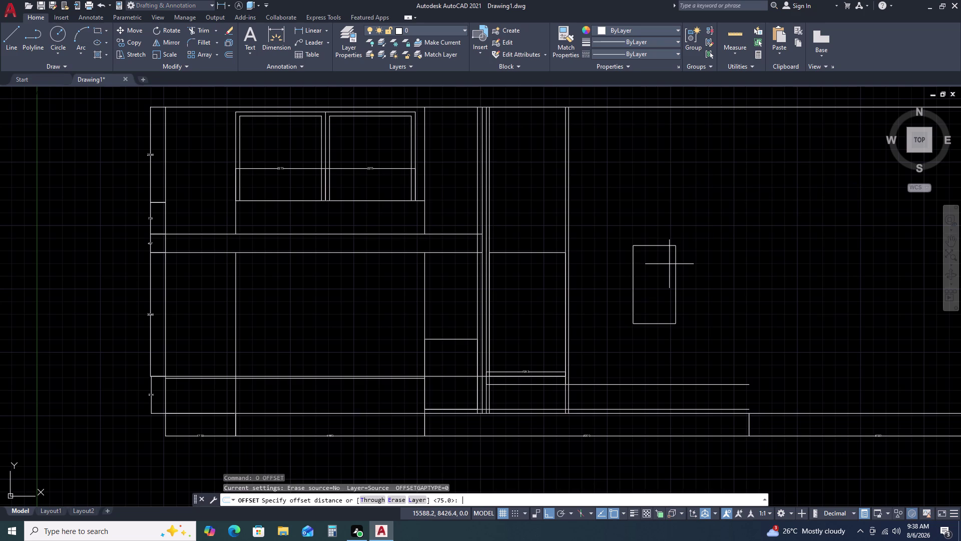
Try a 7-unit offset on the rectangle, then undo it.
key(Return)
click(682, 251)
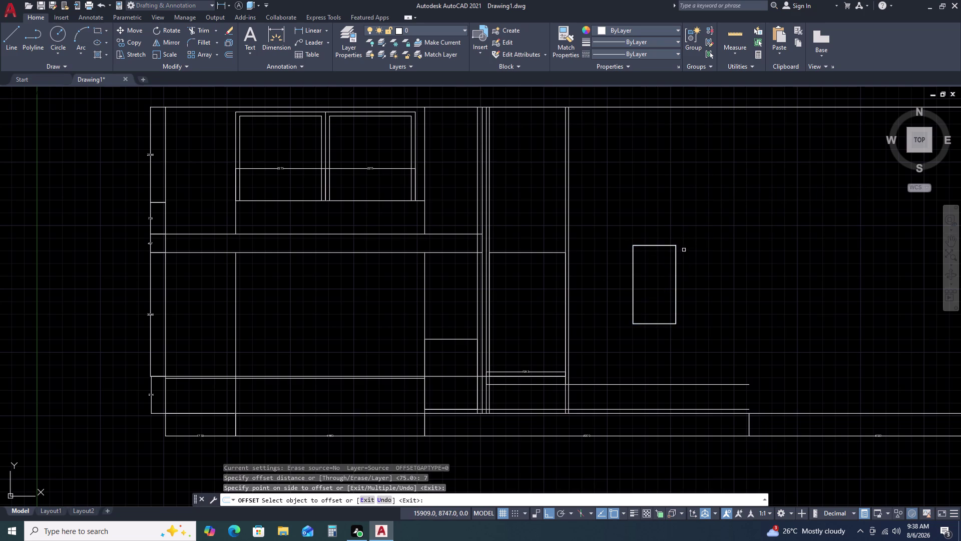
scroll(up, 3)
scroll(up, 3)
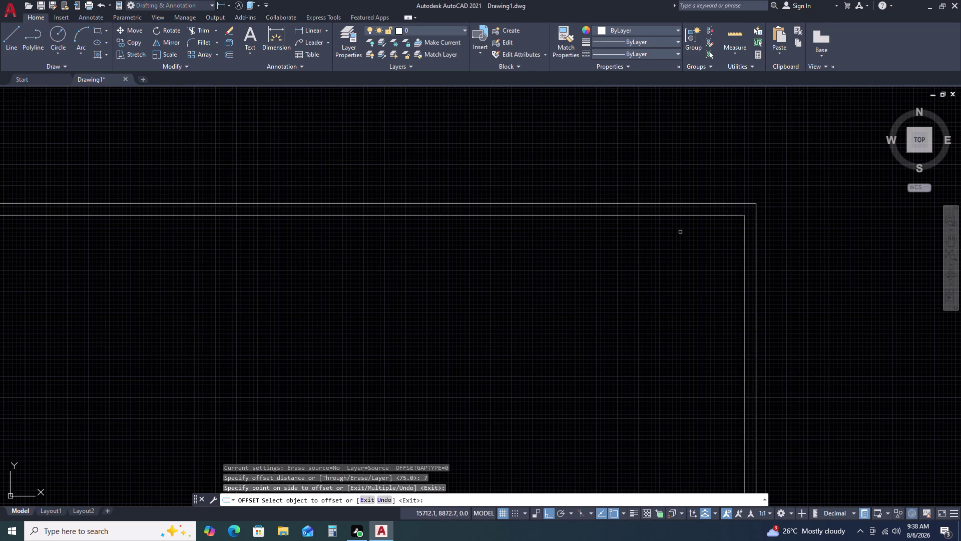
key(Escape)
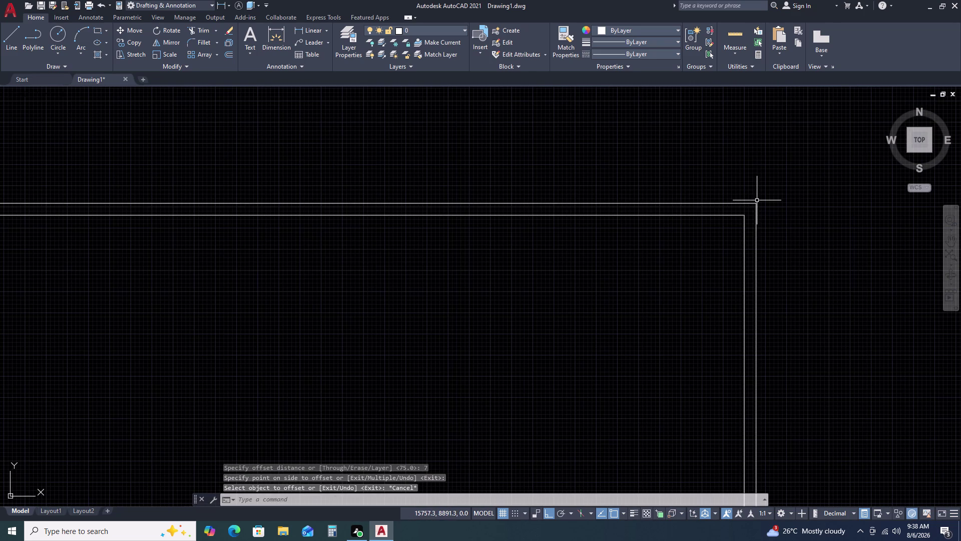
click(757, 200)
key(Escape)
scroll(down, 3)
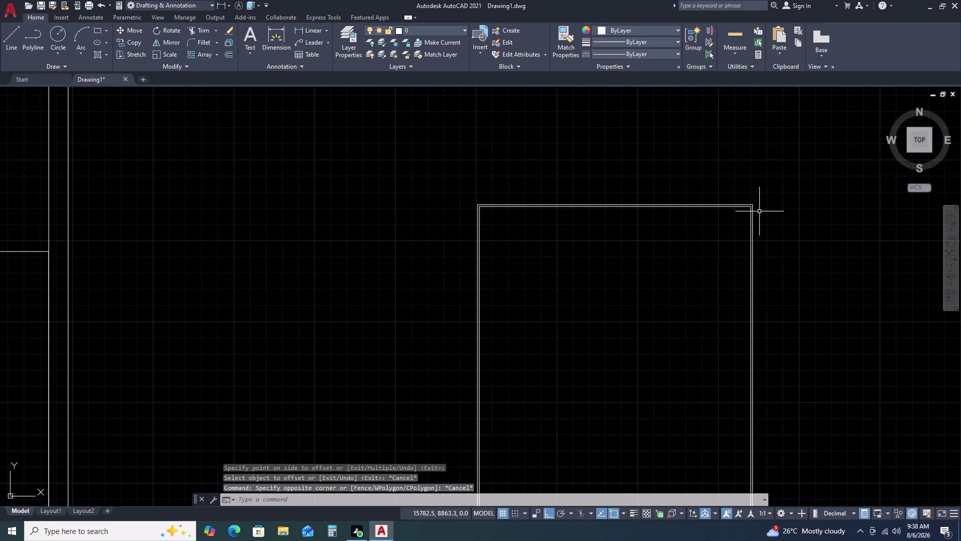
key(ctrl+z)
key(ctrl+z)
double_click(754, 219)
double_click(716, 257)
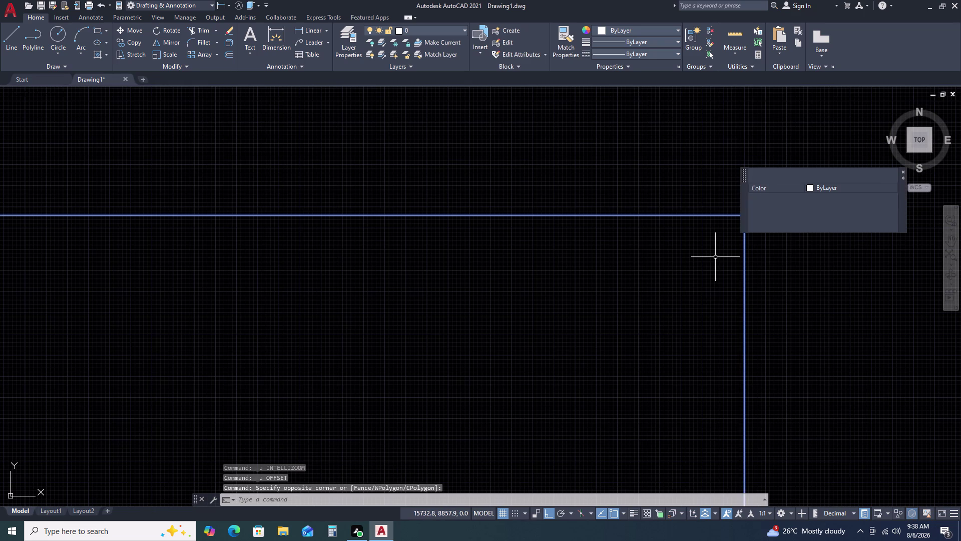
Offset the rectangle 75 outward, then delete the unwanted outer copy.
text(O)
key(space)
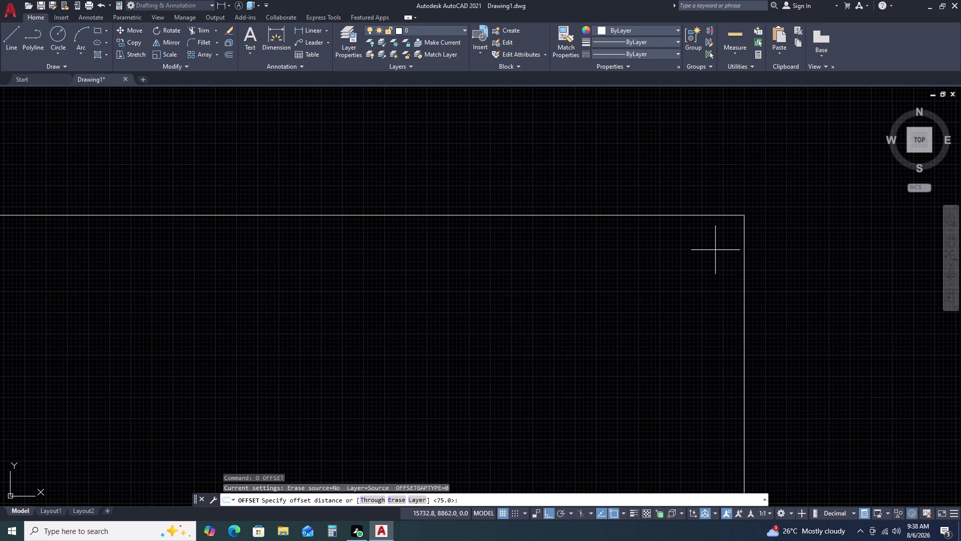
key(Home)
key(Clear)
key(Return)
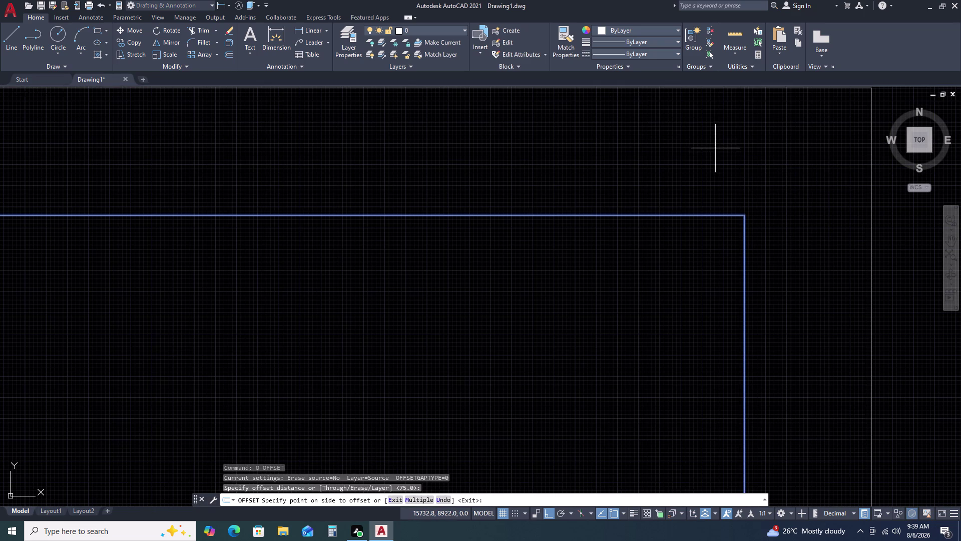
click(716, 148)
scroll(down, 3)
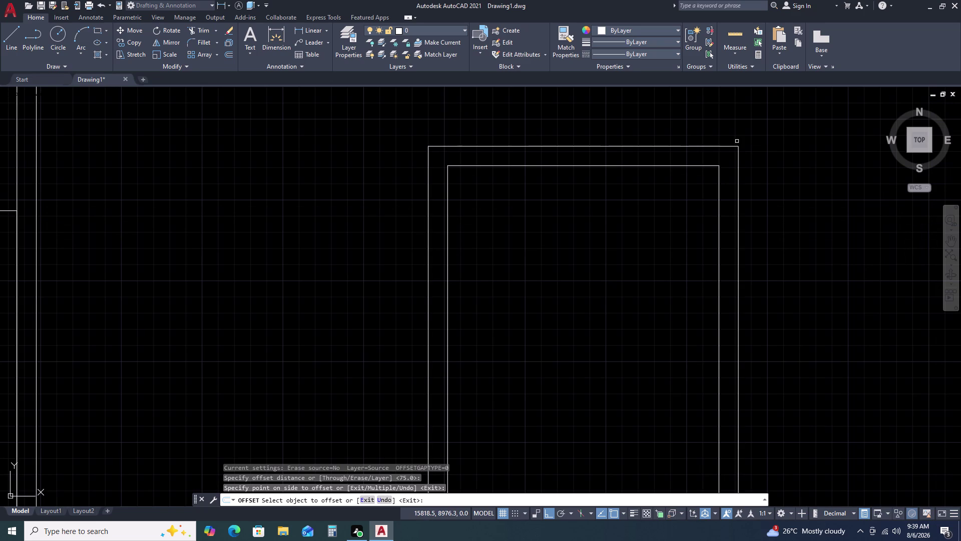
key(Escape)
click(737, 146)
key(Delete)
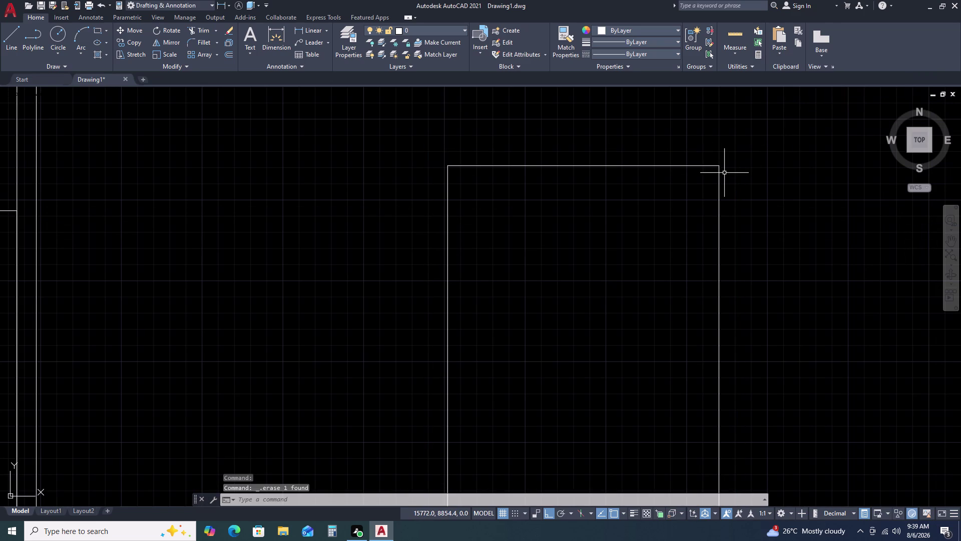
Offset the rectangle 75 inward to create the panel's inner outline.
click(724, 173)
click(715, 198)
text(O)
key(space)
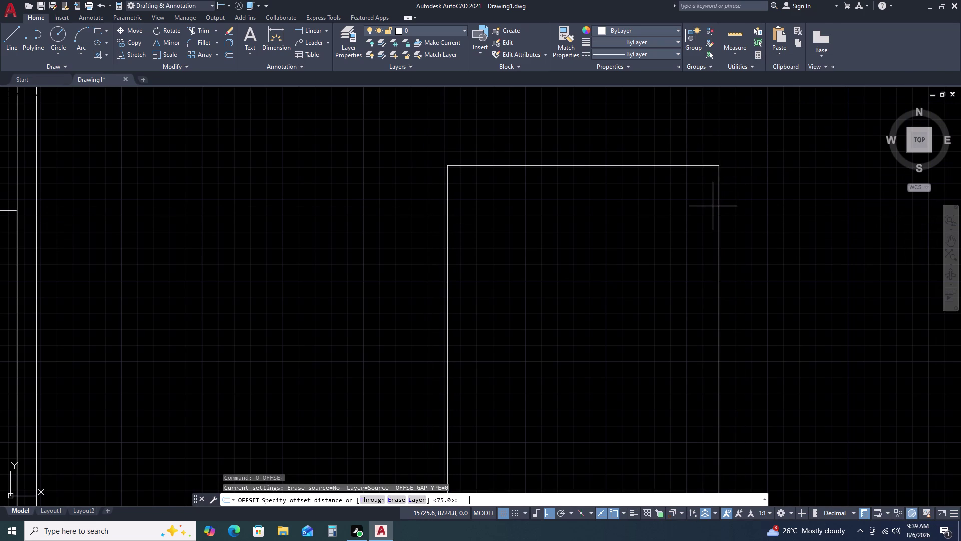
key(Home)
key(Clear)
key(Return)
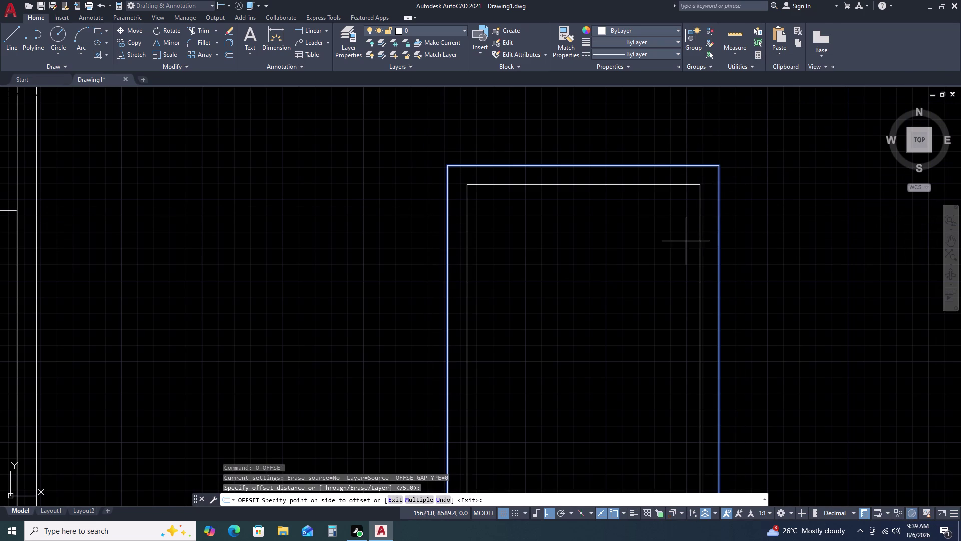
click(686, 241)
scroll(down, 3)
key(Escape)
click(650, 384)
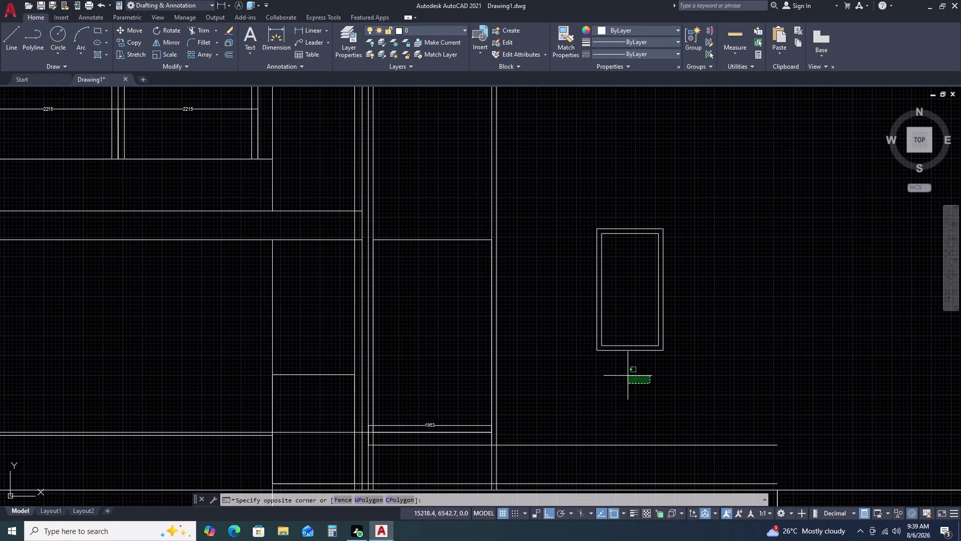
Move both panel outlines by their lower-left corner into the cabinet beside the 1953 compartment.
click(585, 401)
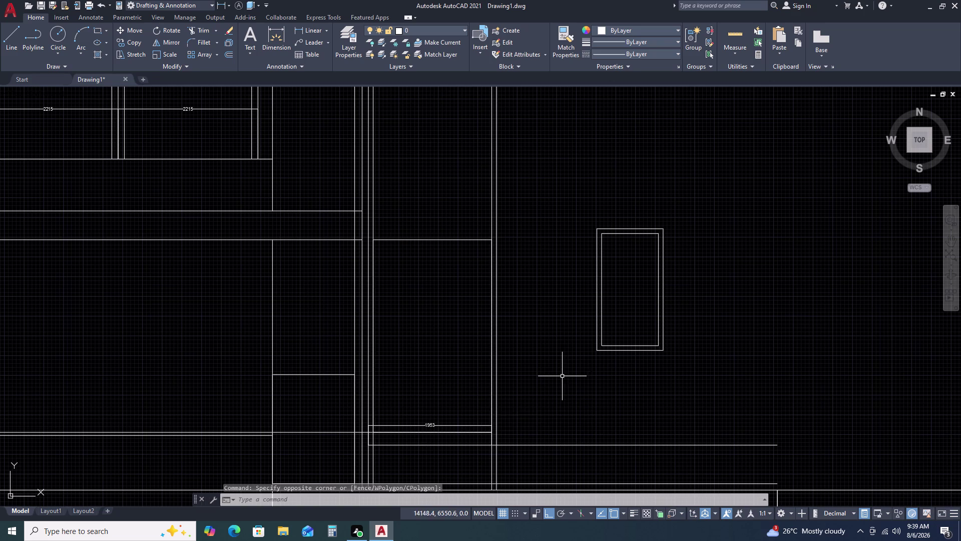
click(463, 431)
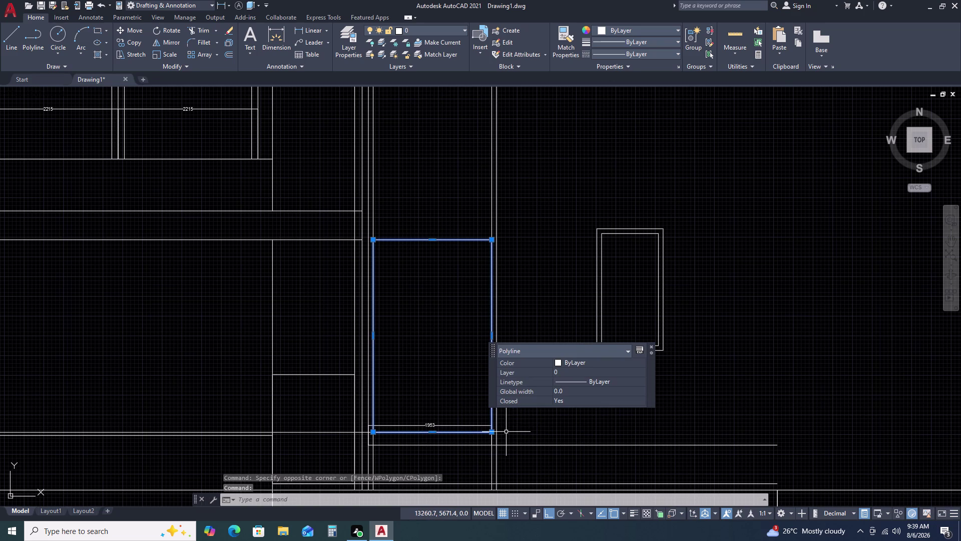
key(Escape)
click(635, 340)
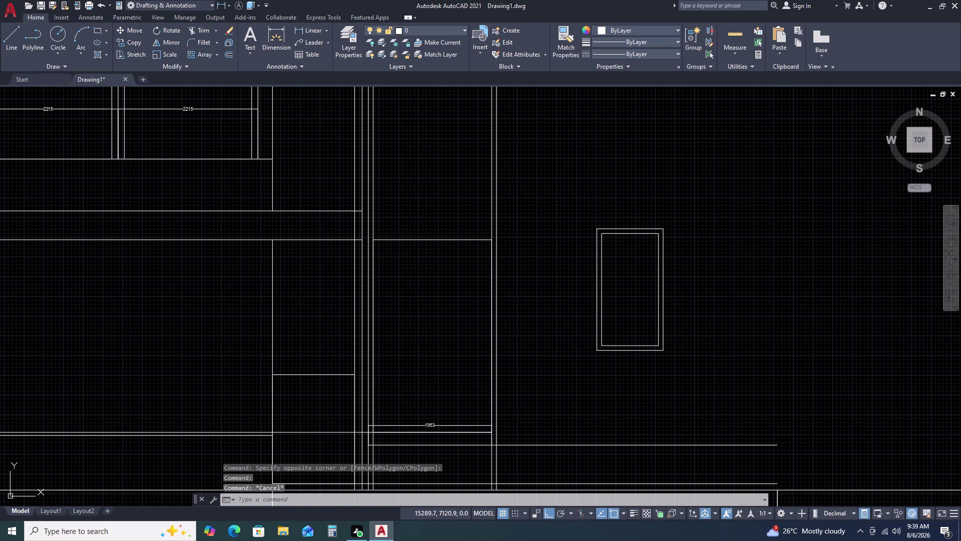
click(614, 361)
key(m)
key(space)
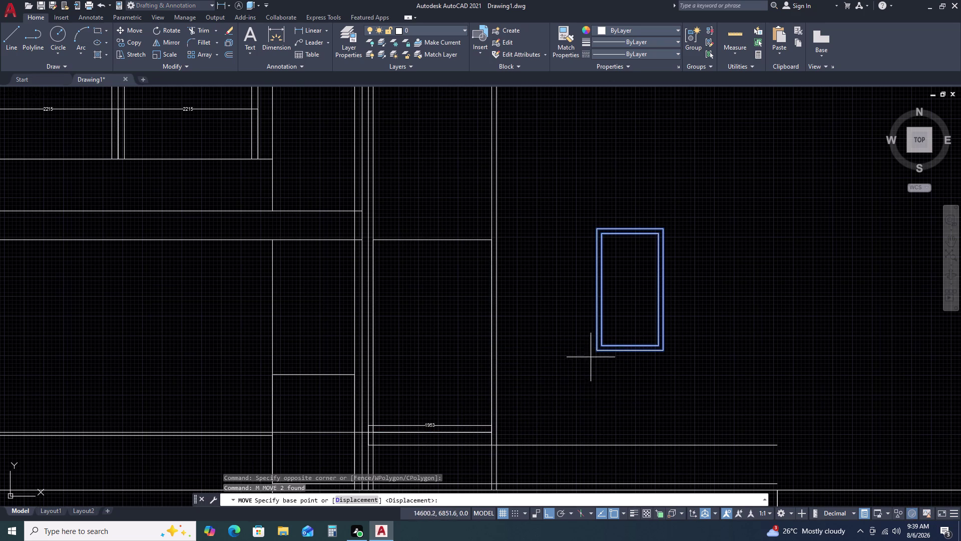
click(599, 352)
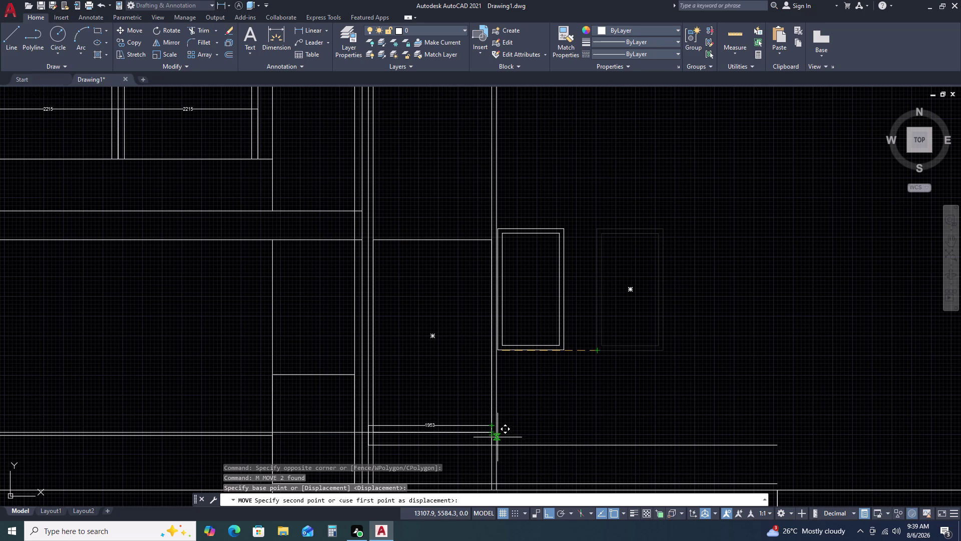
scroll(up, 3)
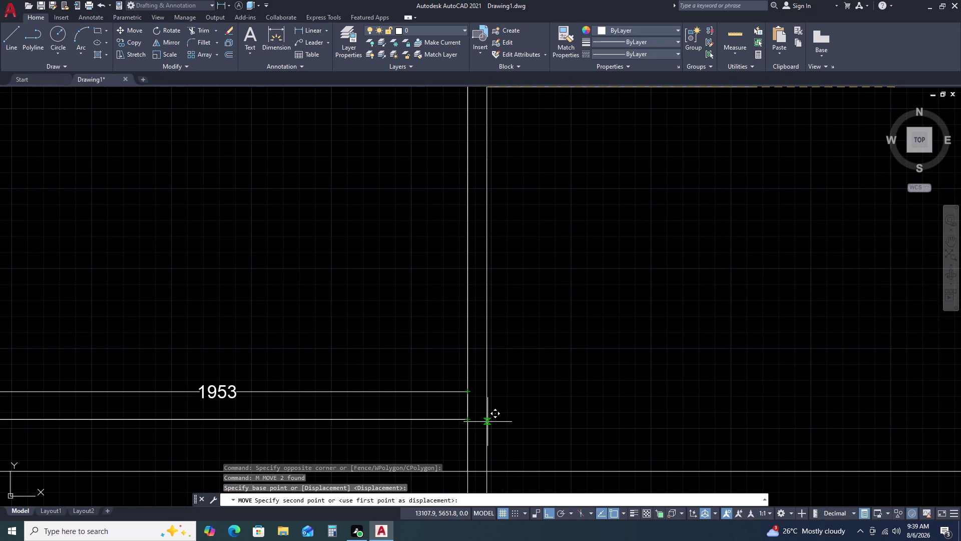
key(F8)
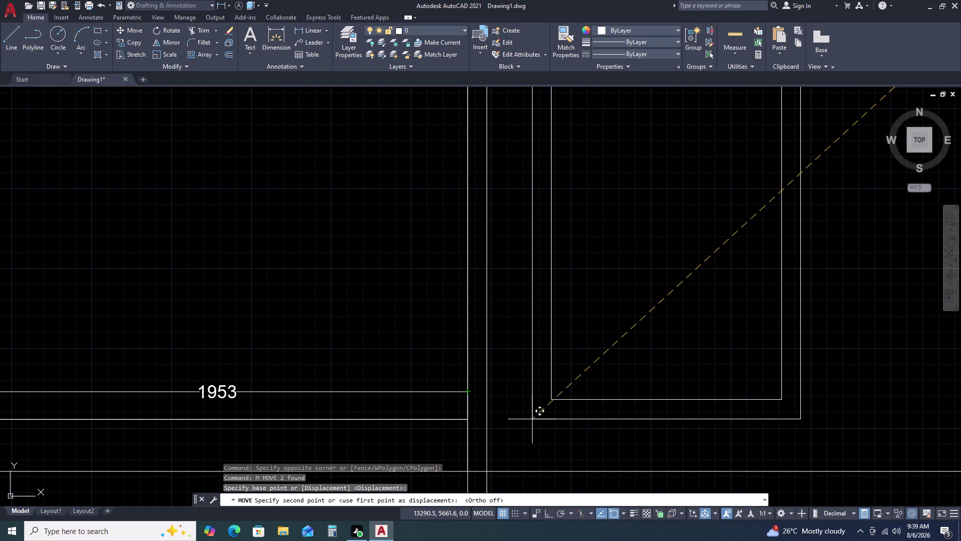
click(534, 420)
key(Escape)
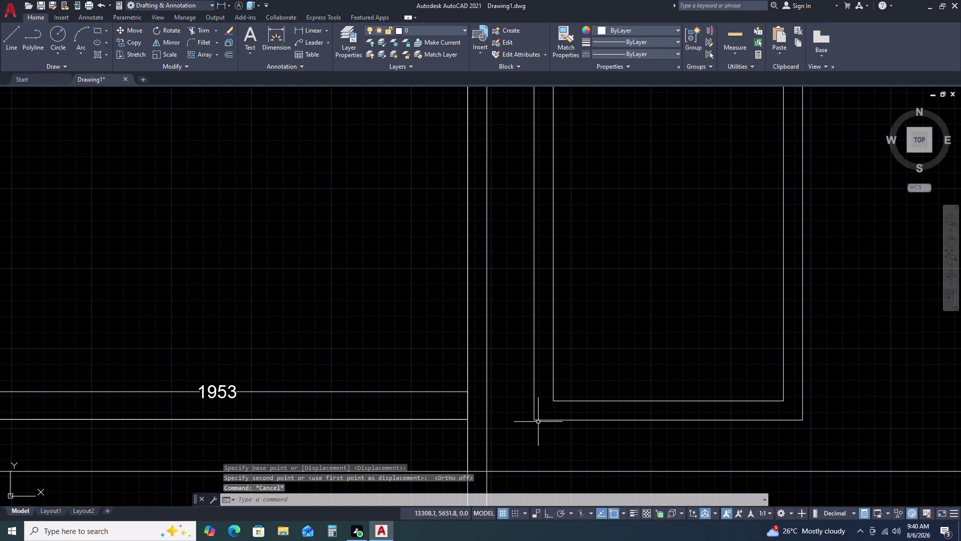
Start a horizontal line along the cabinet's bottom edge, cancel it, and reselect the panel.
text(L)
key(space)
click(466, 422)
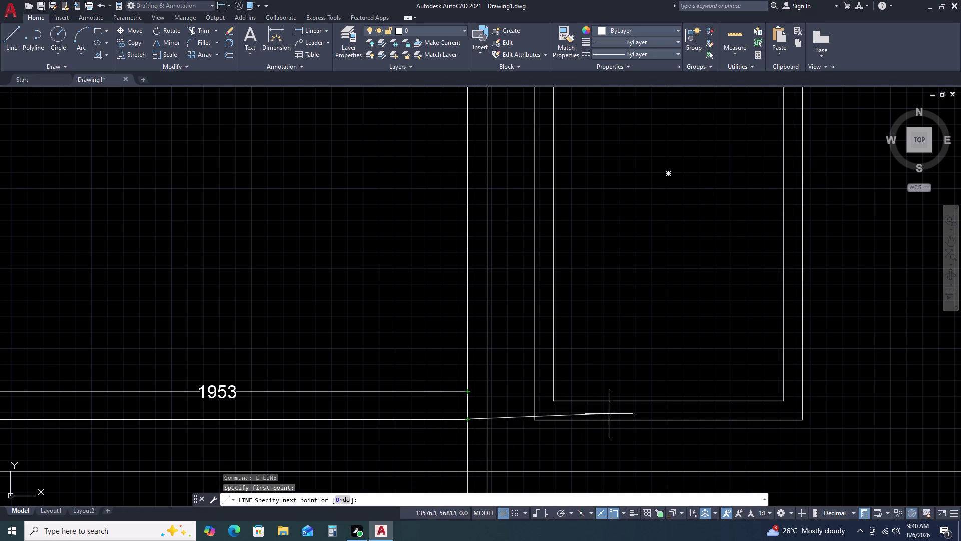
key(F8)
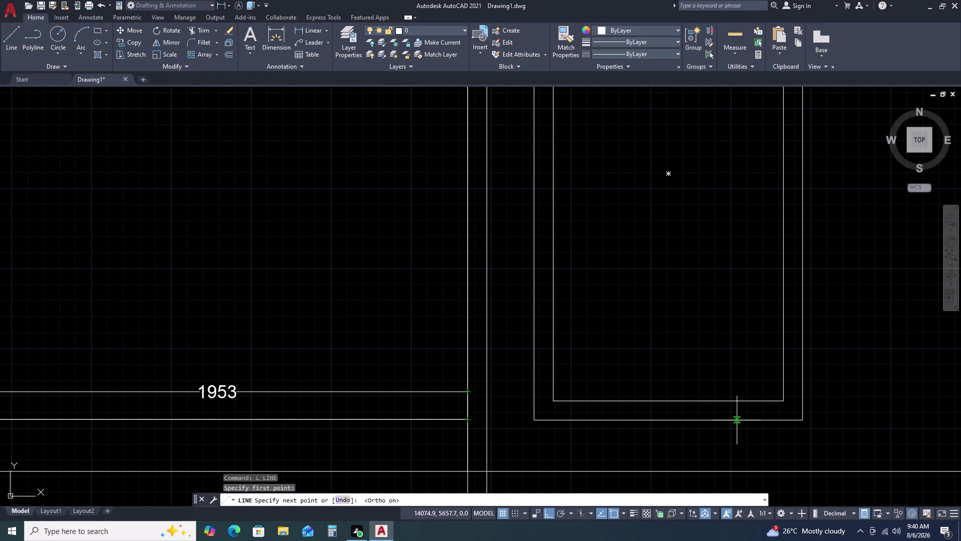
click(838, 422)
key(Escape)
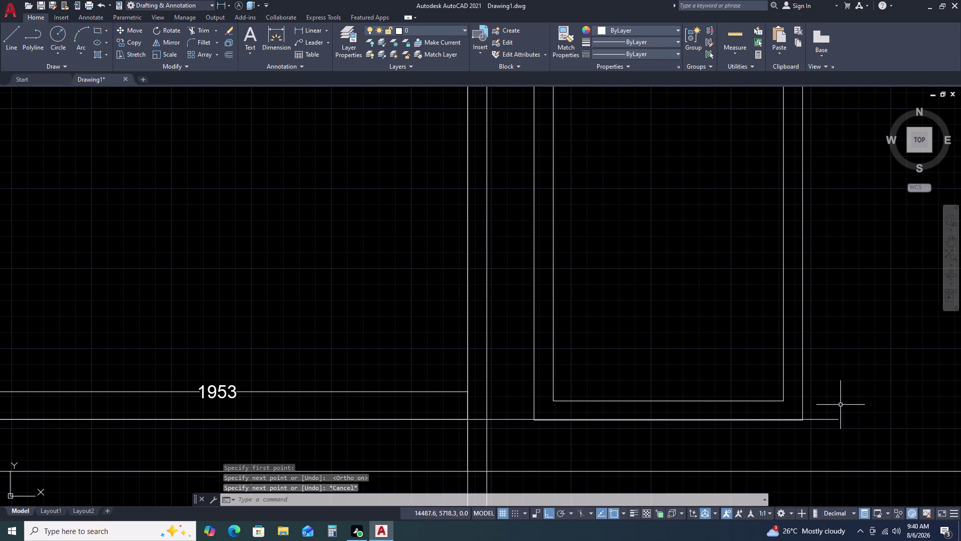
click(841, 403)
click(765, 349)
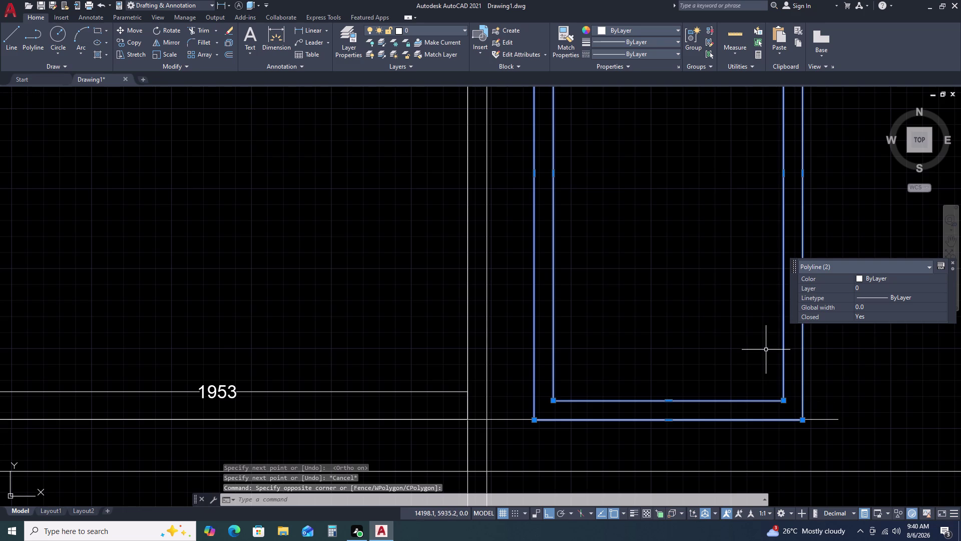
Move the selected panel from its lower-left corner onto the nearby intersection.
text(M)
key(space)
scroll(up, 3)
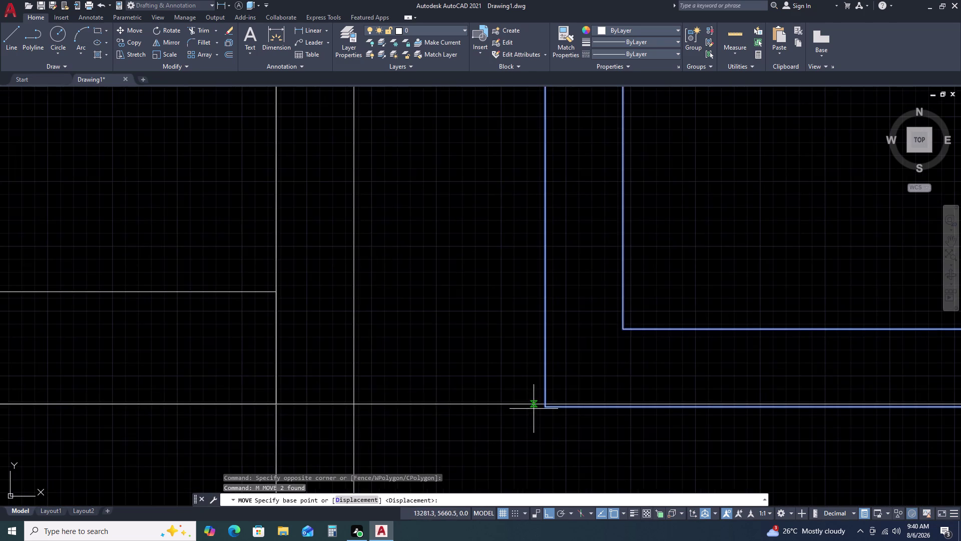
scroll(up, 3)
click(574, 403)
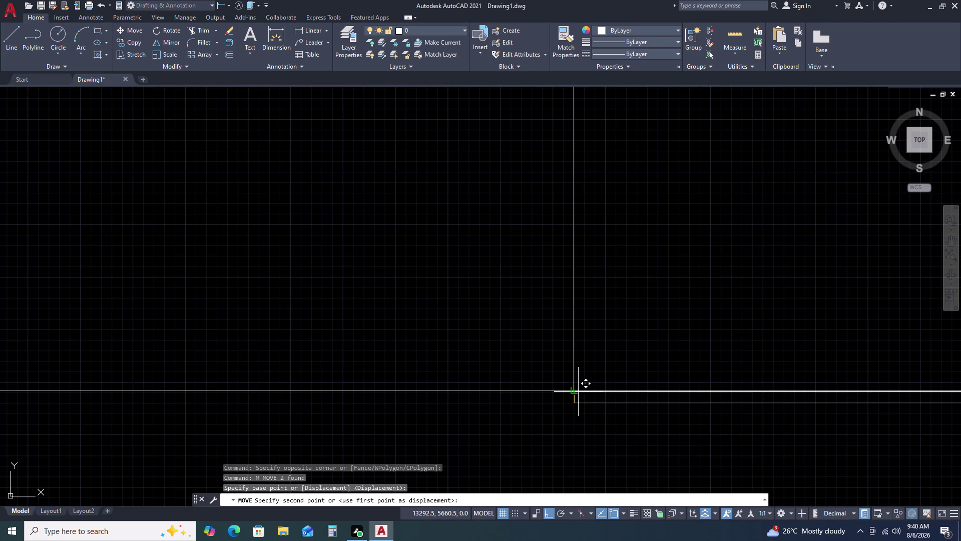
scroll(down, 3)
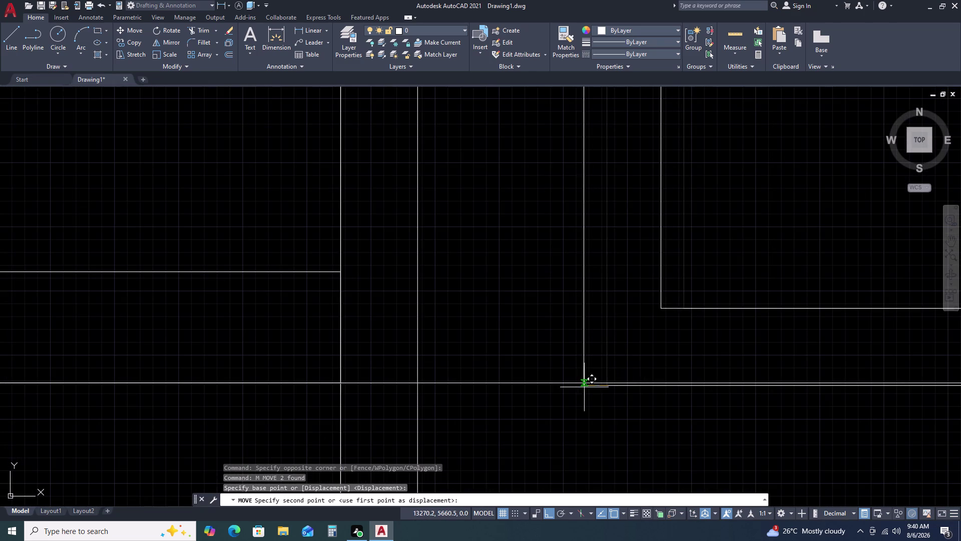
scroll(up, 3)
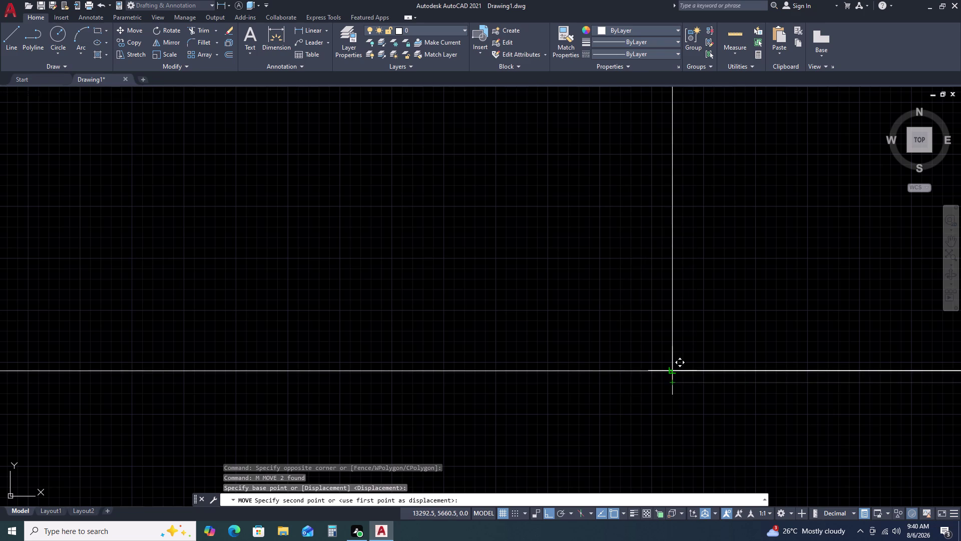
click(671, 371)
scroll(down, 3)
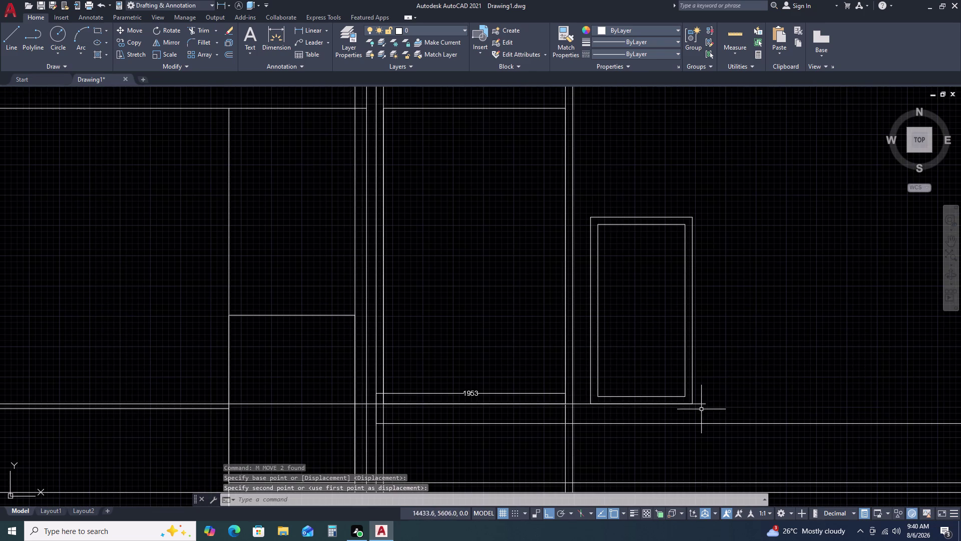
scroll(up, 3)
Move the lines at the frame corner onto the neighbouring intersection.
click(756, 280)
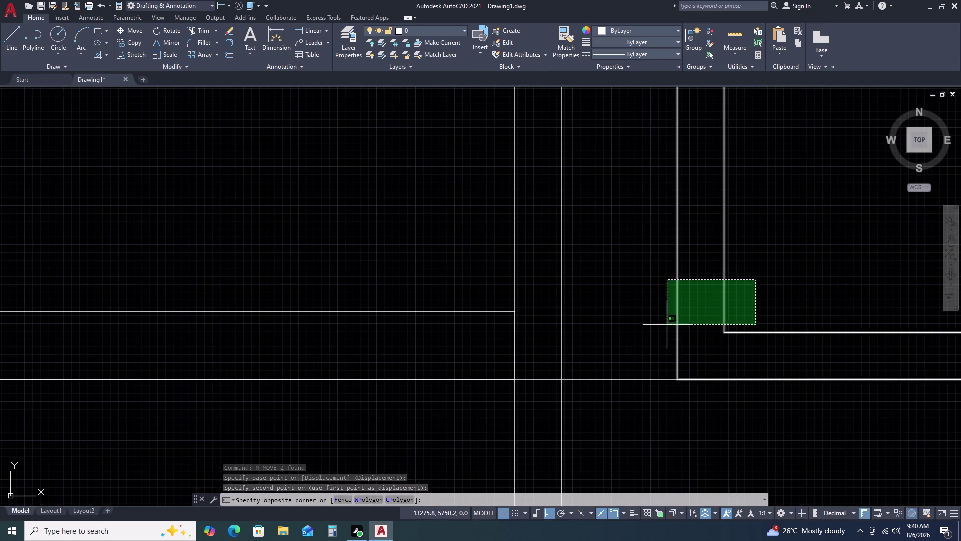
click(667, 327)
text(M)
key(space)
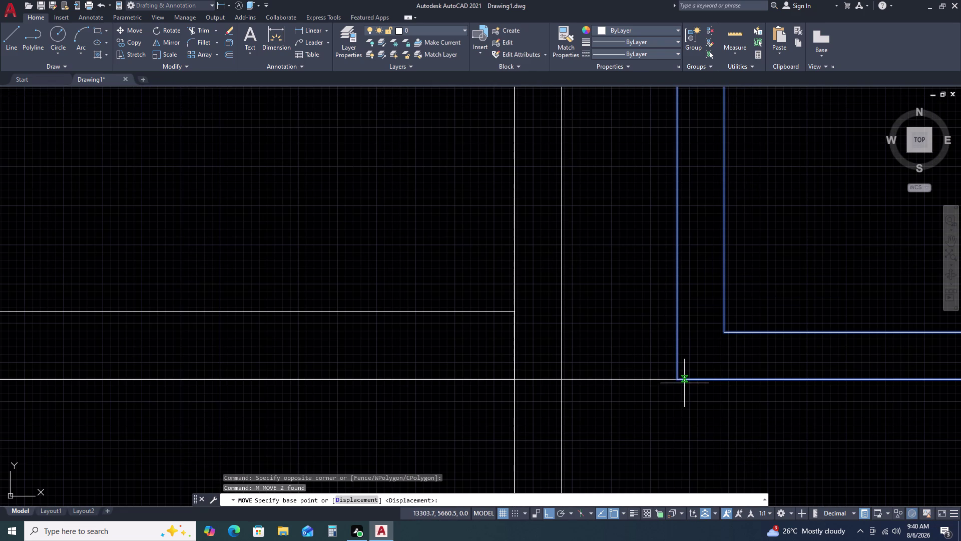
double_click(675, 381)
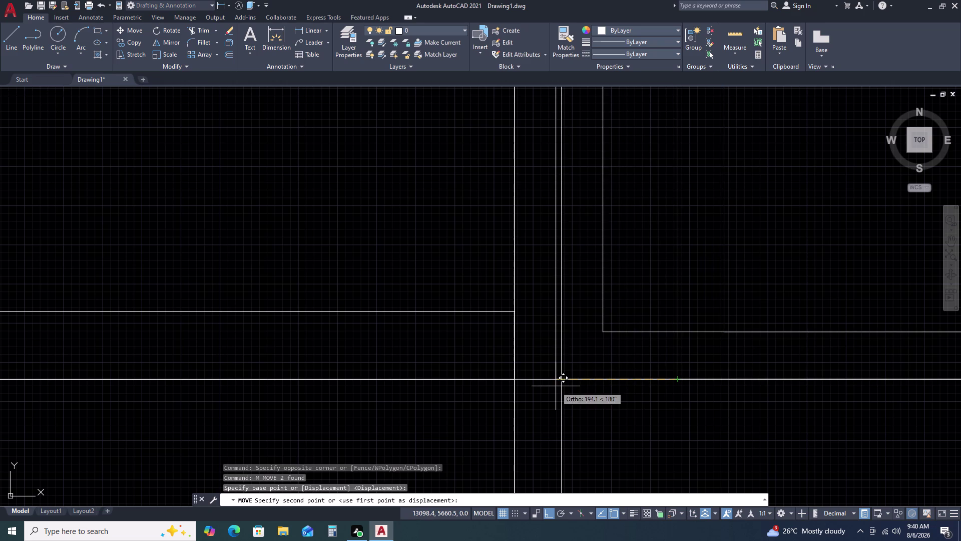
click(561, 380)
scroll(down, 3)
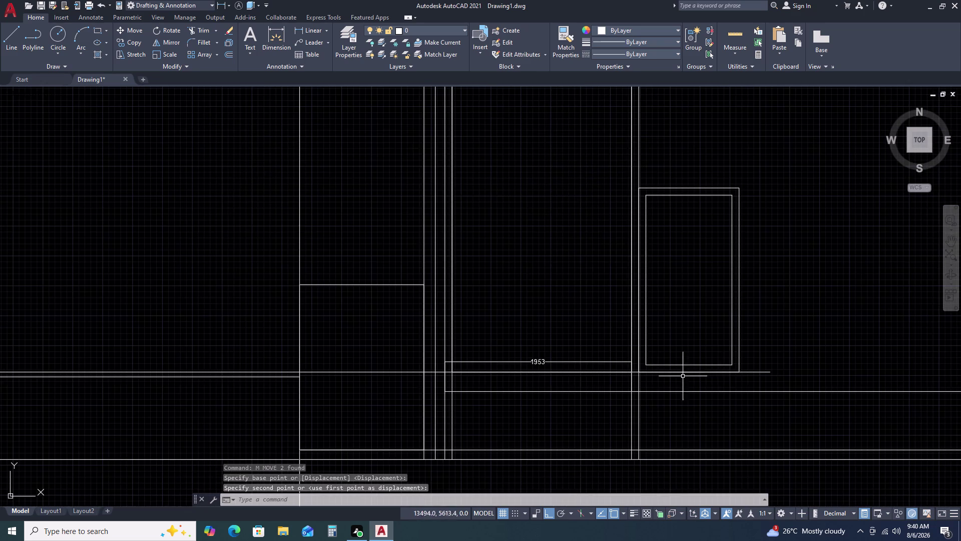
middle_drag(723, 370, 618, 433)
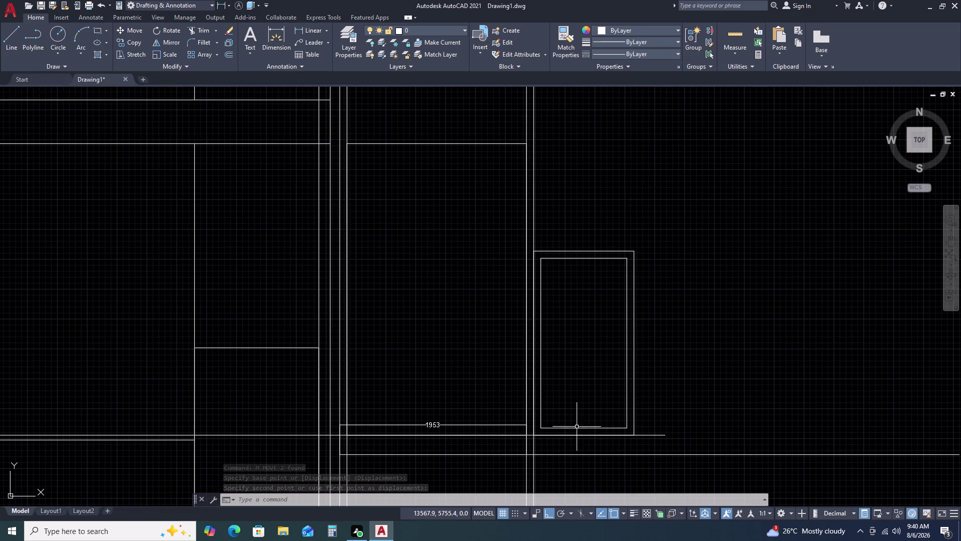
Move both panel frame rectangles from their corner to the line intersection.
double_click(660, 211)
click(613, 324)
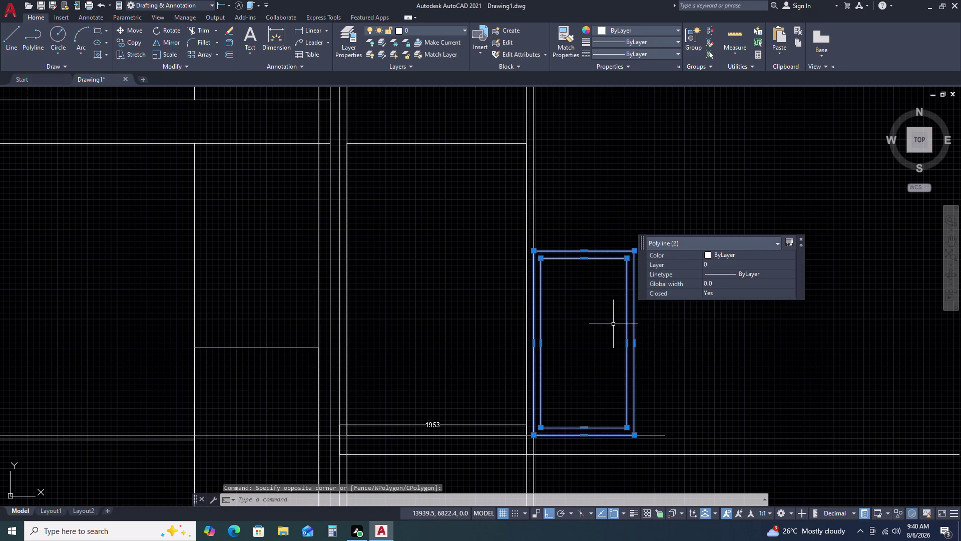
text(M)
key(space)
scroll(up, 3)
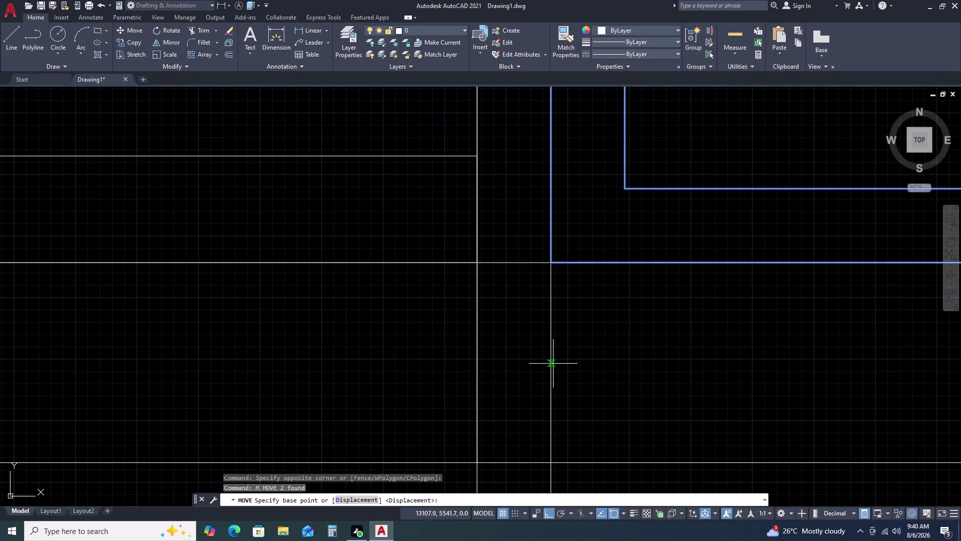
click(550, 265)
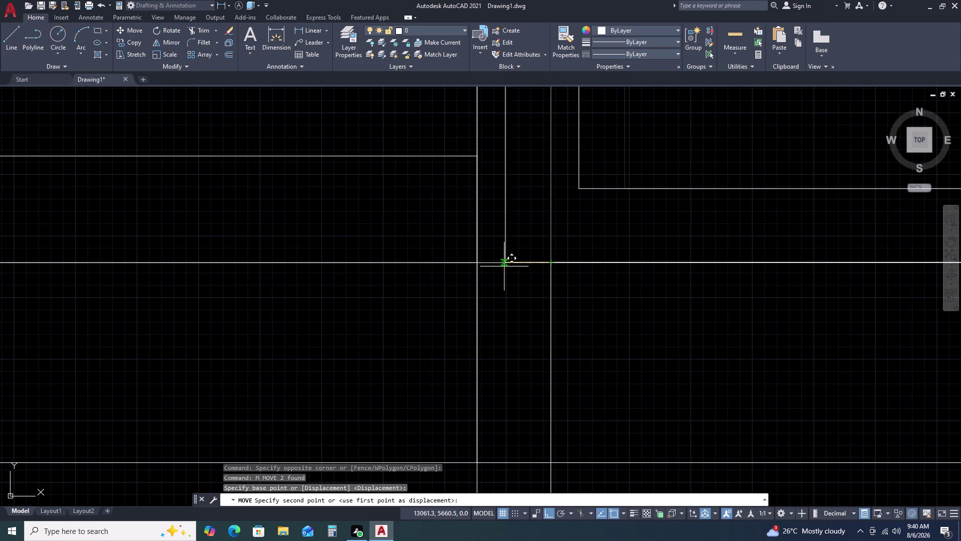
click(479, 262)
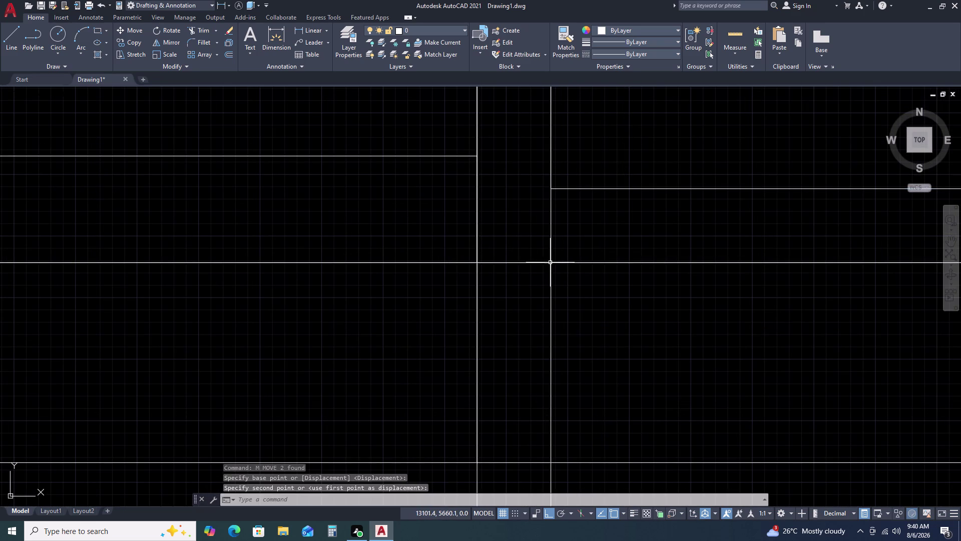
scroll(down, 3)
Pan across the elevation to check the panel frame on the shelf line.
middle_drag(724, 280, 702, 312)
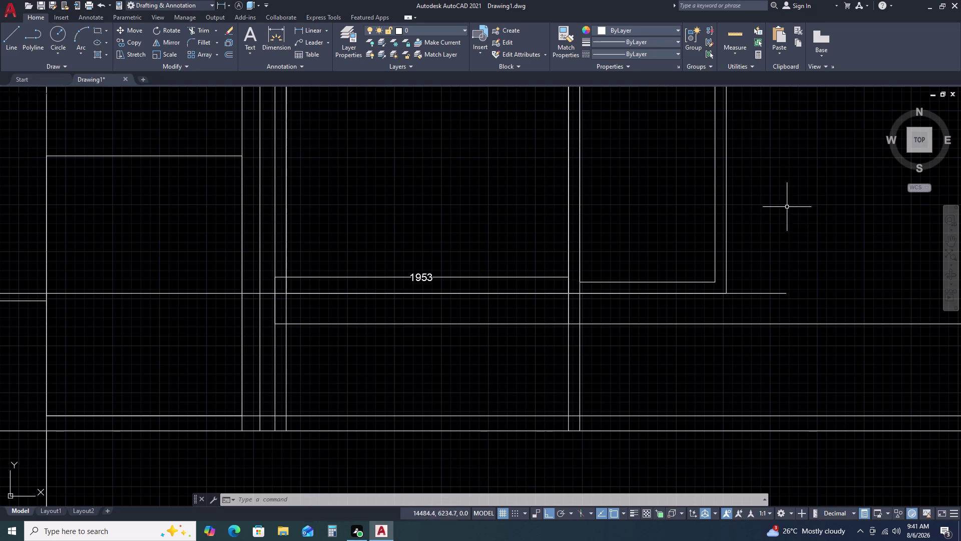
Erase the short line stub sticking out right of the panel frame.
scroll(down, 3)
scroll(up, 3)
click(776, 277)
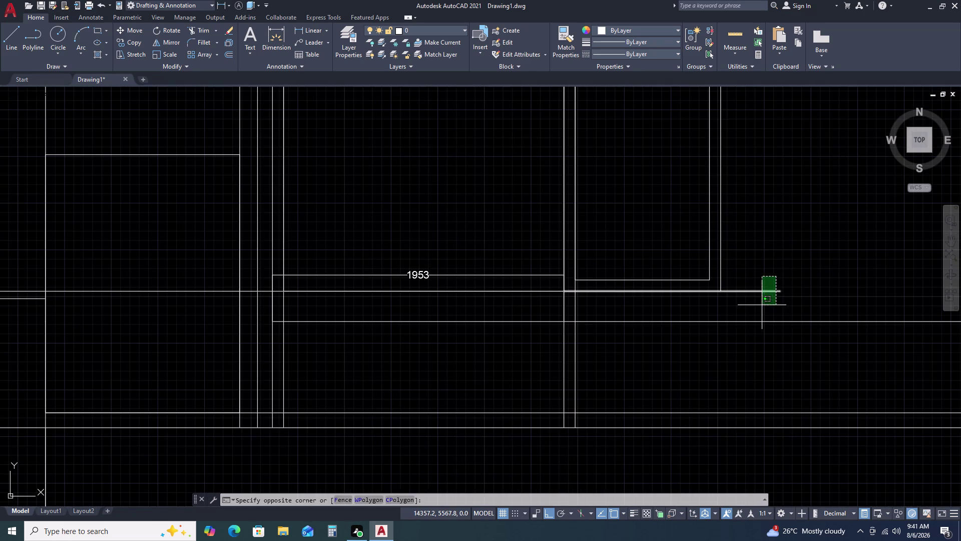
click(762, 305)
key(Delete)
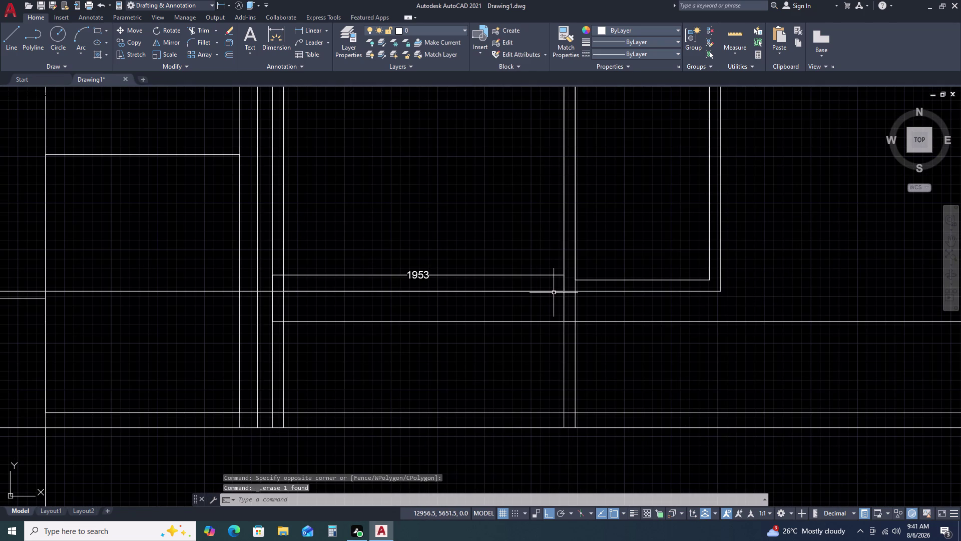
scroll(up, 3)
scroll(down, 3)
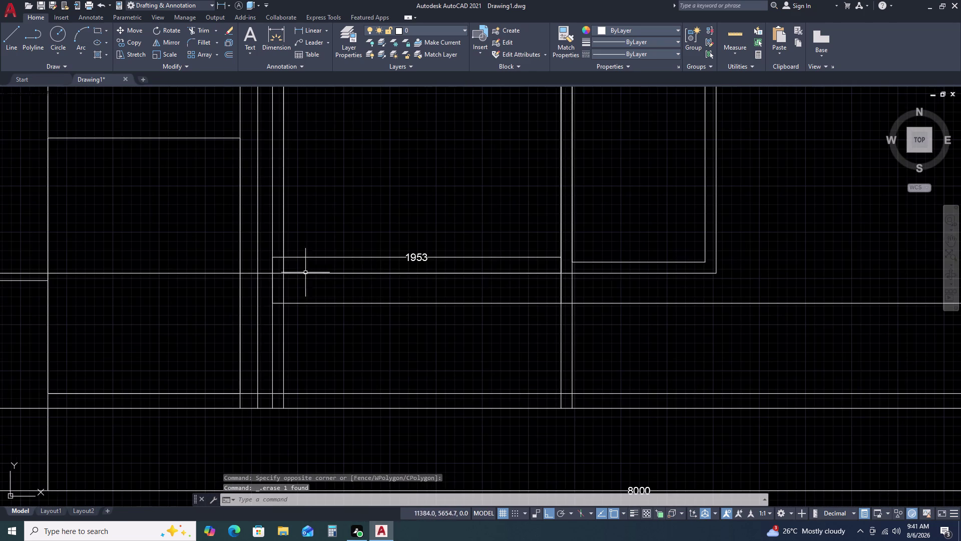
Select the line under the 1953 dimension, then clear the selection.
click(276, 262)
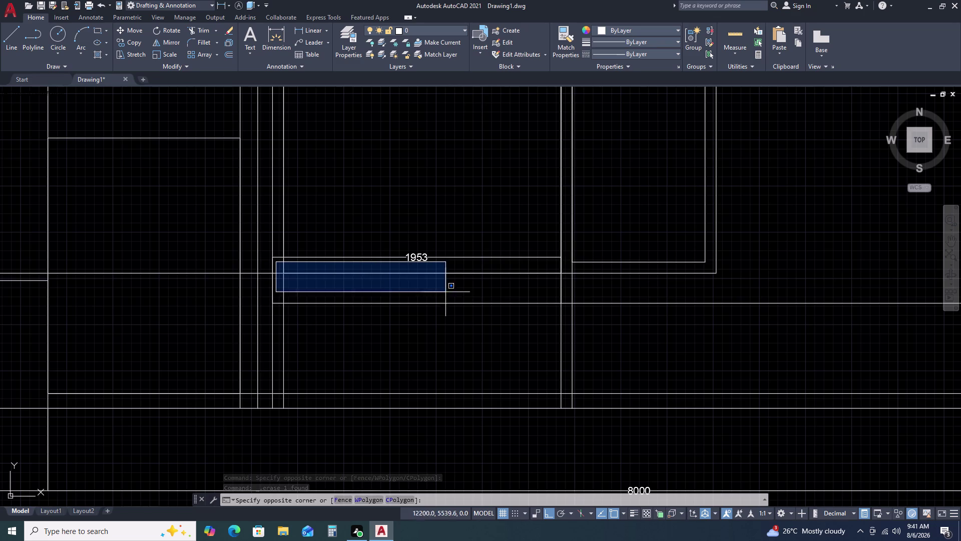
click(578, 294)
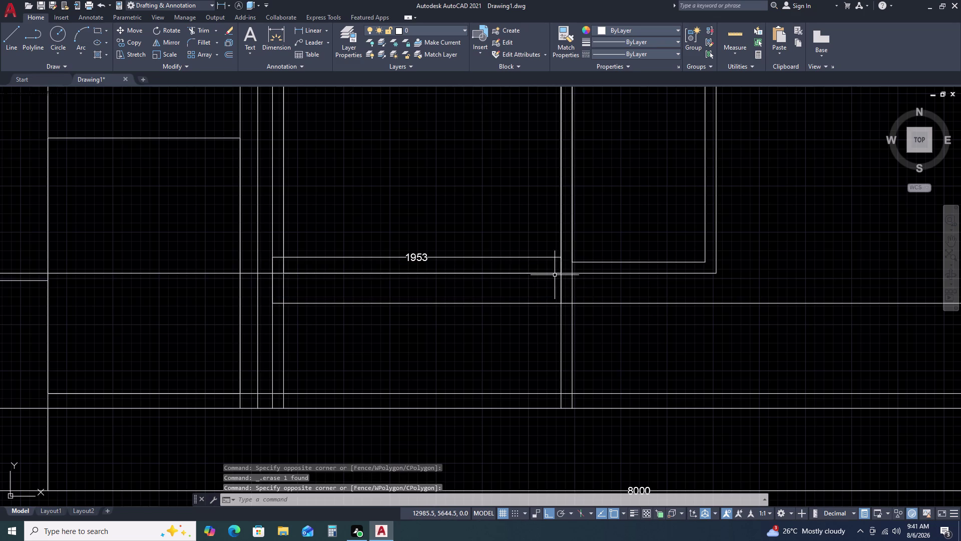
click(554, 275)
click(555, 274)
click(558, 275)
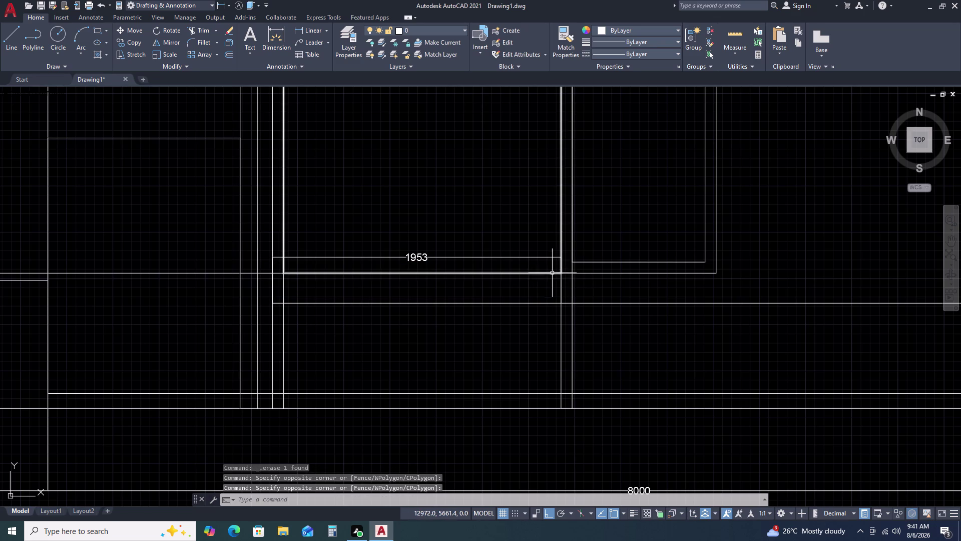
click(551, 272)
key(Escape)
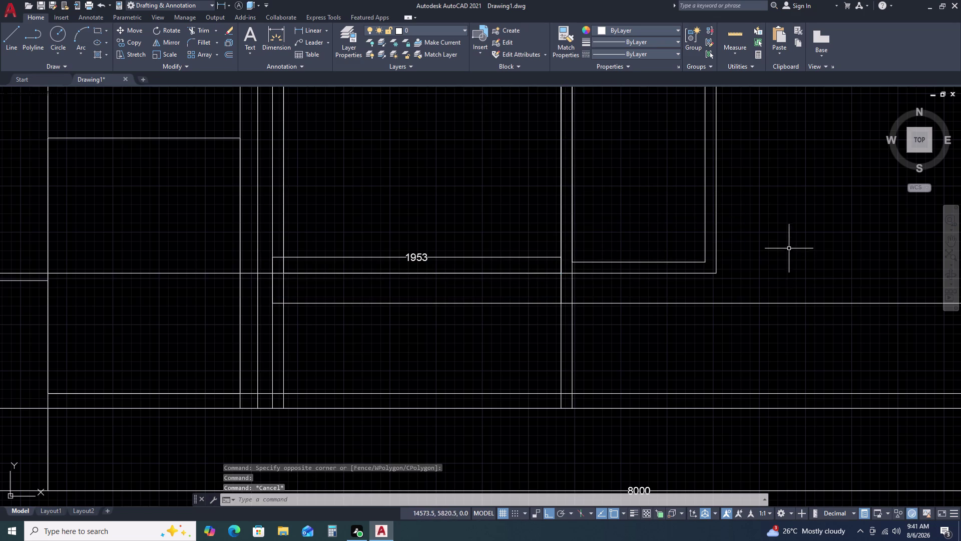
middle_drag(814, 256, 699, 294)
scroll(down, 3)
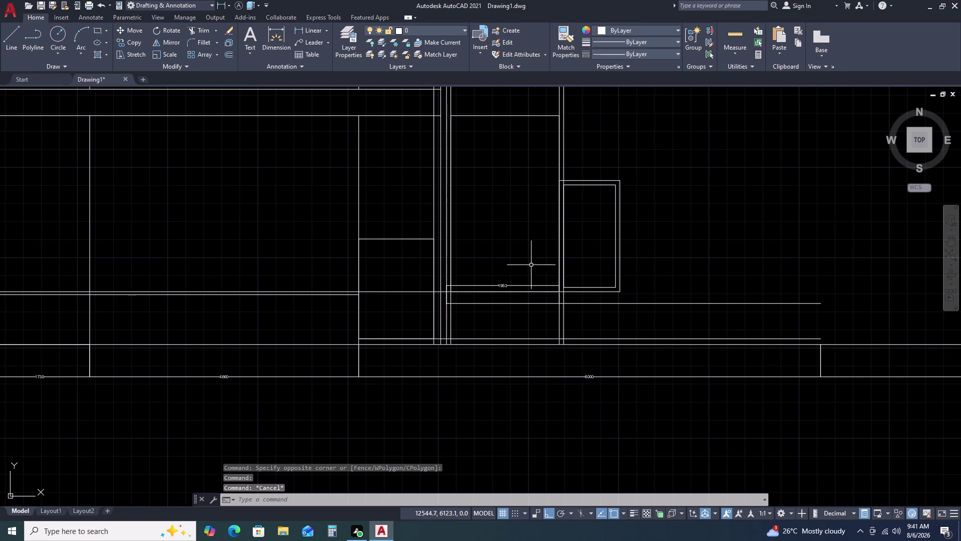
Explode the inner and outer panel rectangles and delete two of their edge lines.
key(Escape)
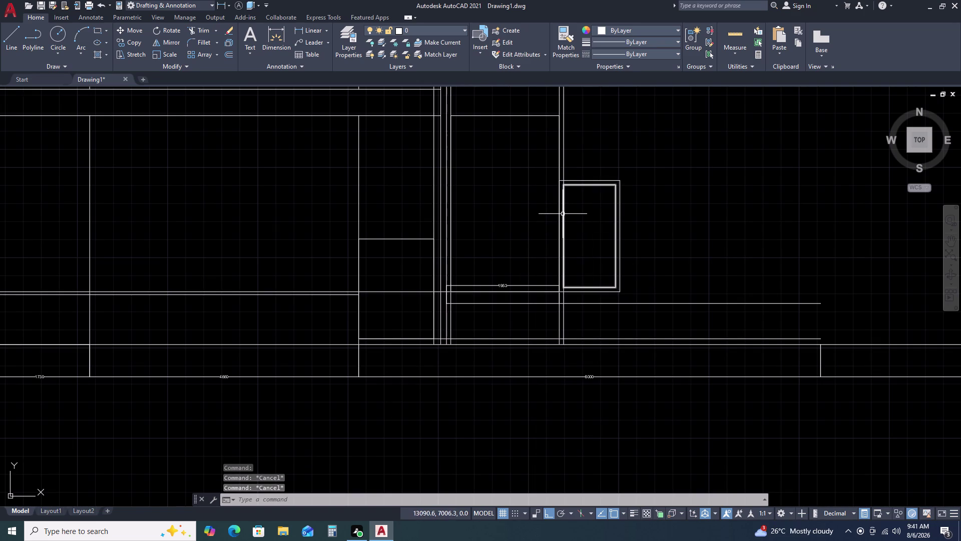
click(637, 228)
click(604, 252)
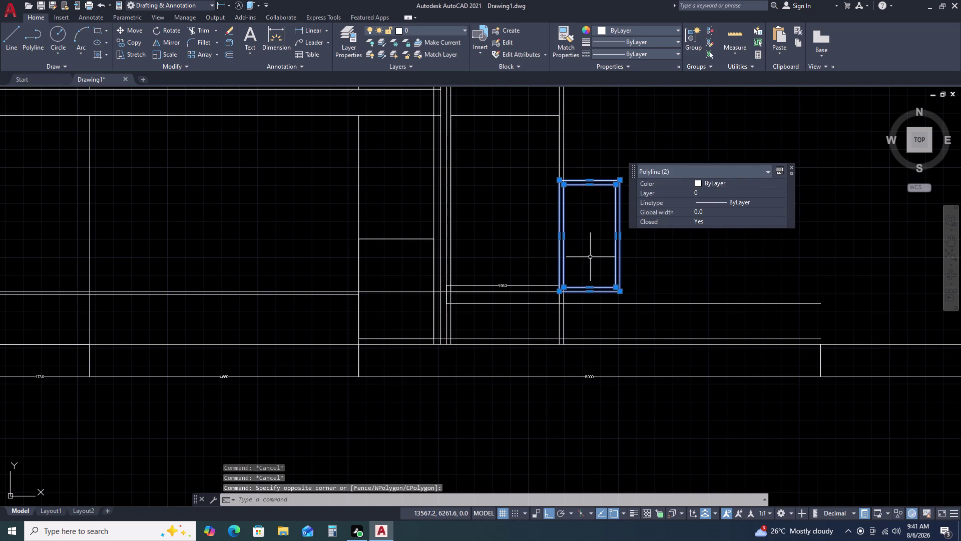
key(x)
key(space)
click(564, 249)
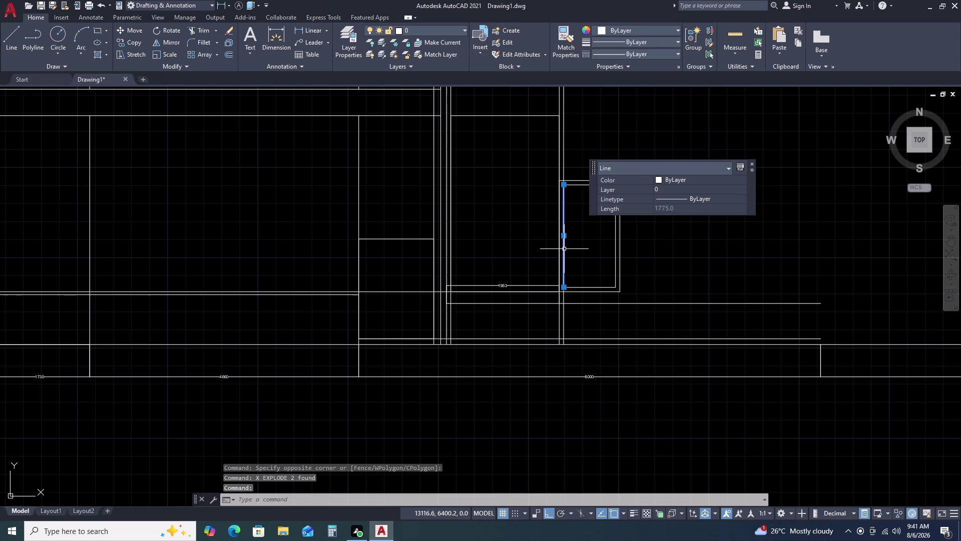
key(Delete)
click(558, 243)
key(Delete)
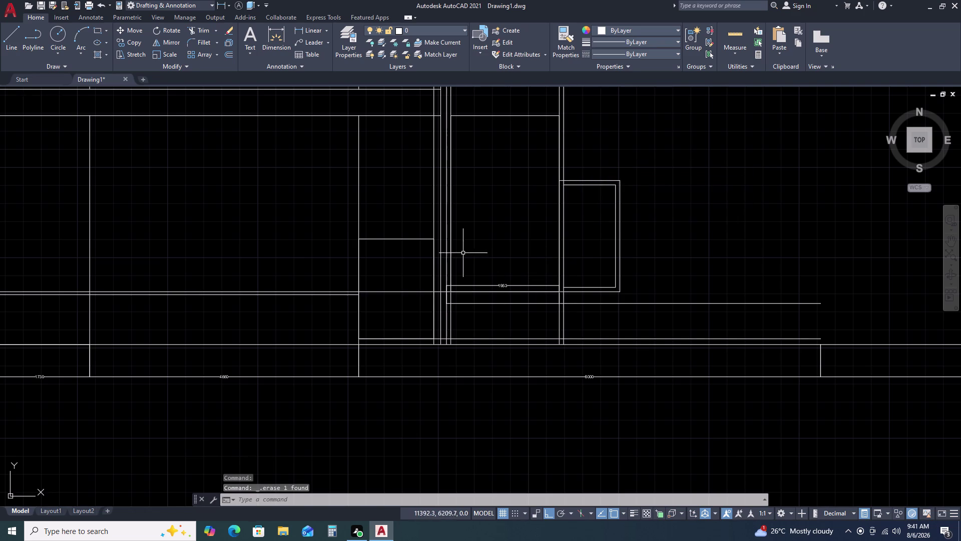
Explode the box outline above the dimension and erase one of its edges.
click(497, 83)
click(501, 112)
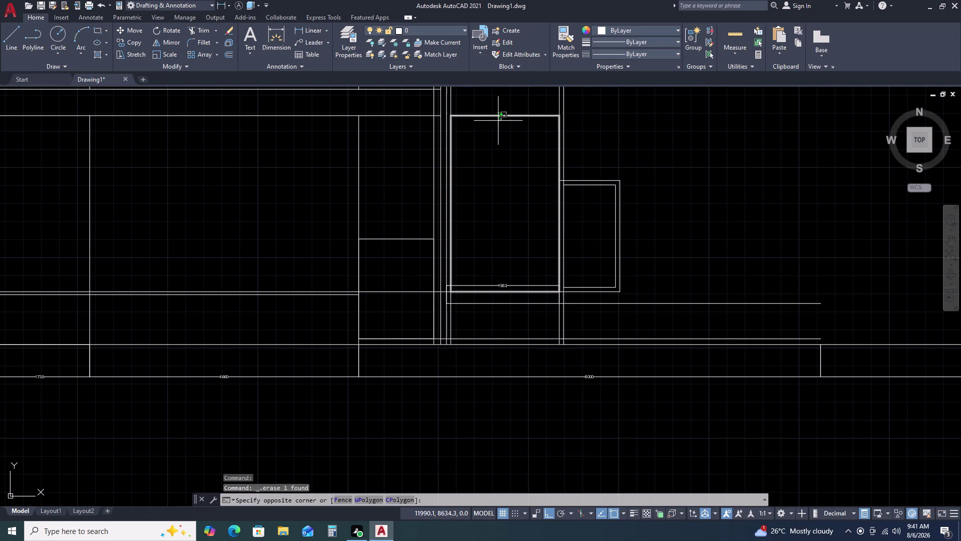
click(494, 131)
key(x)
key(space)
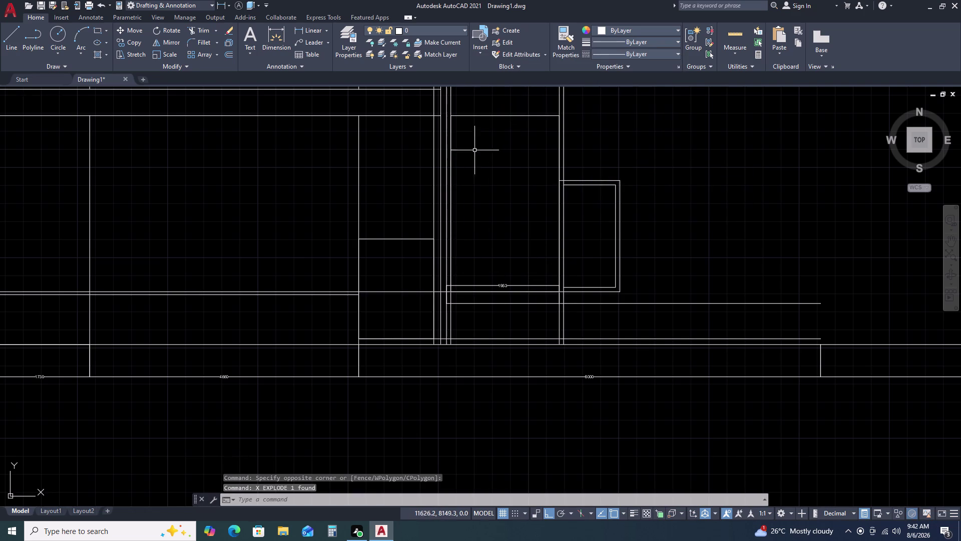
double_click(452, 193)
key(Delete)
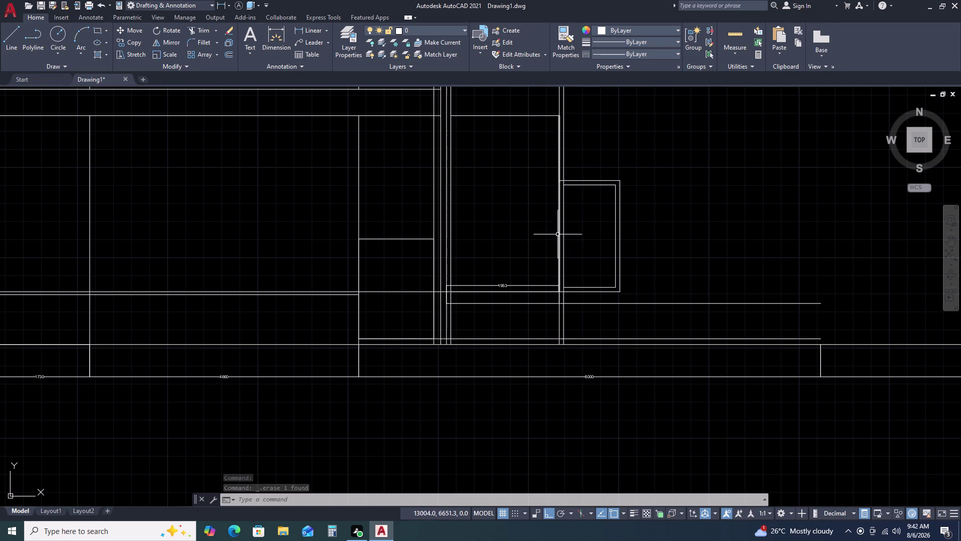
Pan and zoom in close on the 1953 shelf corner beside the small door frame.
middle_drag(664, 242, 656, 248)
middle_drag(631, 260, 623, 262)
middle_click(613, 265)
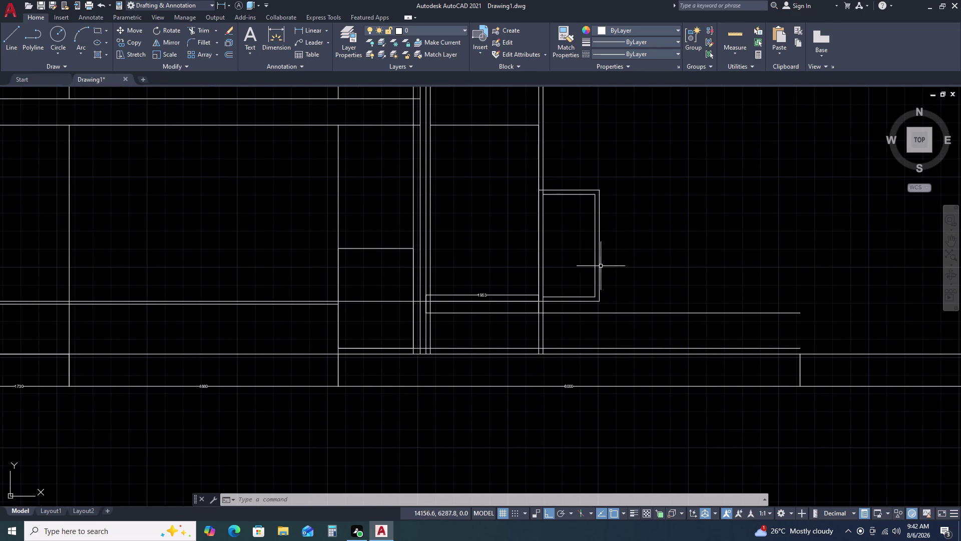
click(538, 255)
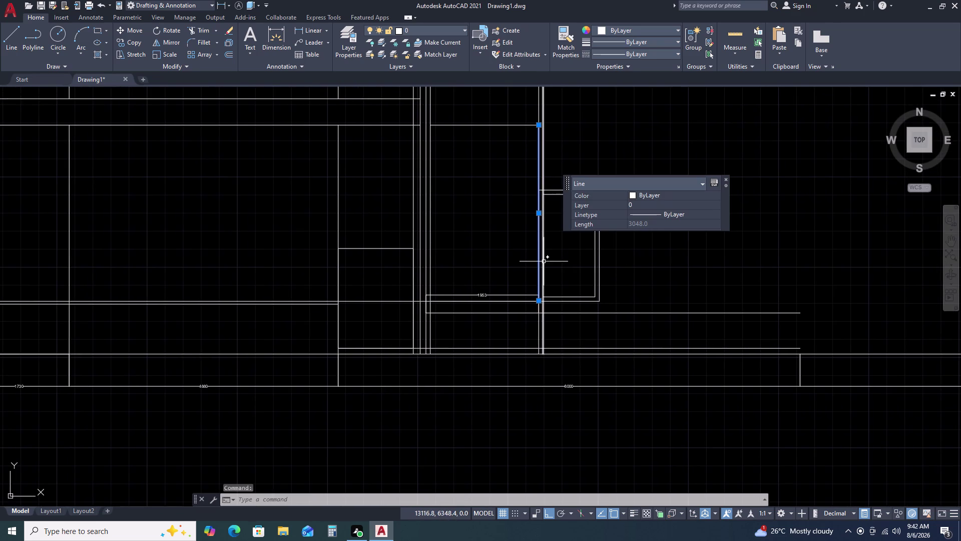
key(Escape)
scroll(down, 3)
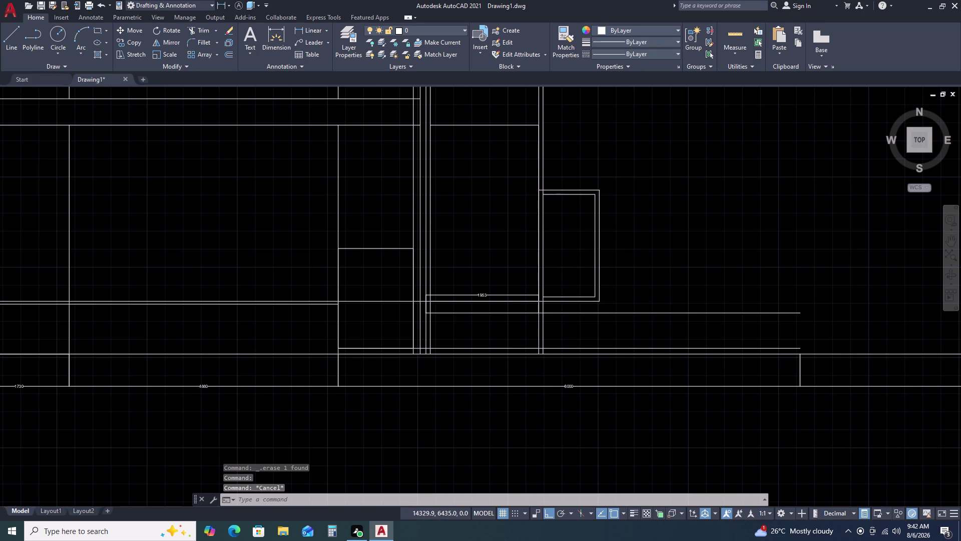
scroll(down, 3)
scroll(down, 3)
middle_drag(640, 286, 624, 259)
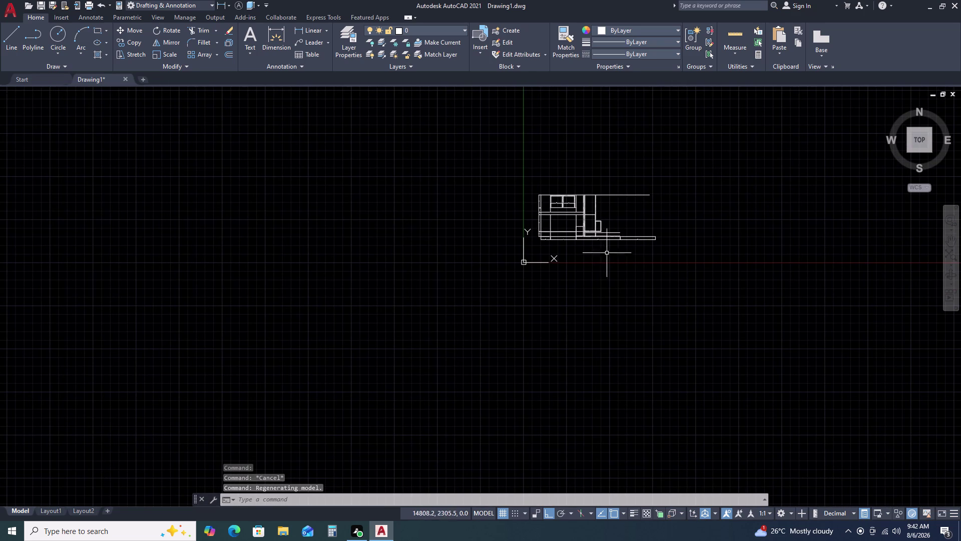
scroll(up, 3)
scroll(up, 3)
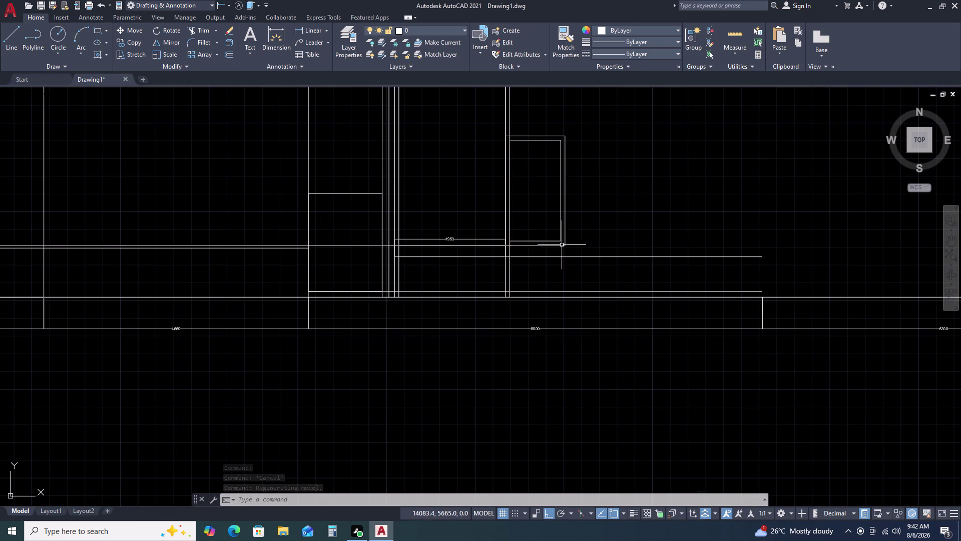
scroll(up, 3)
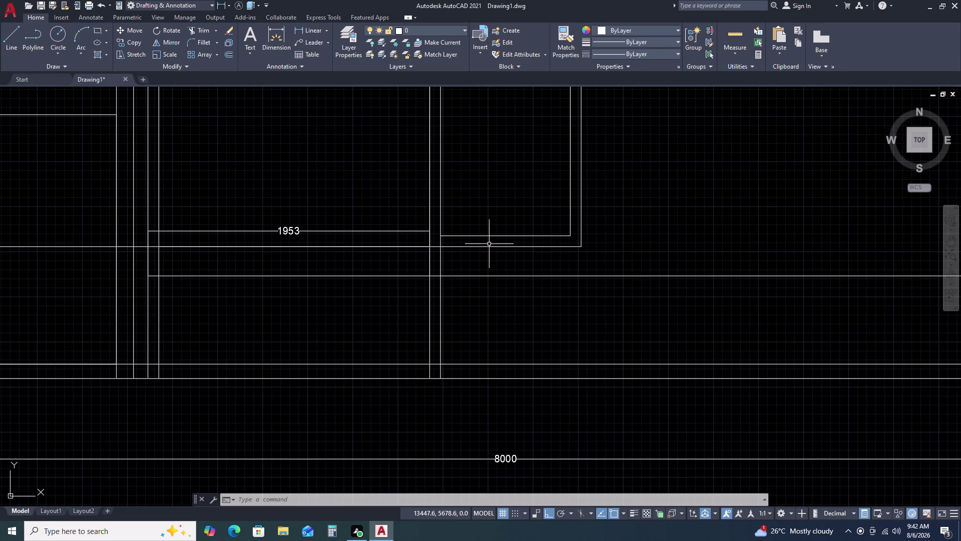
Trim the excess line ends at the shelf corner and near the door frame top.
text(TR)
key(space)
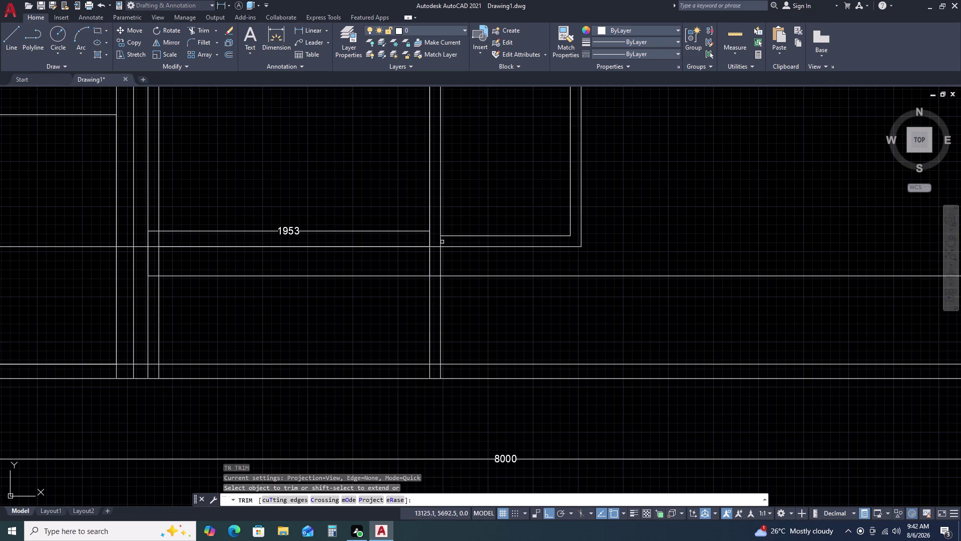
click(440, 239)
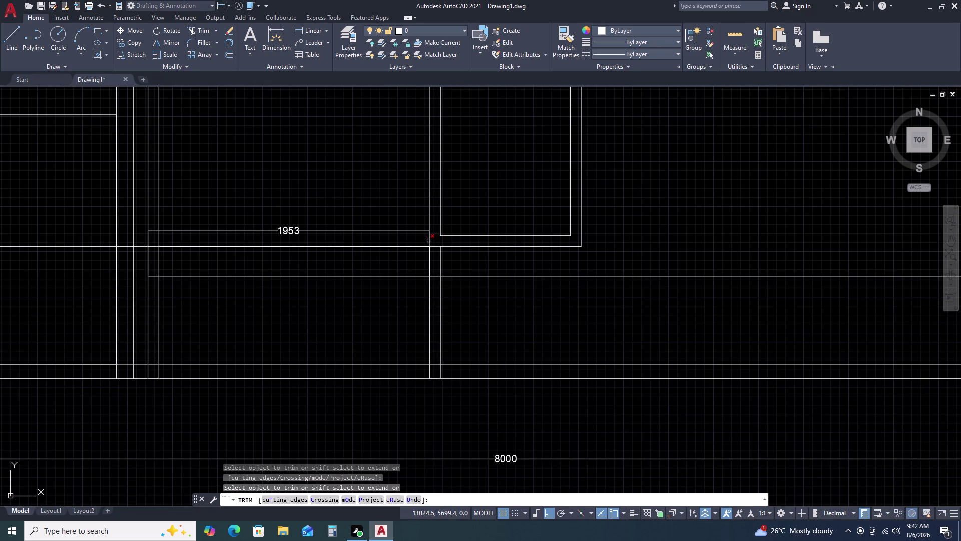
scroll(down, 3)
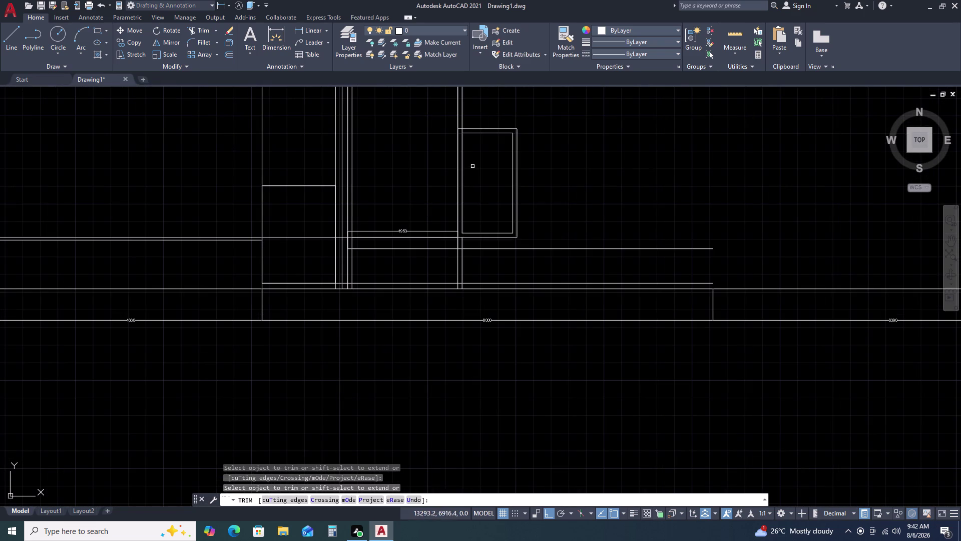
scroll(up, 3)
click(456, 161)
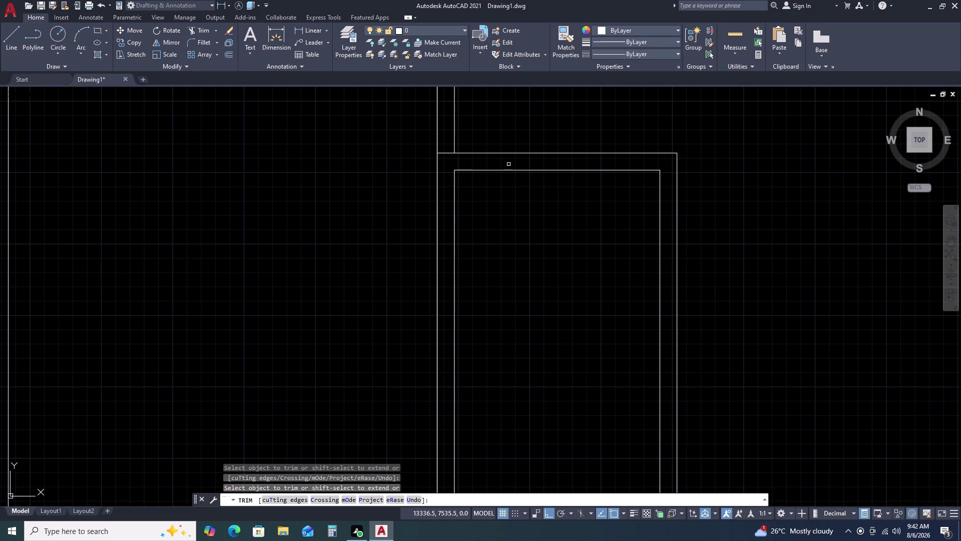
scroll(down, 3)
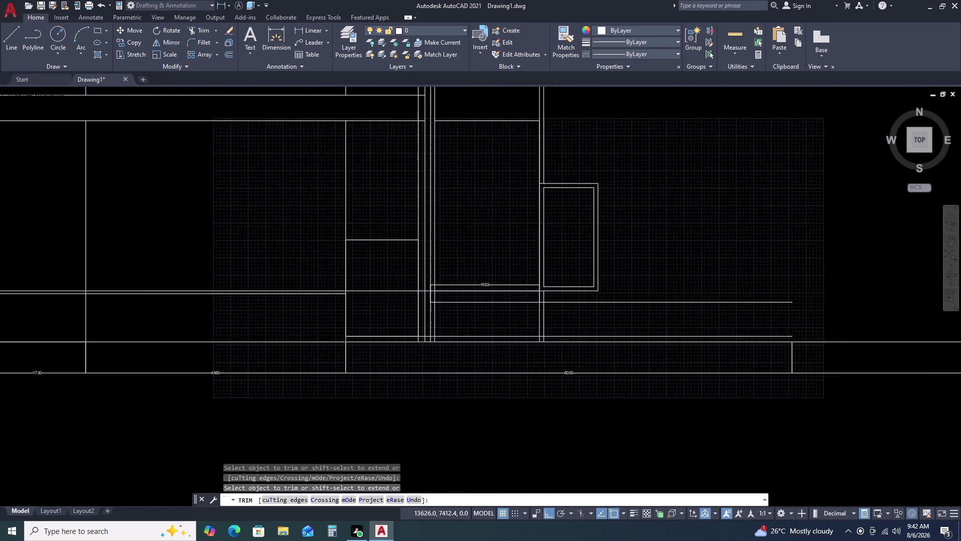
scroll(down, 3)
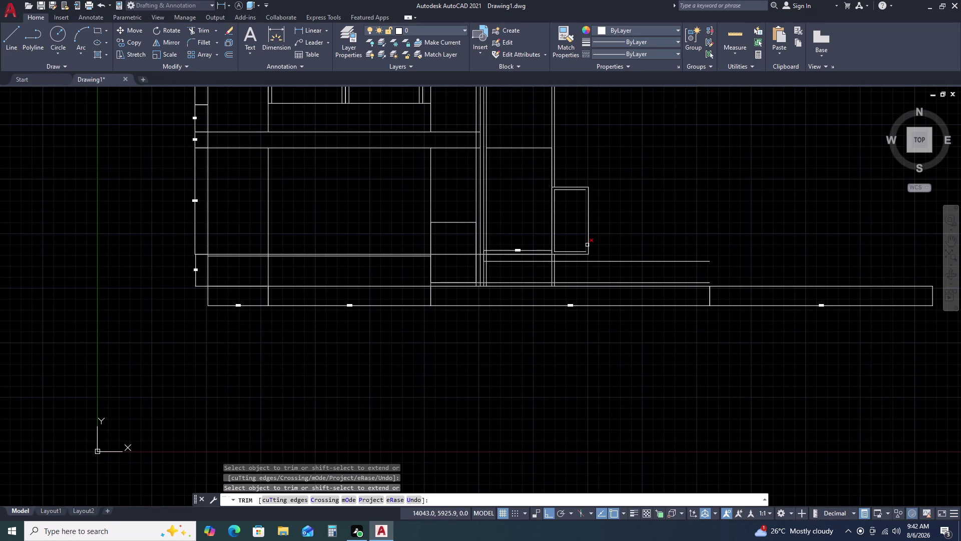
middle_drag(587, 245, 567, 170)
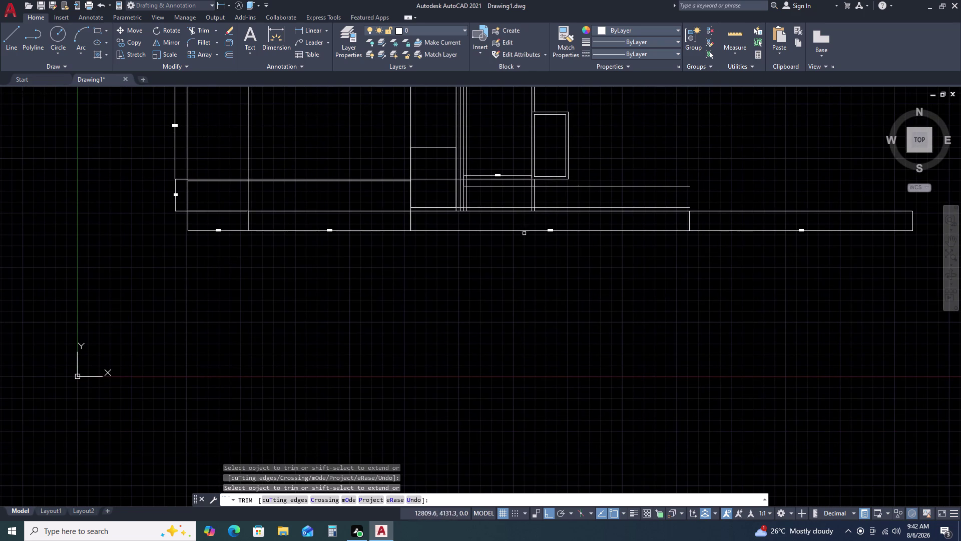
scroll(up, 3)
key(Escape)
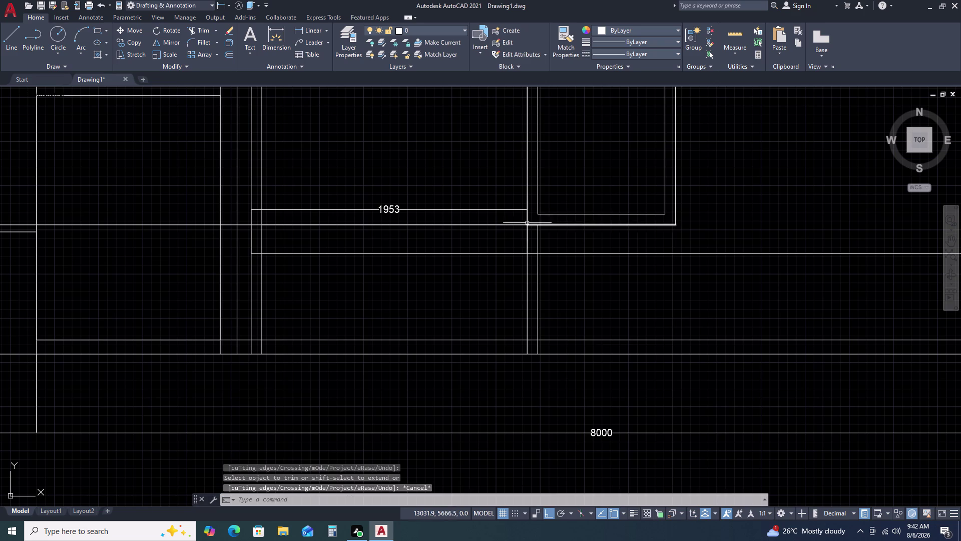
click(528, 194)
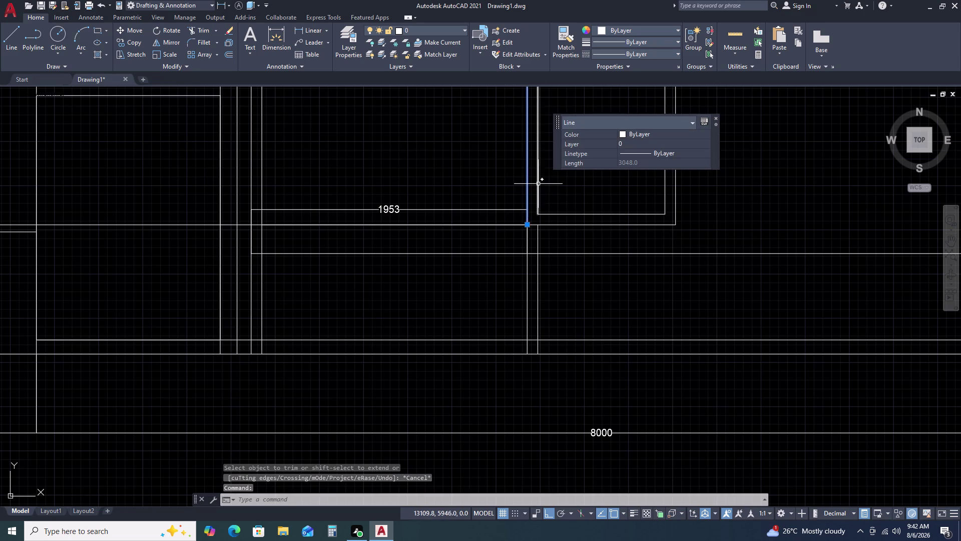
Erase the 3048-long vertical line rising from the 1953 shelf corner.
key(Delete)
scroll(down, 3)
scroll(up, 3)
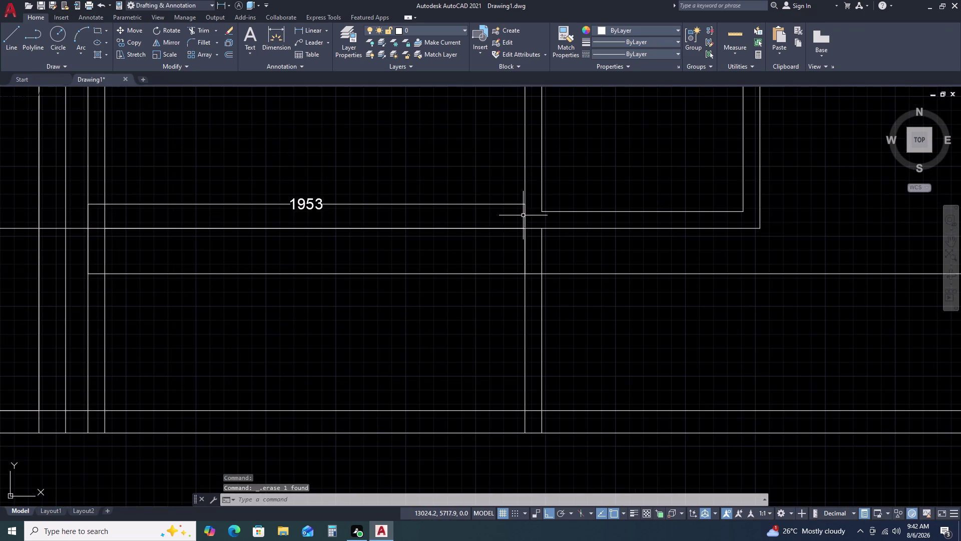
key(Delete)
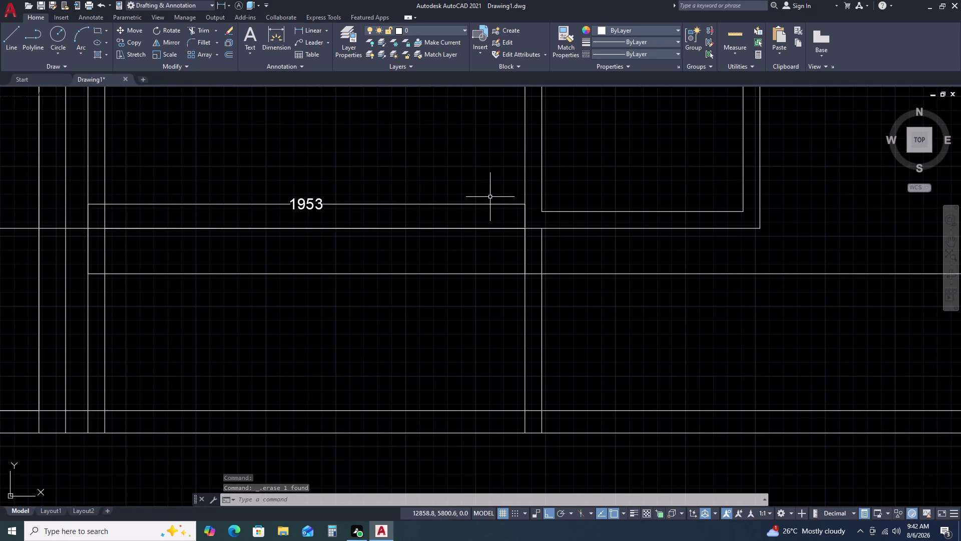
scroll(down, 3)
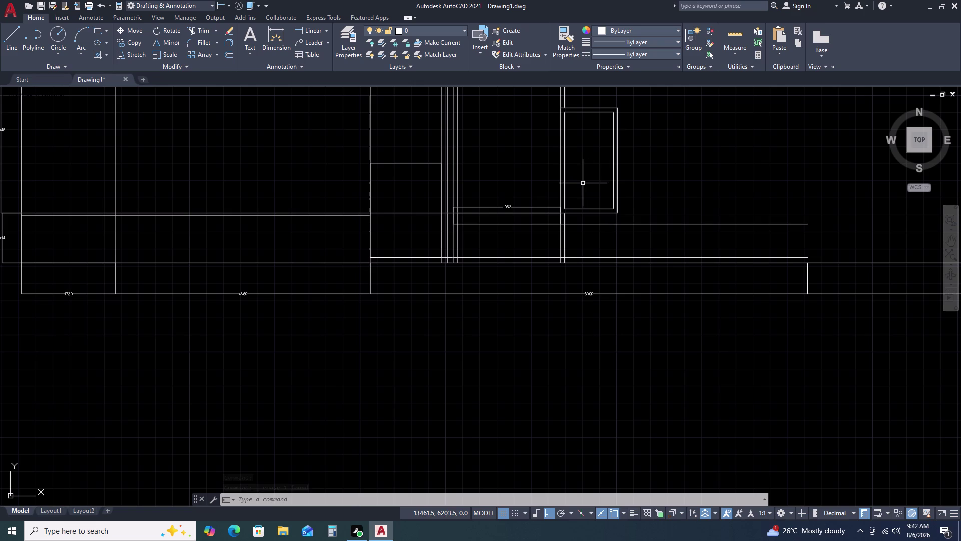
middle_drag(578, 127, 546, 177)
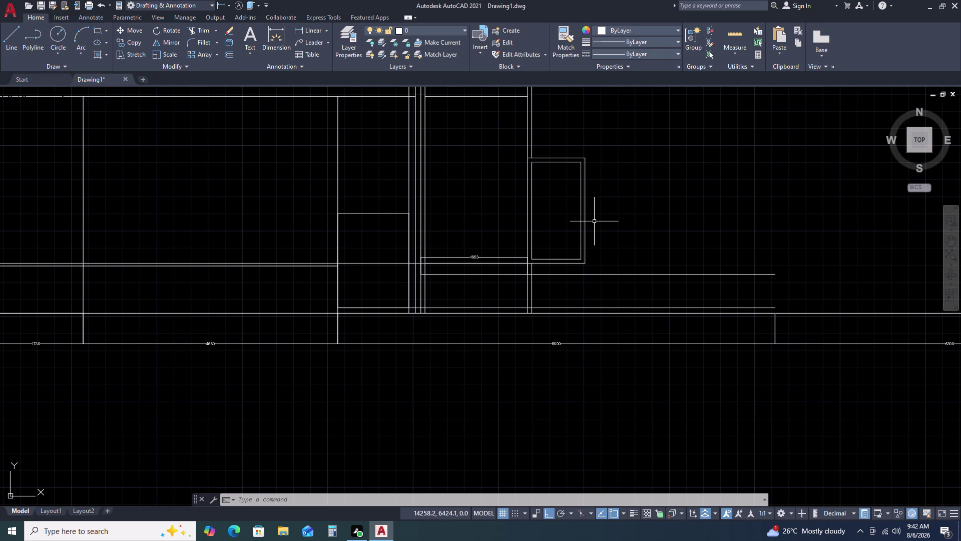
click(317, 28)
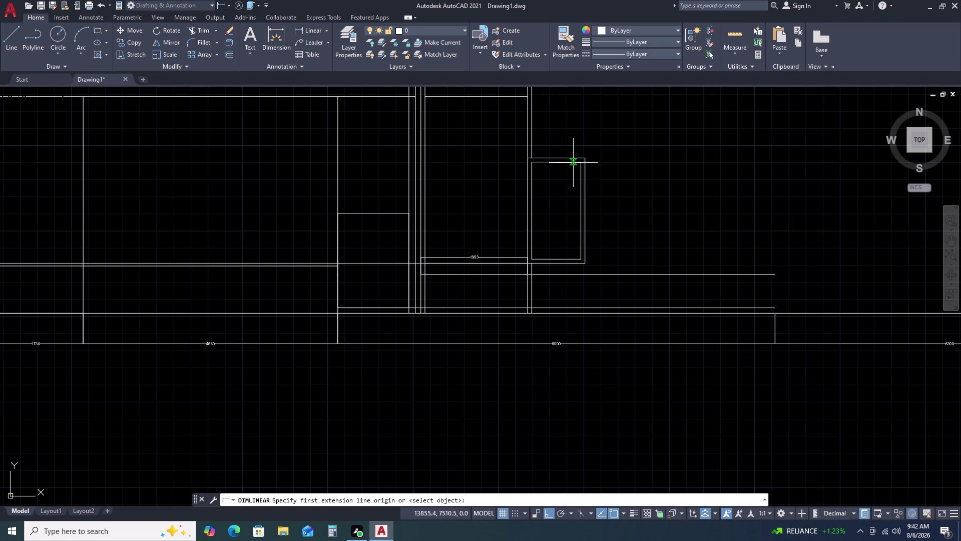
Measure the door panel and frame heights with trial linear dimensions, cancelling both unplaced.
click(580, 164)
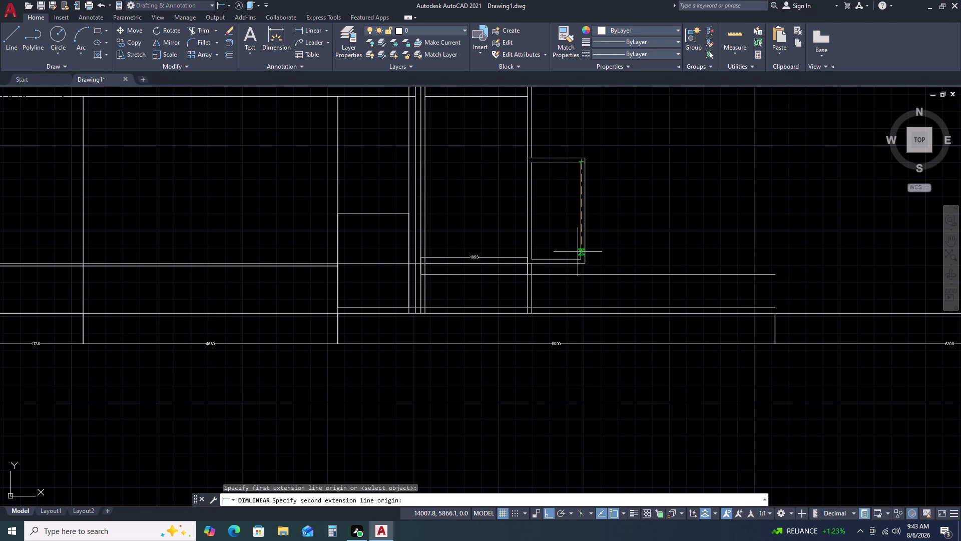
click(579, 257)
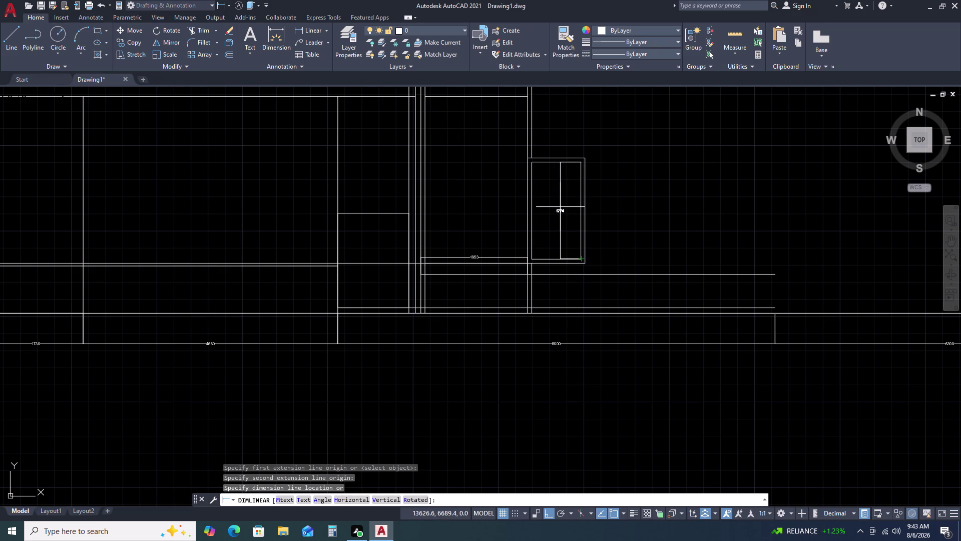
key(Escape)
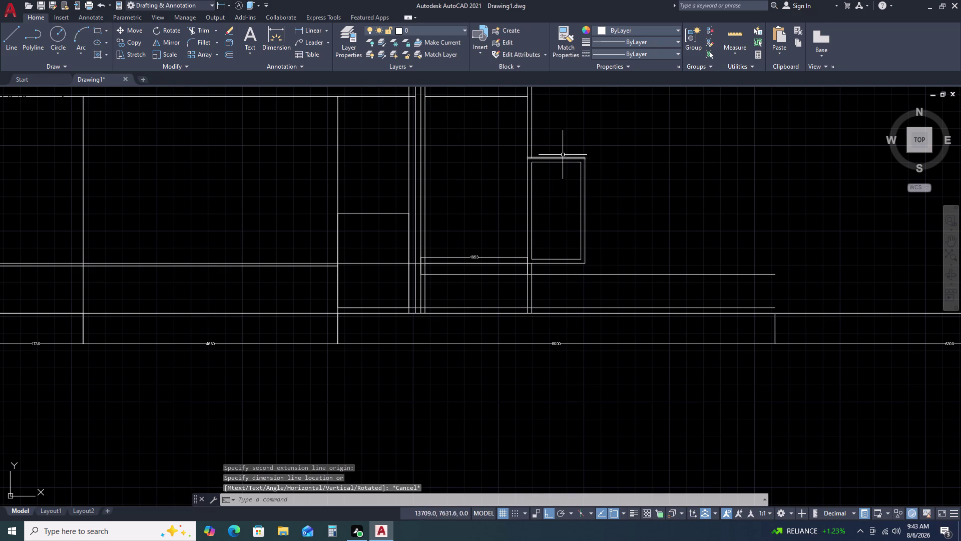
key(Escape)
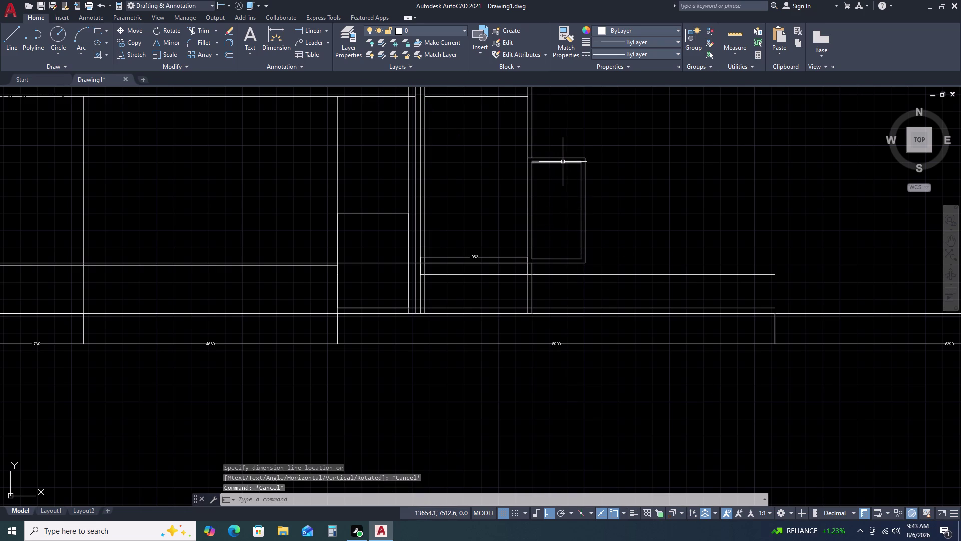
key(space)
click(588, 158)
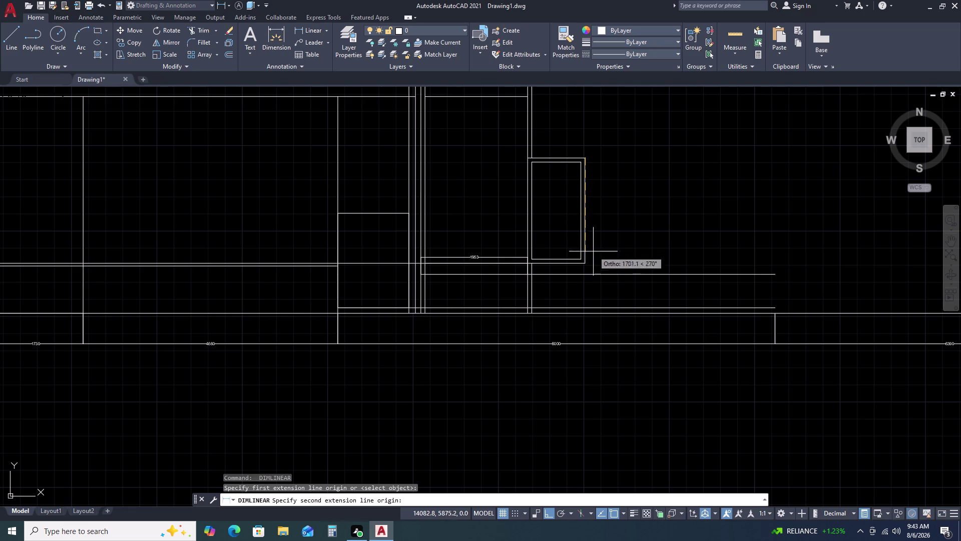
click(587, 262)
scroll(up, 3)
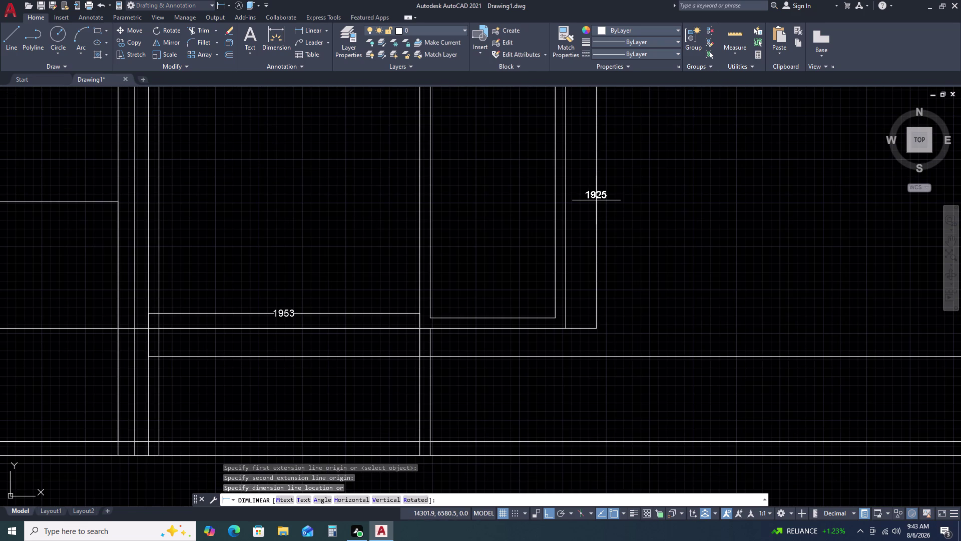
key(Escape)
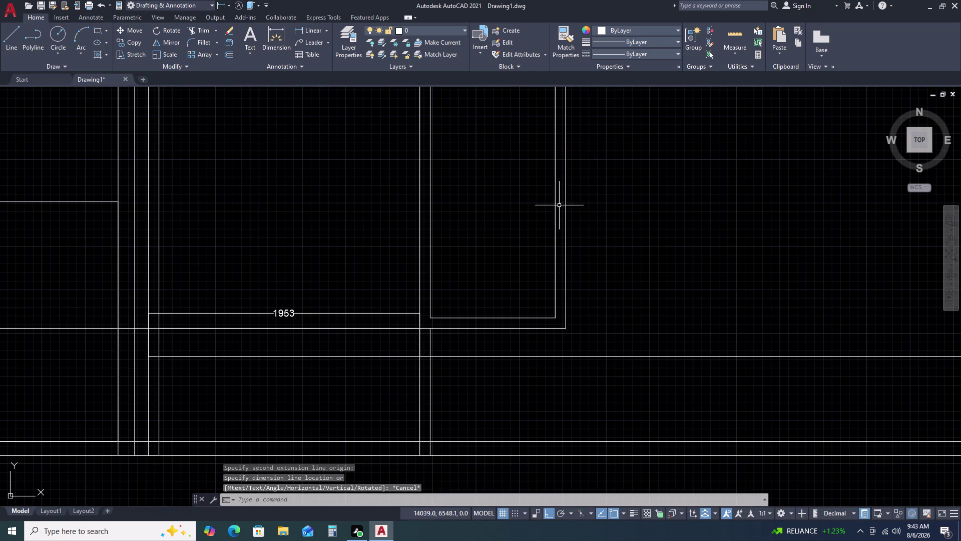
scroll(down, 3)
scroll(up, 3)
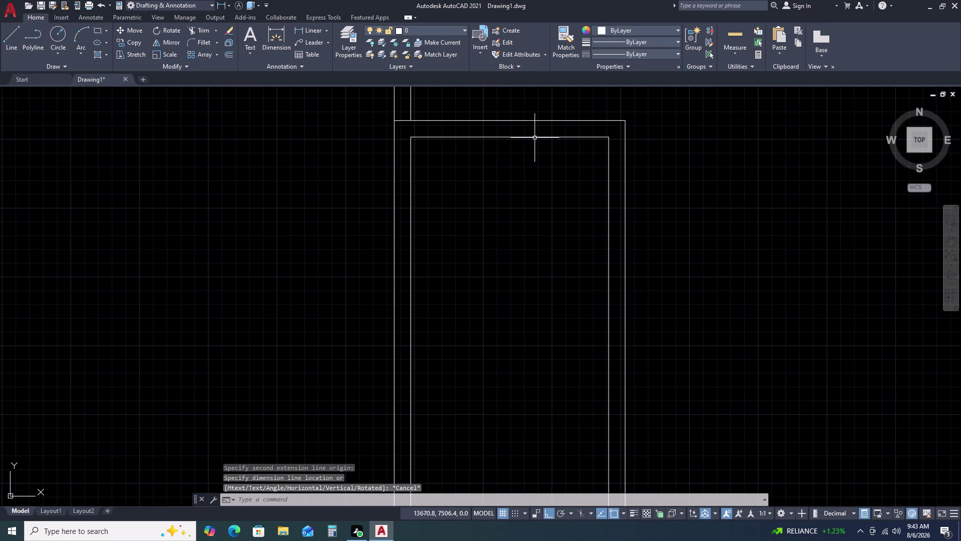
Erase the inner frame's top edge line in the small door panel.
click(534, 137)
key(Delete)
scroll(down, 3)
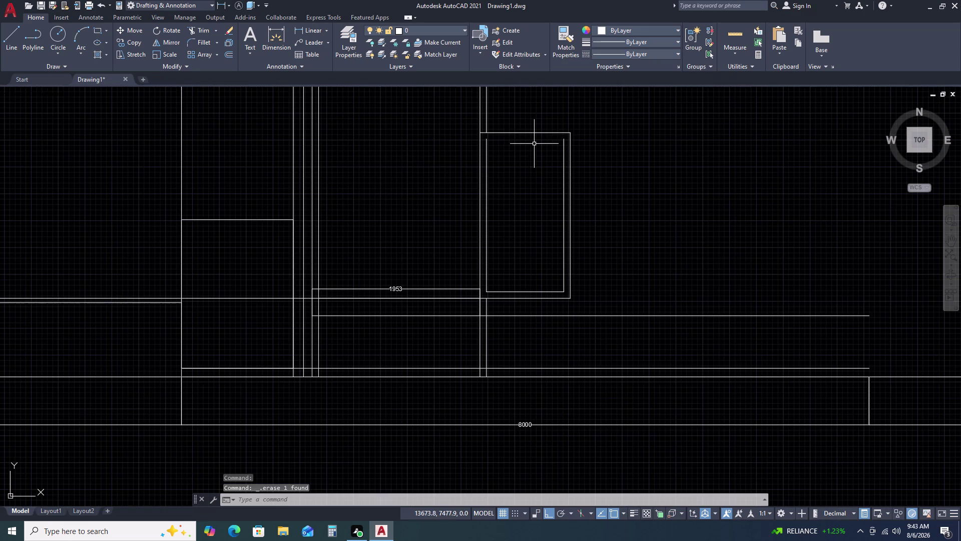
text(EX)
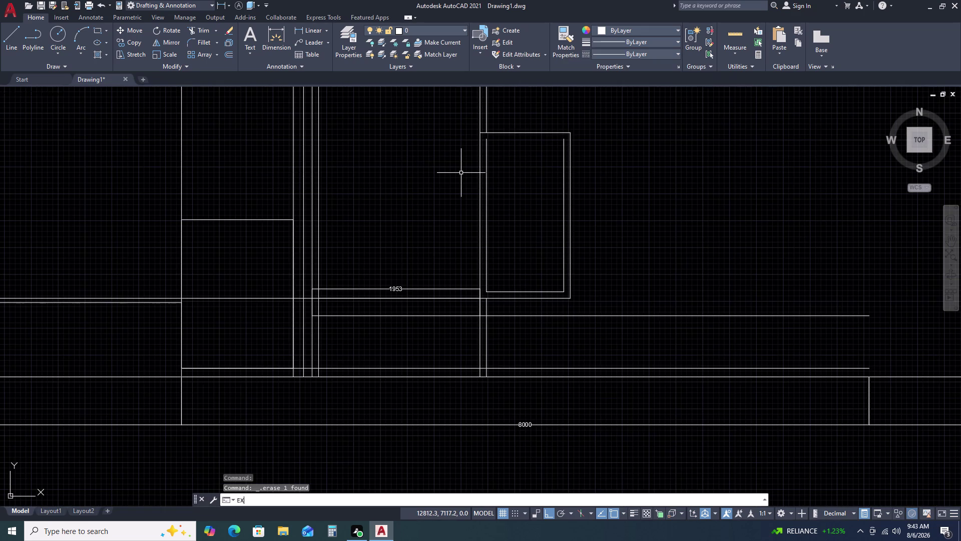
key(space)
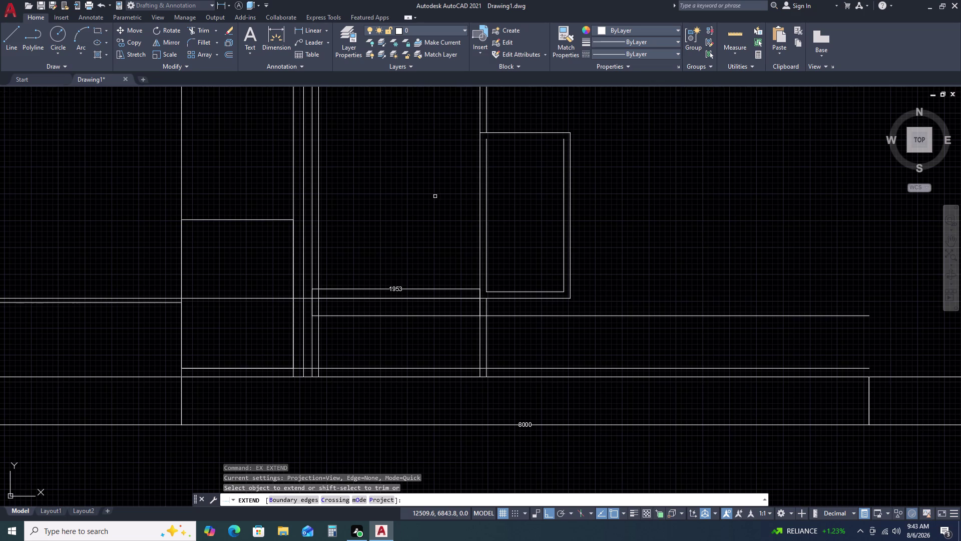
click(492, 138)
click(484, 152)
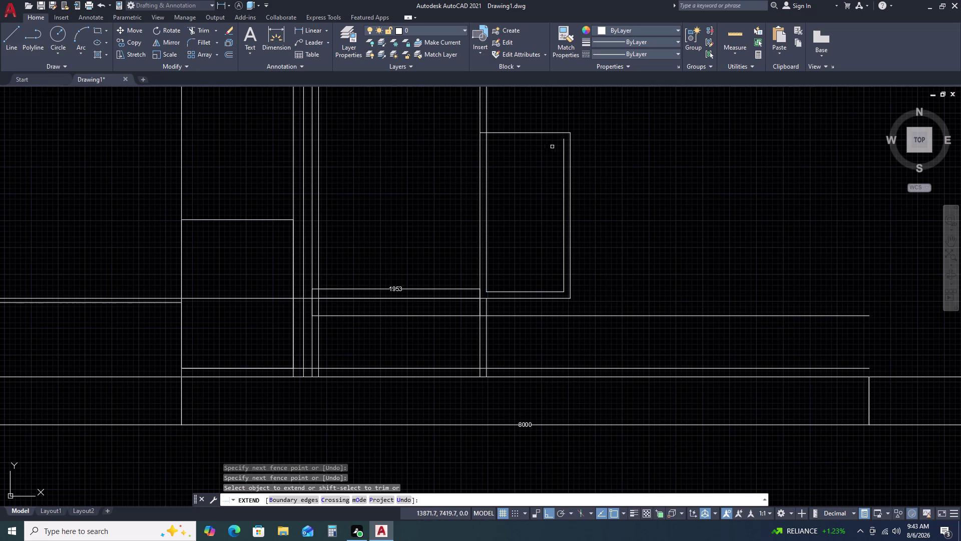
drag(565, 144, 560, 147)
click(552, 152)
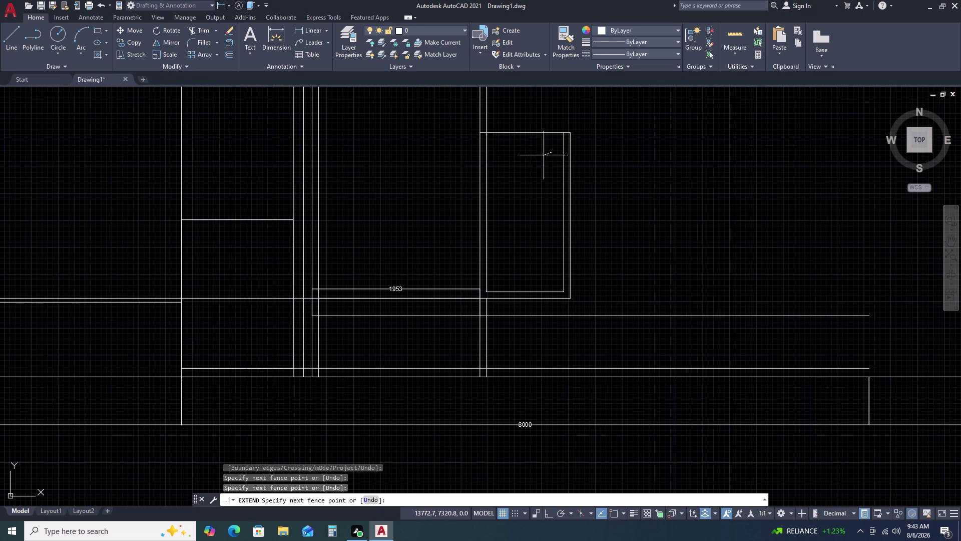
key(Escape)
scroll(down, 3)
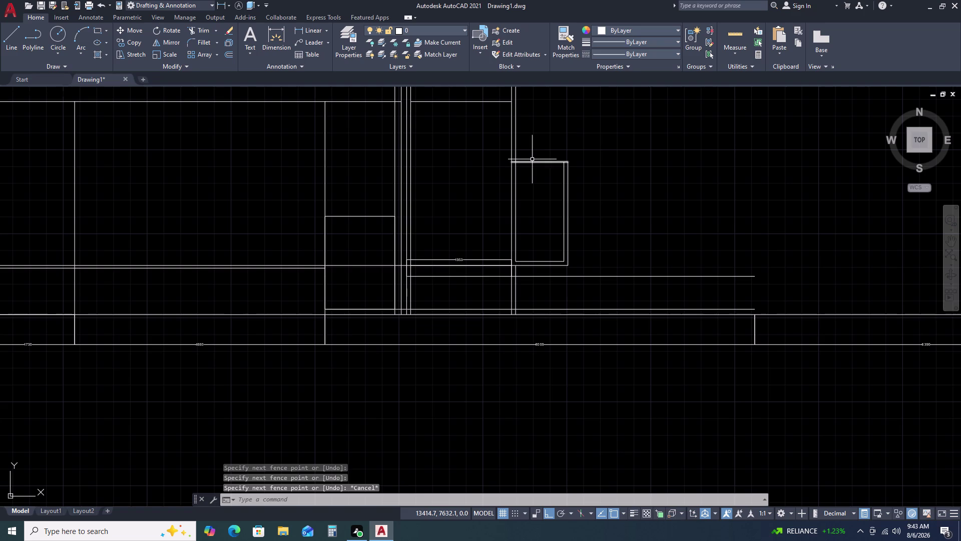
middle_click(537, 183)
middle_click(537, 203)
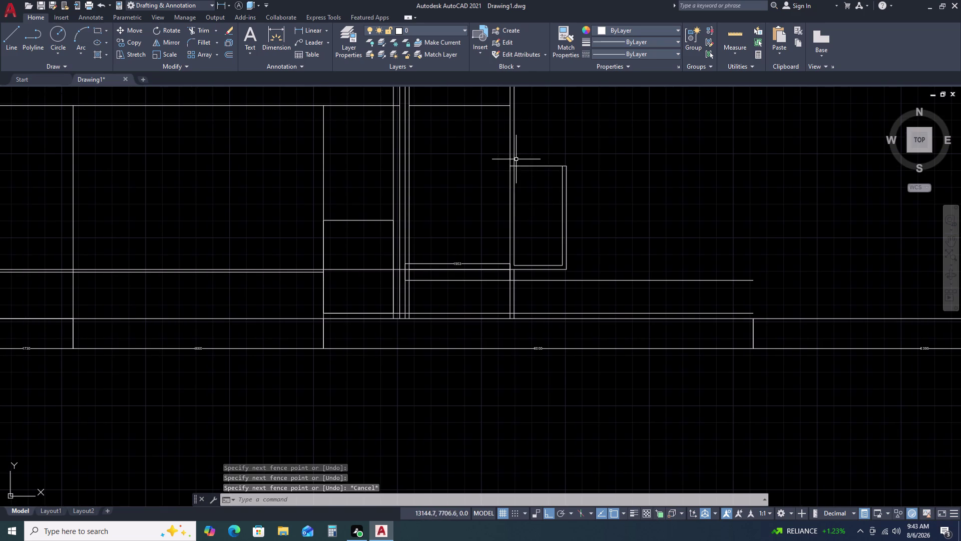
scroll(up, 3)
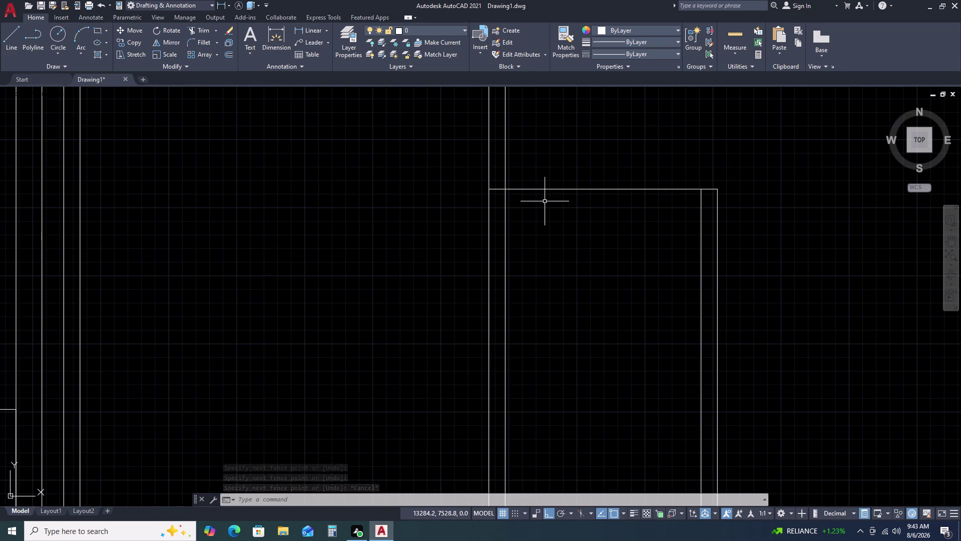
scroll(down, 3)
middle_drag(576, 186, 561, 232)
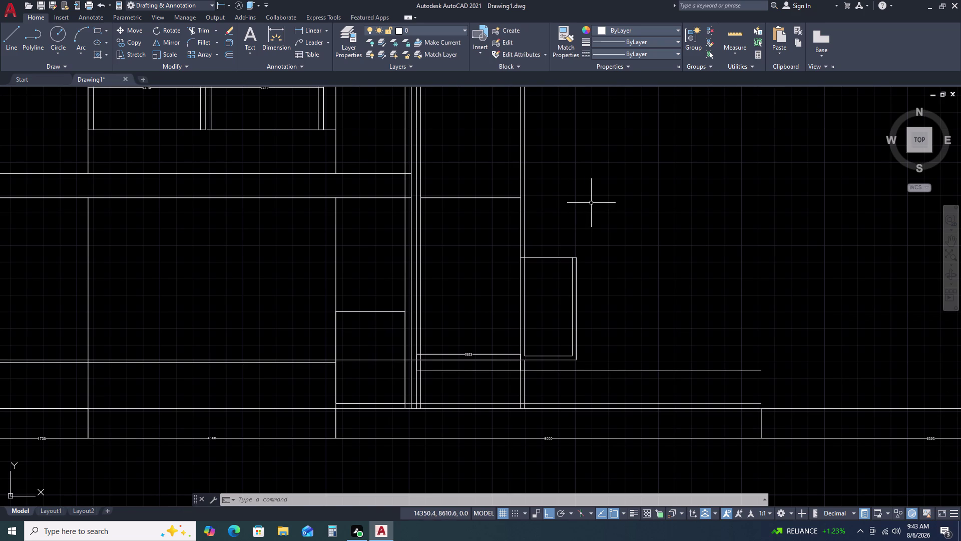
key(r)
key(e)
Start a rectangle and then a line near the shelf, abandoning both attempts.
key(c)
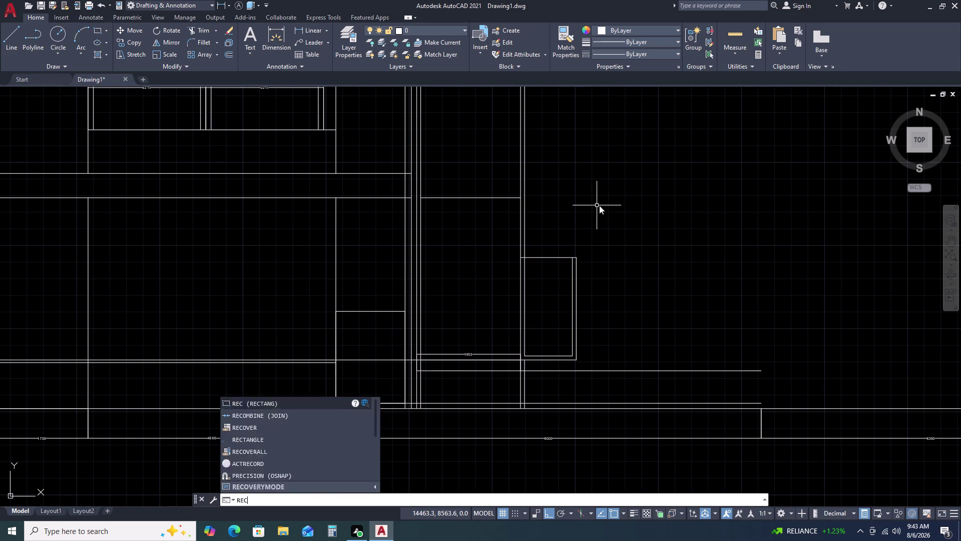
key(space)
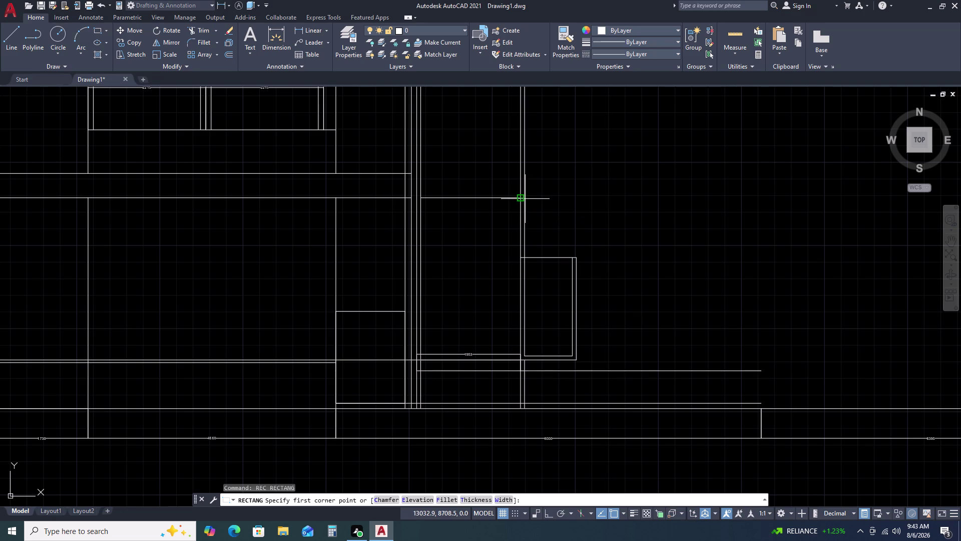
click(525, 199)
scroll(up, 3)
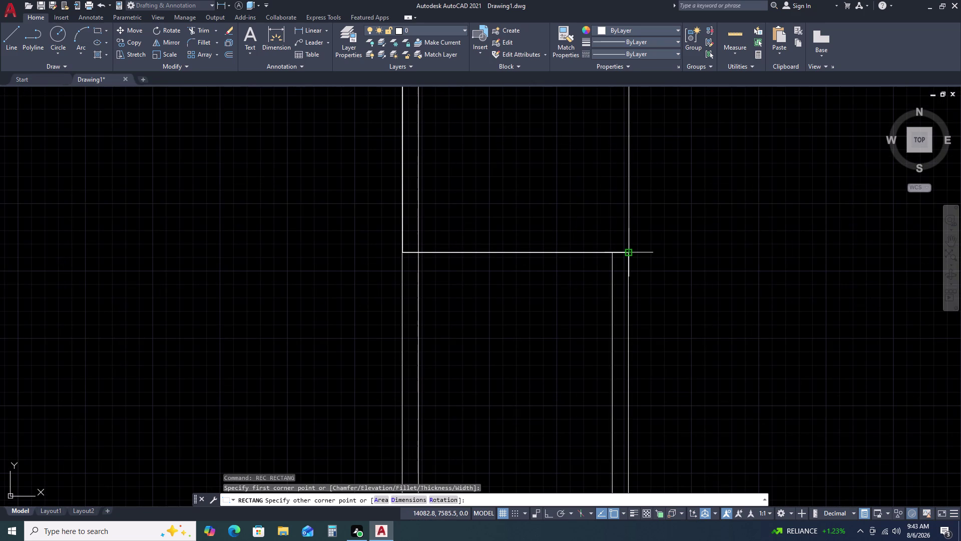
key(Escape)
scroll(down, 3)
scroll(up, 3)
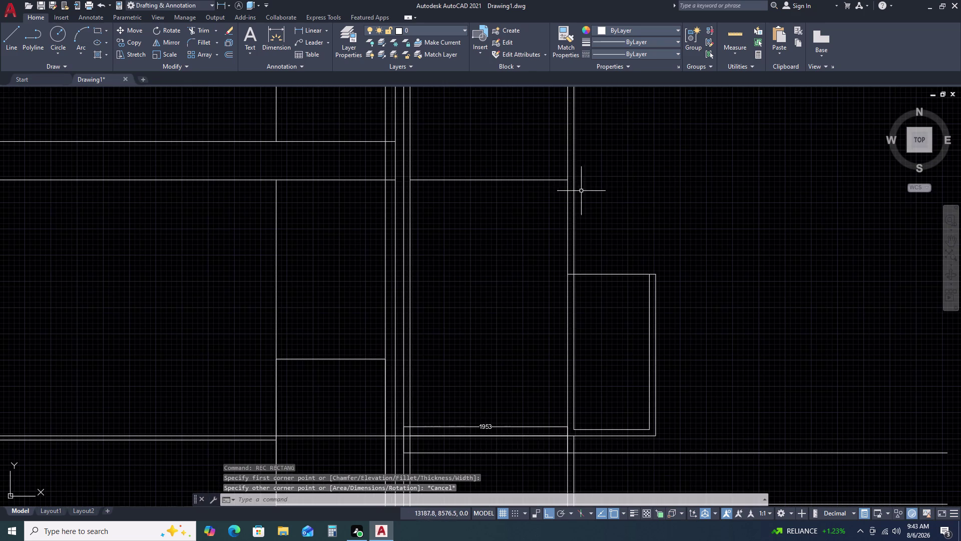
key(l)
key(space)
click(568, 181)
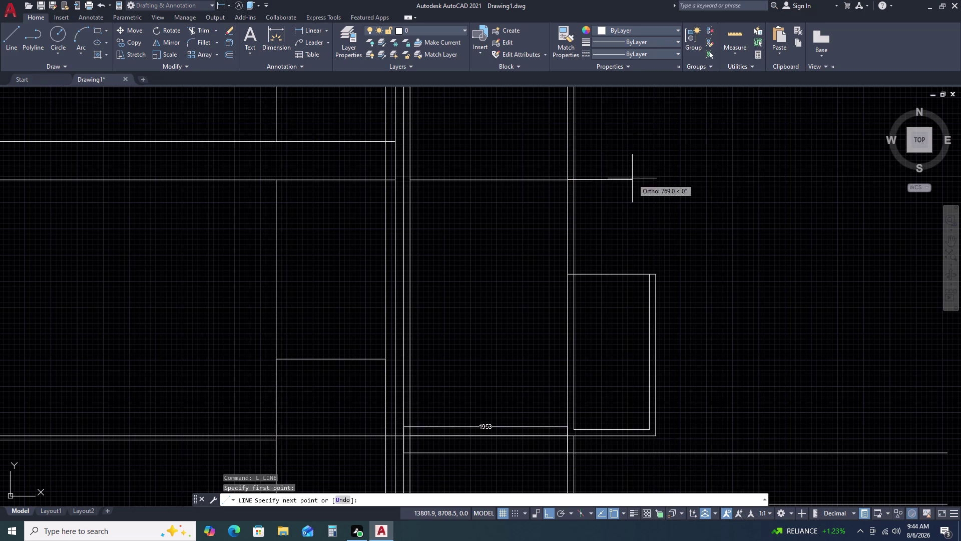
double_click(632, 178)
key(Escape)
Draw a rectangle above the small box and explode it into lines.
text(RE)
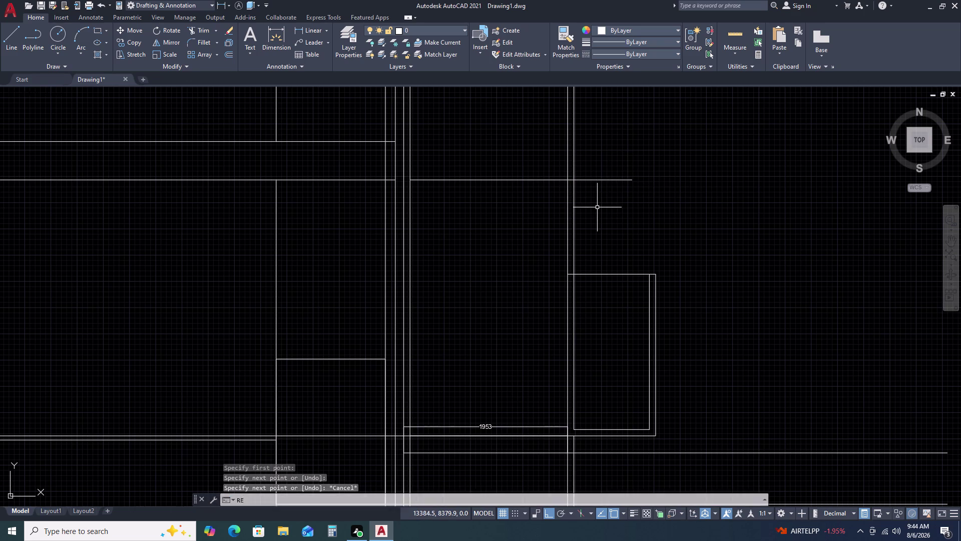
key(c)
key(space)
click(575, 181)
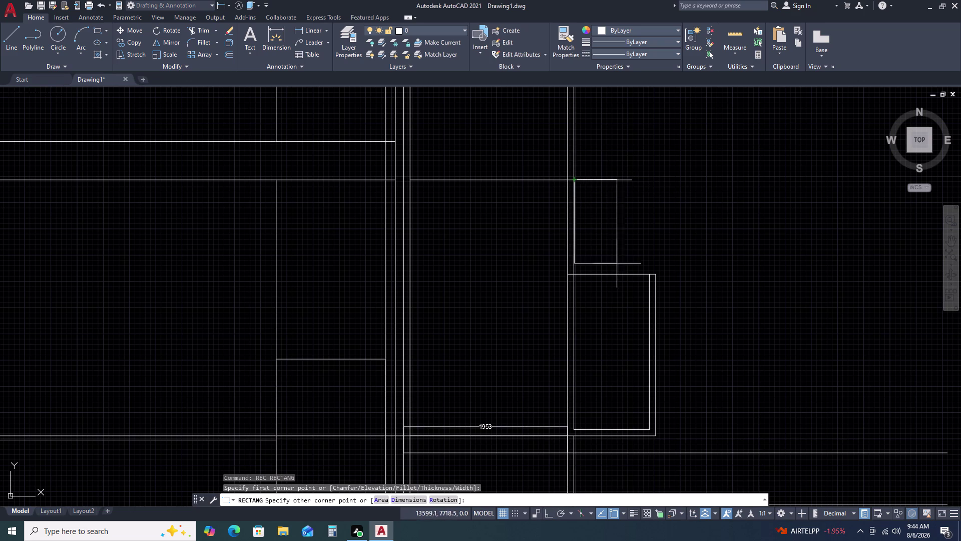
scroll(up, 3)
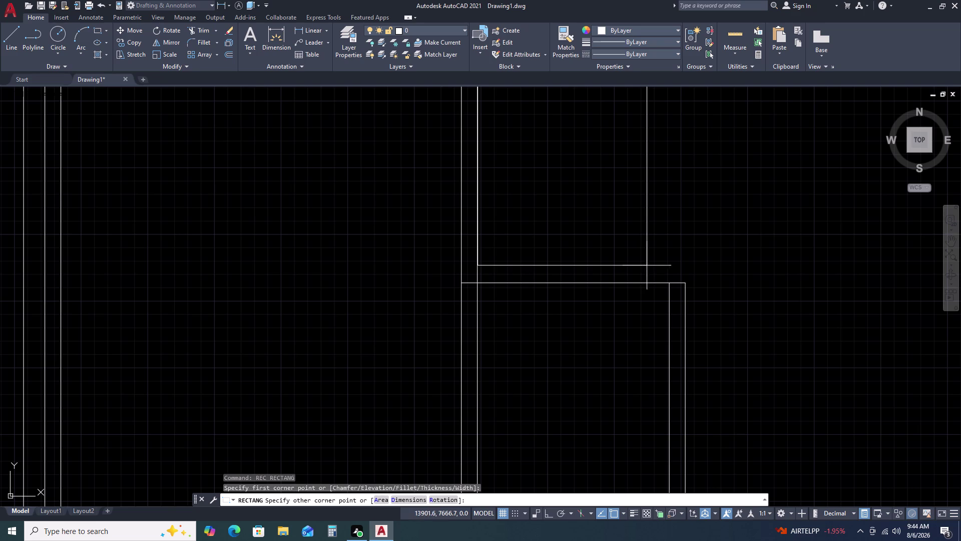
click(670, 283)
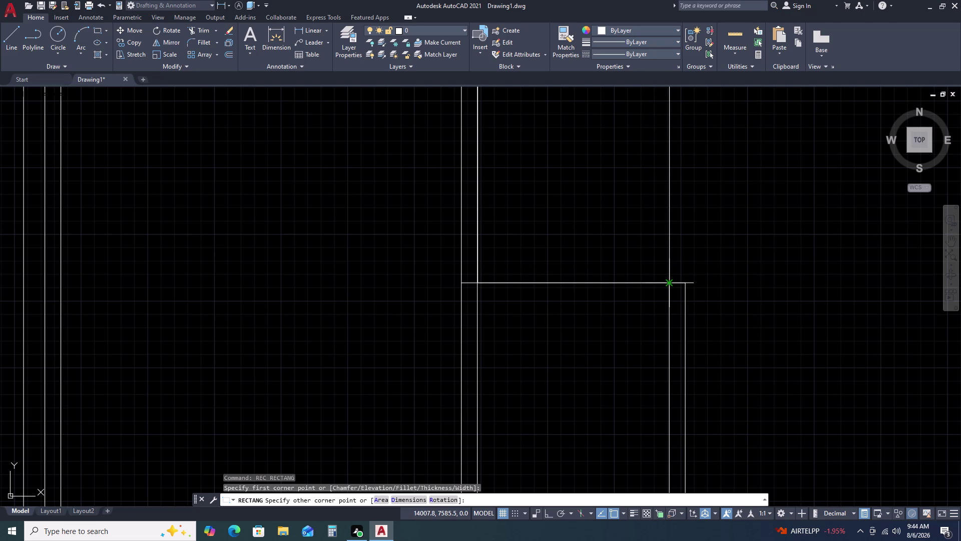
click(677, 255)
click(658, 219)
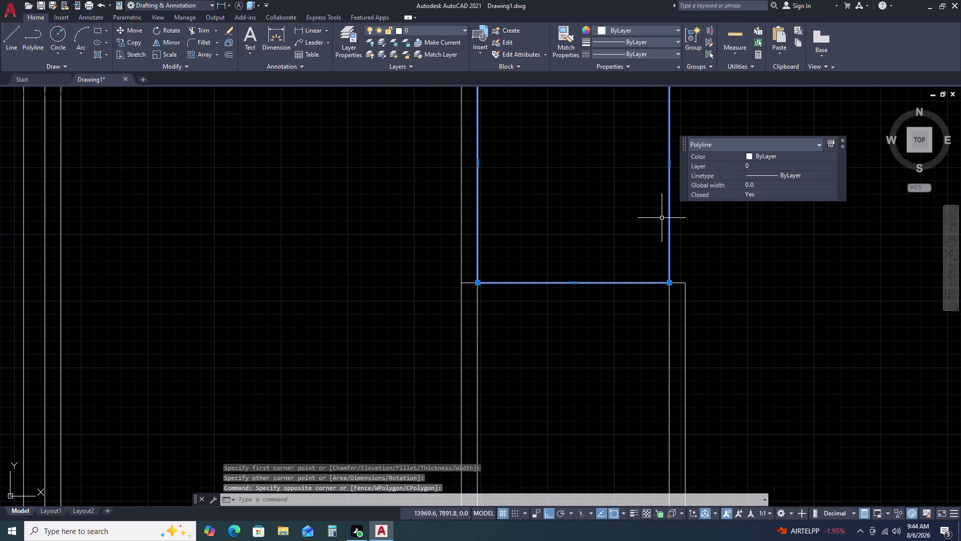
key(x)
key(space)
Offset the rectangle's right side and bottom edge 75 units inward.
click(673, 218)
click(664, 227)
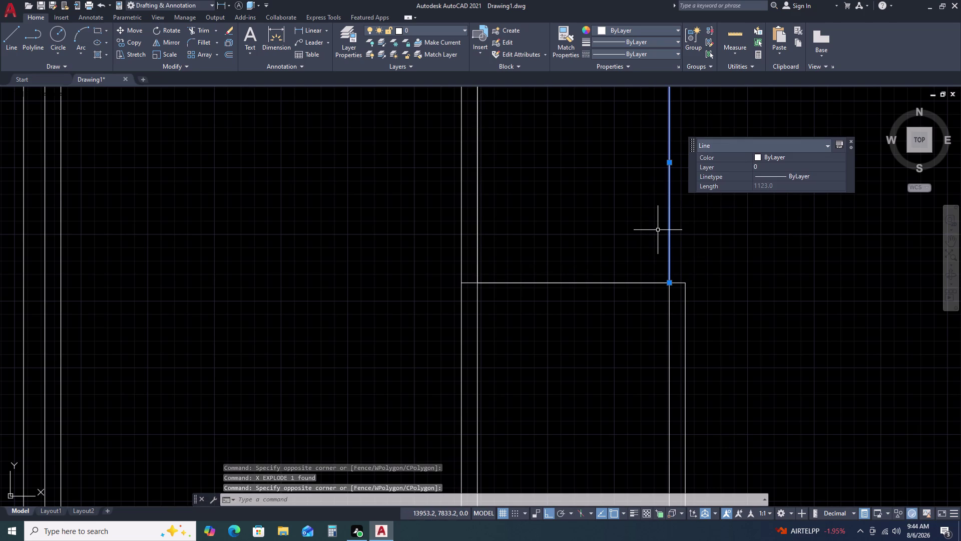
text(O)
key(space)
key(Home)
key(Clear)
key(Return)
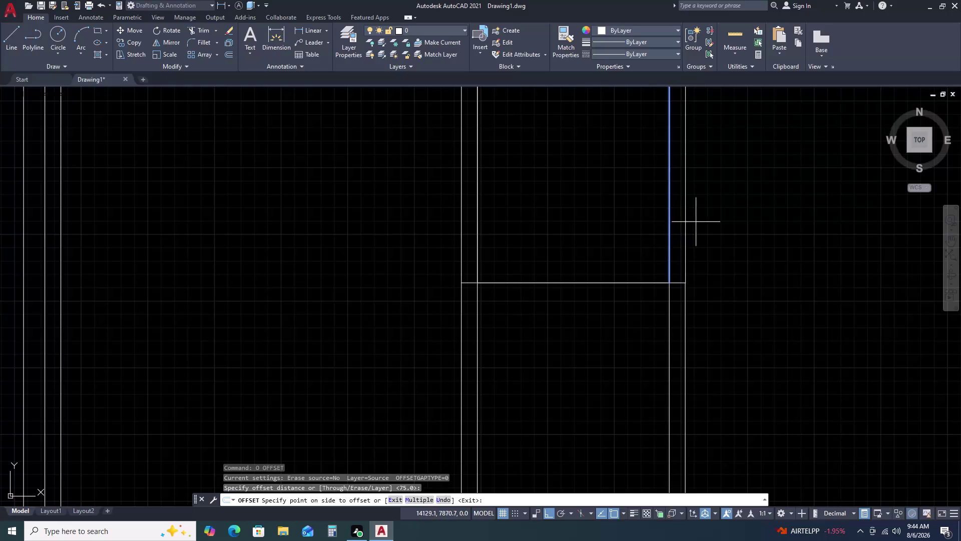
click(697, 222)
drag(614, 279, 617, 266)
click(623, 239)
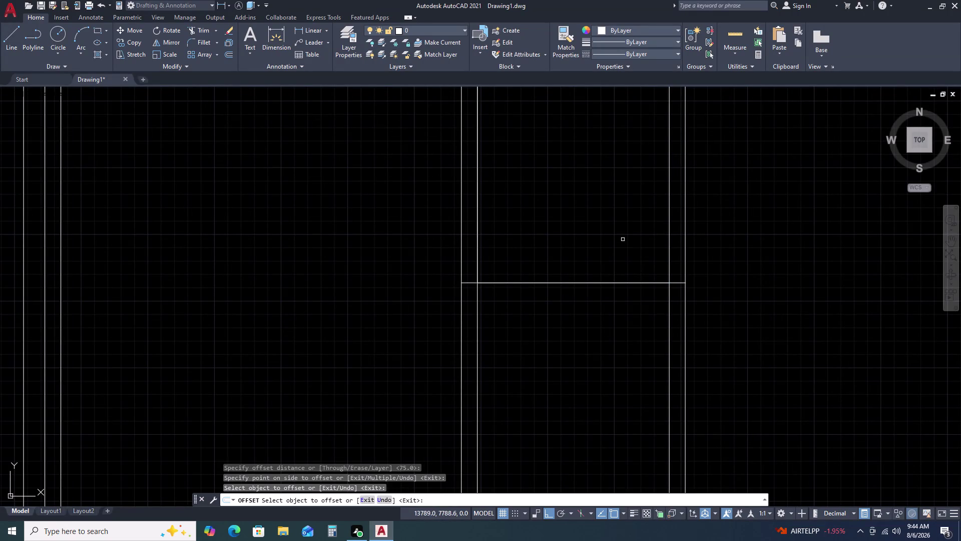
click(606, 283)
click(606, 253)
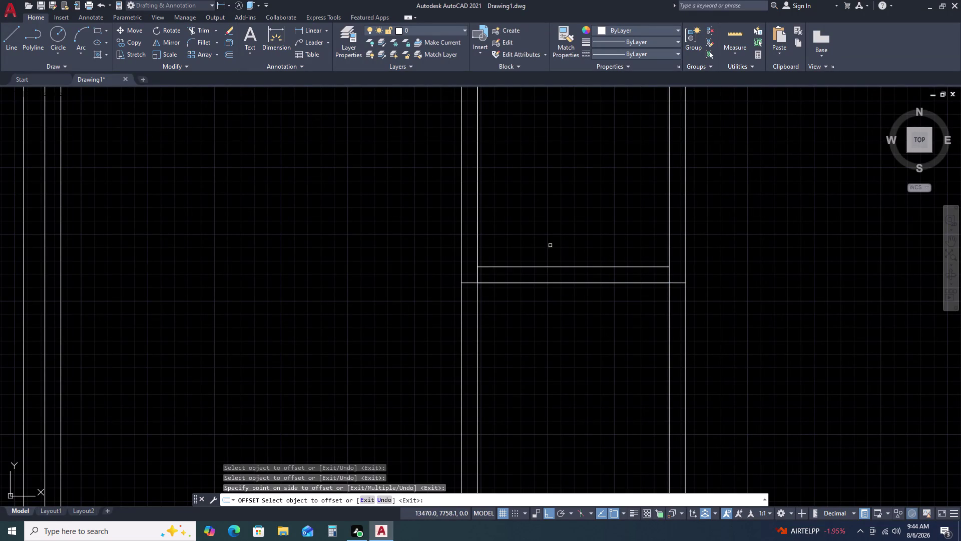
key(Escape)
scroll(down, 3)
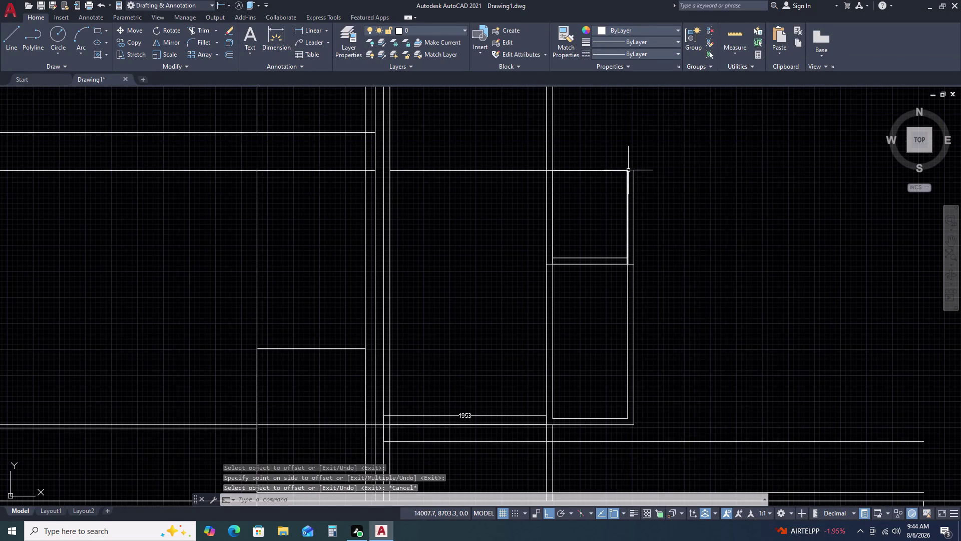
Delete the stray vertical line stub and the frame's top edge lines.
click(609, 170)
key(Delete)
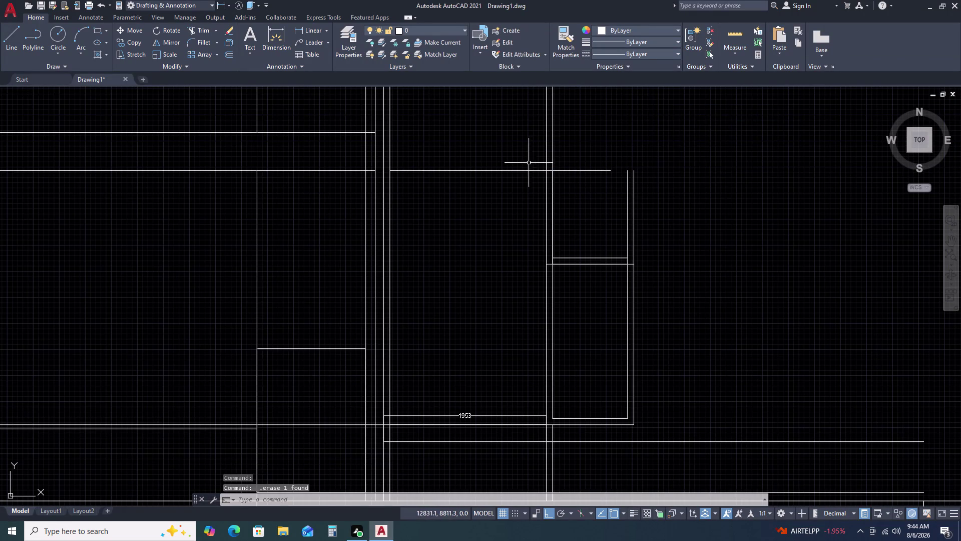
click(529, 171)
click(587, 162)
click(584, 189)
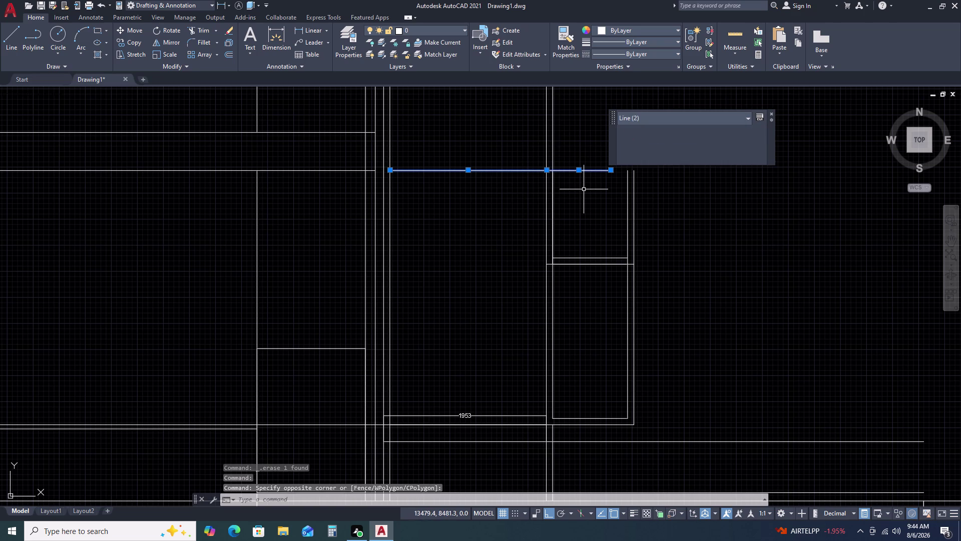
key(Delete)
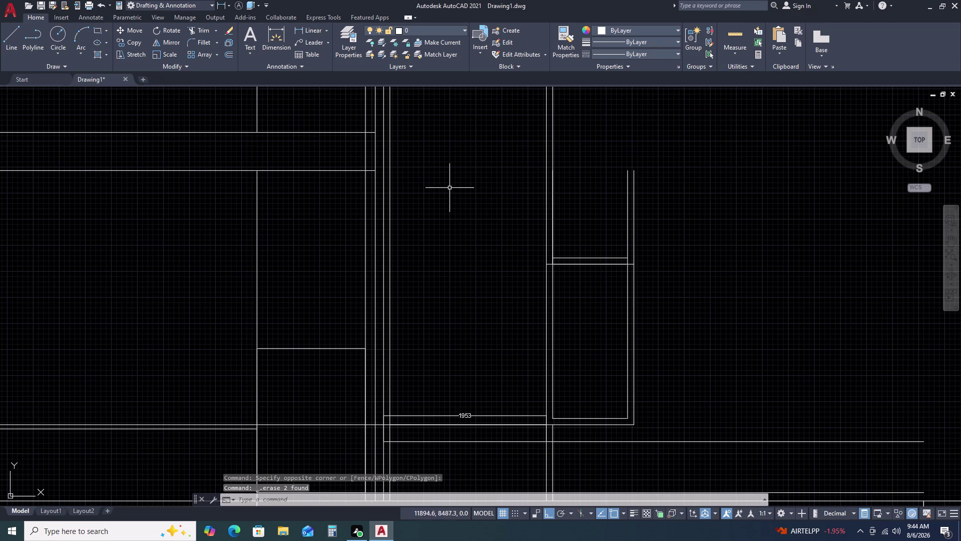
Draw a horizontal line from the right frame's top corner to the left divider.
click(343, 163)
double_click(335, 200)
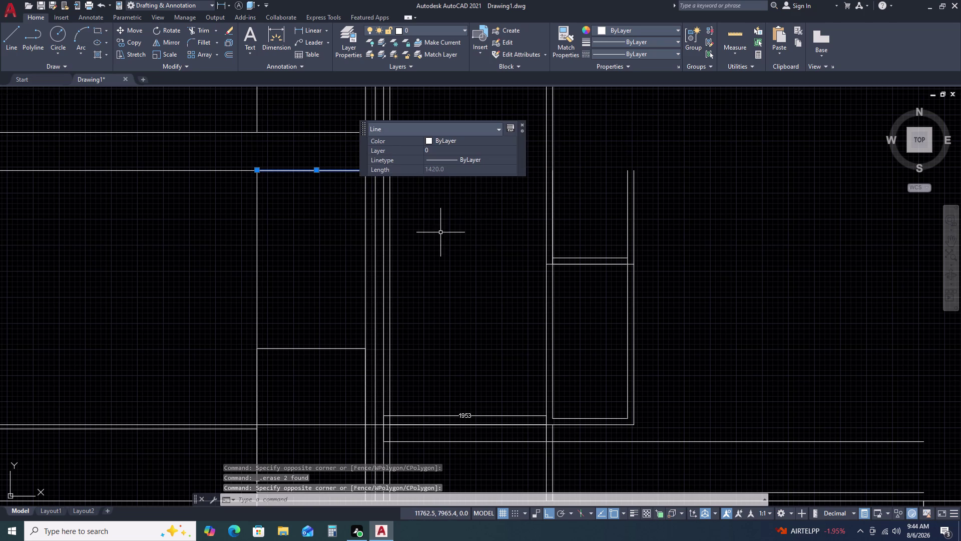
middle_click(442, 233)
middle_drag(434, 245, 389, 278)
key(Escape)
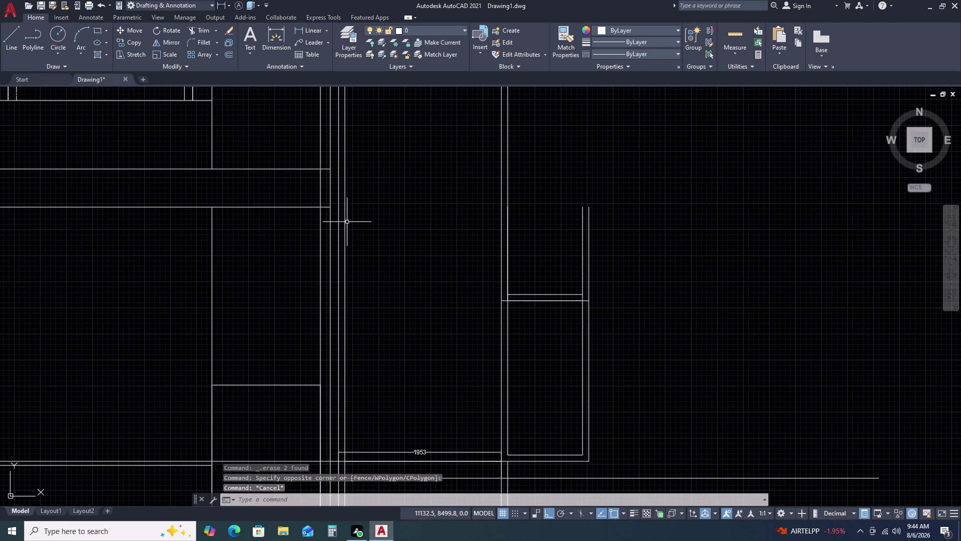
key(l)
key(space)
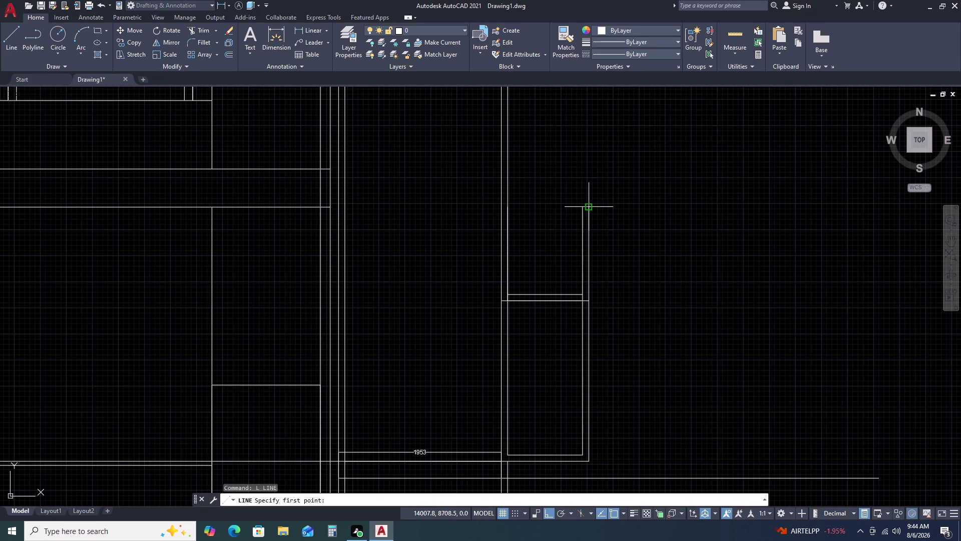
click(591, 206)
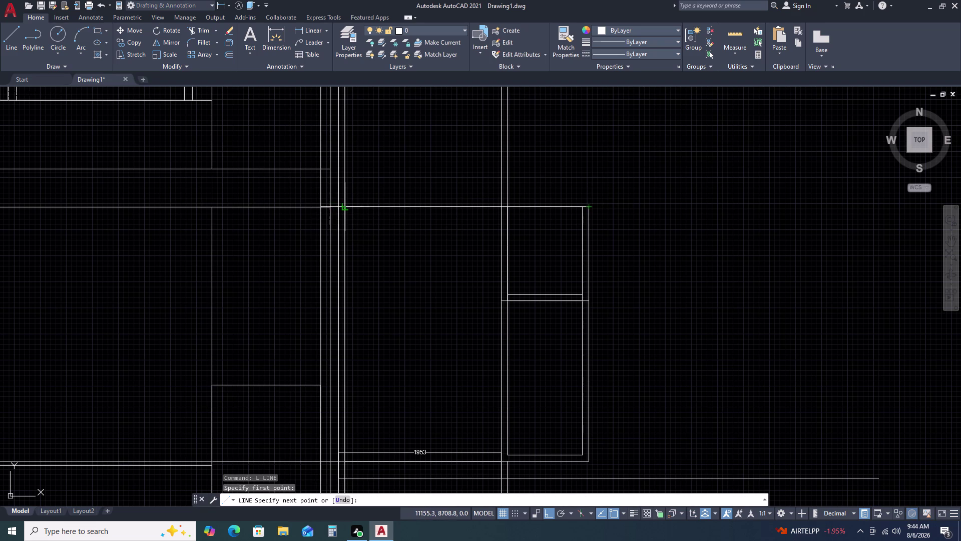
click(325, 208)
key(Escape)
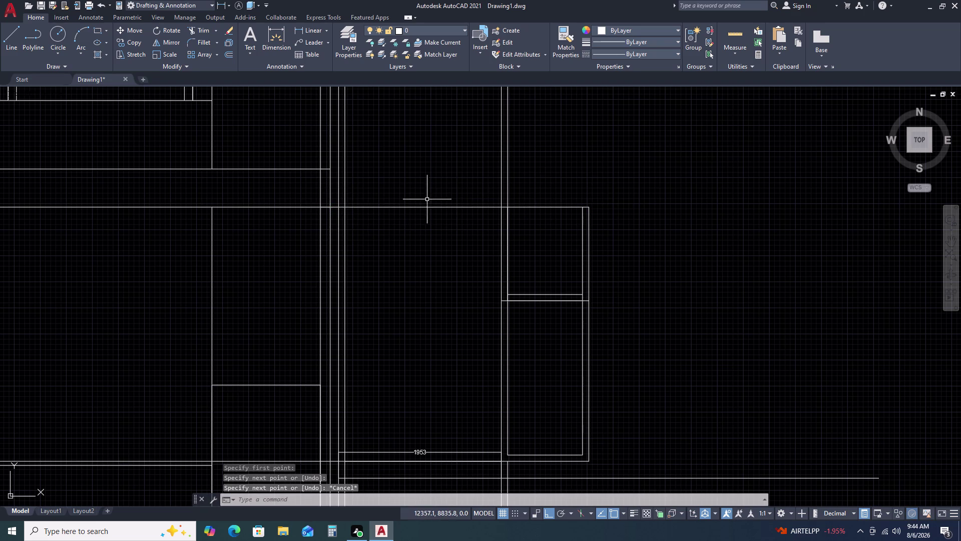
Check the new horizontal line and its two pieces by selecting them.
scroll(up, 3)
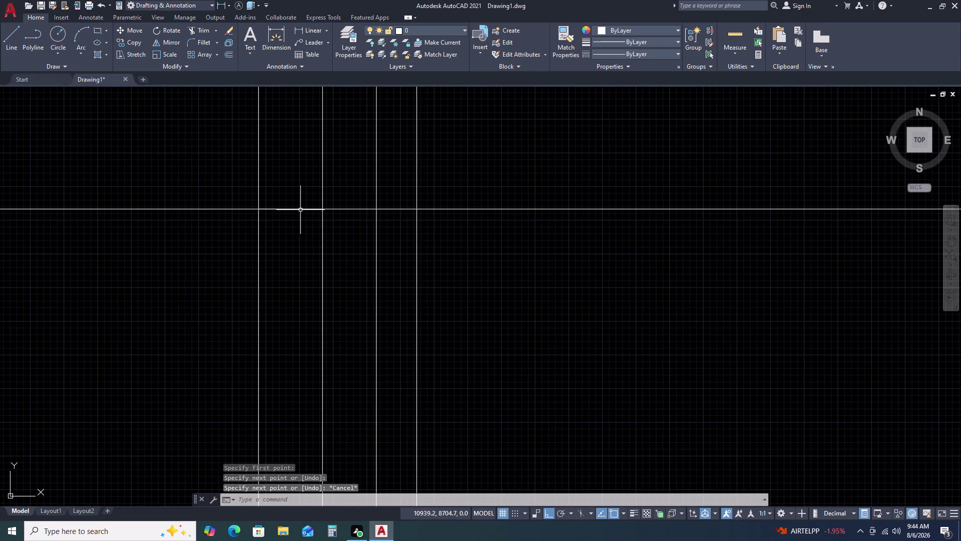
click(301, 208)
scroll(up, 3)
click(172, 206)
key(Escape)
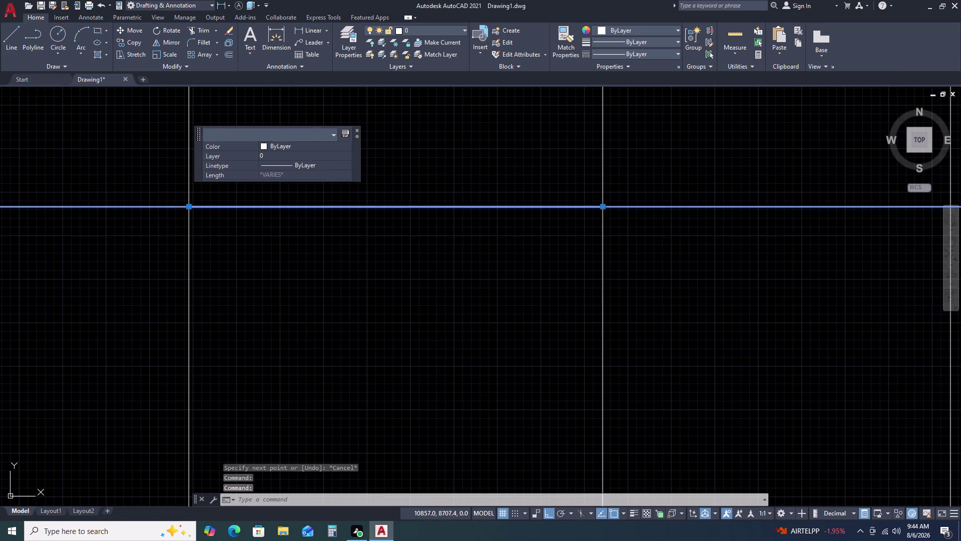
scroll(up, 3)
click(196, 207)
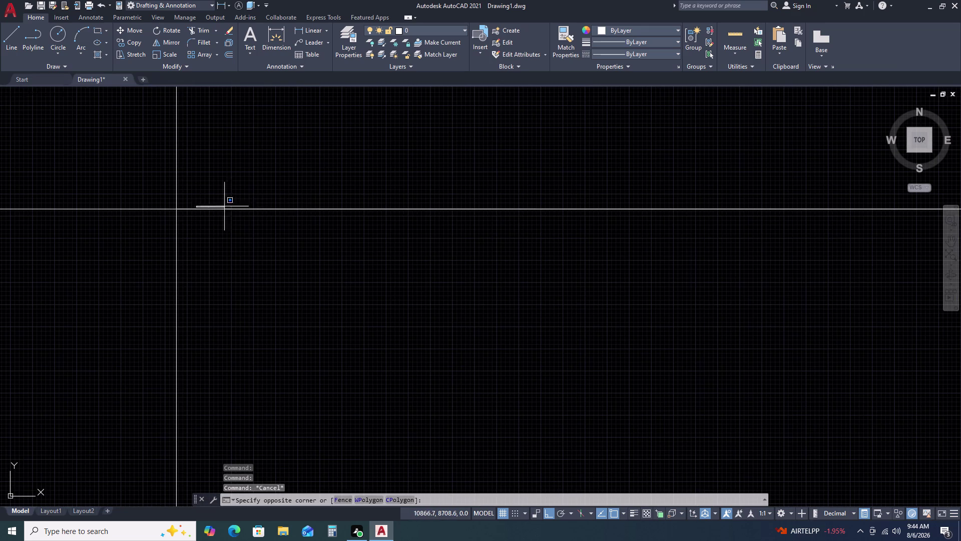
drag(549, 183, 506, 201)
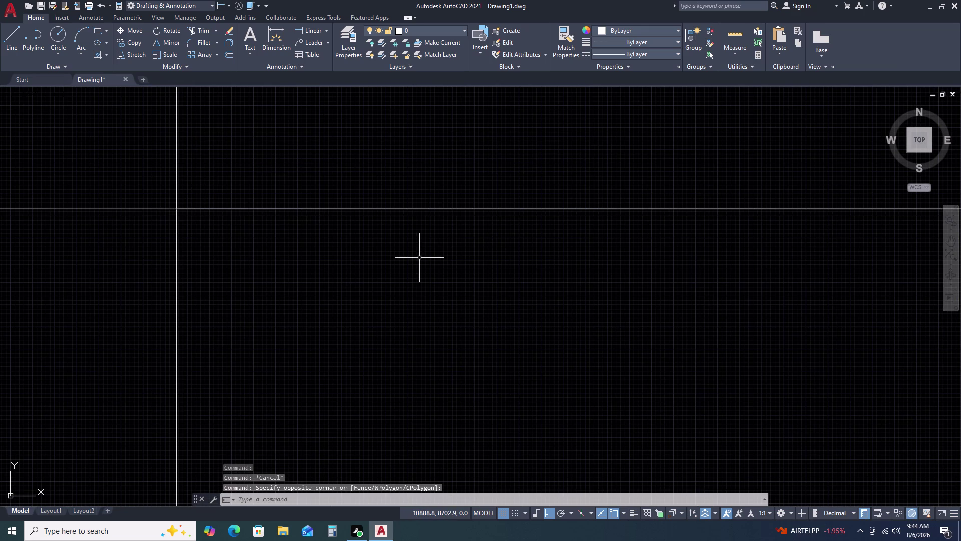
click(639, 149)
click(613, 226)
scroll(down, 3)
scroll(down, 3)
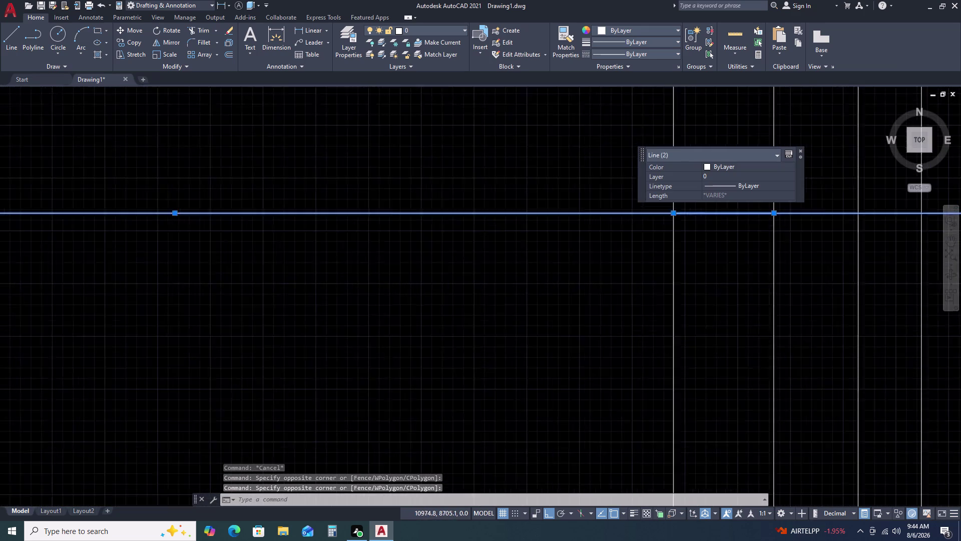
key(Escape)
Delete the long horizontal line running across the extension box top.
middle_drag(791, 224, 436, 231)
scroll(down, 3)
middle_drag(779, 225, 584, 208)
click(555, 194)
click(540, 227)
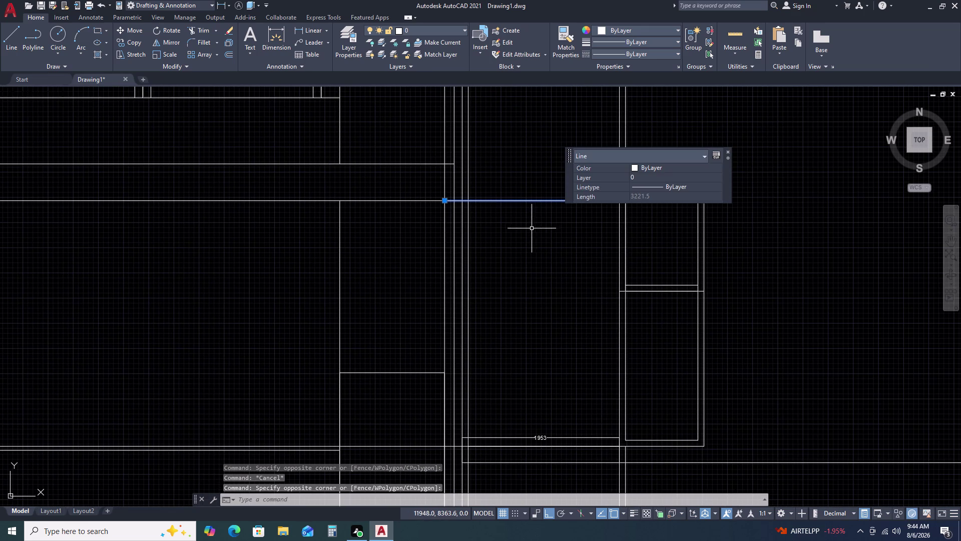
key(Delete)
Redraw the box's top edge with LINE, from its top right corner to the left frame edge.
text(L)
key(space)
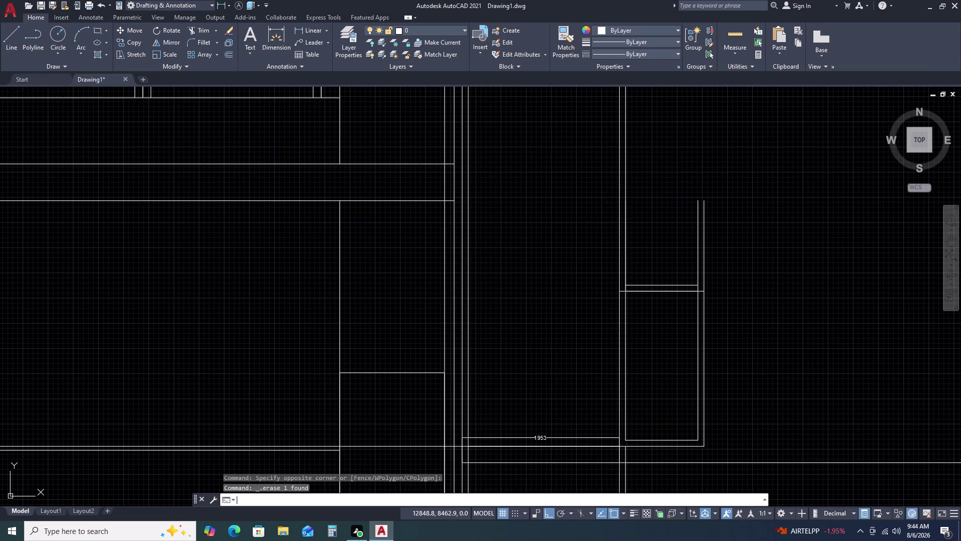
click(703, 201)
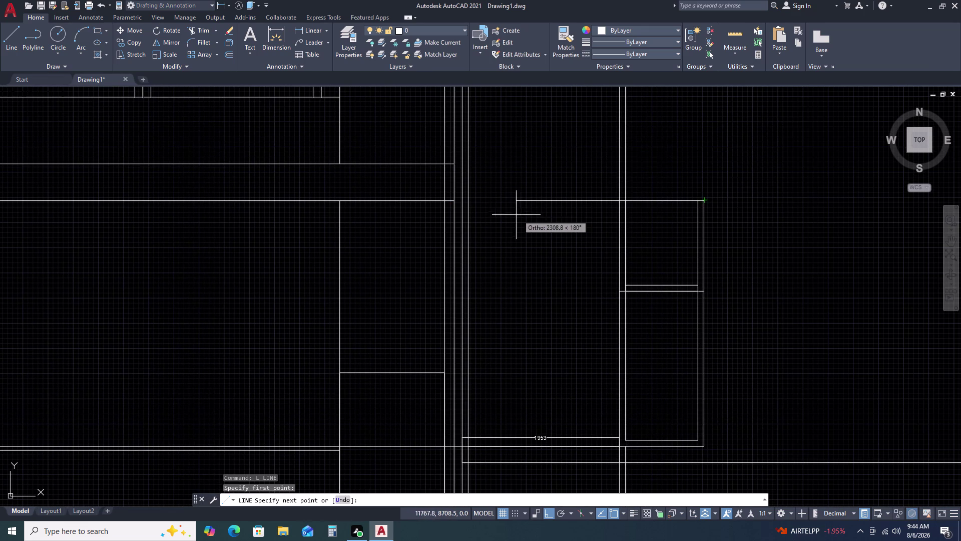
click(465, 201)
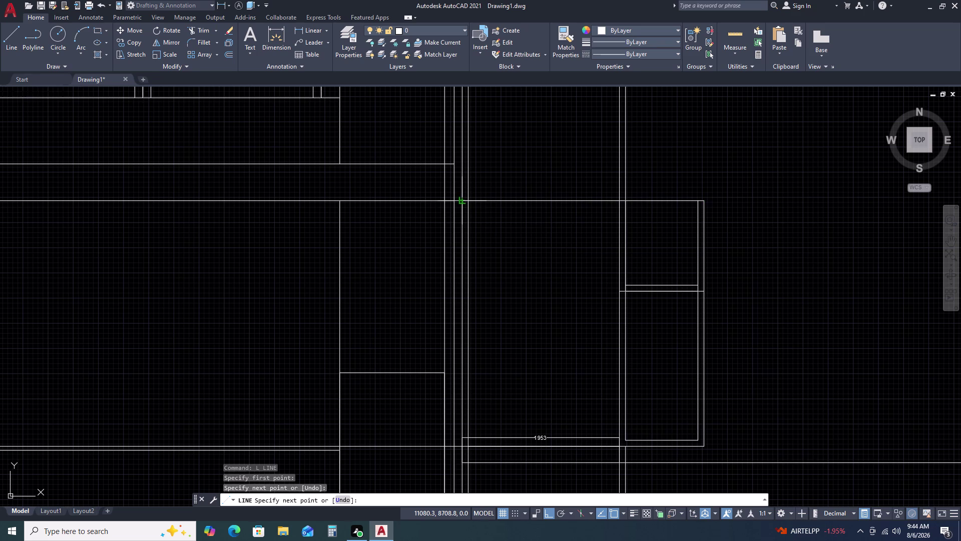
key(Escape)
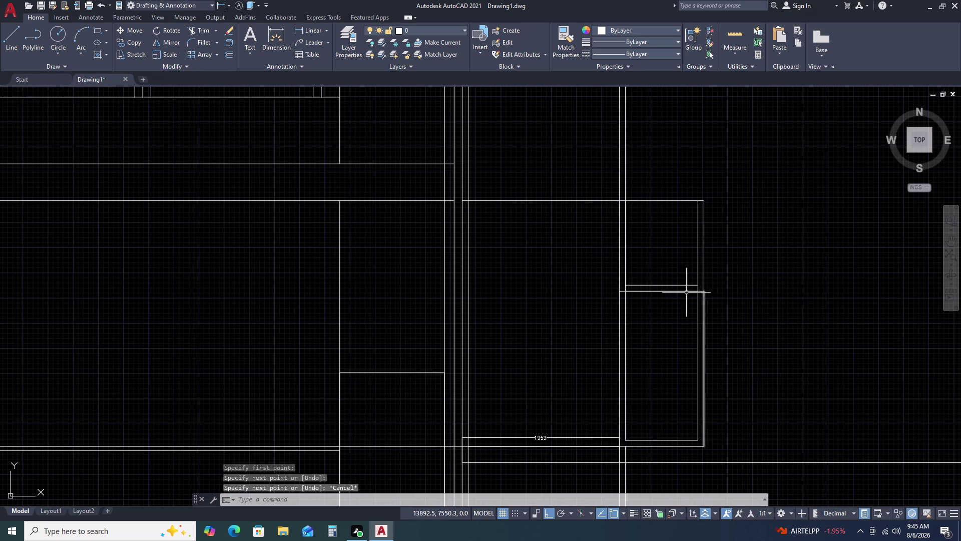
Delete the short vertical line and the duplicate horizontal divider lines in the box.
click(626, 265)
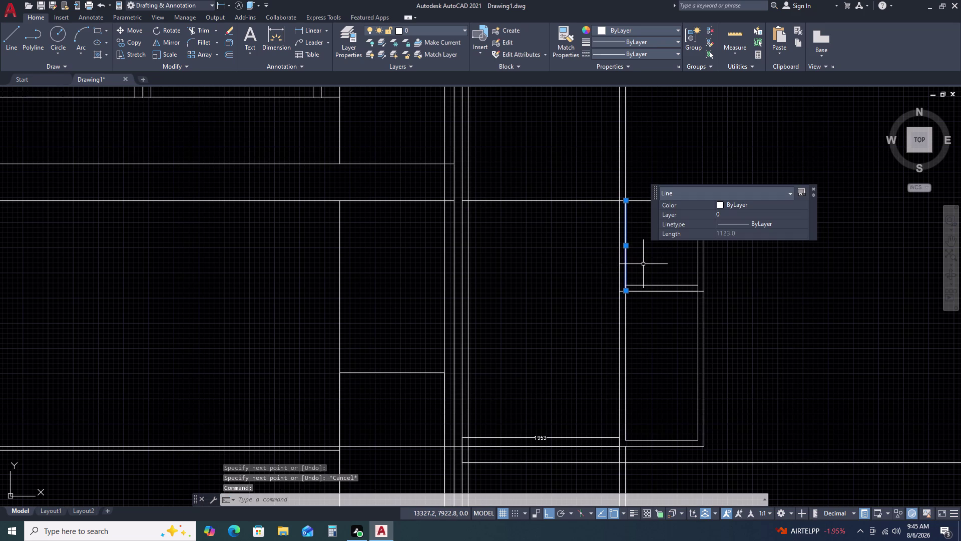
key(Delete)
click(647, 287)
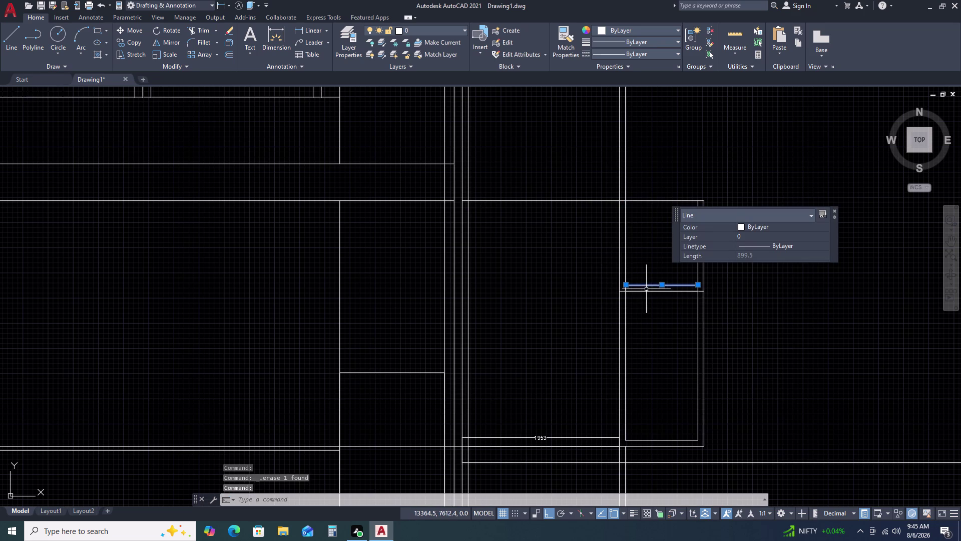
key(Escape)
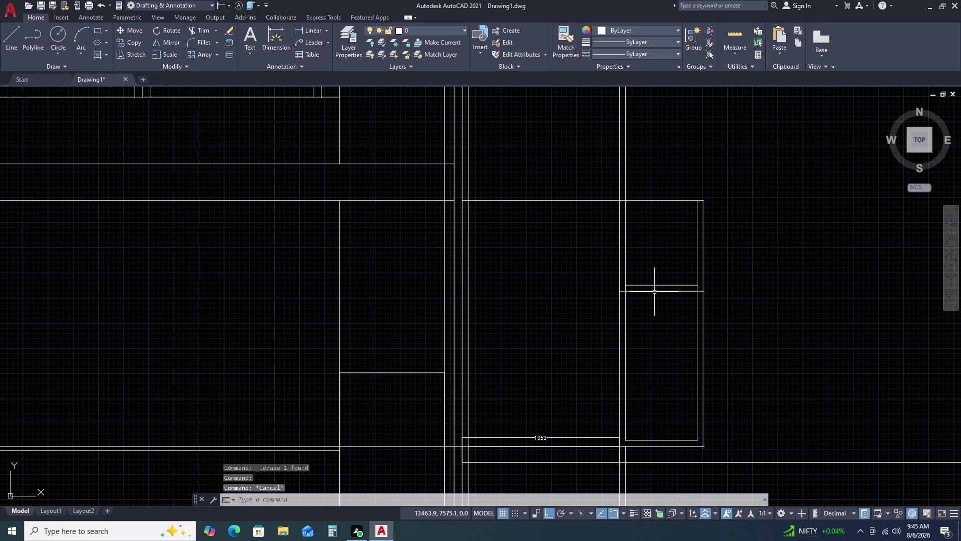
click(654, 292)
key(Delete)
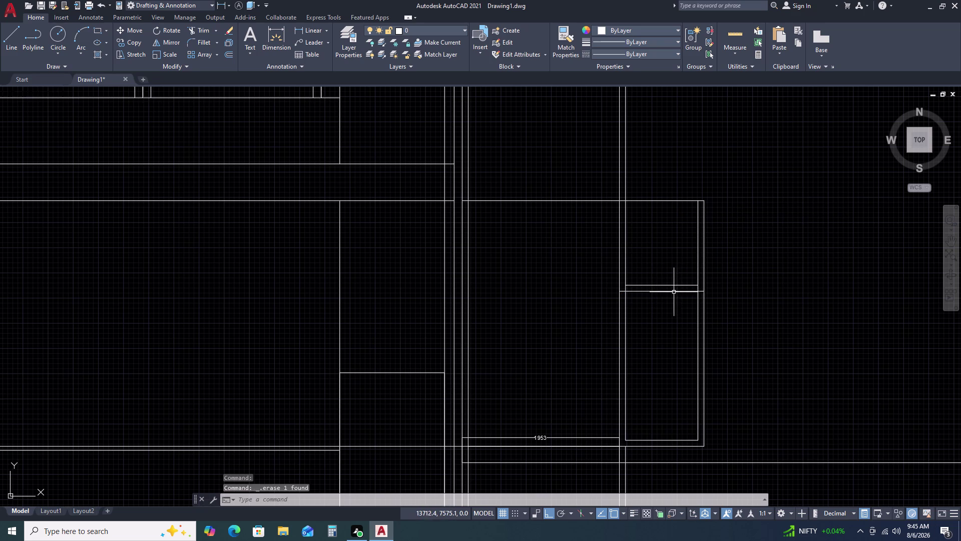
Fence-trim the divider as a trial and undo it, then trim a line end past the corner.
key(t)
key(r)
key(space)
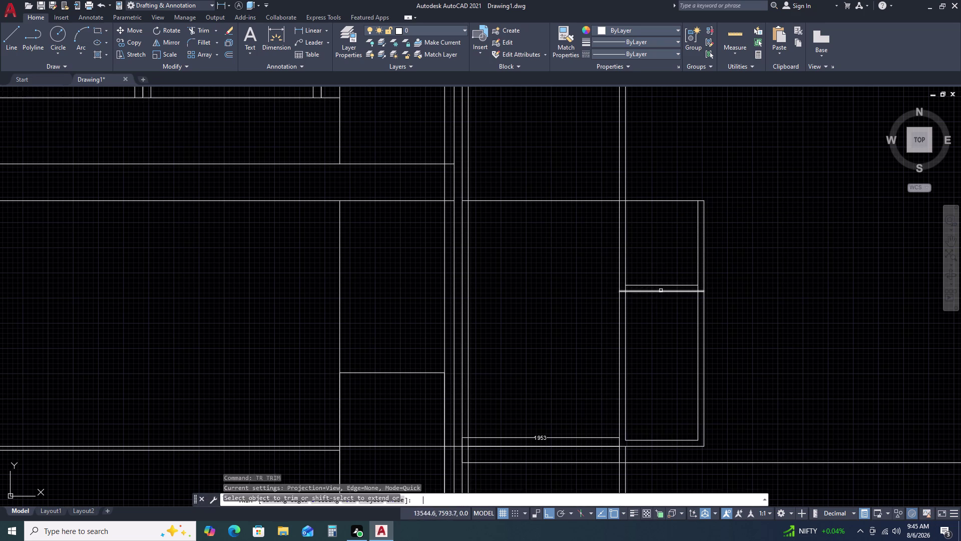
scroll(up, 3)
click(667, 289)
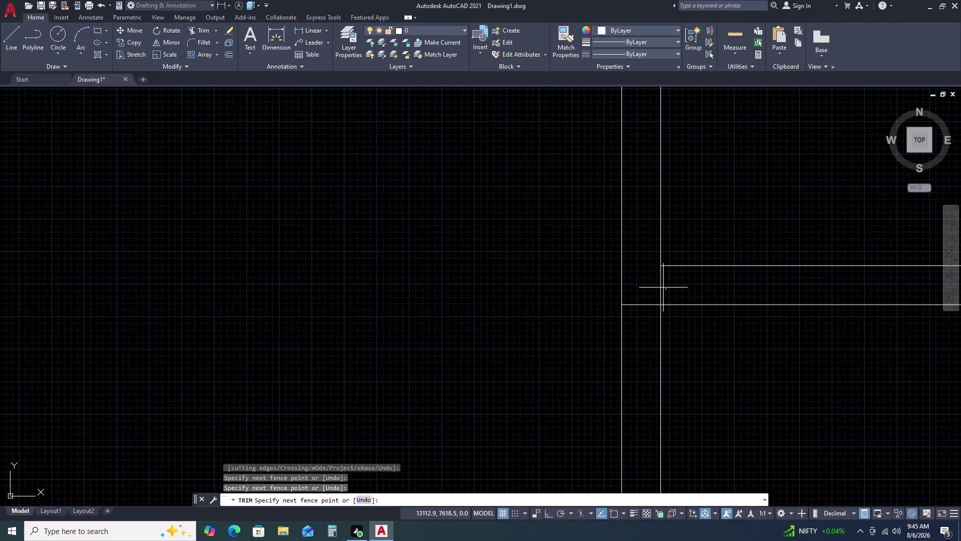
click(661, 286)
key(ctrl+z)
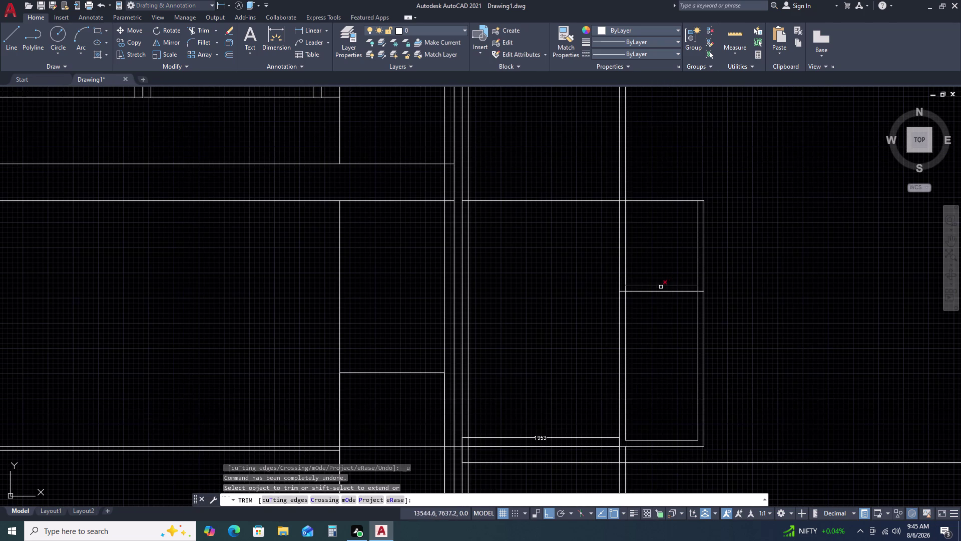
scroll(up, 3)
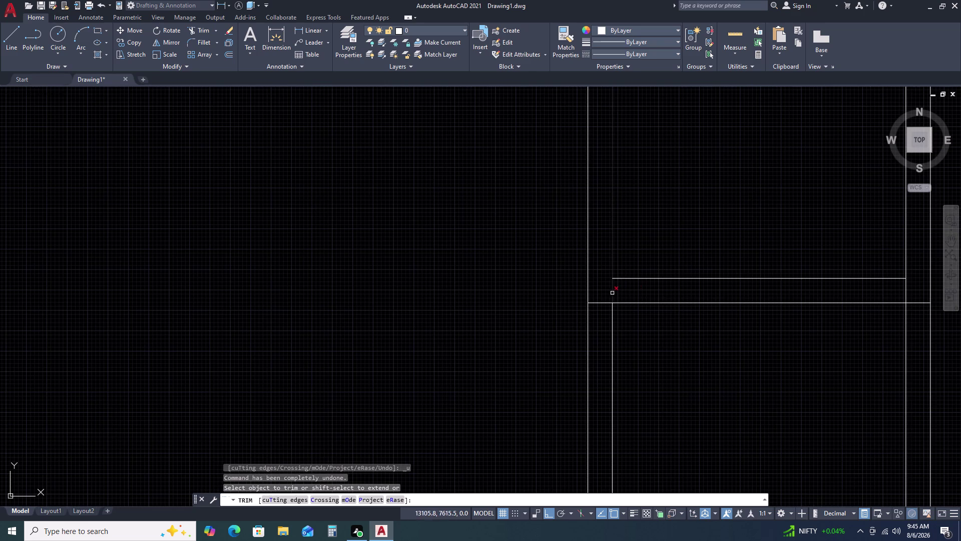
scroll(down, 3)
scroll(up, 3)
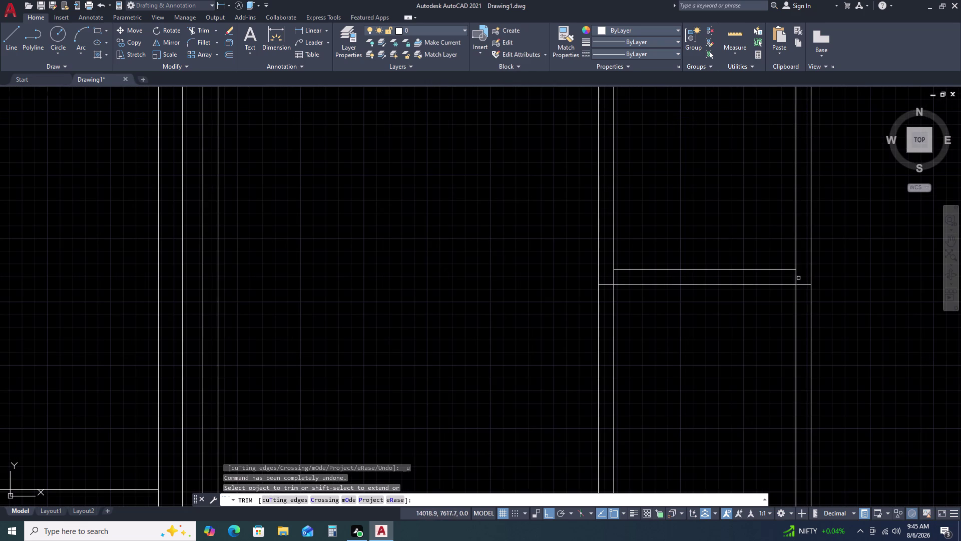
click(798, 276)
scroll(down, 3)
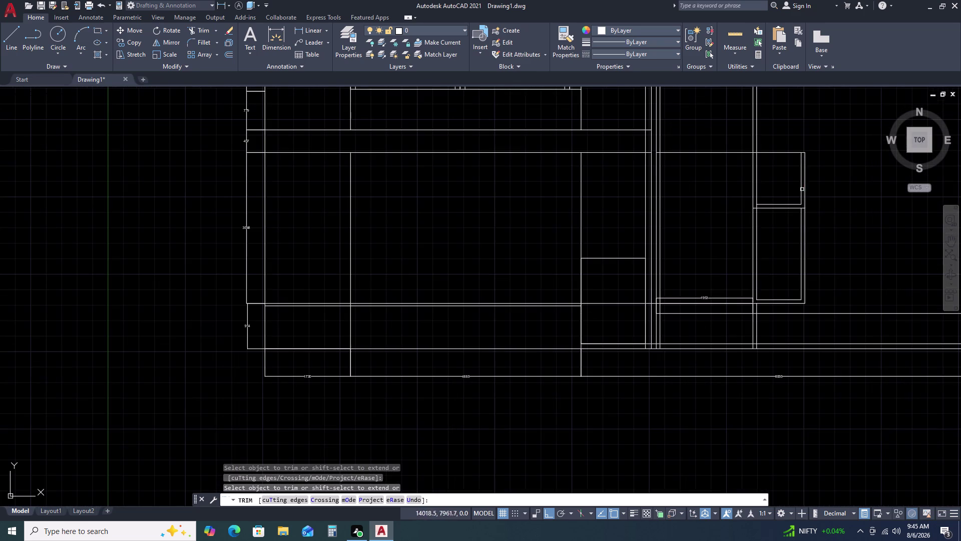
key(Escape)
Try stretching the long vertical frame line by its endpoint, then cancel.
scroll(up, 3)
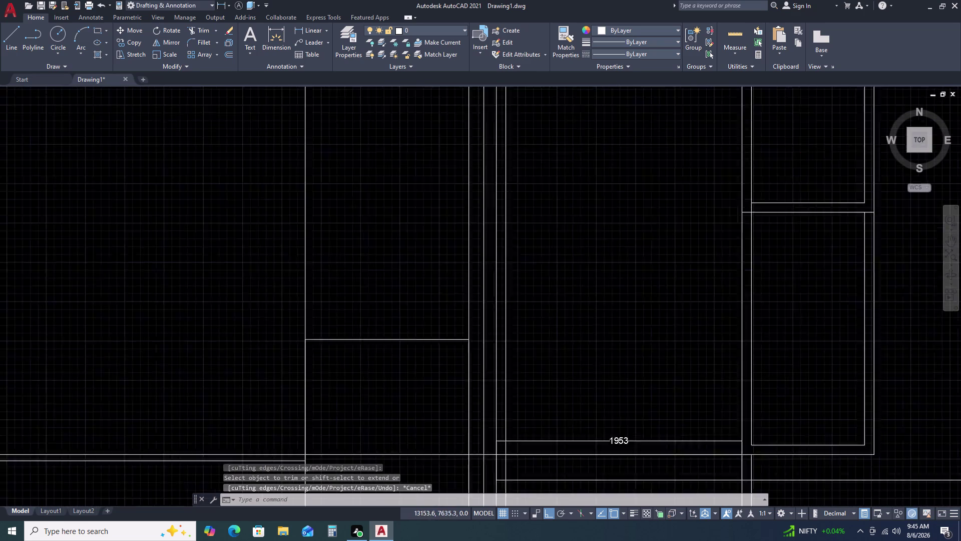
scroll(up, 3)
click(761, 189)
scroll(up, 3)
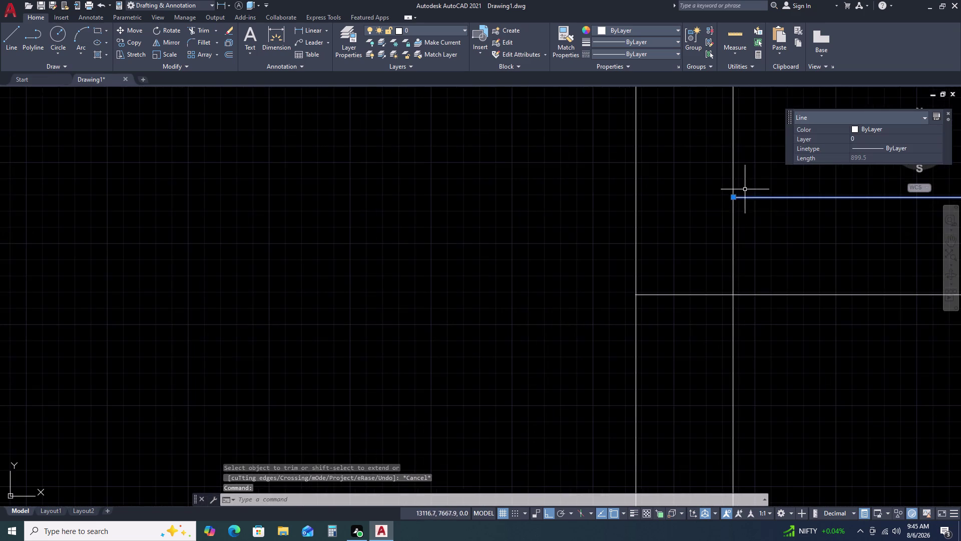
key(Escape)
click(734, 221)
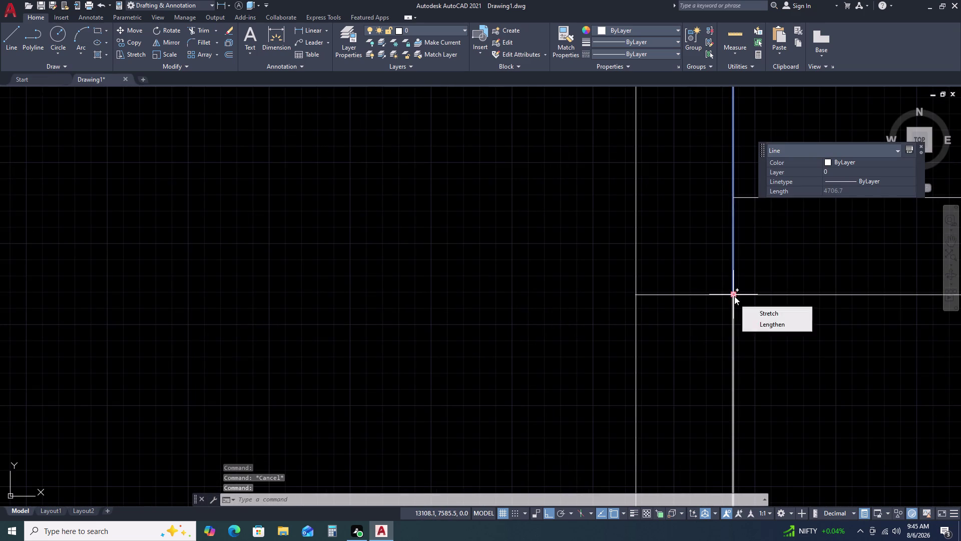
click(735, 296)
click(736, 197)
key(Escape)
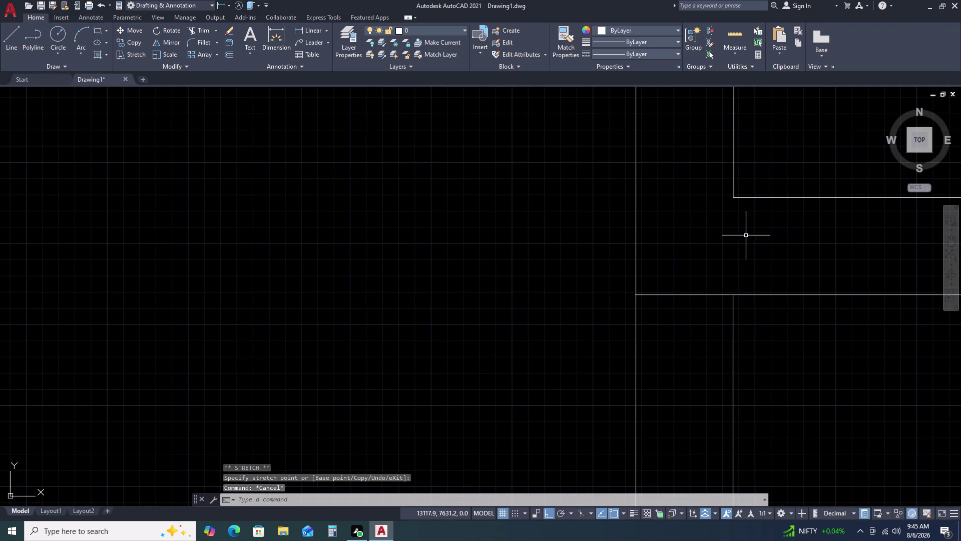
Try stretching a lower vertical frame line's endpoint, then cancel.
scroll(down, 3)
scroll(up, 3)
scroll(up, 3)
scroll(down, 3)
scroll(up, 3)
scroll(up, 3)
scroll(up, 3)
click(701, 301)
click(668, 311)
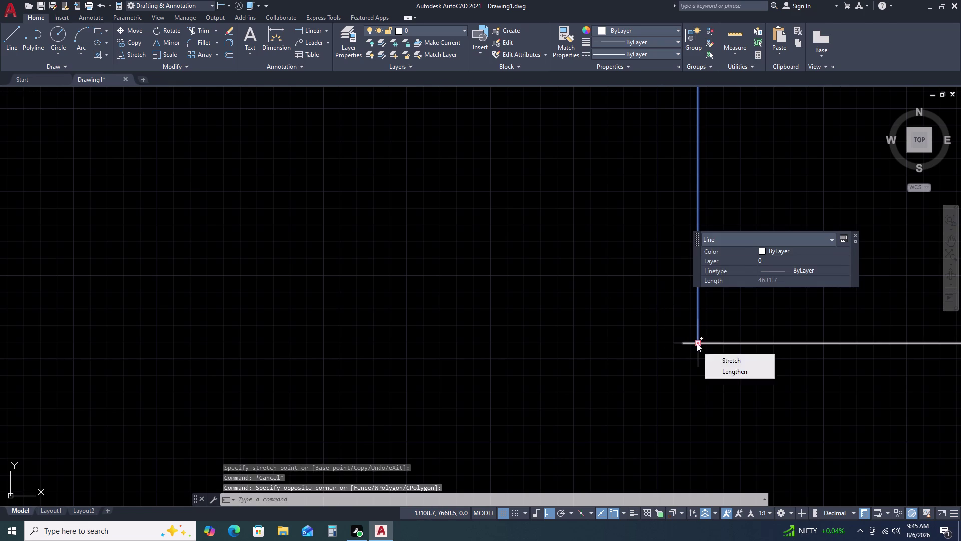
click(697, 343)
click(682, 345)
key(Escape)
Pan back to the extension box divider and launch TRIM (TR).
scroll(down, 3)
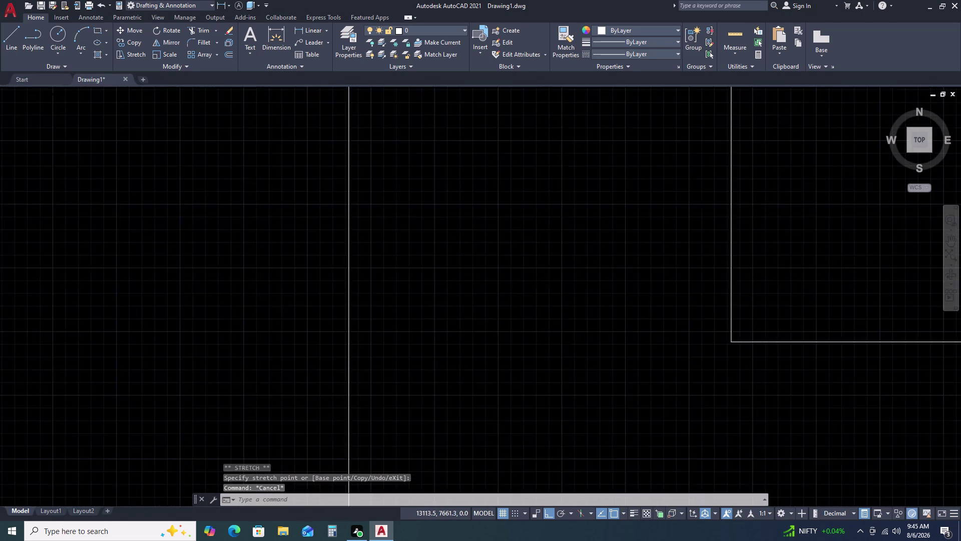
scroll(down, 3)
middle_drag(855, 312, 600, 346)
scroll(down, 3)
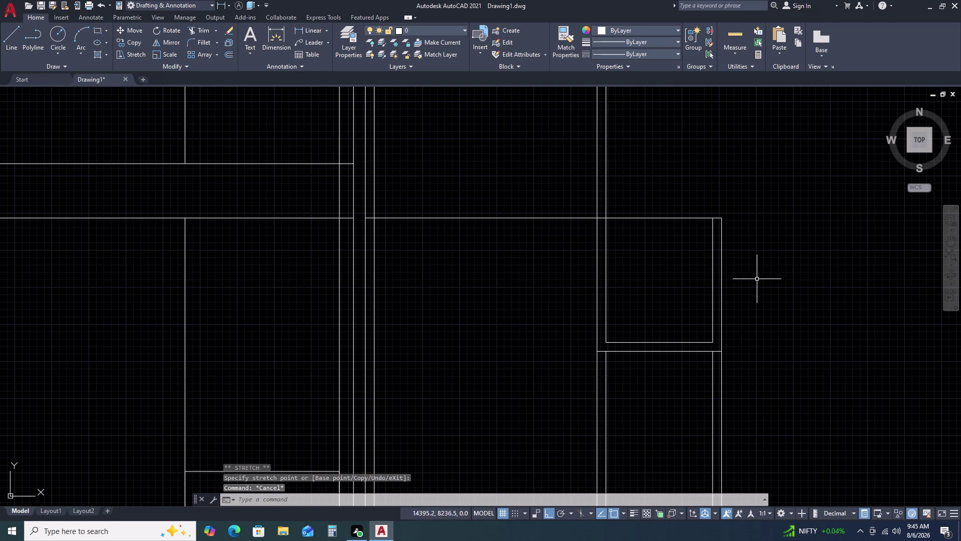
middle_drag(737, 347, 713, 274)
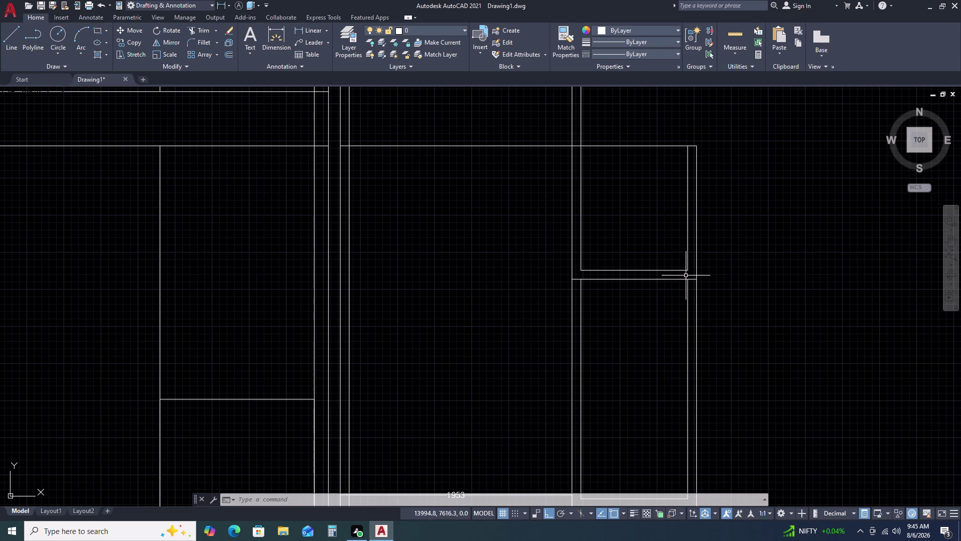
text(TR)
key(space)
Fence-trim the divider stubs and clip both leftover divider ends, then end the trim.
scroll(up, 3)
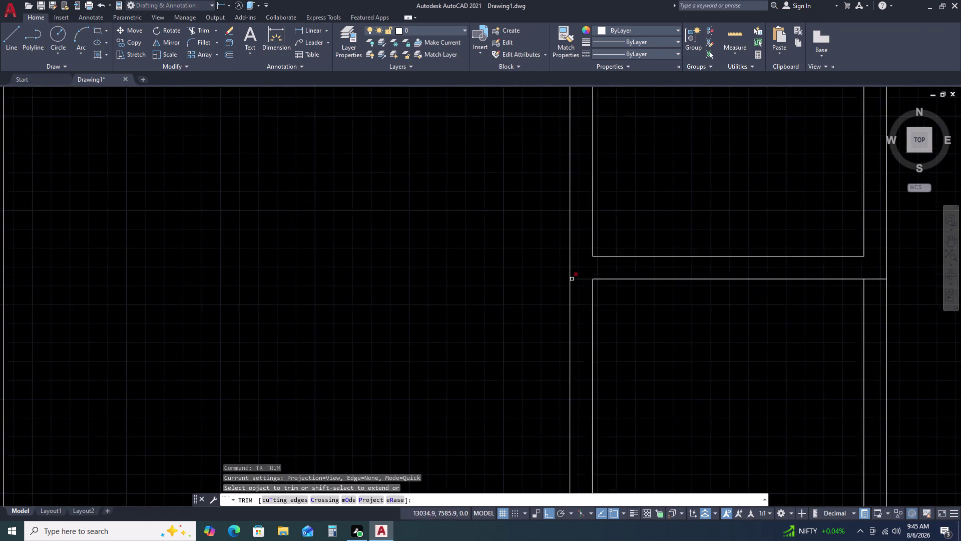
scroll(up, 3)
scroll(down, 3)
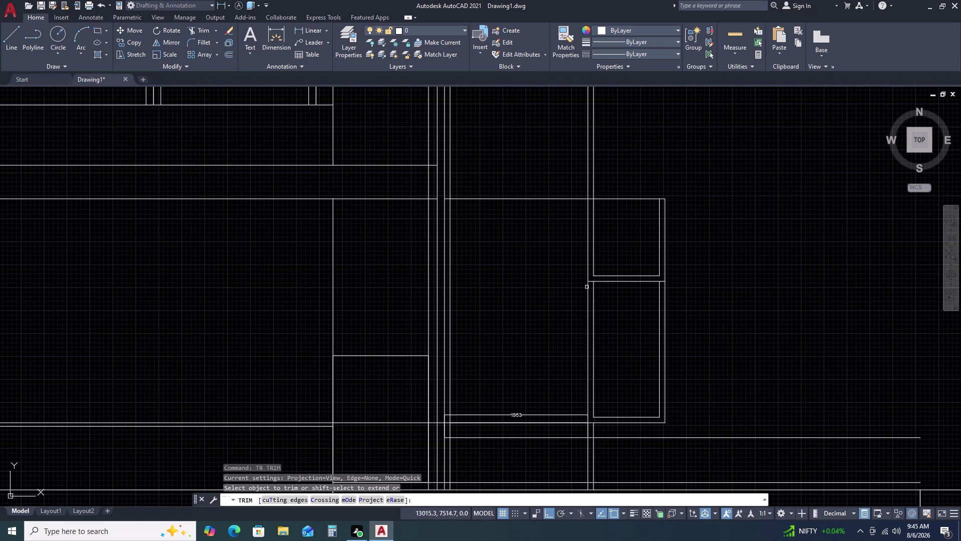
scroll(up, 3)
click(648, 281)
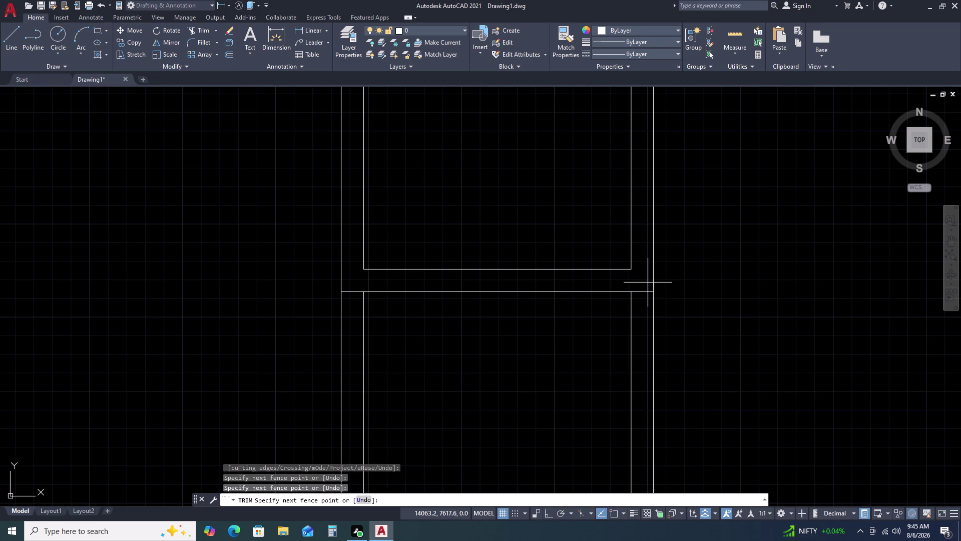
click(643, 308)
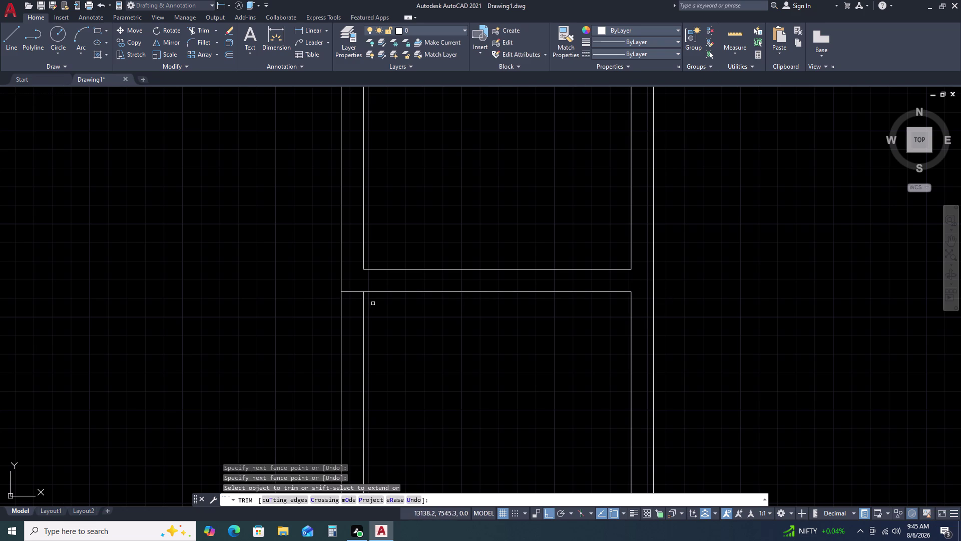
click(349, 281)
click(345, 325)
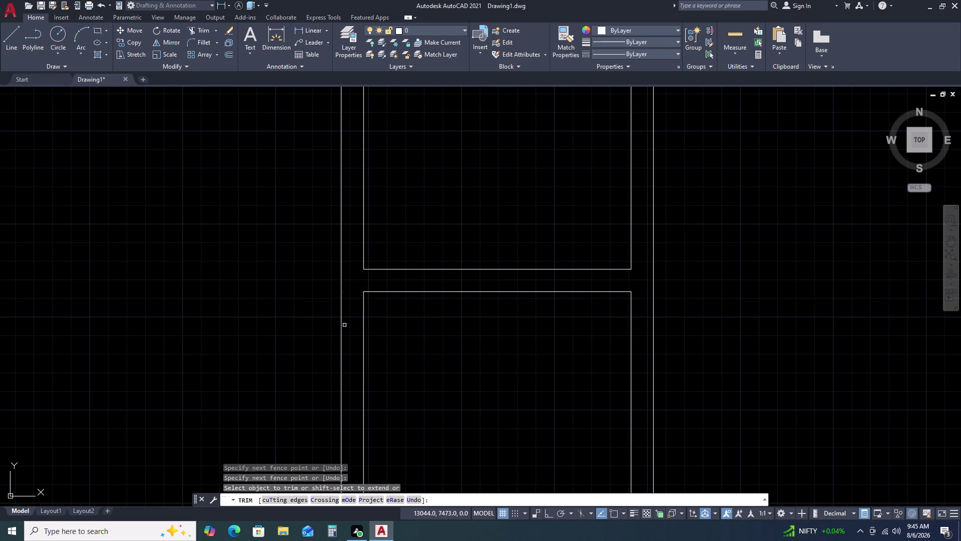
scroll(down, 3)
key(Escape)
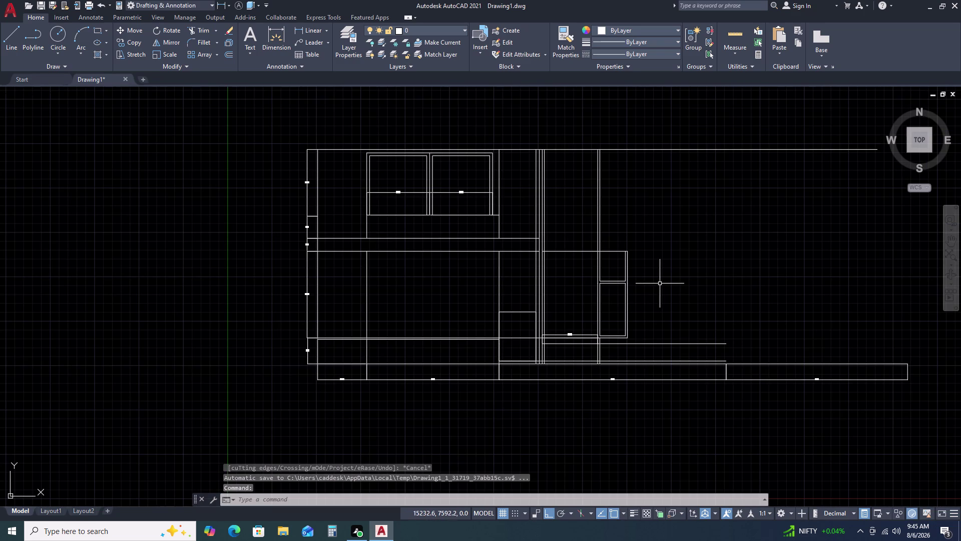
middle_drag(660, 283, 637, 236)
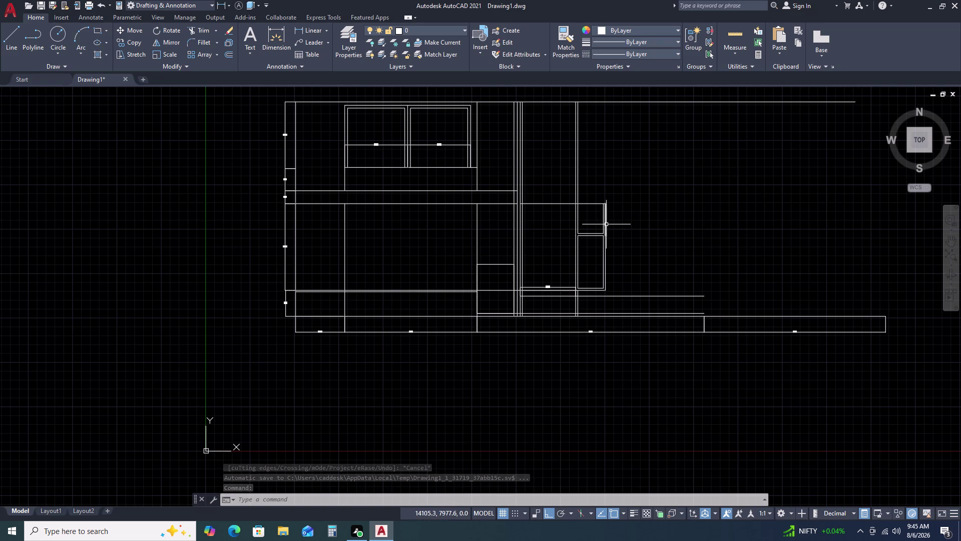
Grip-stretch the top horizontal line rightward, lengthening it from 3002.5 to 6302.5.
click(592, 202)
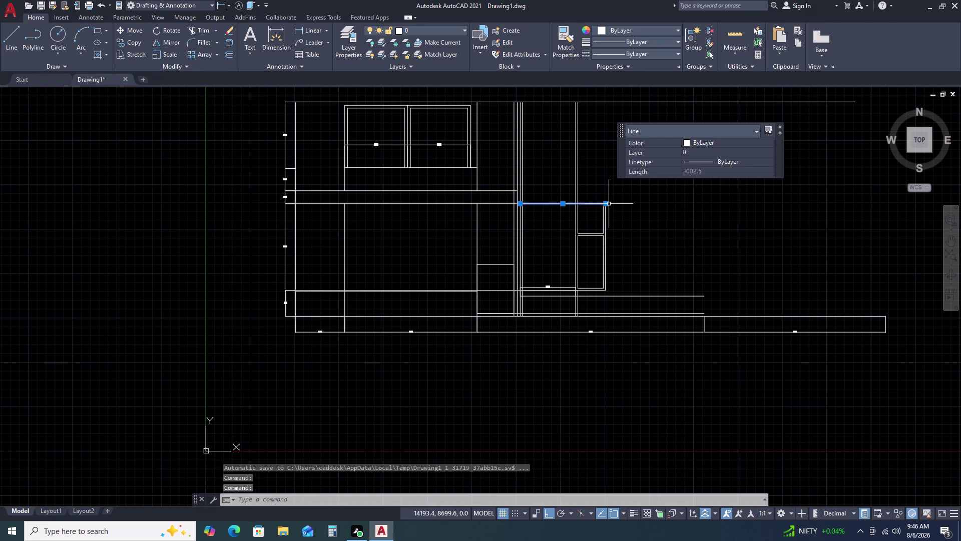
click(607, 203)
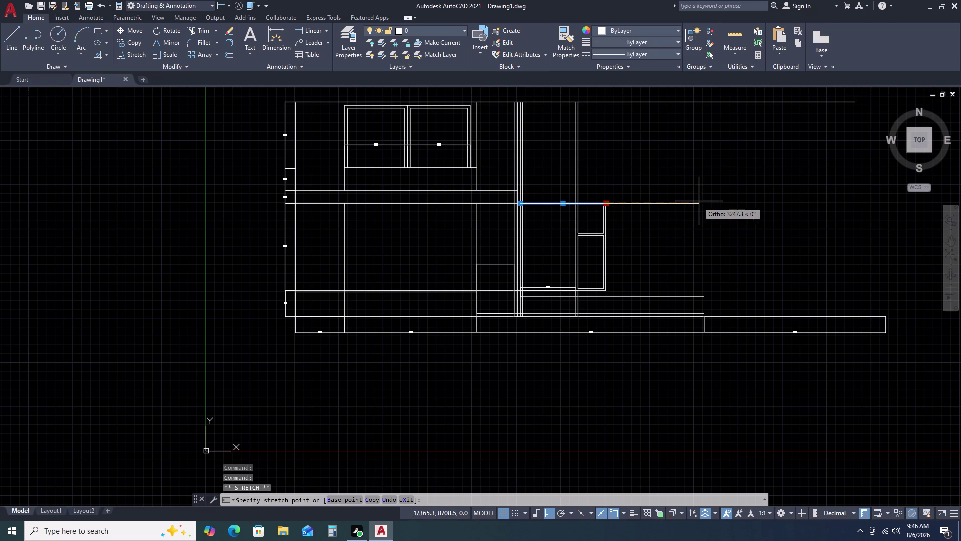
click(699, 201)
key(Escape)
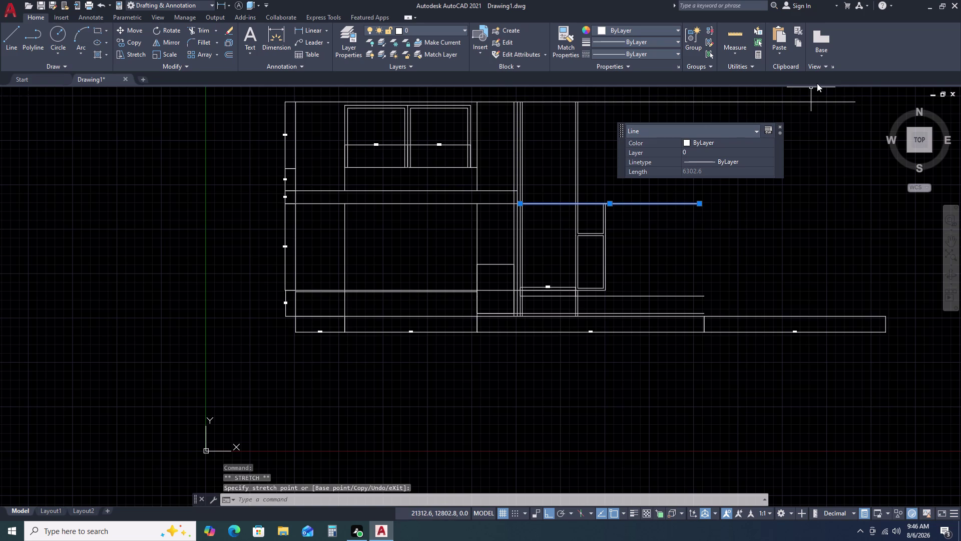
key(Escape)
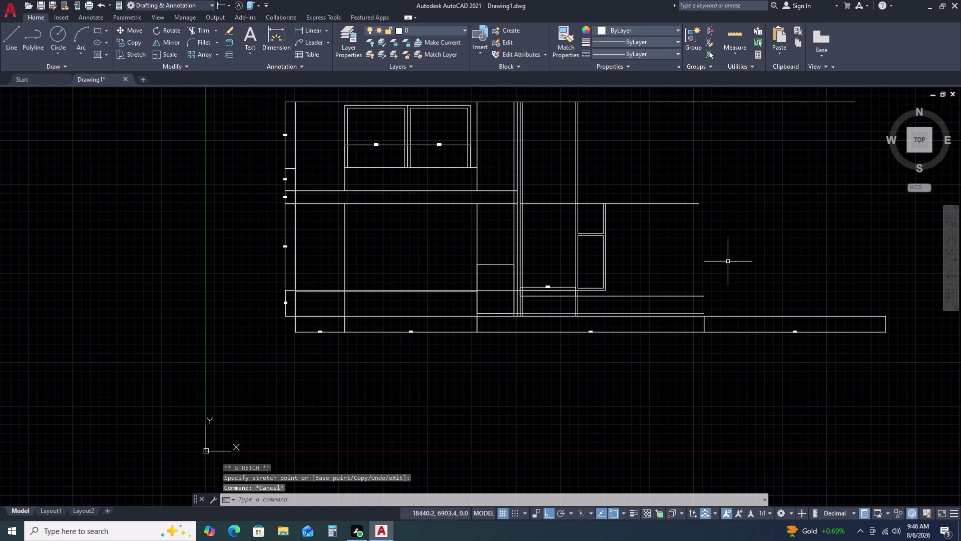
scroll(up, 3)
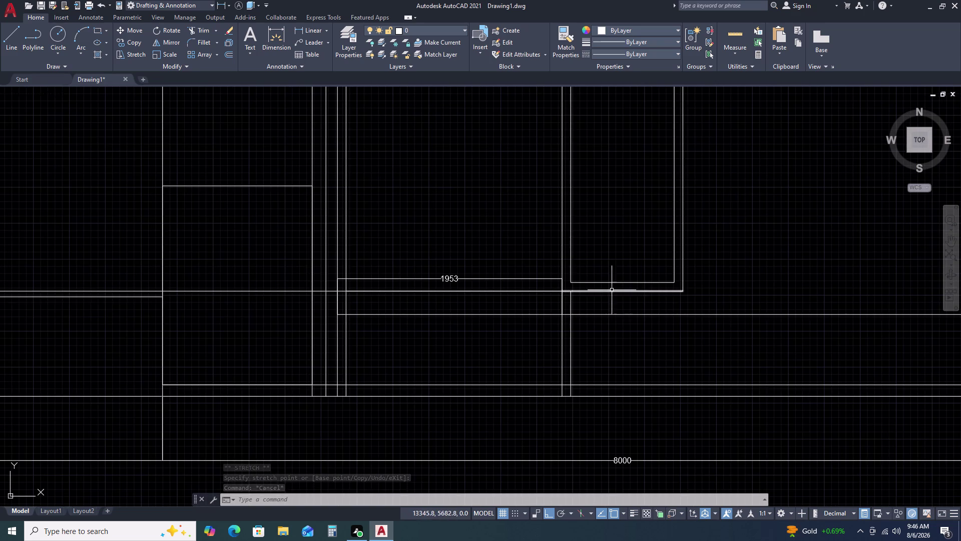
click(623, 291)
key(Escape)
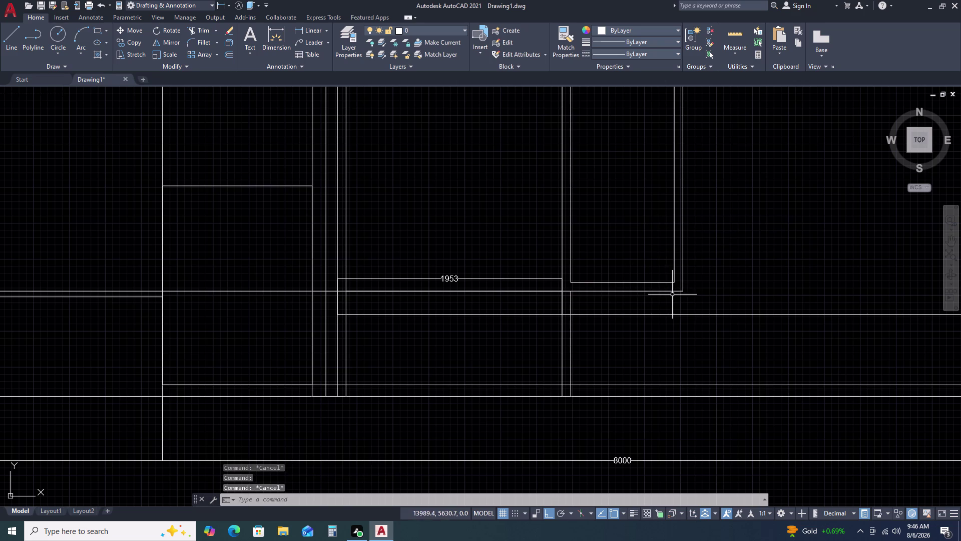
scroll(down, 3)
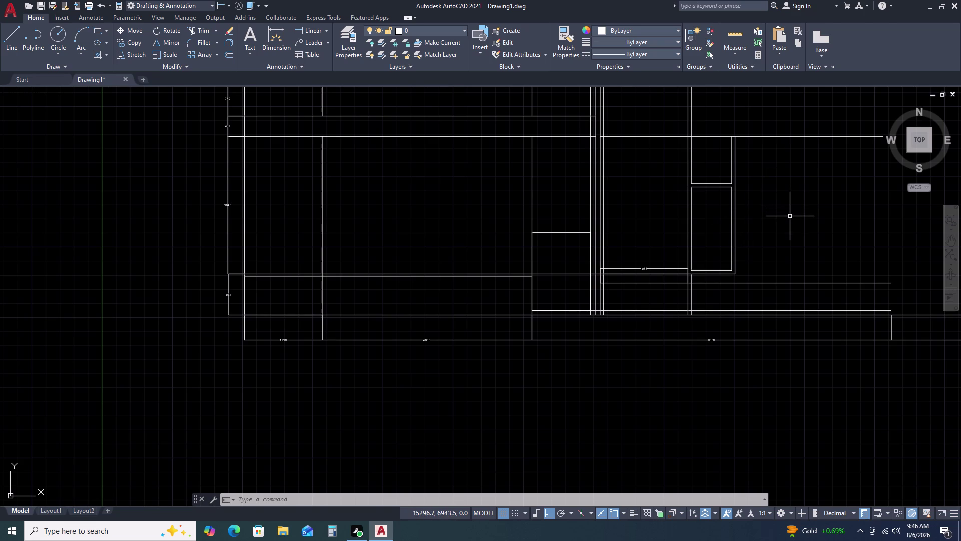
middle_drag(800, 223, 714, 216)
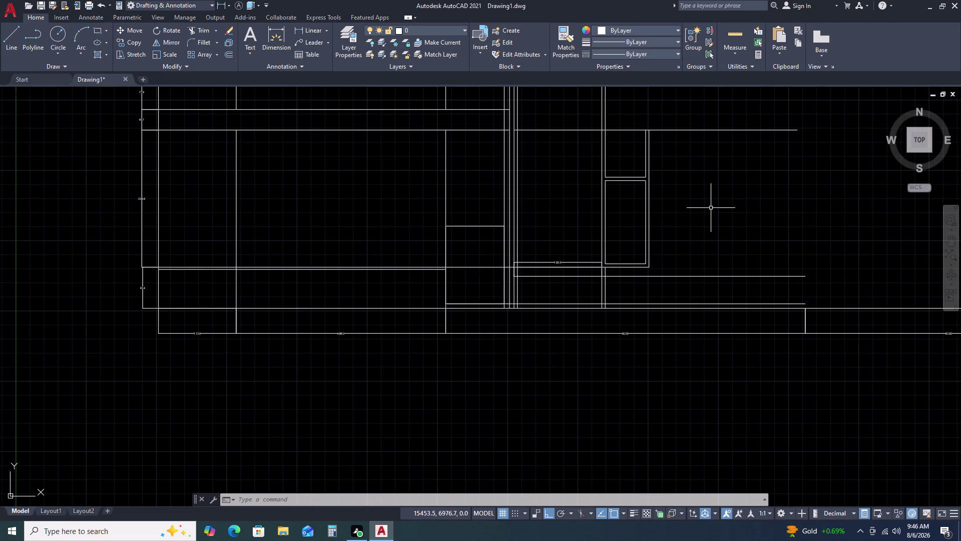
Draw the first ortho horizontal line from the panel's lower corner into the extension box.
text(L)
key(space)
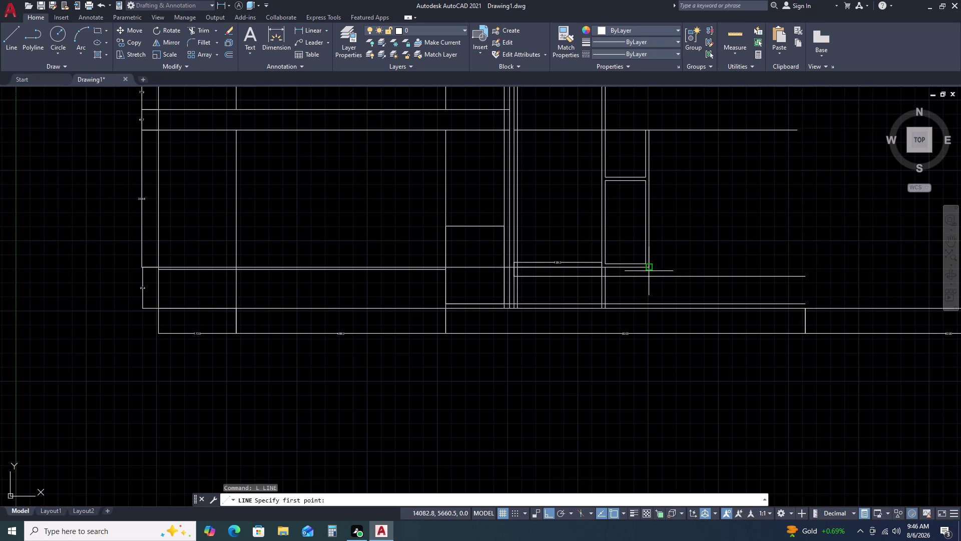
click(649, 269)
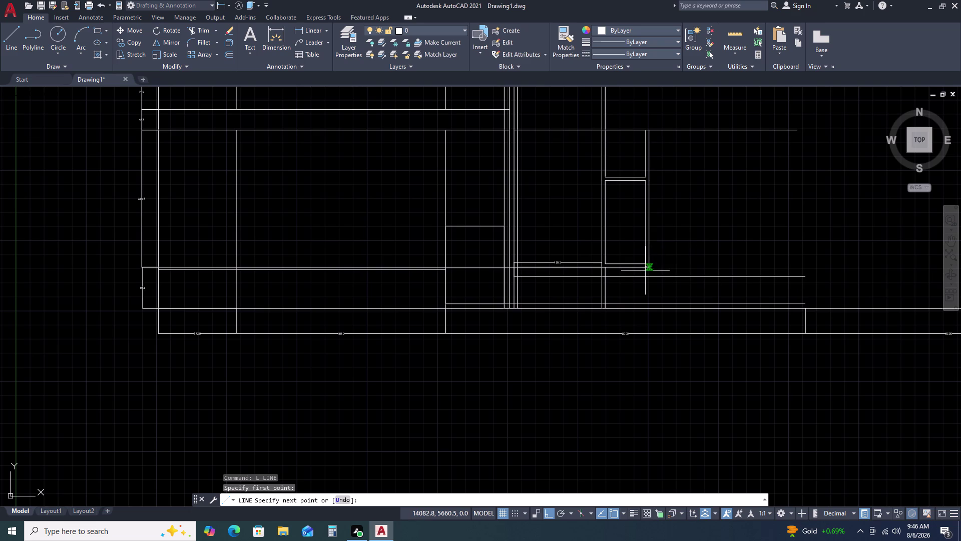
key(Escape)
key(space)
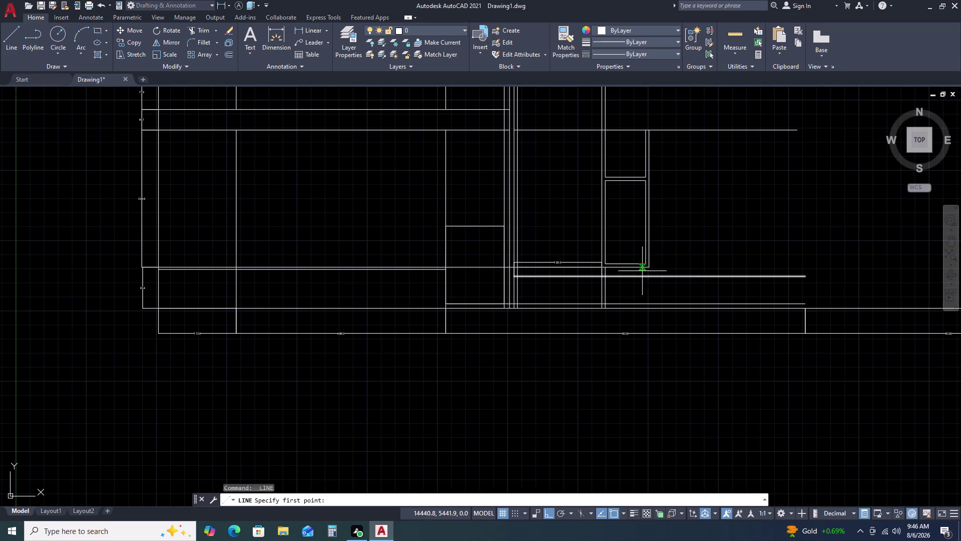
scroll(up, 3)
click(676, 271)
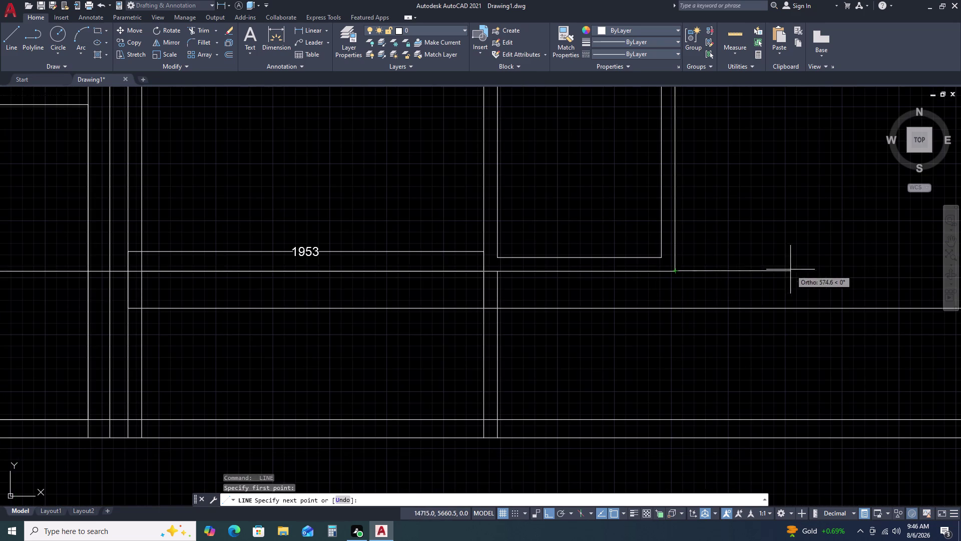
middle_drag(809, 263, 368, 296)
scroll(down, 3)
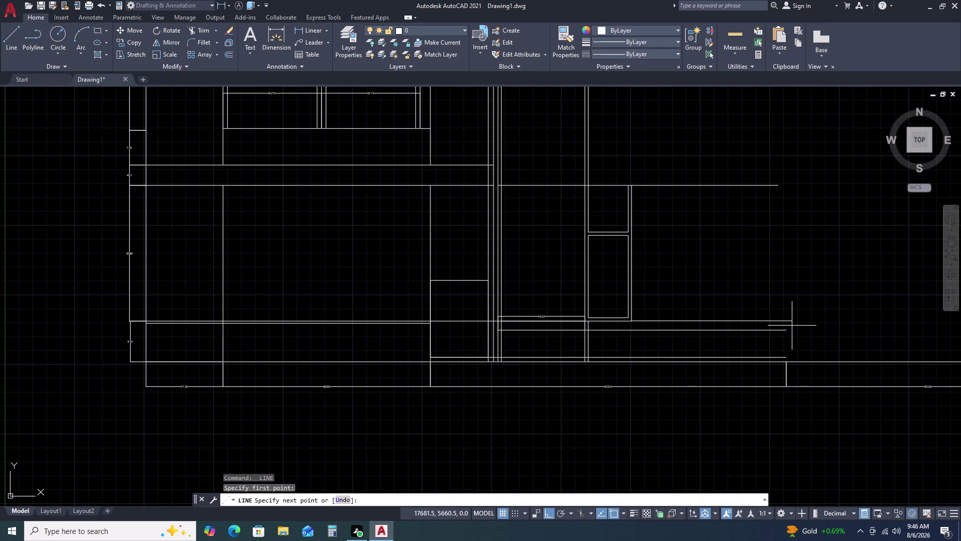
key(End)
key(Page_Up)
key(Clear)
key(Page_Down)
key(Return)
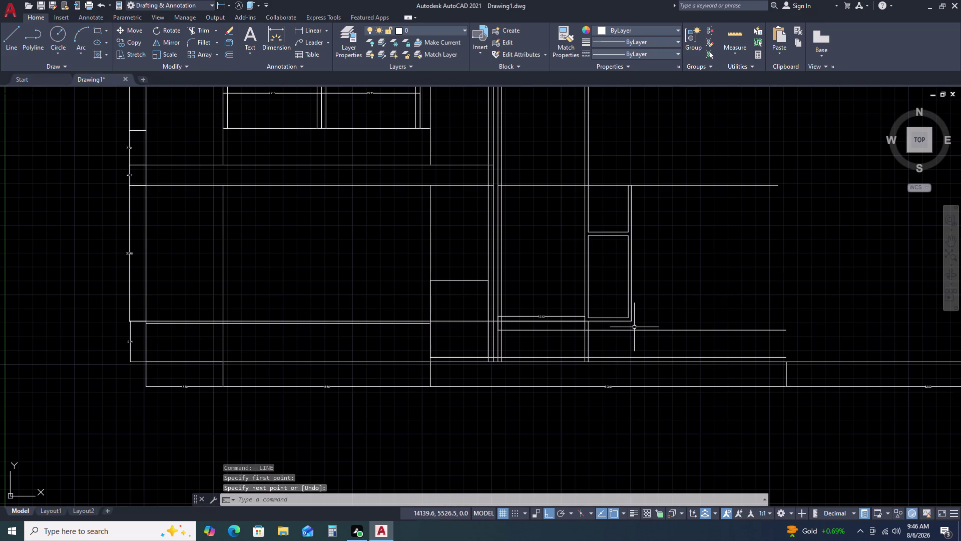
Draw a second horizontal line rightward from the existing line's endpoint.
key(space)
scroll(up, 3)
drag(636, 315, 654, 315)
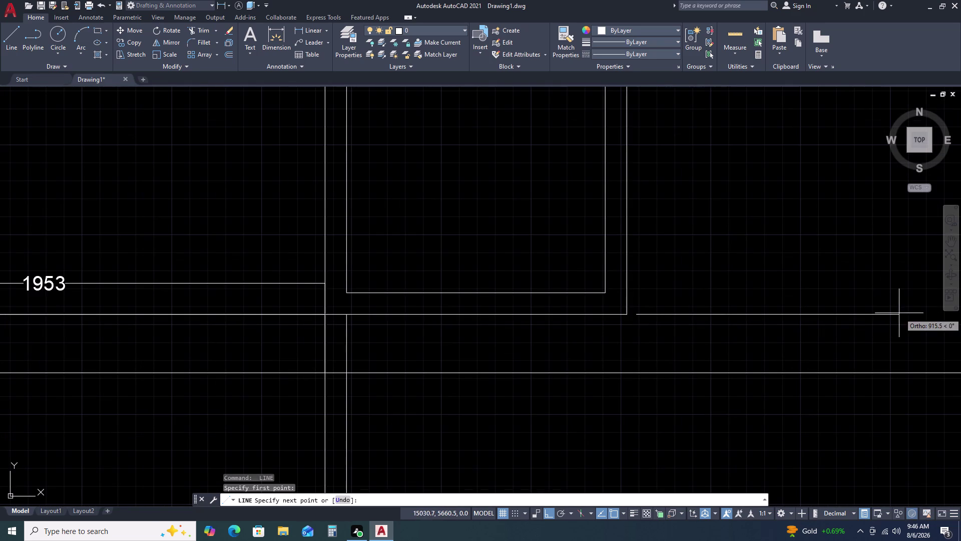
key(Escape)
key(space)
double_click(625, 311)
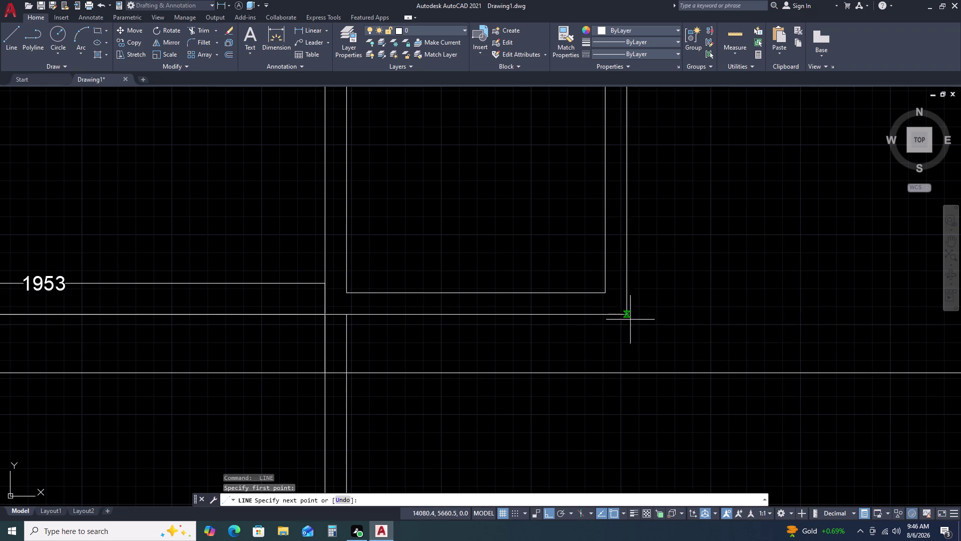
middle_drag(792, 309, 578, 310)
key(End)
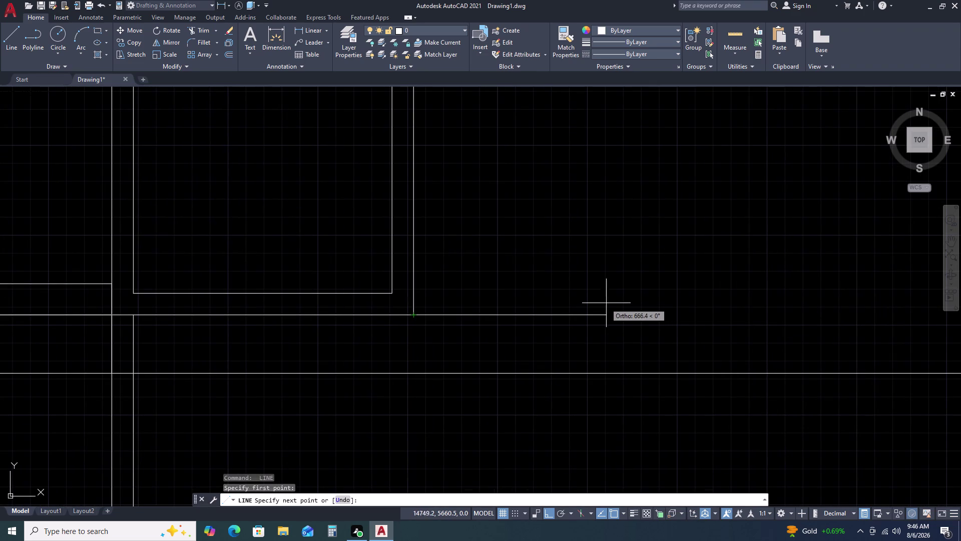
key(Page_Up)
key(Clear)
key(Page_Down)
key(Return)
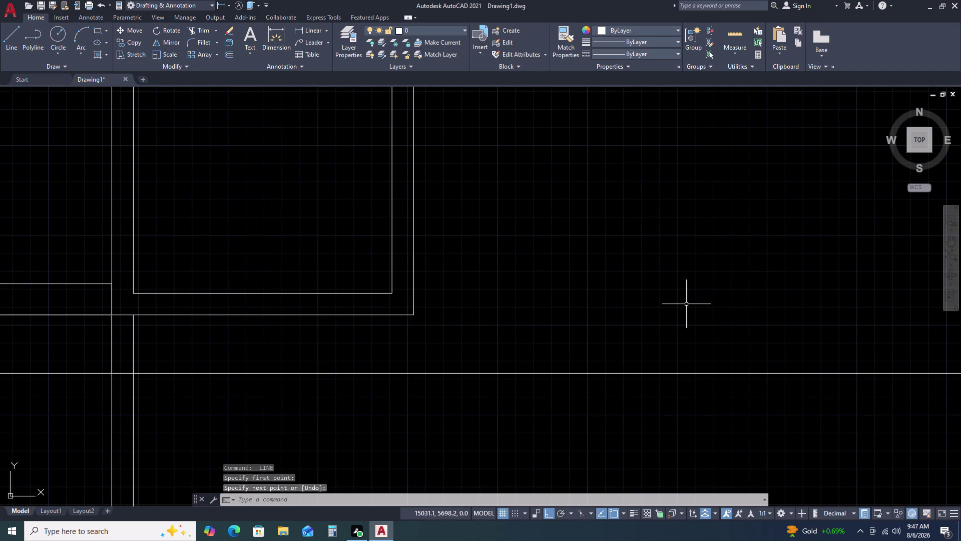
key(Escape)
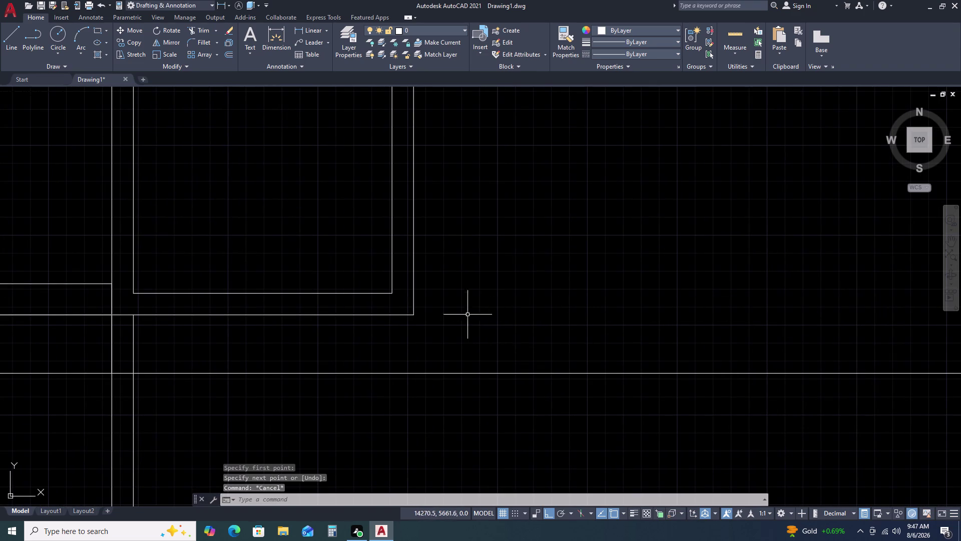
key(Escape)
Add two more horizontal lines, one starting at the panel's corner, across the extension box.
key(space)
drag(417, 316, 423, 314)
middle_drag(802, 303, 369, 324)
scroll(down, 3)
key(End)
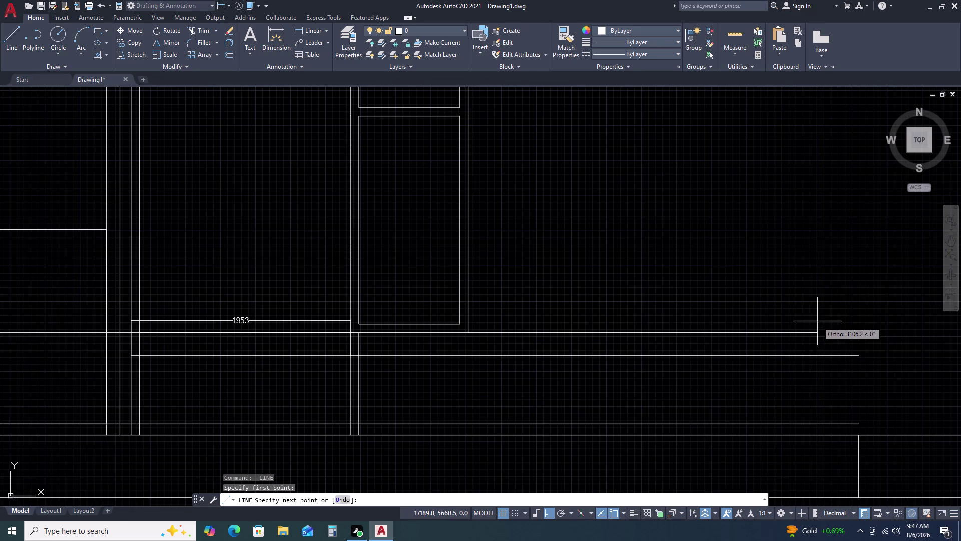
key(Page_Up)
key(Clear)
key(Page_Down)
key(Return)
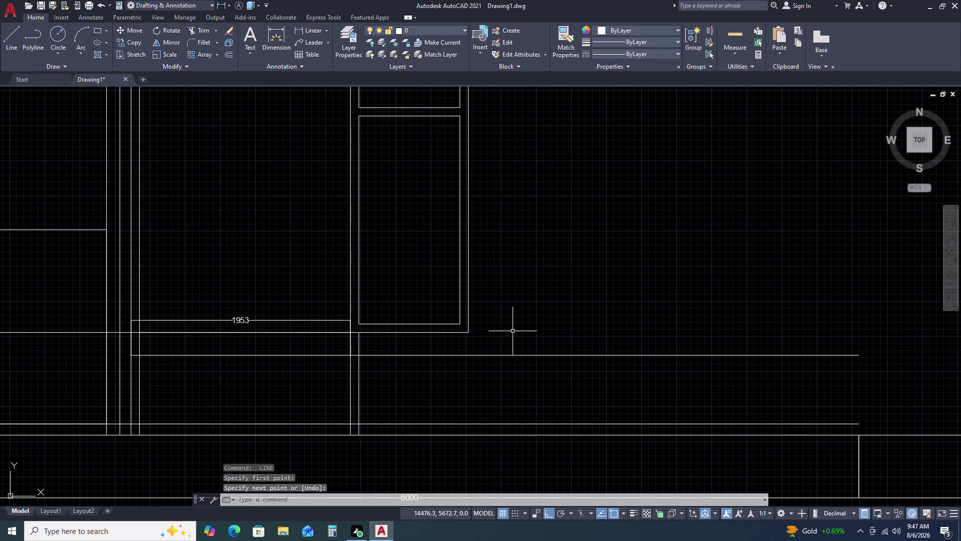
key(space)
click(466, 331)
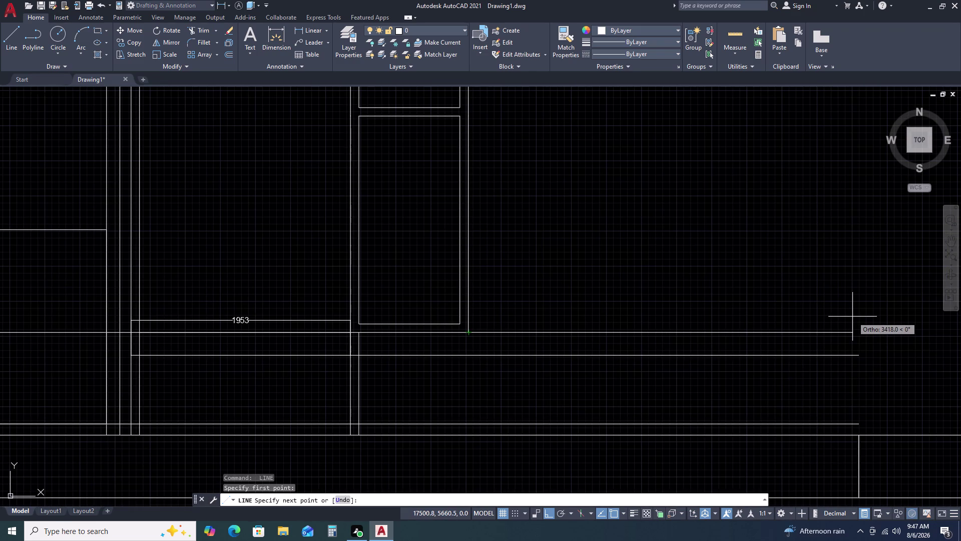
key(End)
key(Page_Up)
scroll(down, 3)
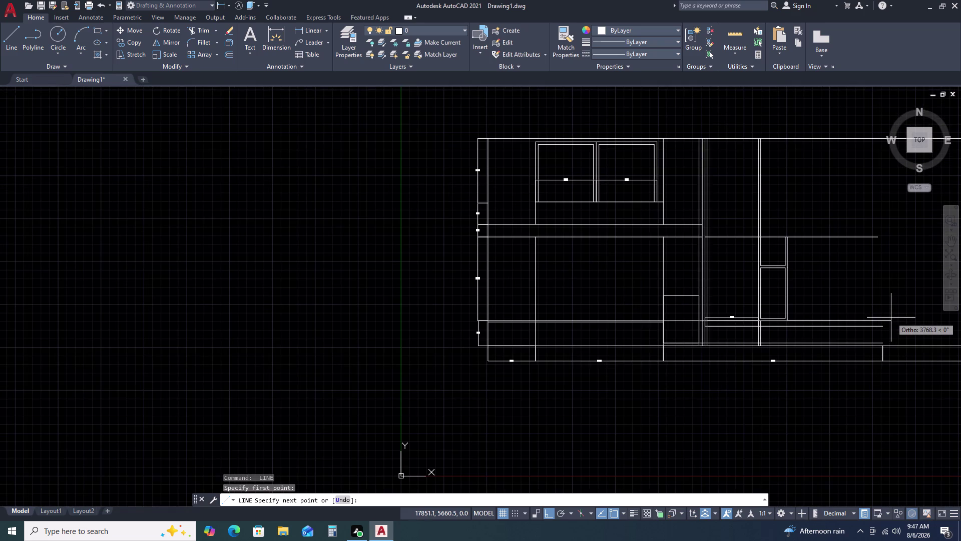
key(Clear)
key(Page_Down)
key(Return)
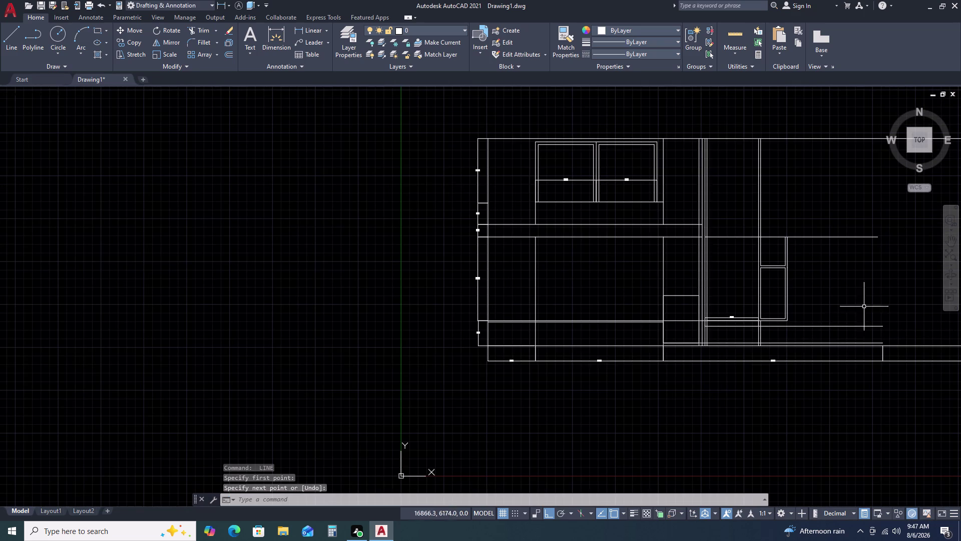
Close the extension box's right end with a vertical line between the upper and lower lines.
key(space)
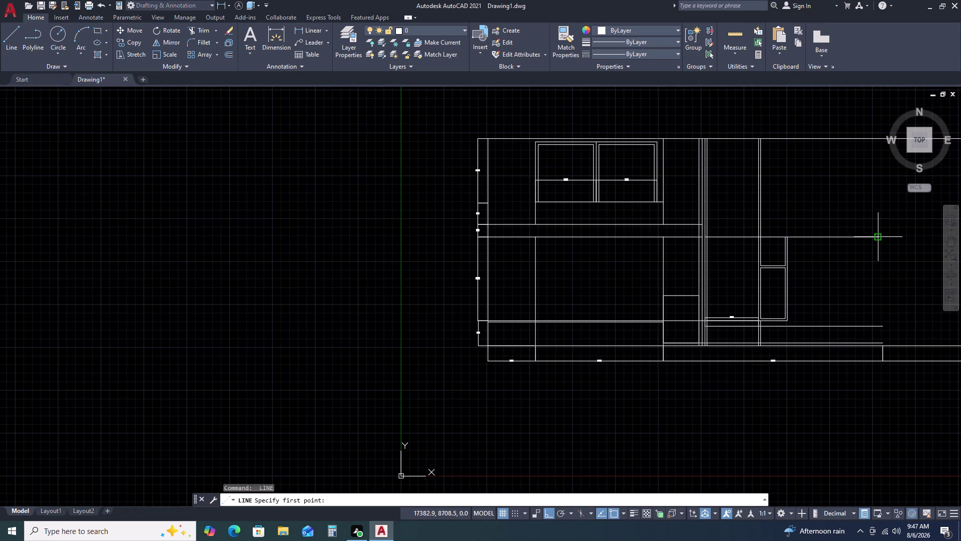
click(880, 237)
click(881, 327)
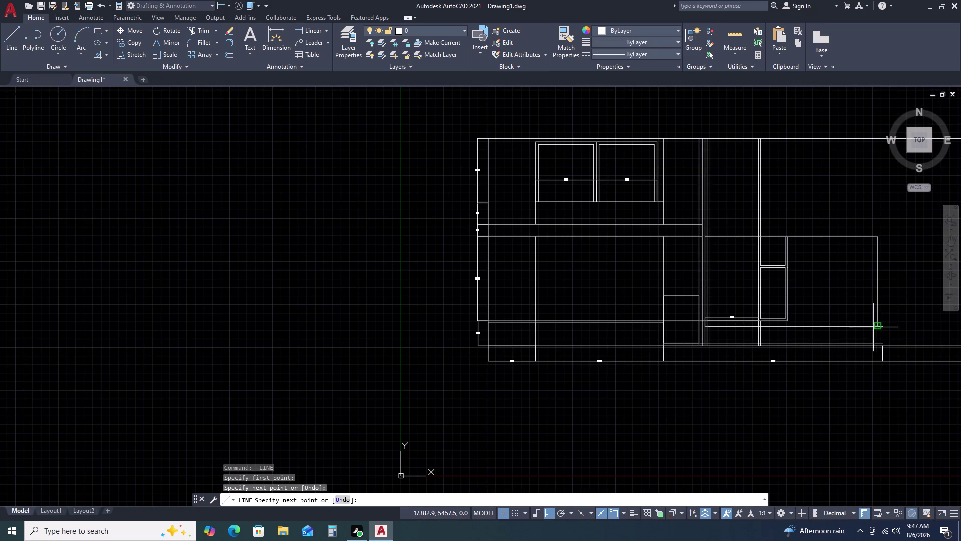
key(space)
scroll(up, 3)
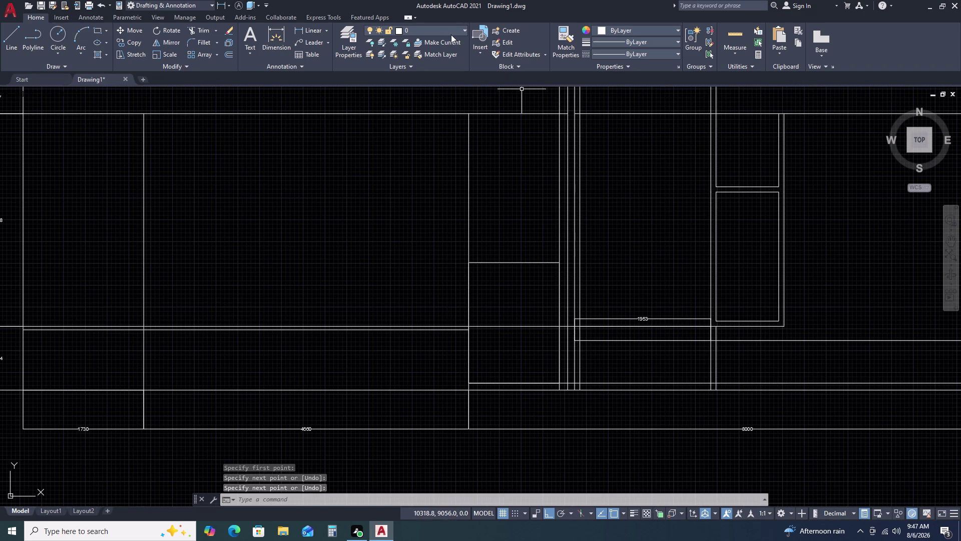
click(319, 28)
middle_drag(700, 280, 369, 241)
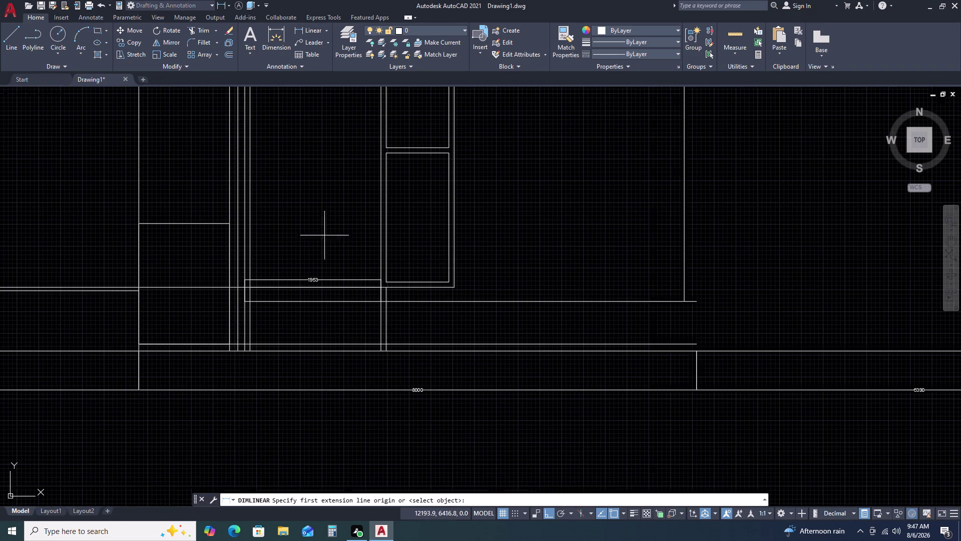
click(454, 287)
key(End)
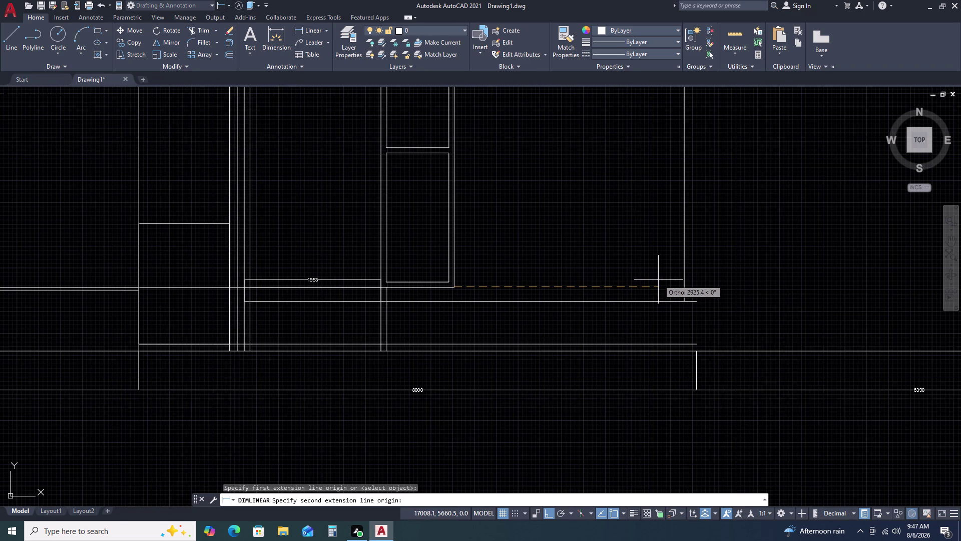
key(Page_Up)
key(Page_Down)
key(BackSpace)
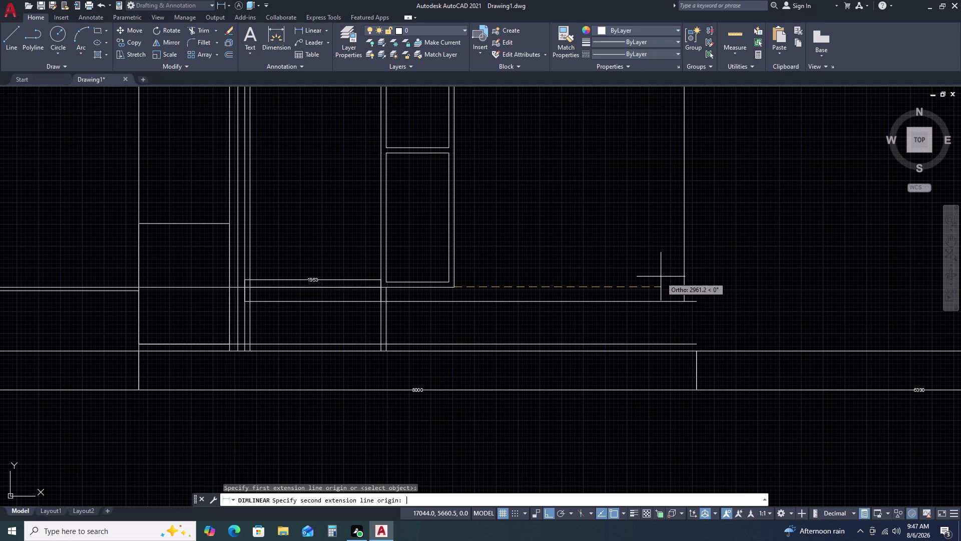
key(Clear)
key(Page_Down)
key(Return)
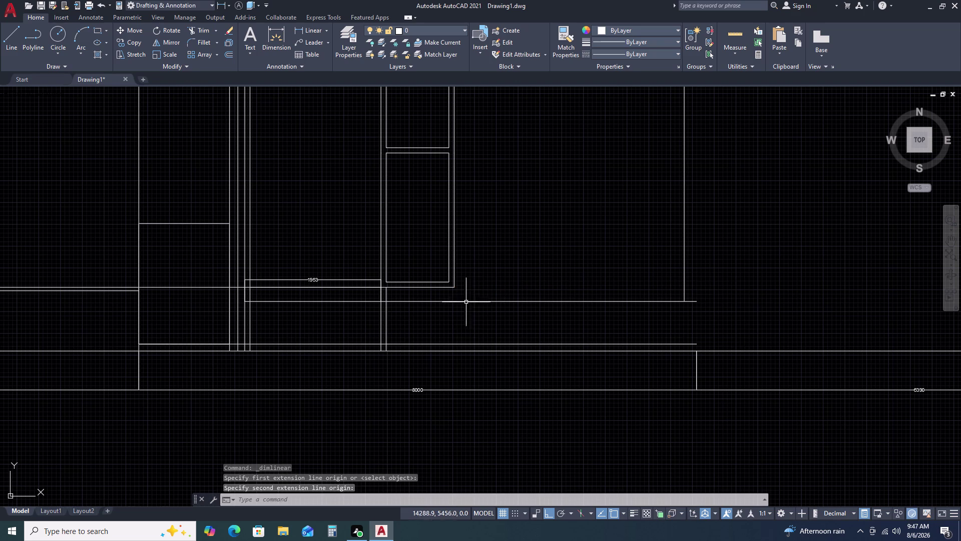
key(Escape)
key(Escape)
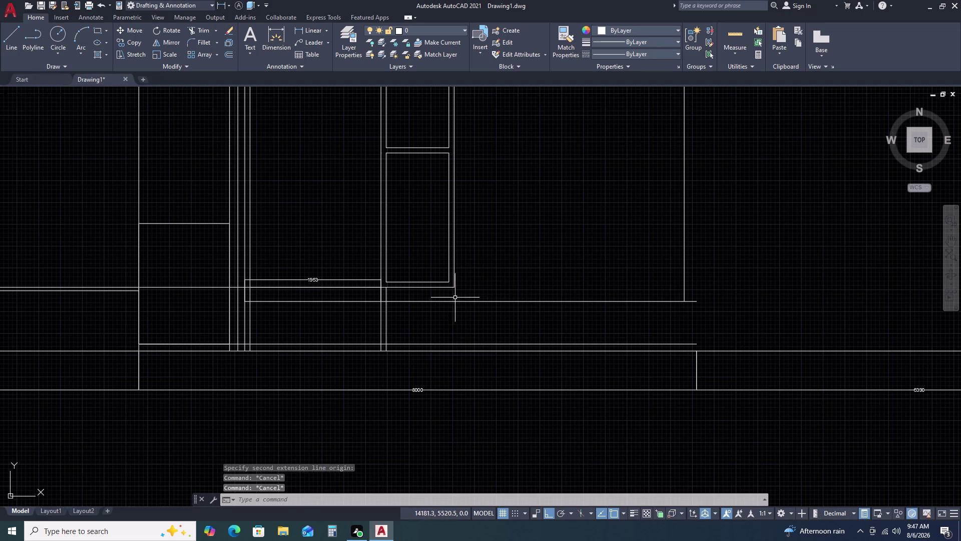
key(Escape)
key(Escape)
click(446, 286)
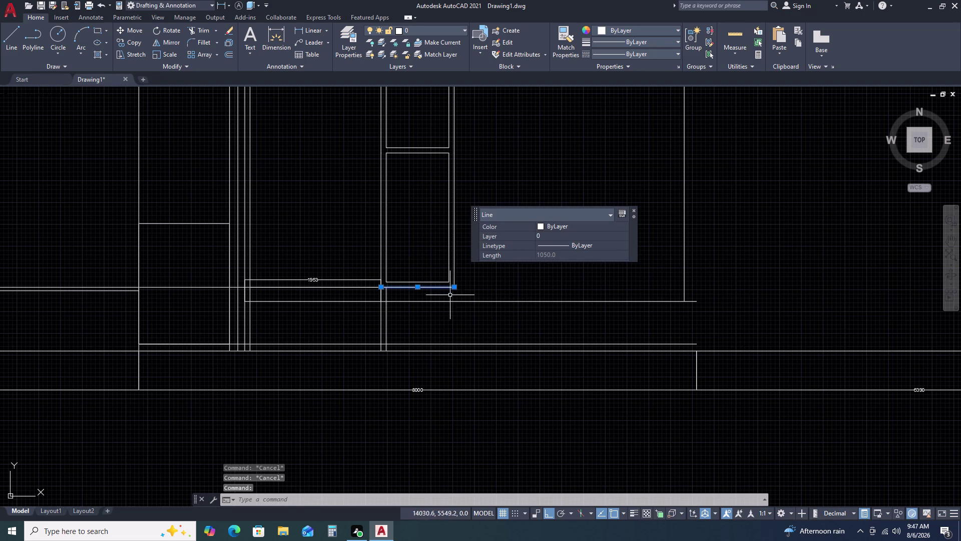
key(Escape)
scroll(down, 3)
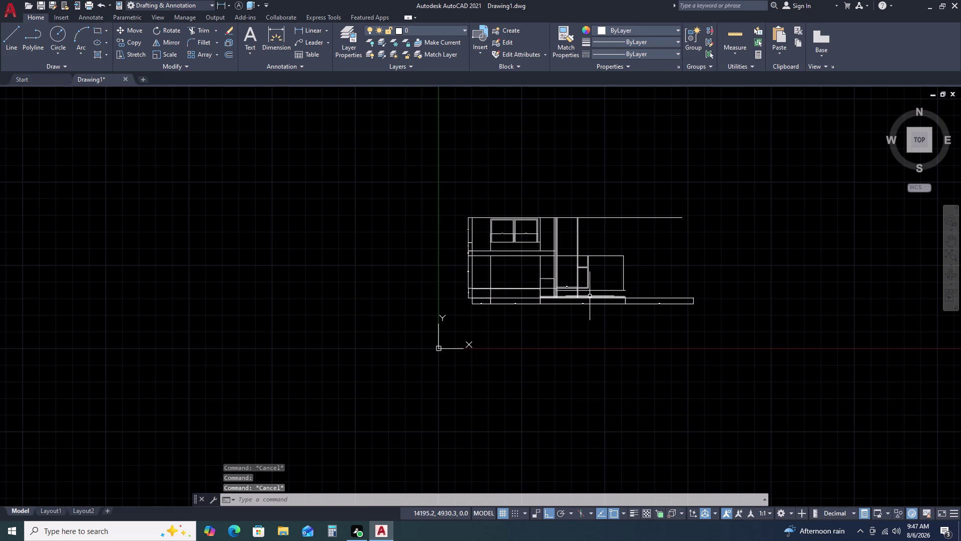
scroll(up, 3)
text(L)
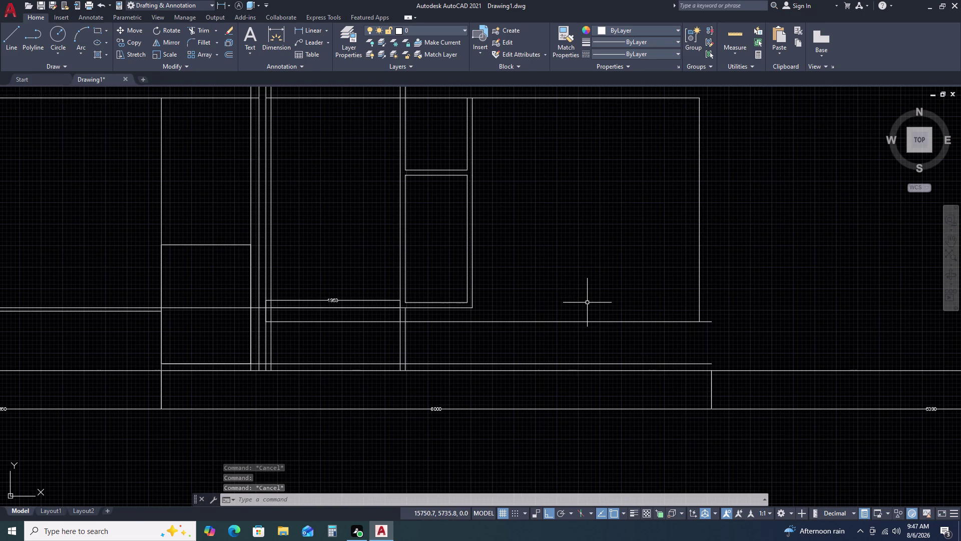
key(space)
drag(471, 306, 480, 306)
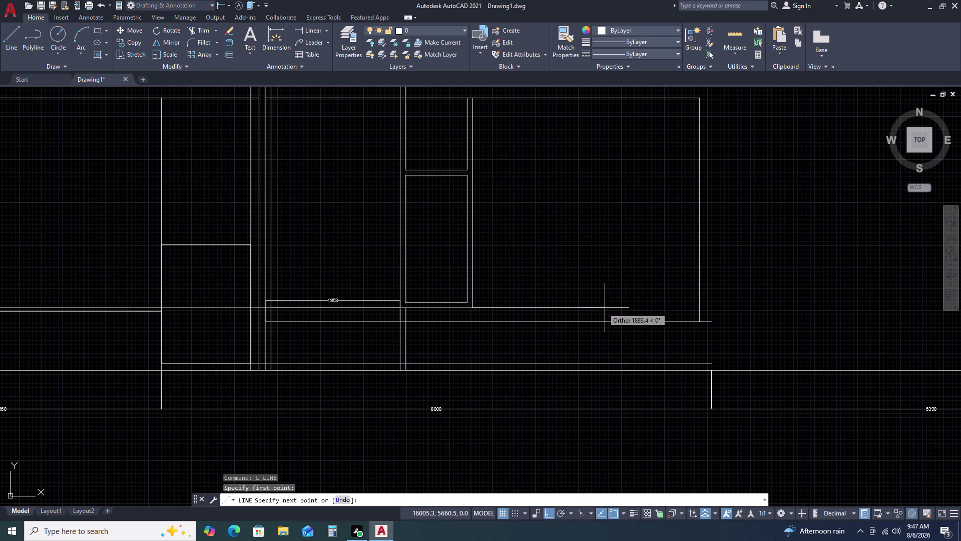
key(End)
key(Page_Up)
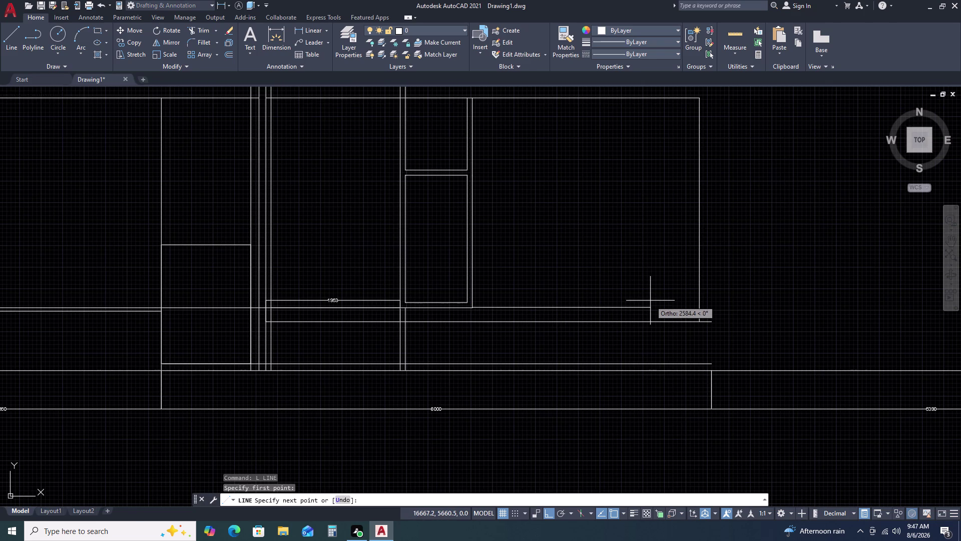
key(Clear)
key(Page_Down)
key(Return)
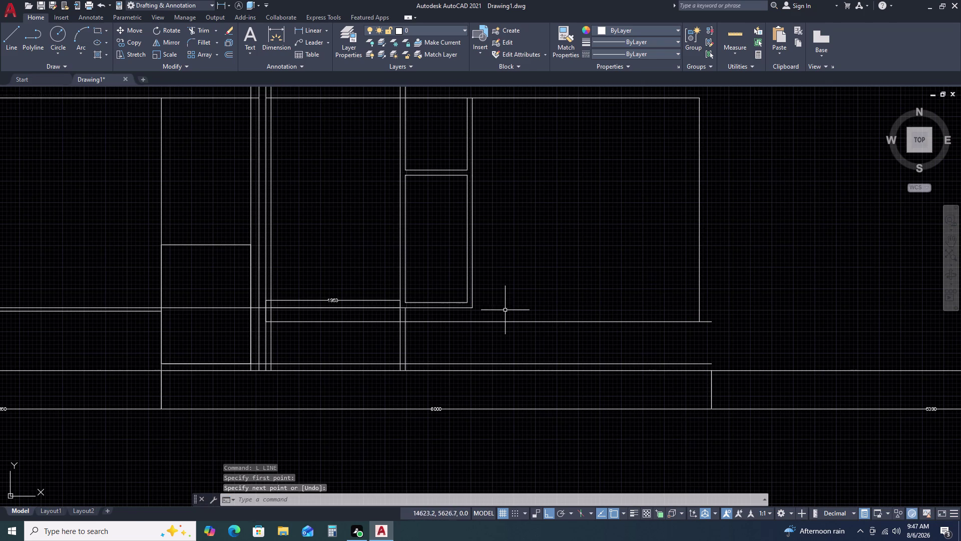
key(space)
click(474, 308)
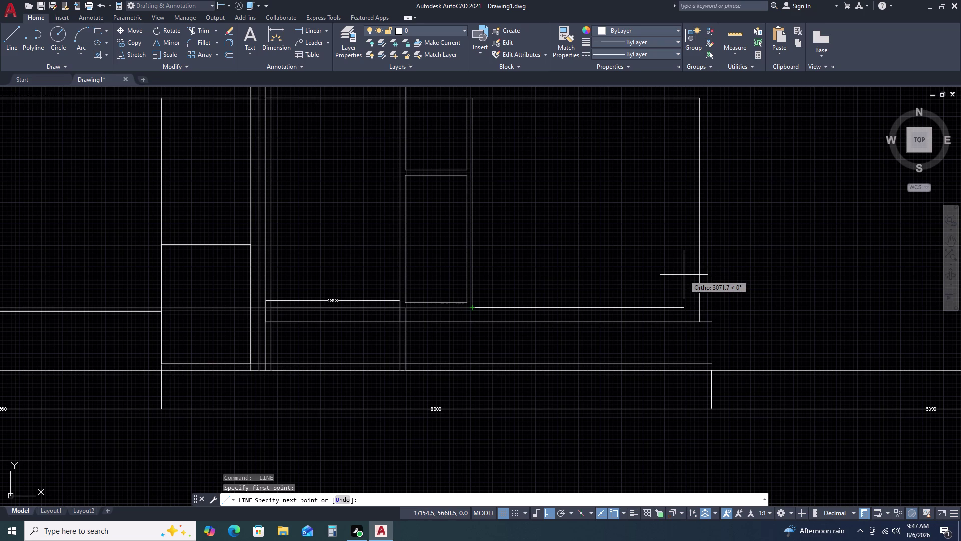
key(Escape)
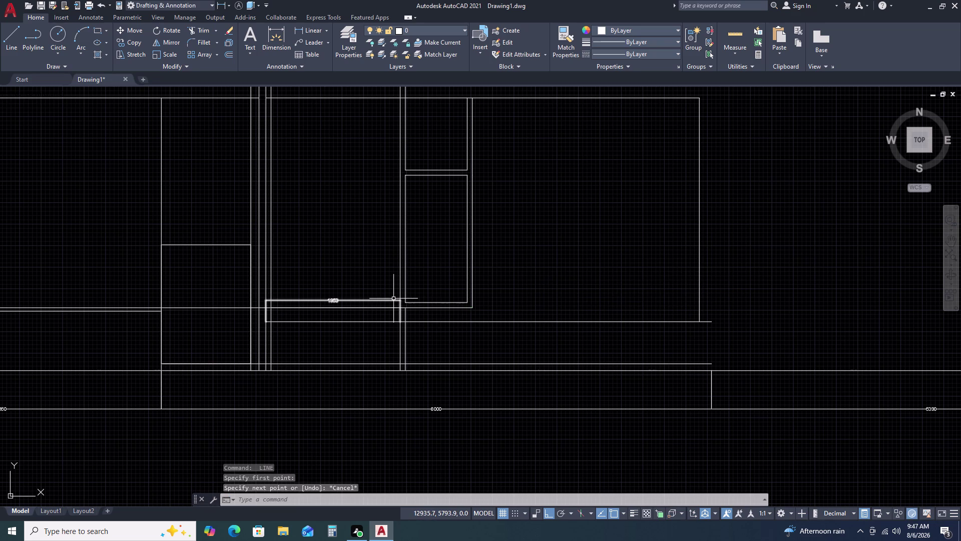
click(393, 299)
Copy the 1953 dimension from its lower-left corner to the tall panel's lower-right corner.
scroll(up, 3)
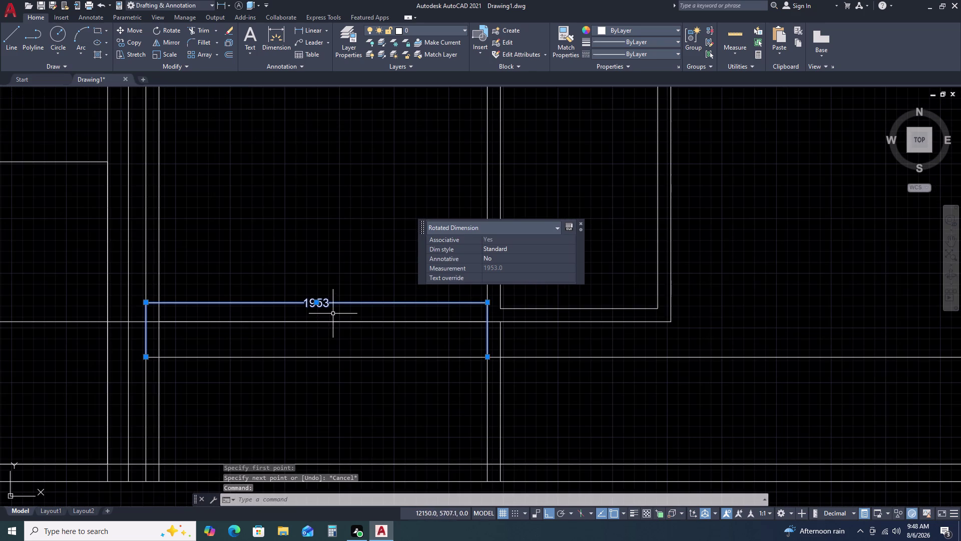
key(x)
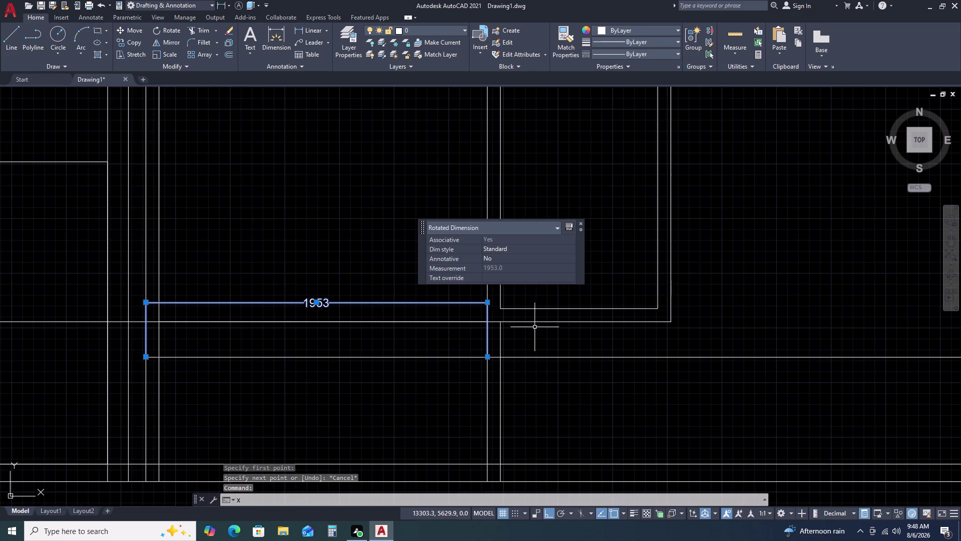
key(BackSpace)
text(C)
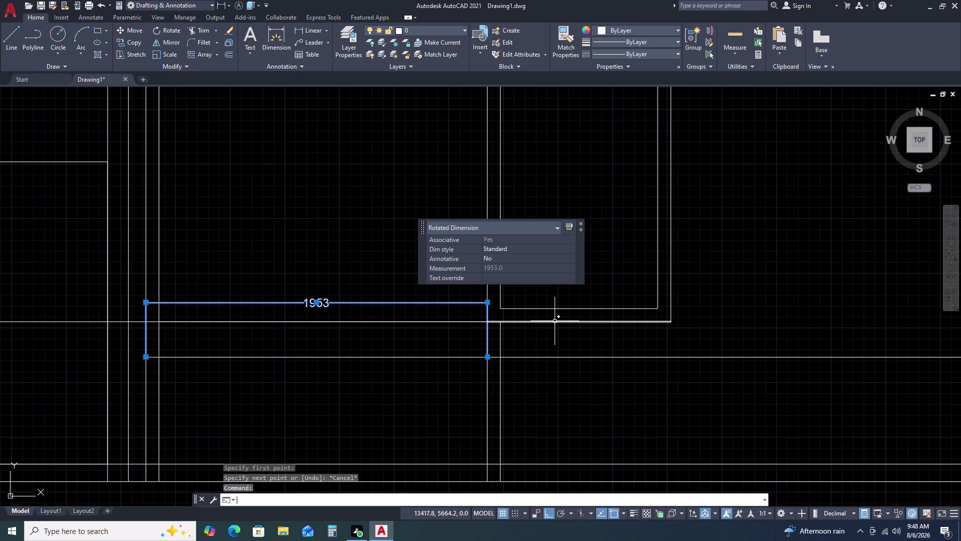
text(O)
key(space)
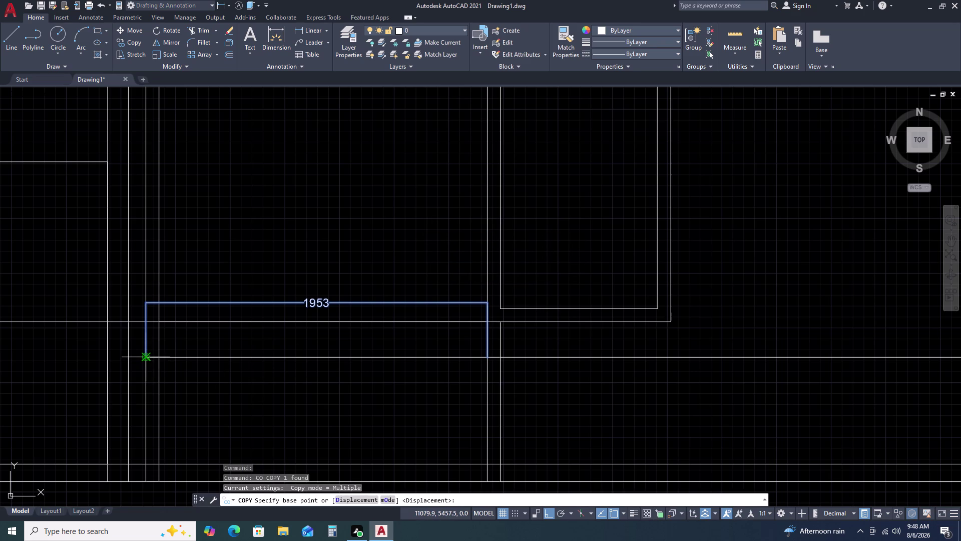
click(146, 355)
key(F8)
scroll(up, 3)
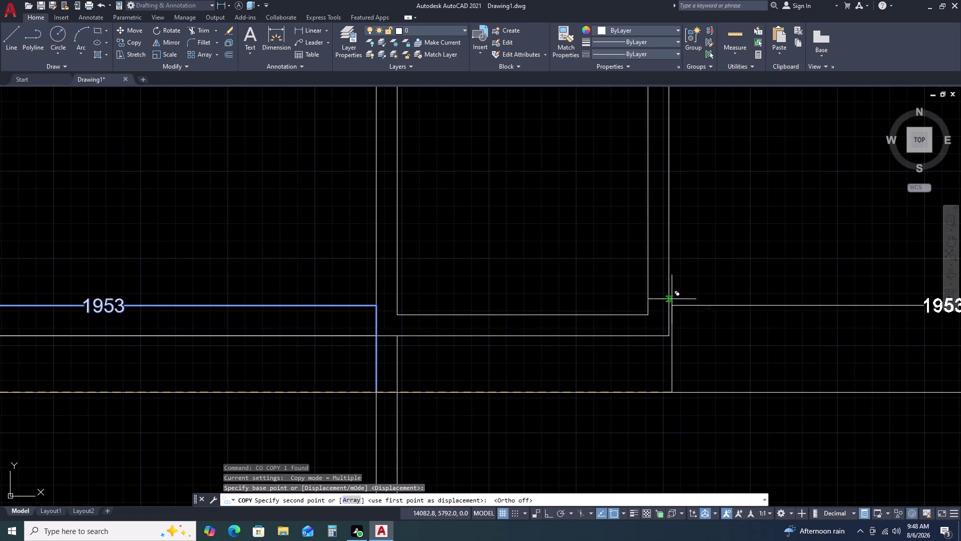
click(670, 336)
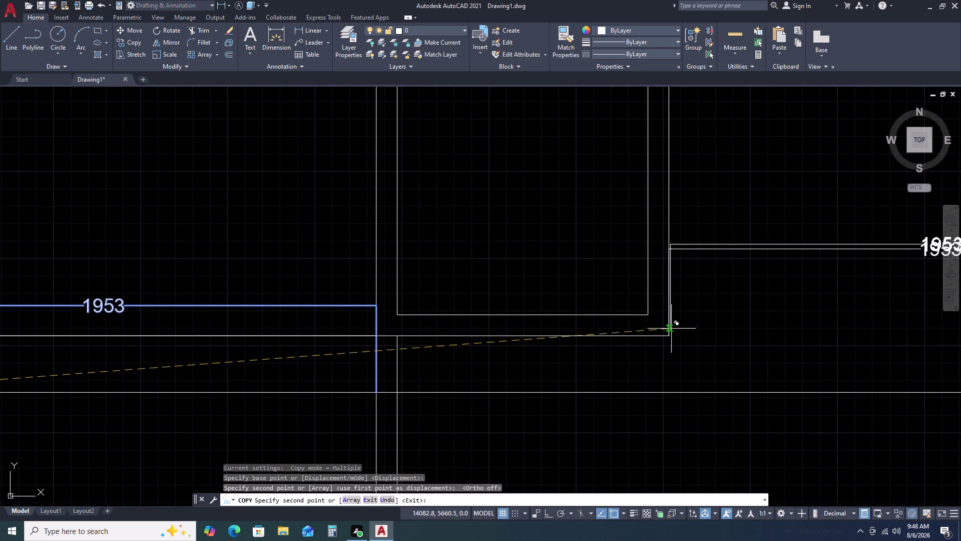
key(Escape)
scroll(down, 3)
middle_drag(703, 295, 577, 280)
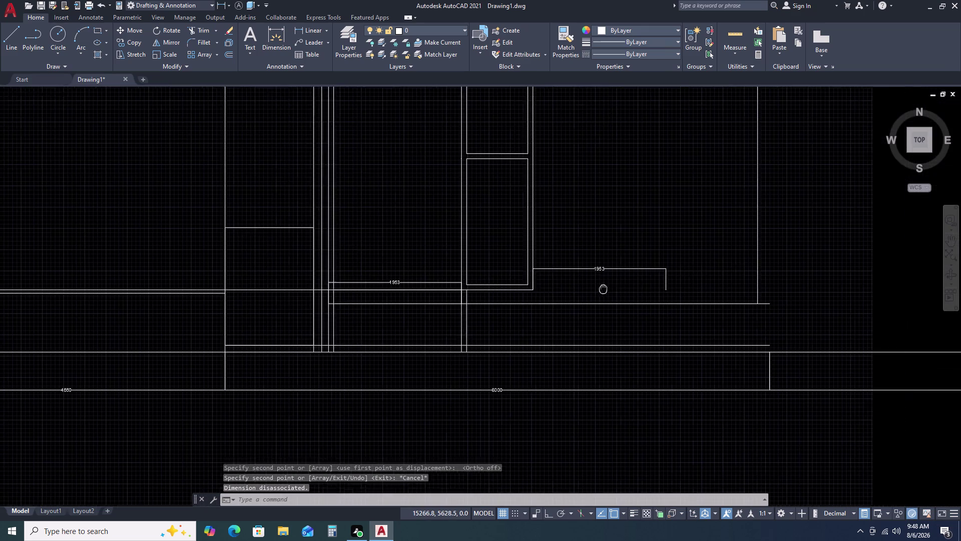
middle_drag(578, 280, 569, 276)
Draw a horizontal line across the right box ending at the copied dimension's corner.
text(L)
key(space)
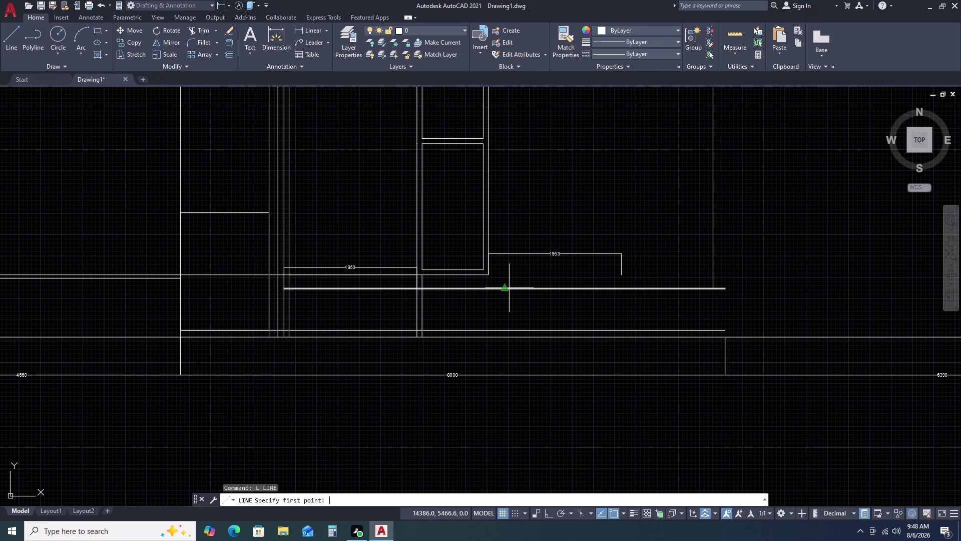
click(486, 276)
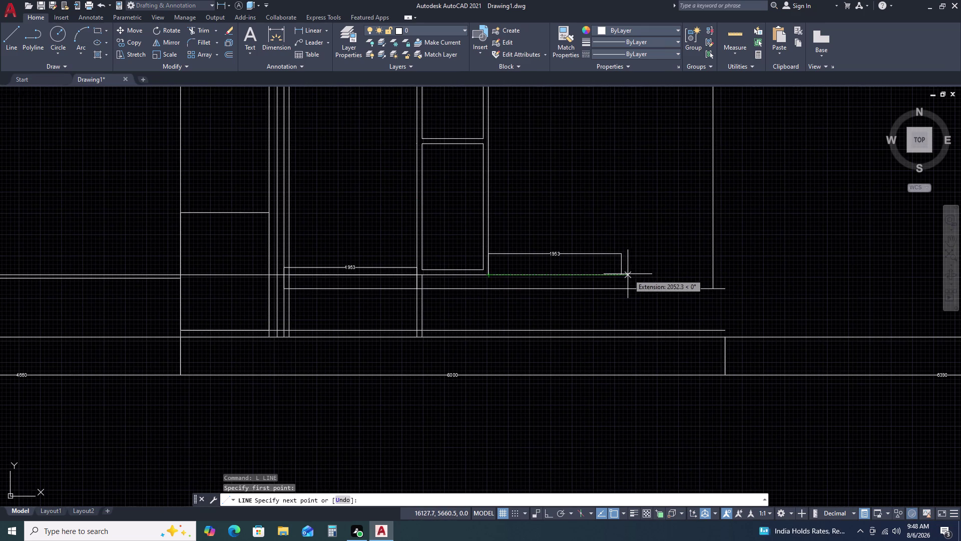
click(622, 275)
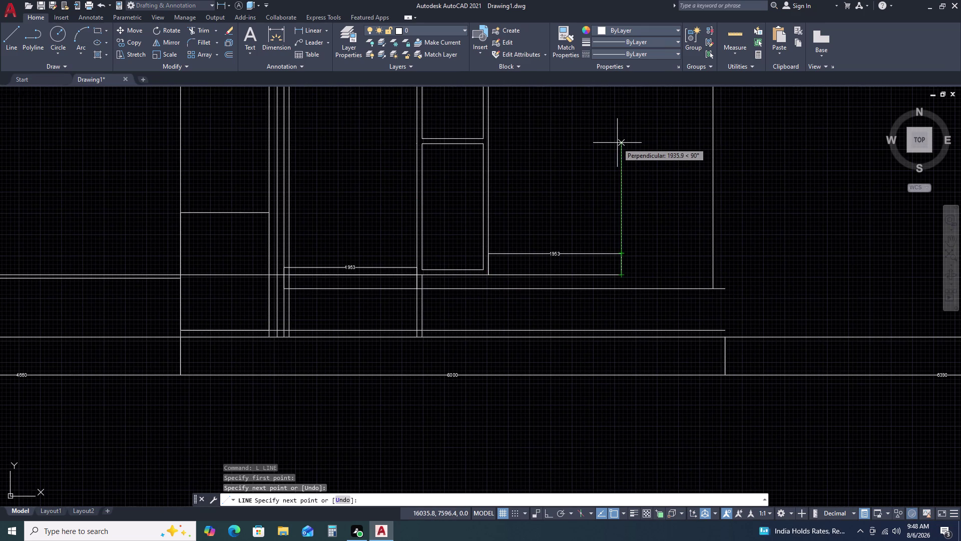
middle_click(617, 137)
middle_drag(618, 137, 619, 211)
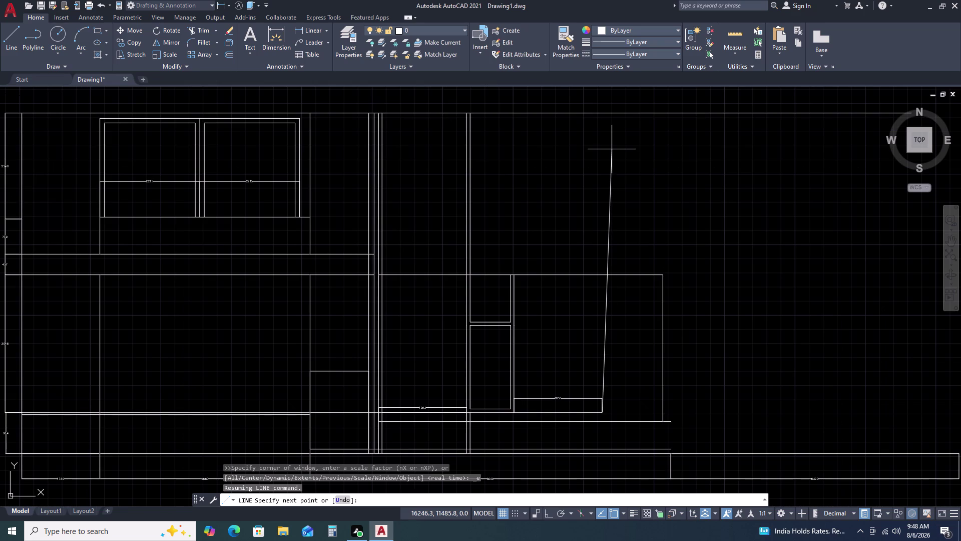
key(Page_Down)
key(Insert)
key(Left)
key(Up)
key(Return)
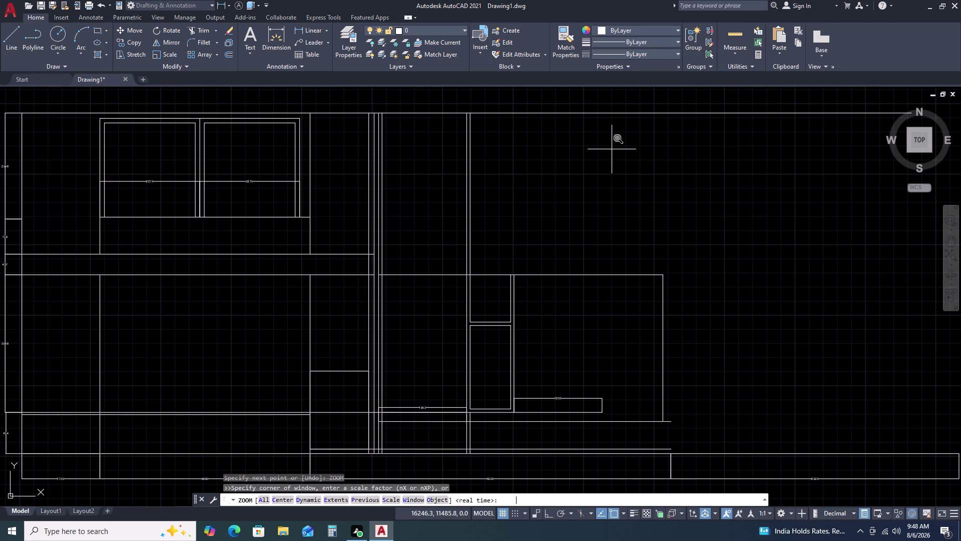
scroll(down, 3)
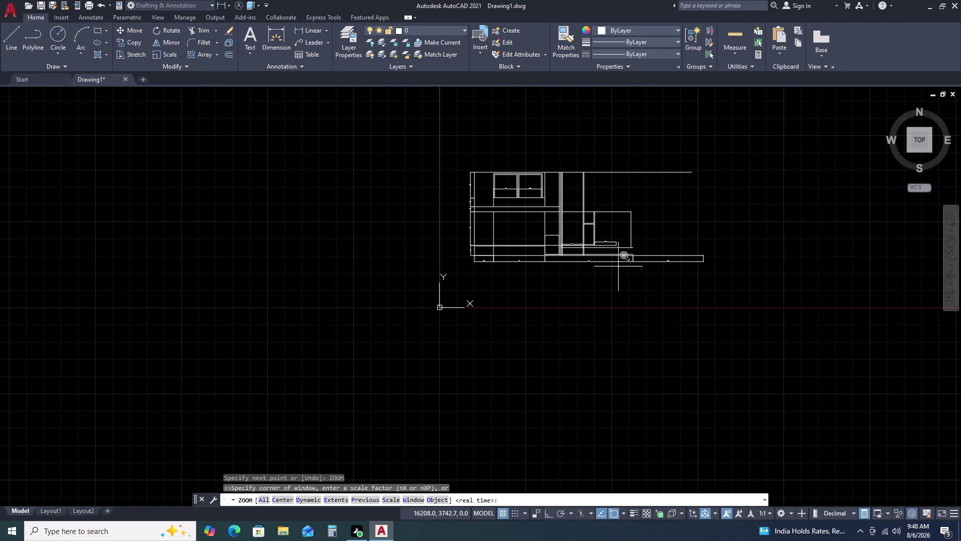
key(Escape)
key(Escape)
key(space)
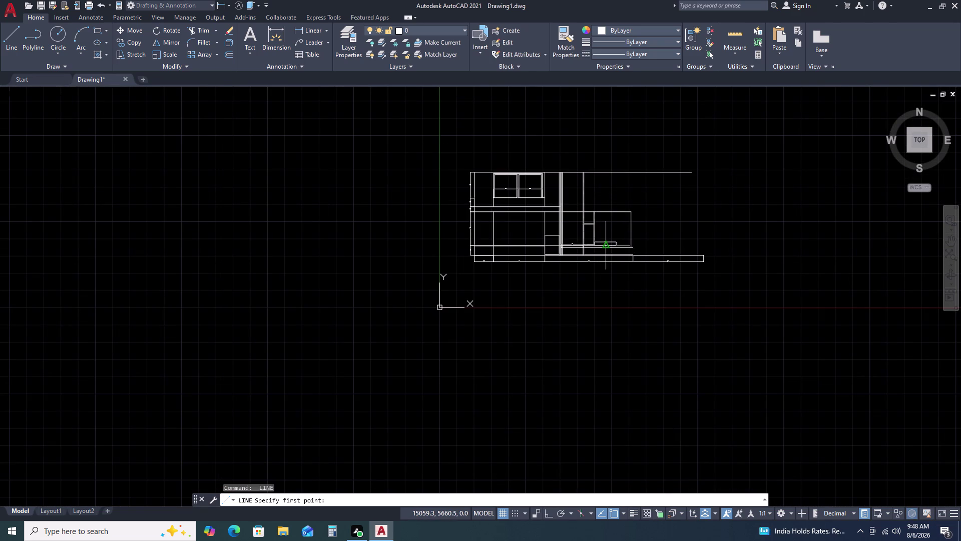
scroll(up, 3)
drag(643, 240, 645, 226)
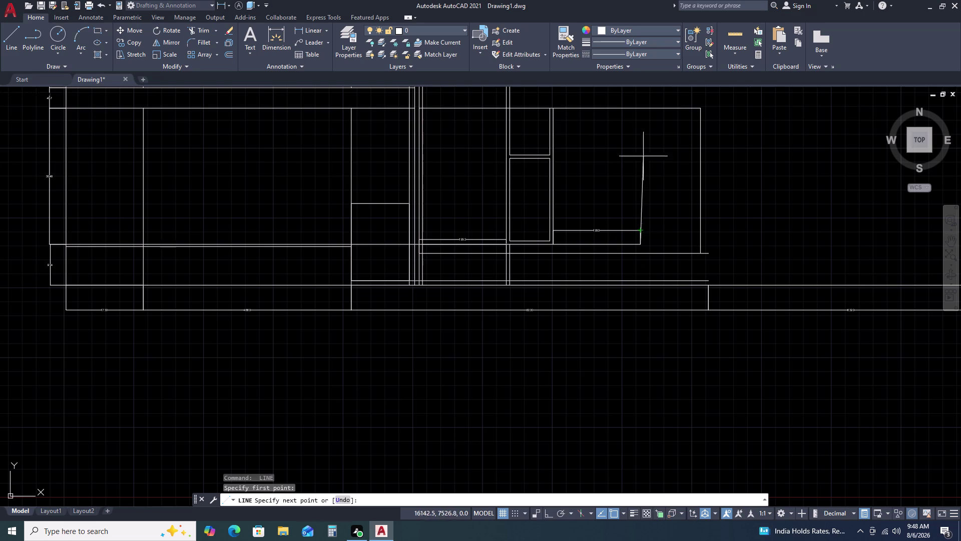
key(End)
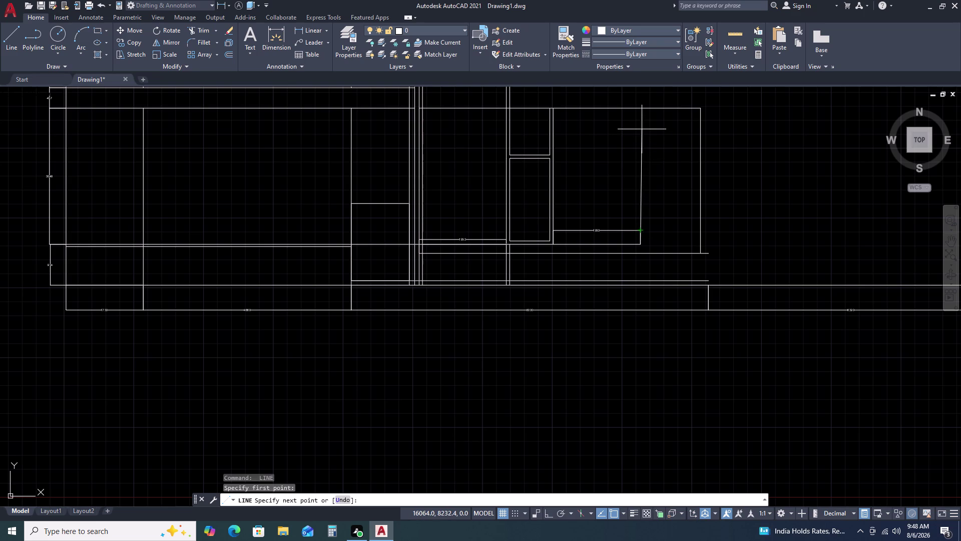
key(Page_Up)
key(Clear)
key(Insert)
key(Return)
scroll(up, 3)
scroll(down, 3)
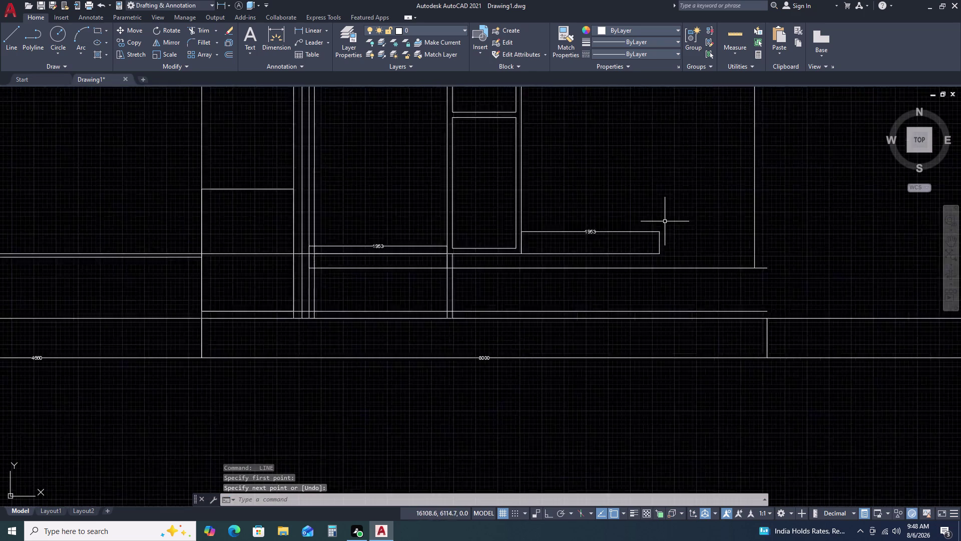
Draw an ortho line from the tall panel's upper corner across and down, closing the box's right side.
text(L)
key(space)
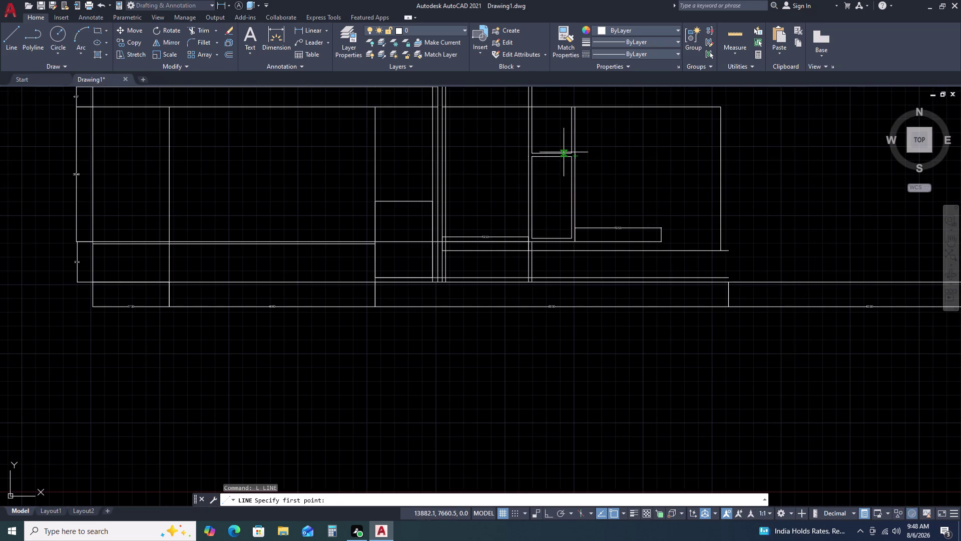
scroll(up, 3)
scroll(down, 3)
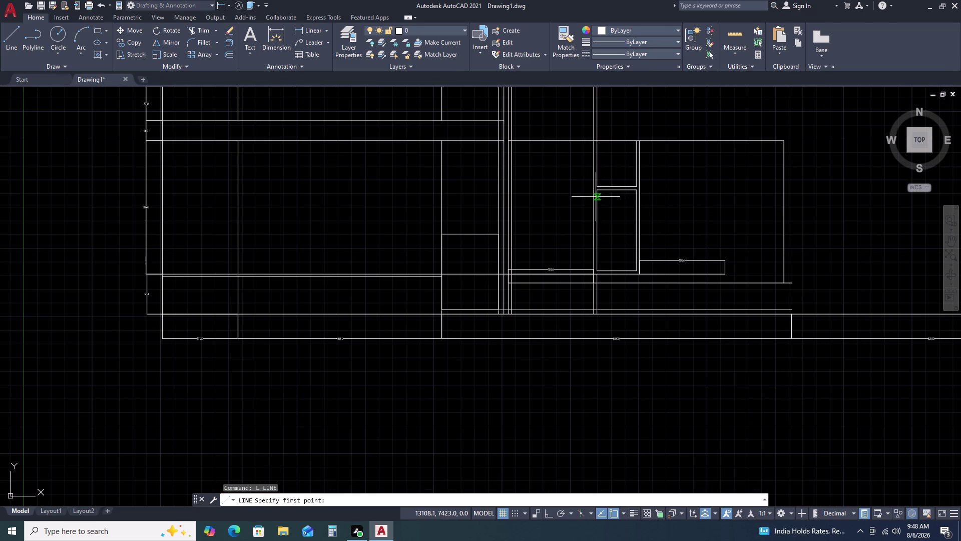
scroll(up, 3)
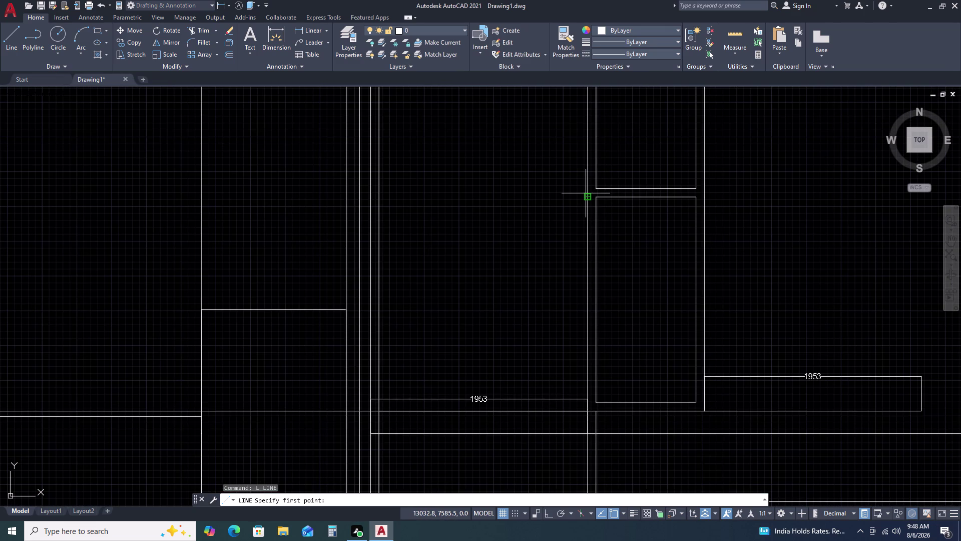
click(697, 200)
middle_drag(777, 204, 529, 212)
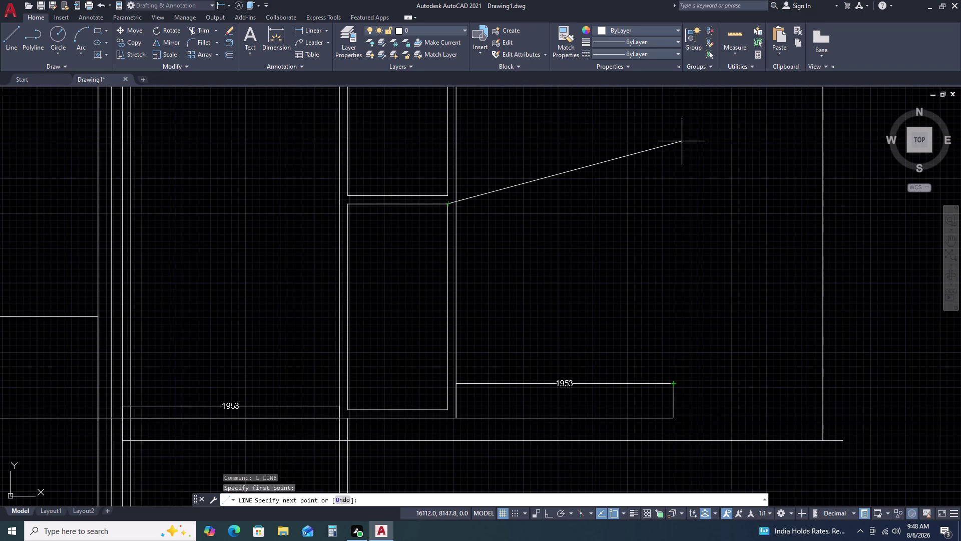
key(F8)
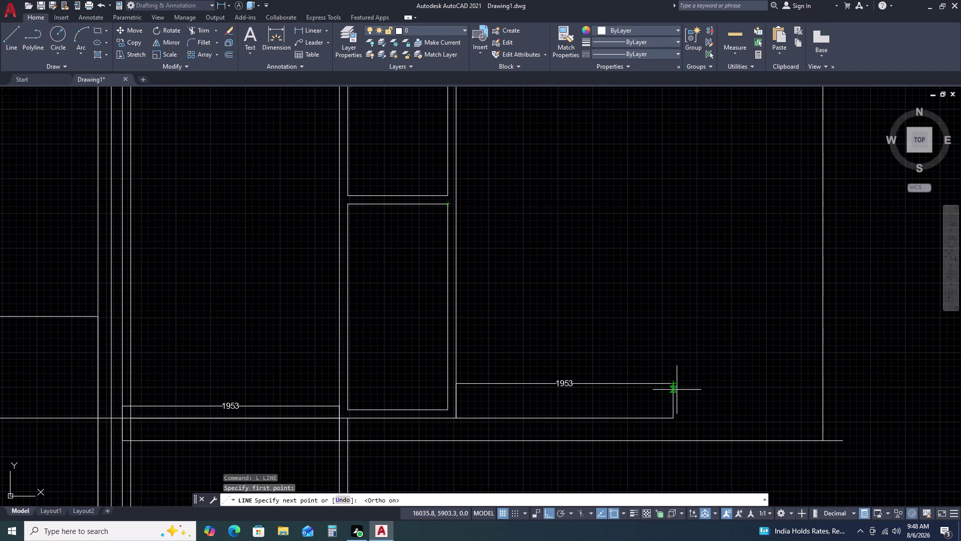
click(674, 204)
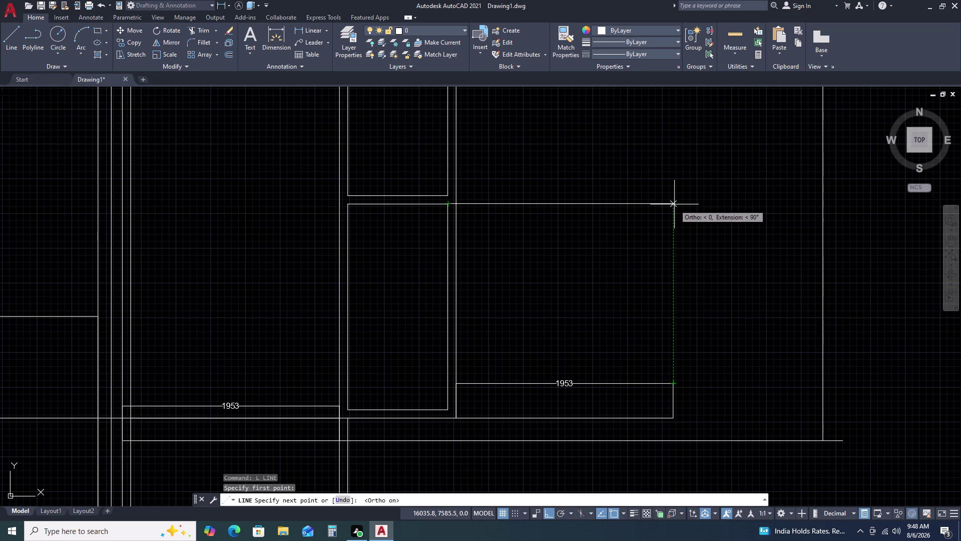
click(674, 379)
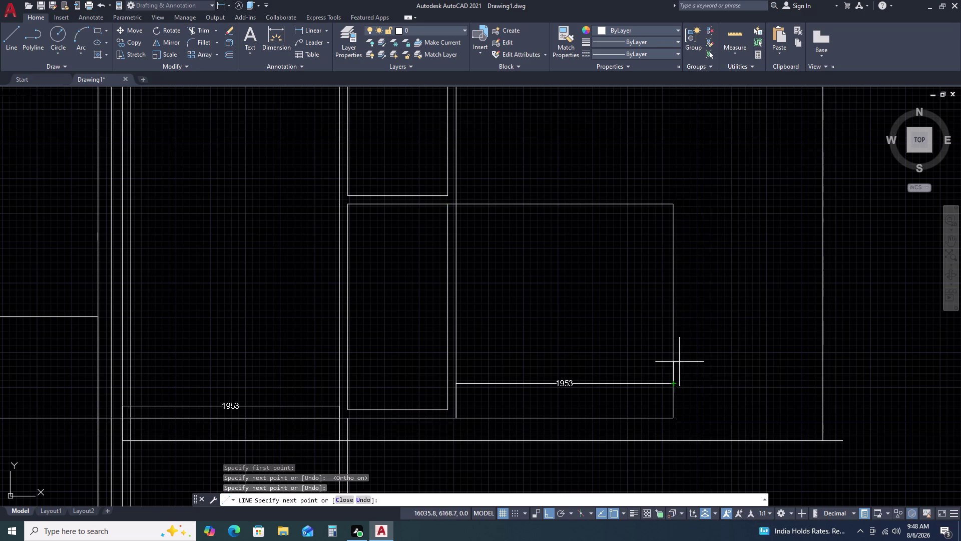
key(Escape)
Trim away the top-edge piece bridging the narrow box and the right-hand box.
text(TR)
key(space)
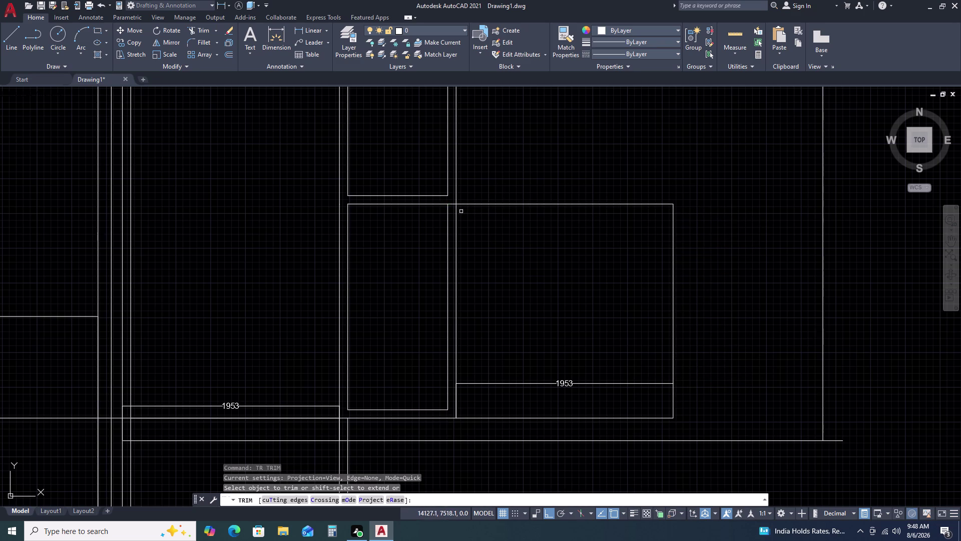
click(452, 204)
key(Escape)
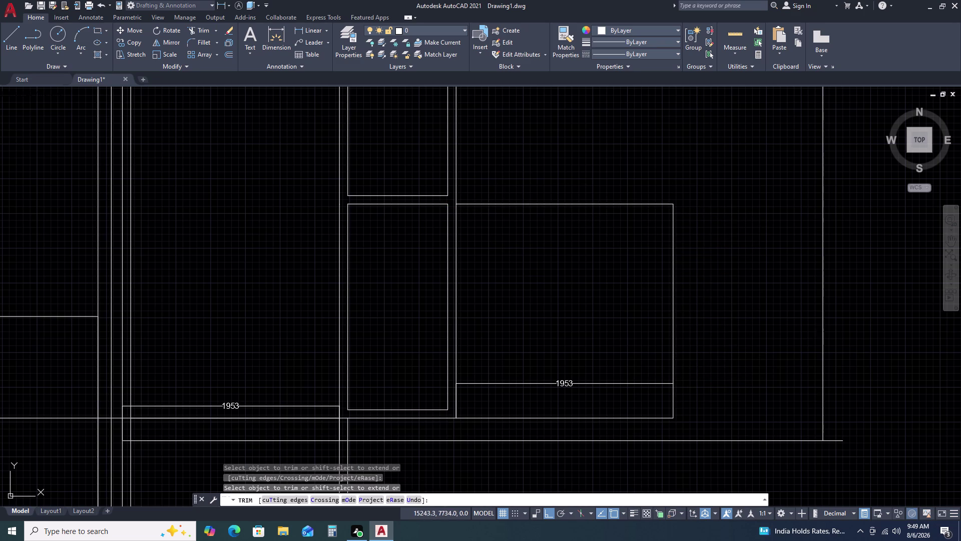
scroll(down, 3)
middle_drag(618, 261, 623, 168)
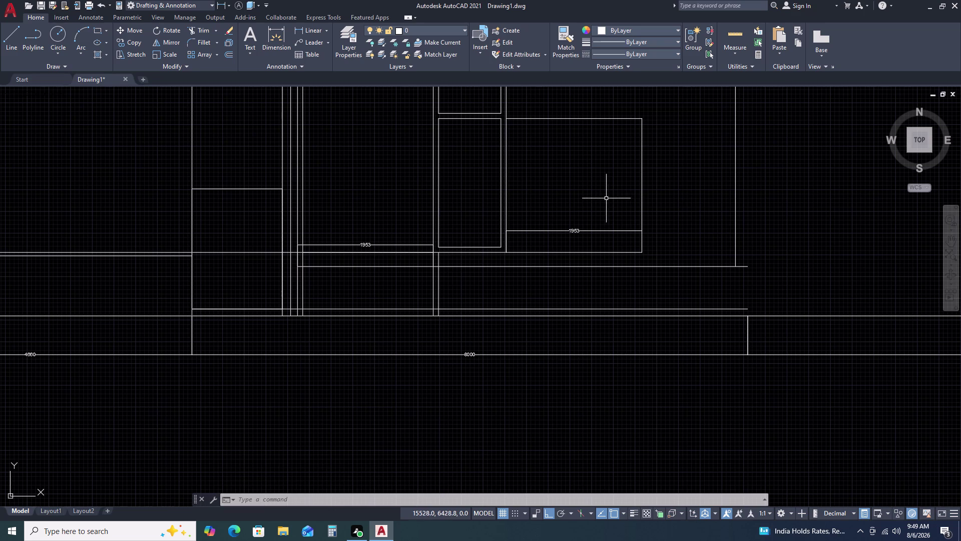
click(547, 118)
Offset the right box's top, right and bottom edges 75 units inward.
text(O)
key(space)
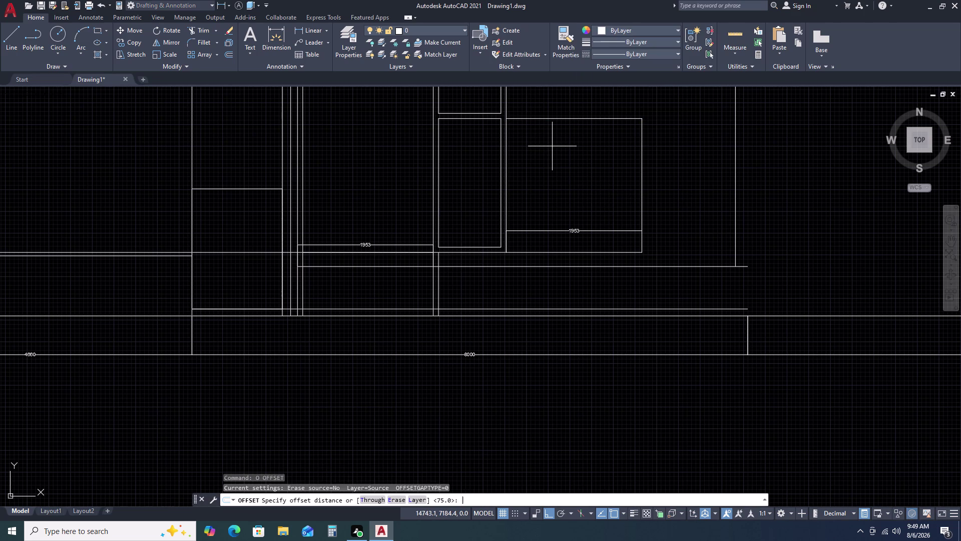
key(Home)
key(Clear)
key(Return)
click(549, 158)
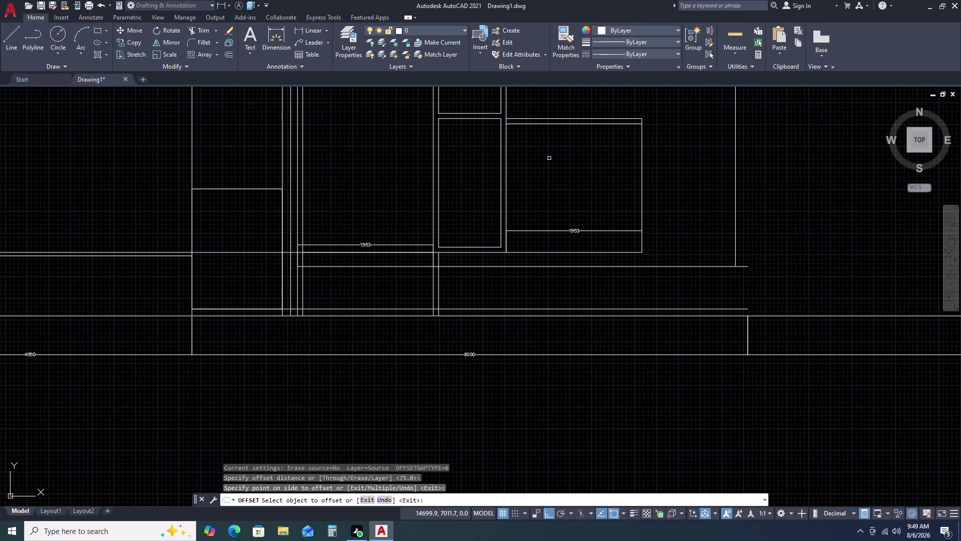
click(642, 151)
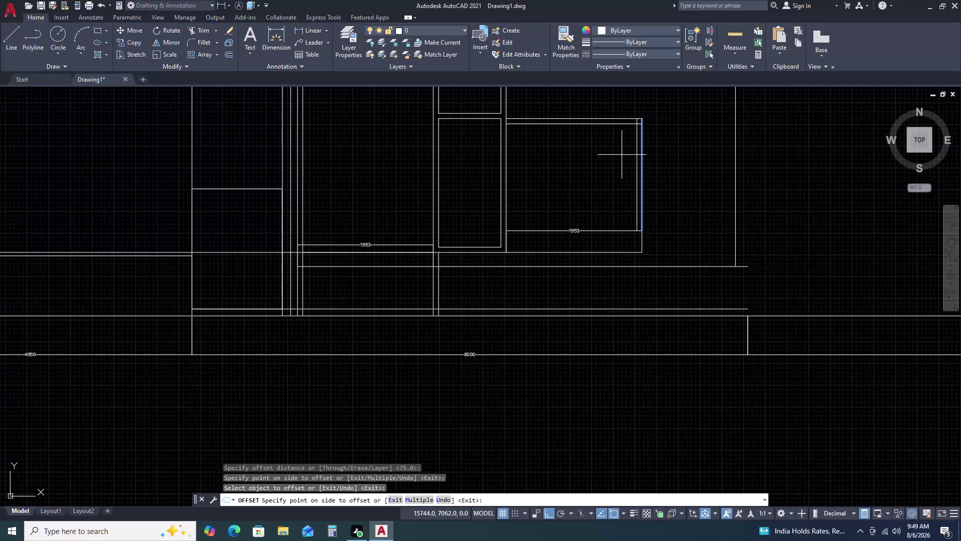
double_click(622, 154)
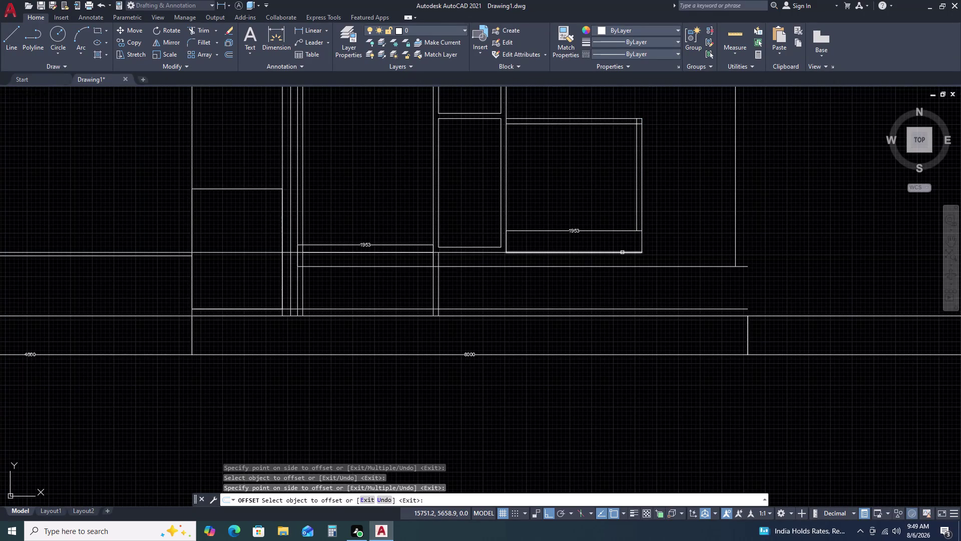
click(622, 252)
click(623, 236)
key(Escape)
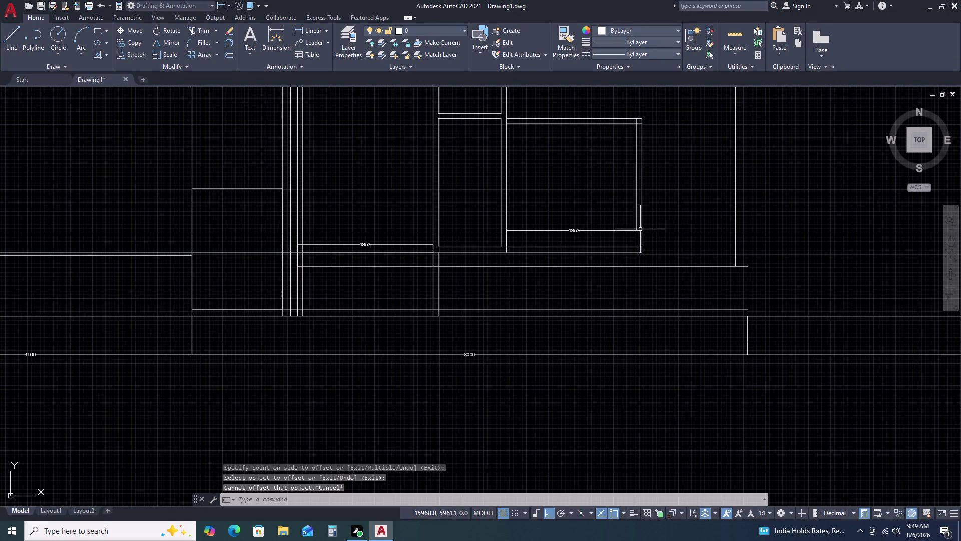
scroll(up, 3)
click(609, 236)
Erase the copied 1953 dimension from the right box.
click(582, 246)
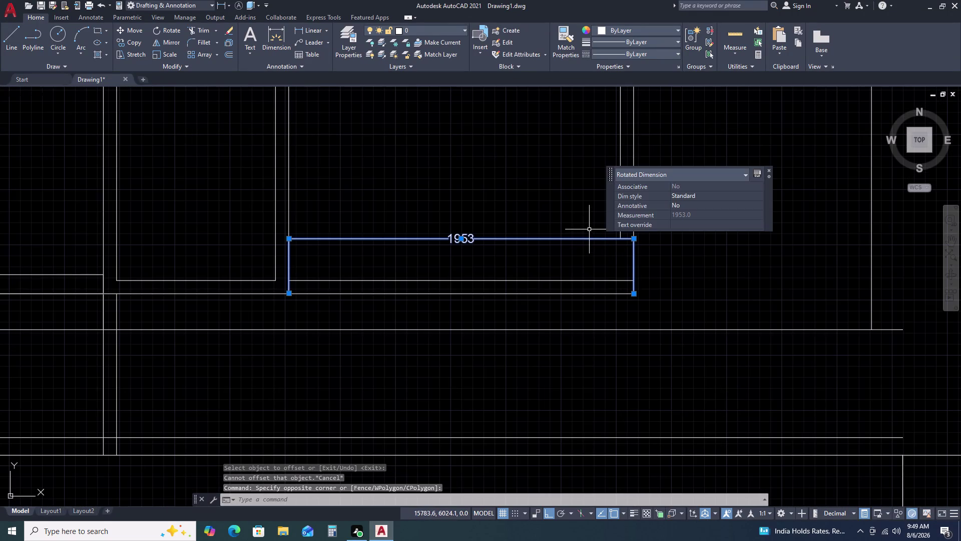
key(Delete)
key(r)
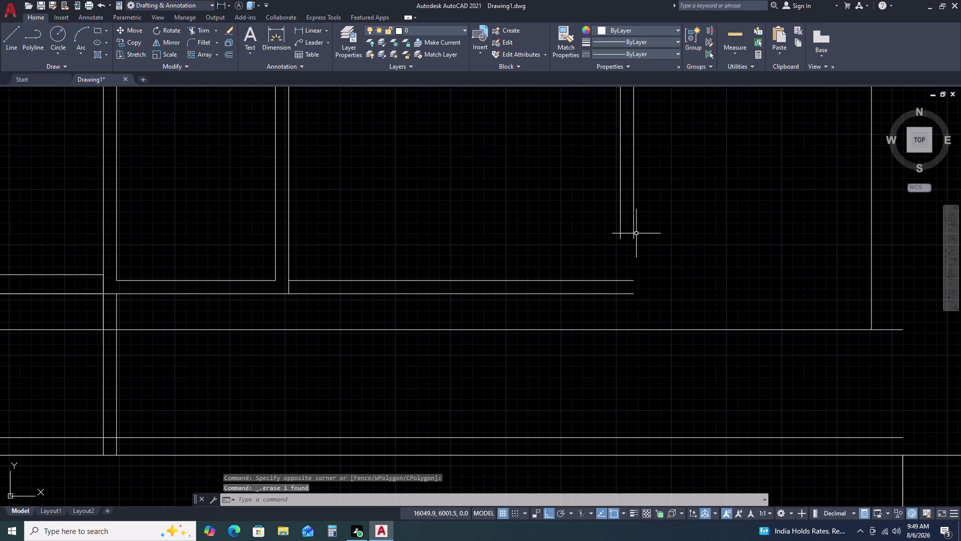
key(BackSpace)
text(EC)
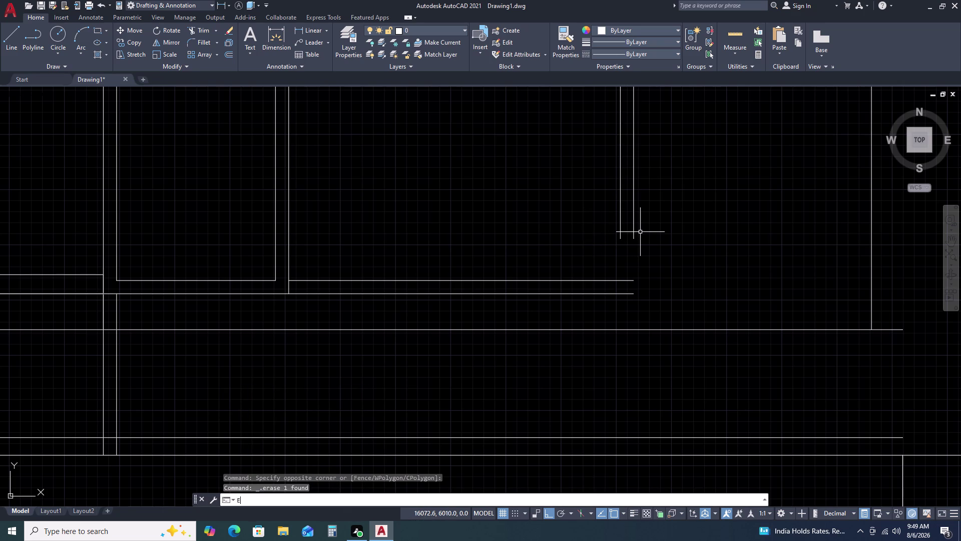
key(space)
click(671, 208)
click(585, 217)
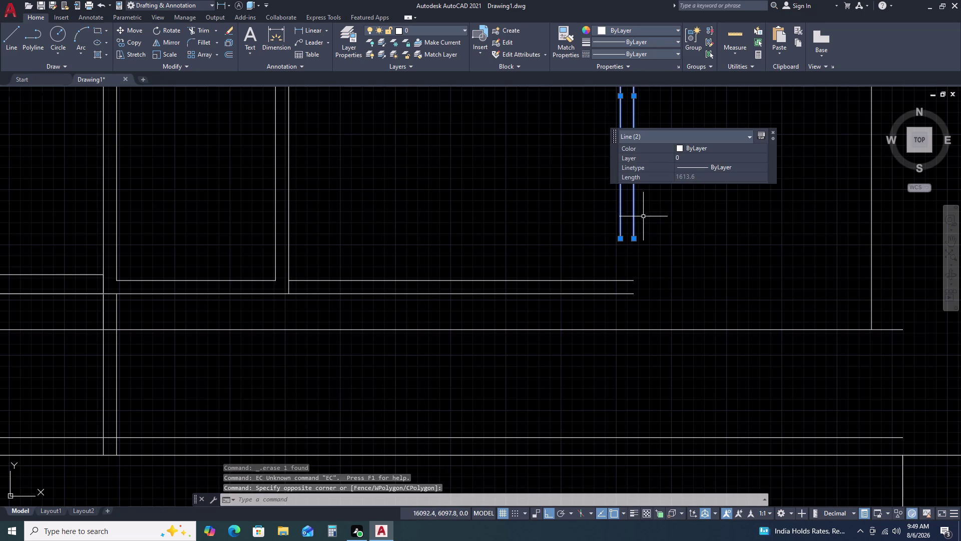
key(Escape)
Extend the right box's two vertical lines down to the horizontal lines below.
text(EX)
key(space)
click(651, 220)
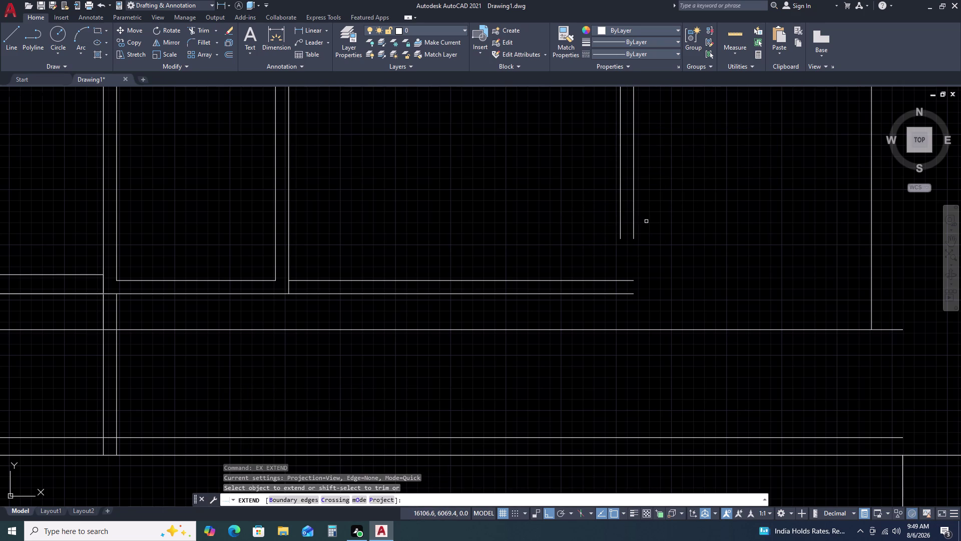
click(605, 224)
click(622, 261)
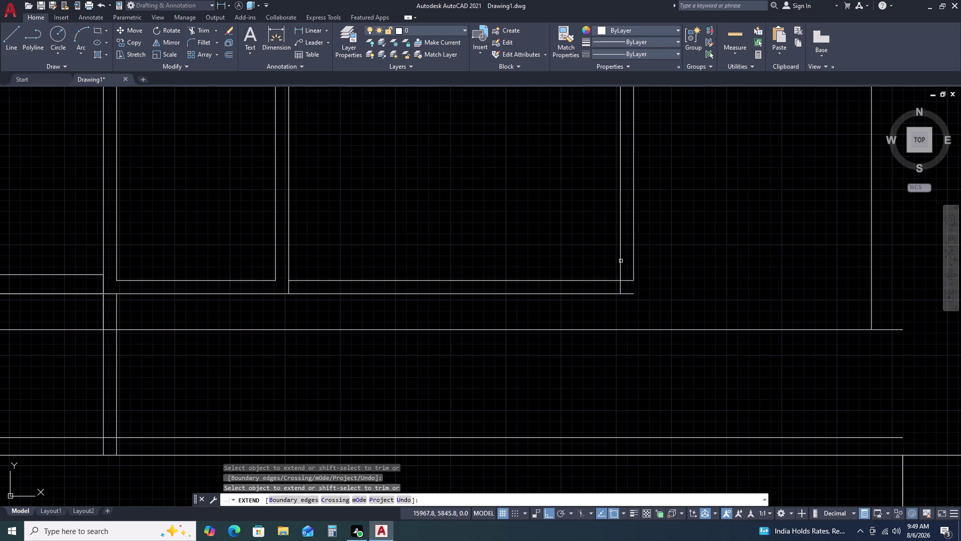
click(634, 266)
Draw a horizontal line from the middle box's top-left corner to the left frame line.
key(Escape)
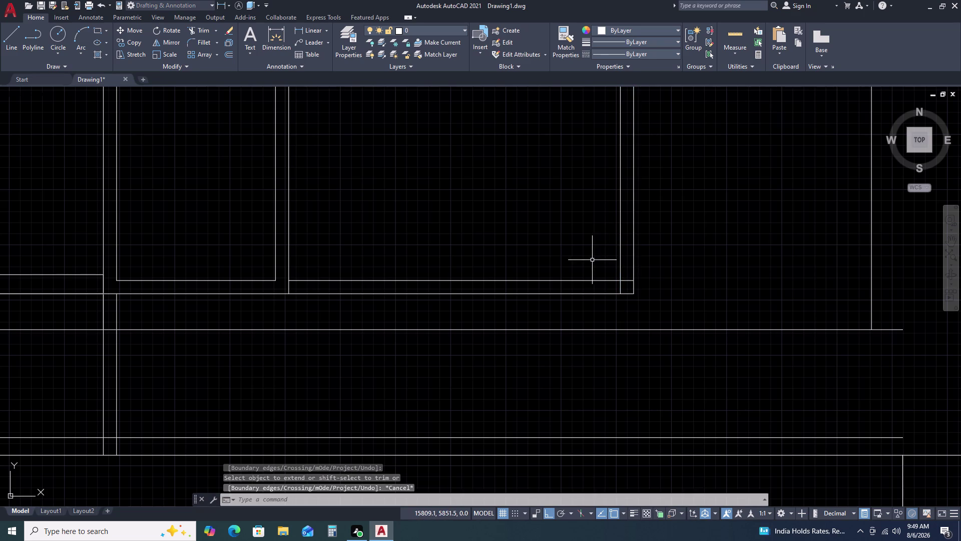
scroll(down, 3)
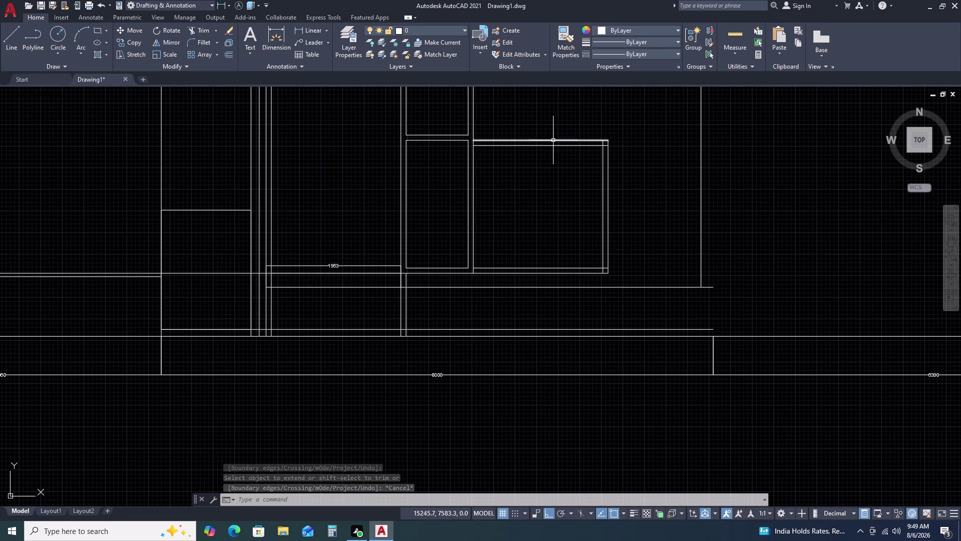
middle_drag(551, 141, 577, 182)
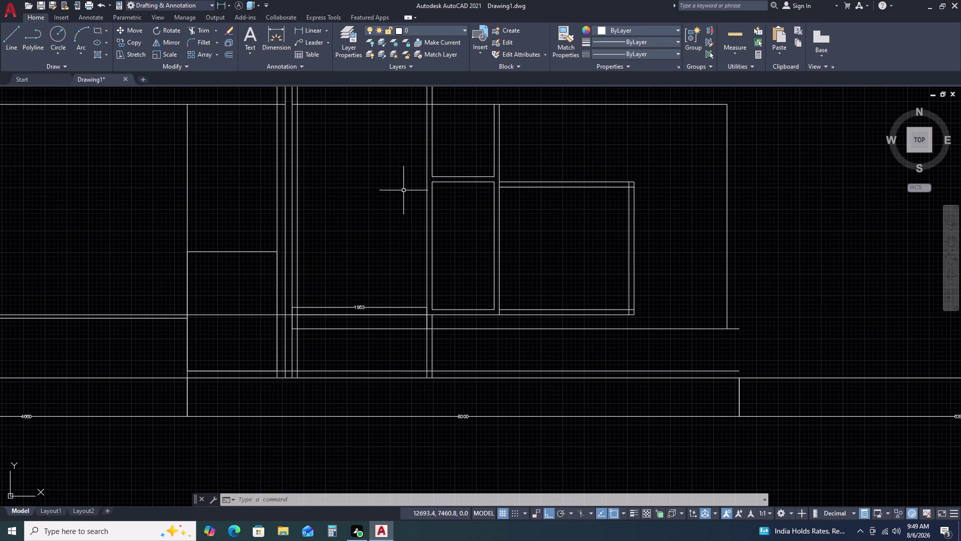
text(L)
key(space)
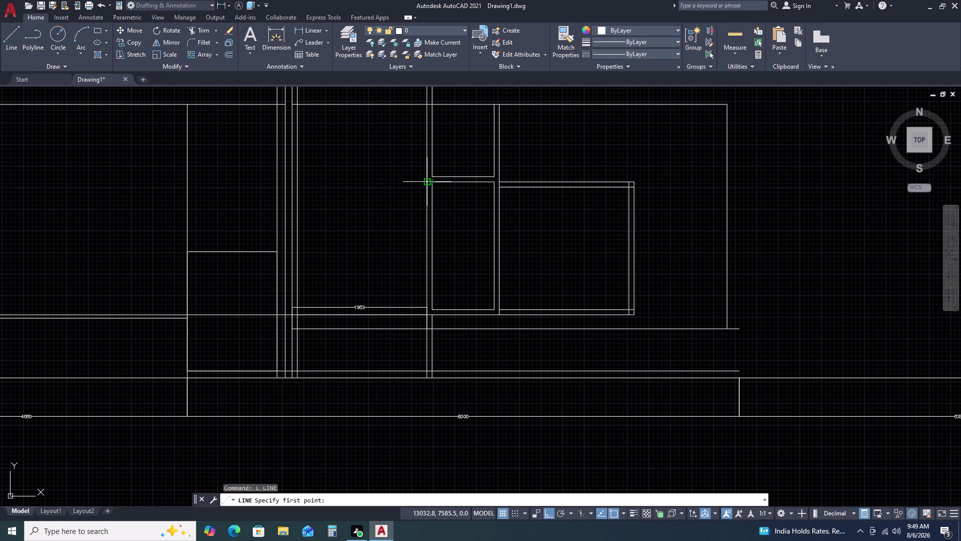
click(427, 182)
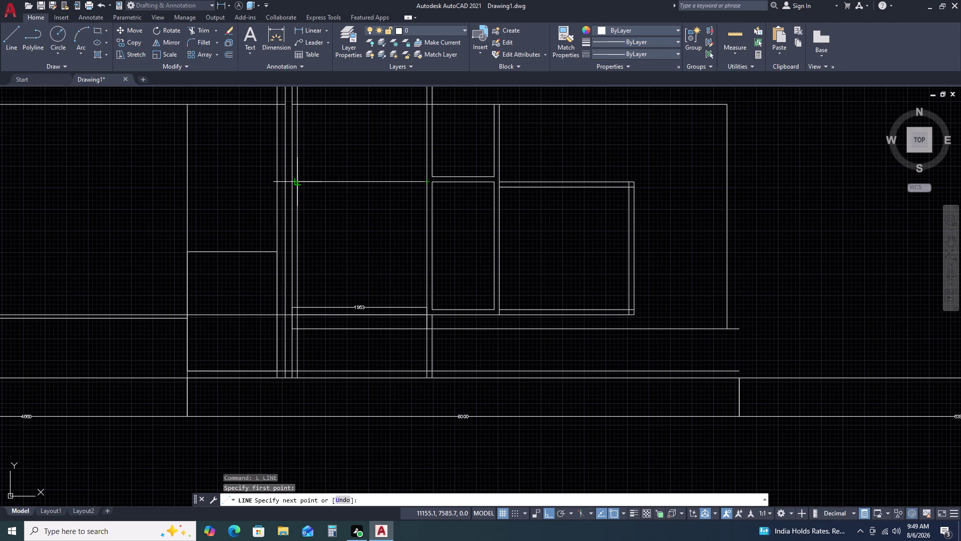
click(298, 184)
key(Escape)
Cancel two further line attempts and select the new 1877.7-long horizontal line.
key(space)
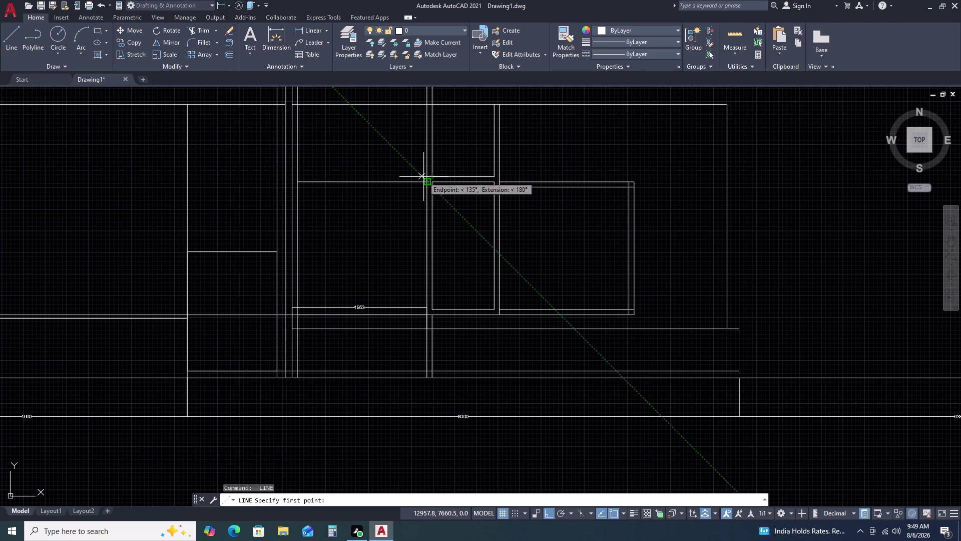
key(space)
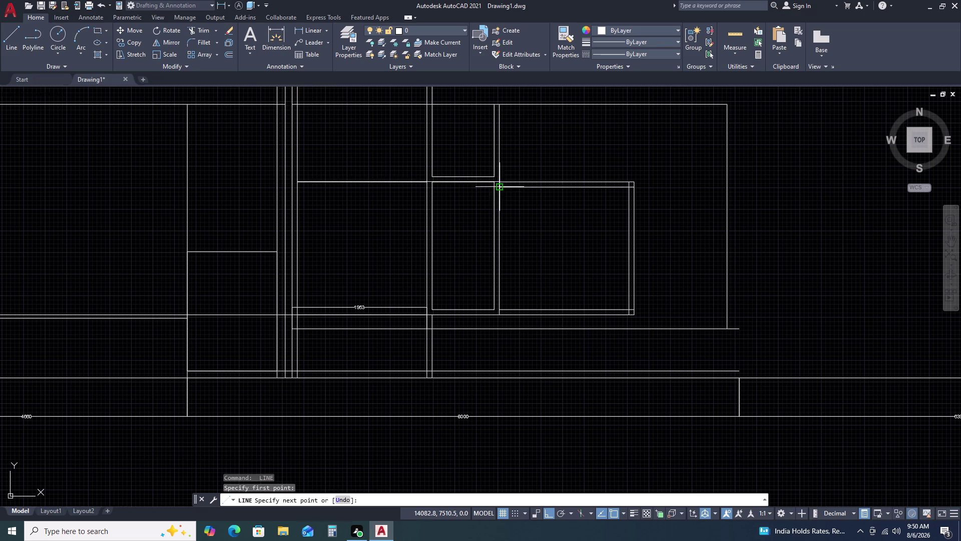
key(Escape)
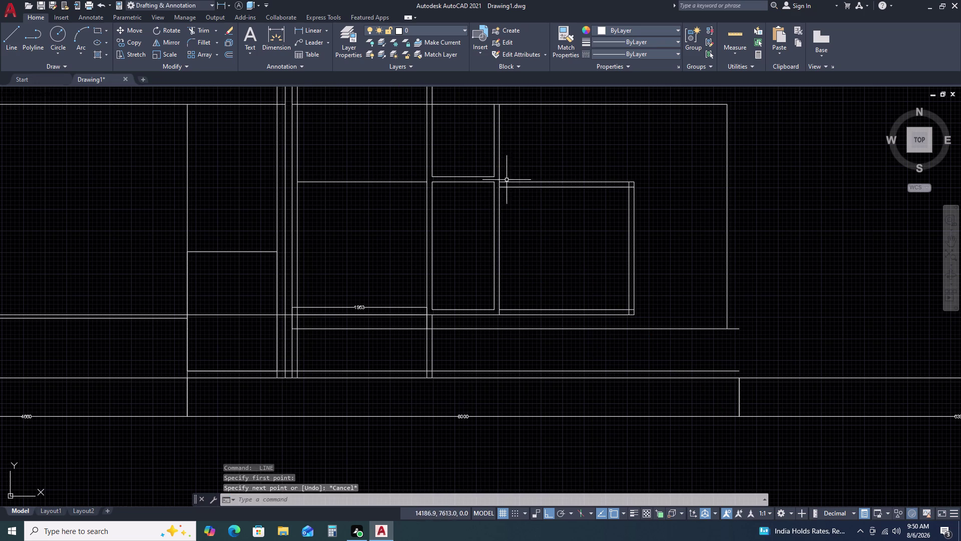
key(space)
click(497, 189)
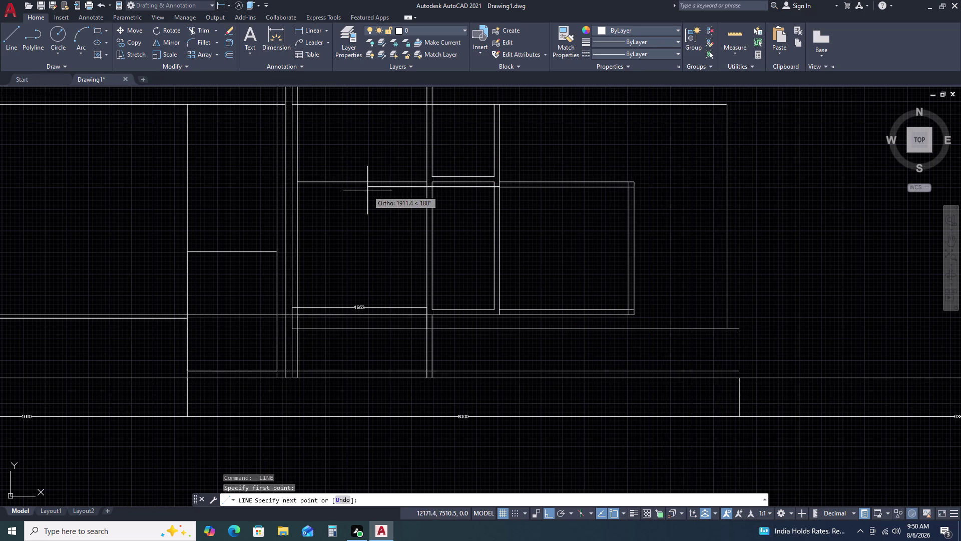
key(Escape)
click(405, 181)
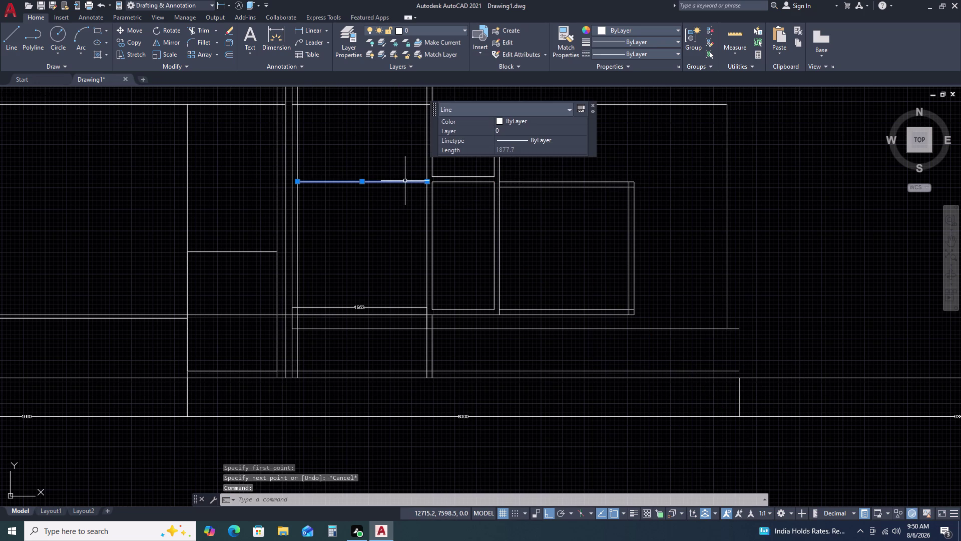
text(O)
key(space)
Place a 75-unit offset copy just below the new horizontal line in the left compartment.
key(Home)
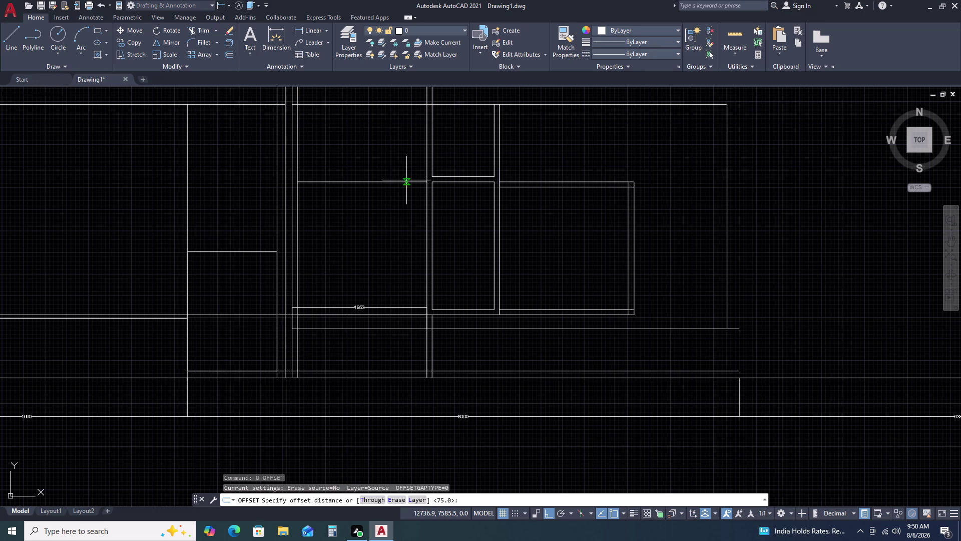
key(Clear)
key(Return)
click(378, 228)
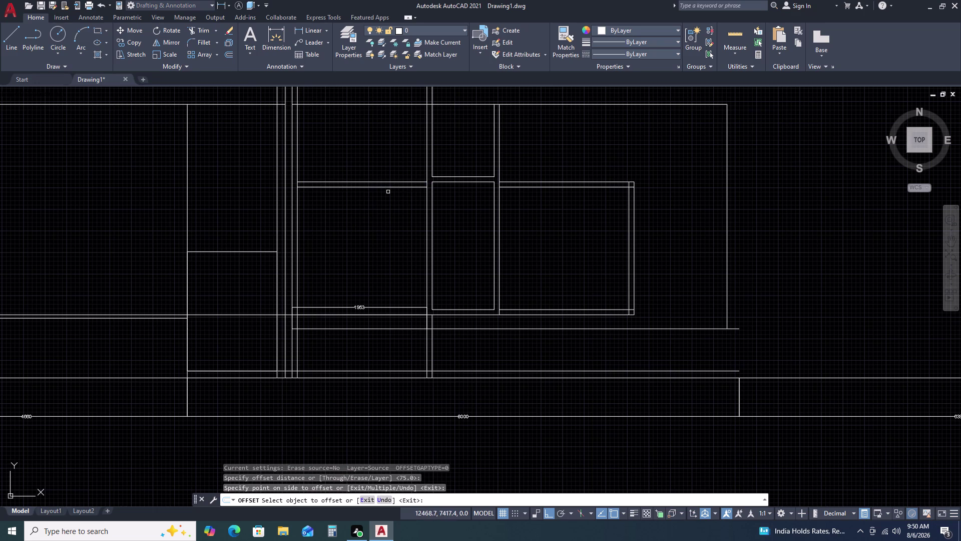
key(Escape)
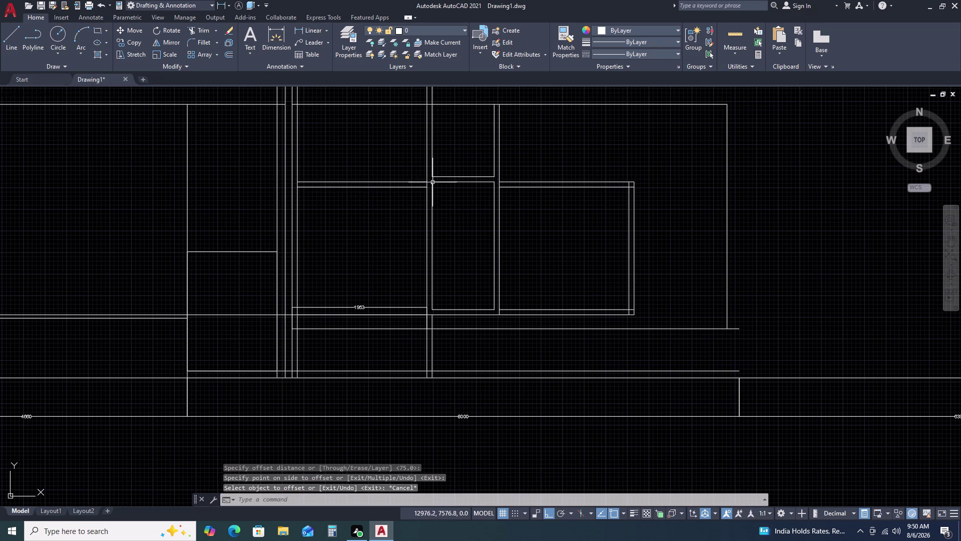
scroll(up, 3)
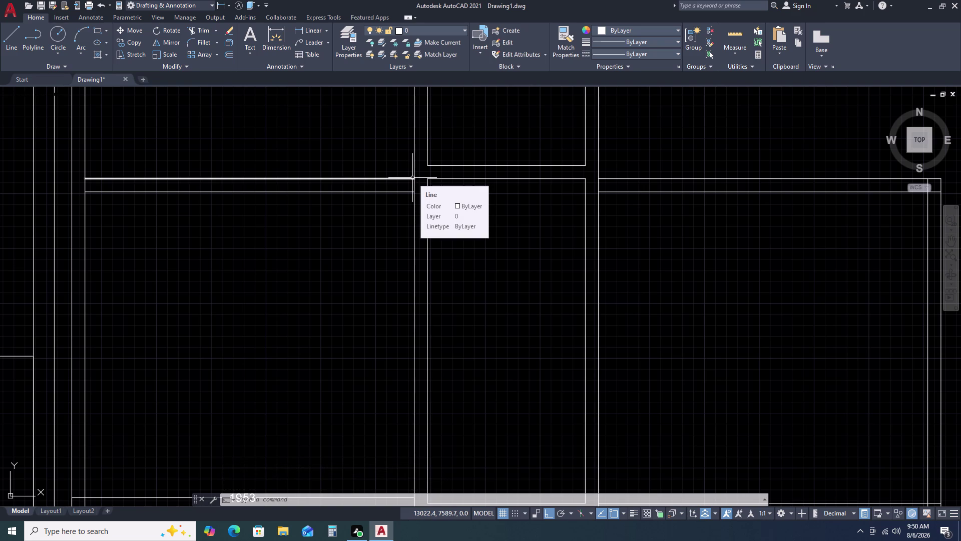
scroll(down, 3)
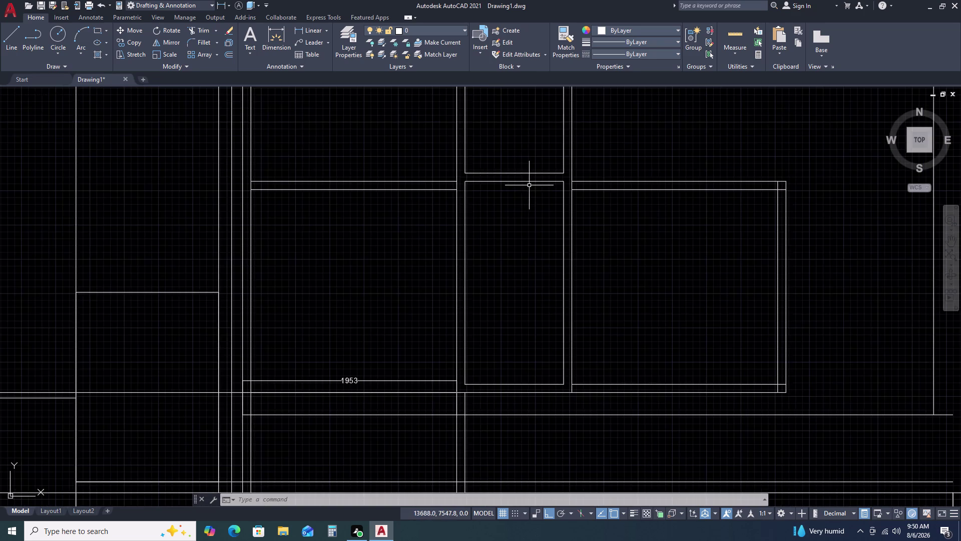
scroll(down, 3)
click(587, 166)
Erase the two right-box lines and the leftover lines.
click(579, 217)
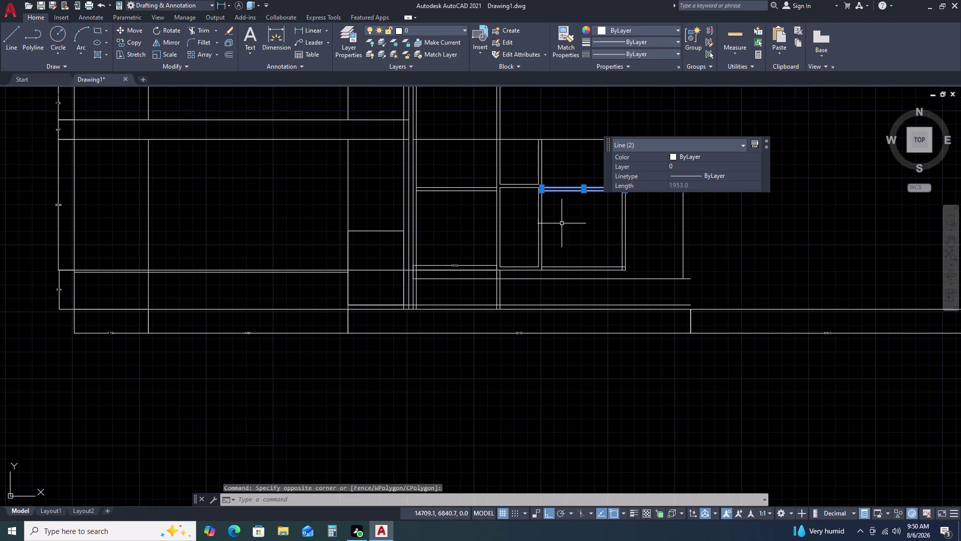
click(483, 172)
click(461, 222)
key(Delete)
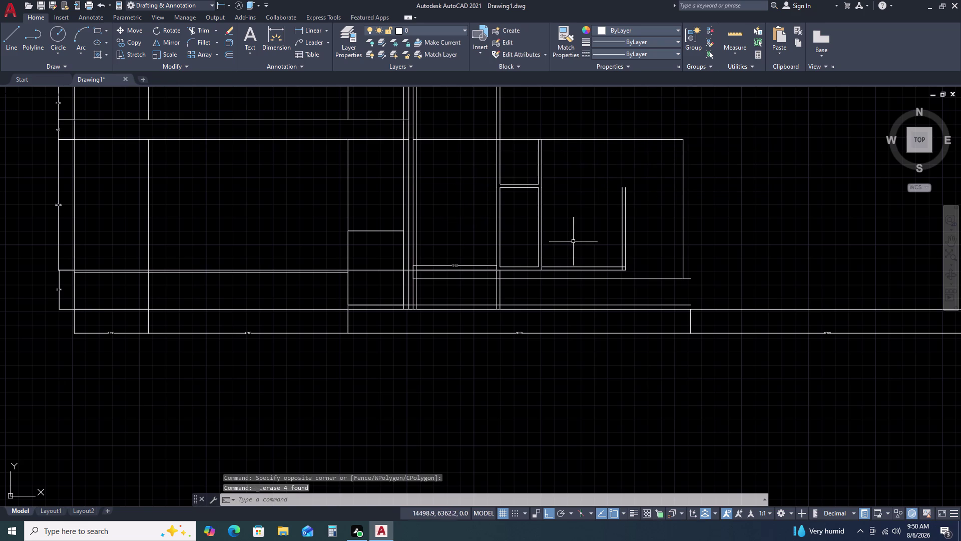
Extend the inner double vertical lines to the box's top edge using a fence.
text(EX)
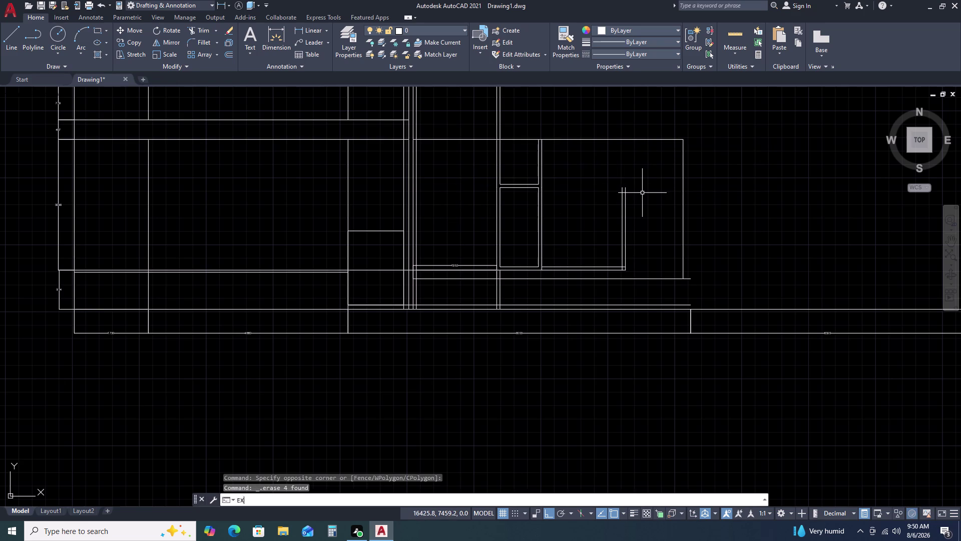
key(space)
click(648, 193)
click(591, 211)
key(Escape)
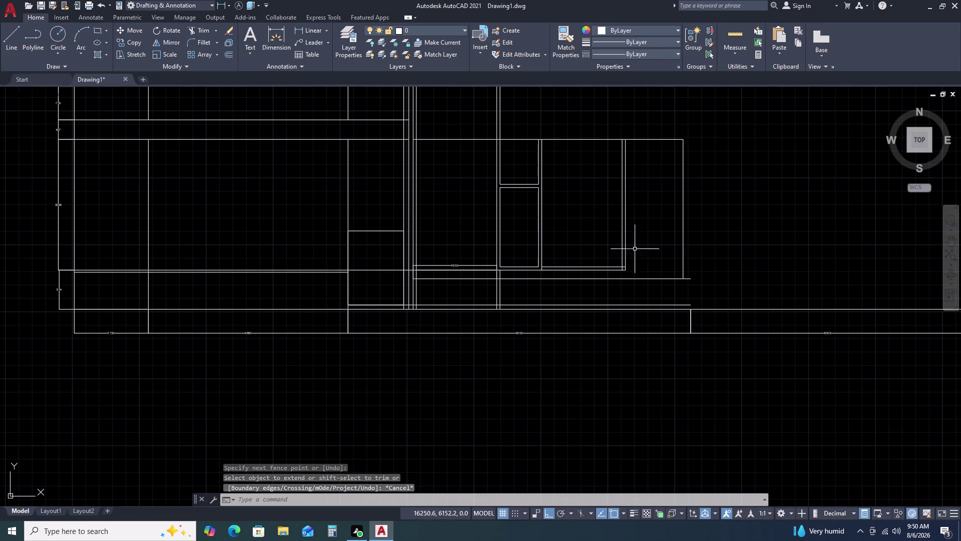
text(RT)
key(space)
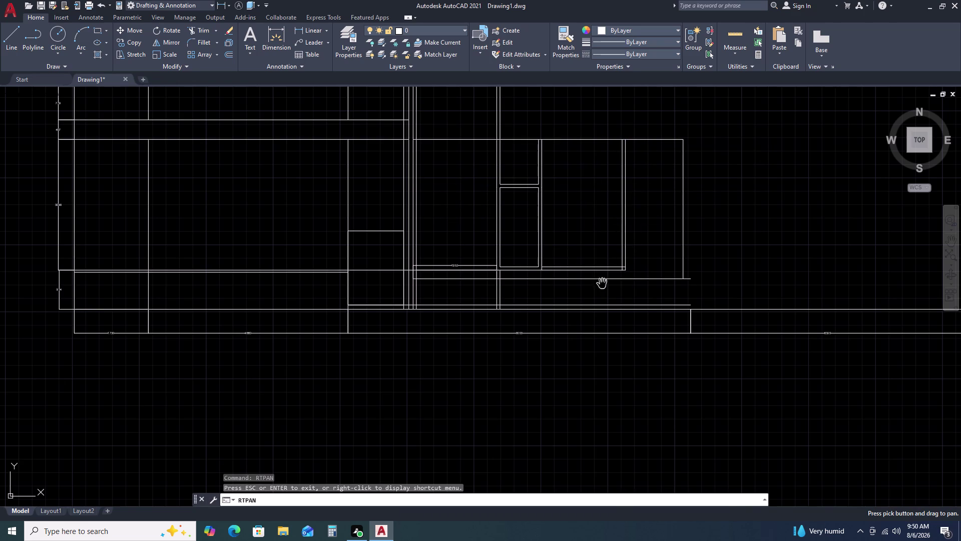
key(Escape)
key(Escape)
key(Escape)
Trim the overhanging ends with a fence across the box's lower lines.
text(TR)
key(space)
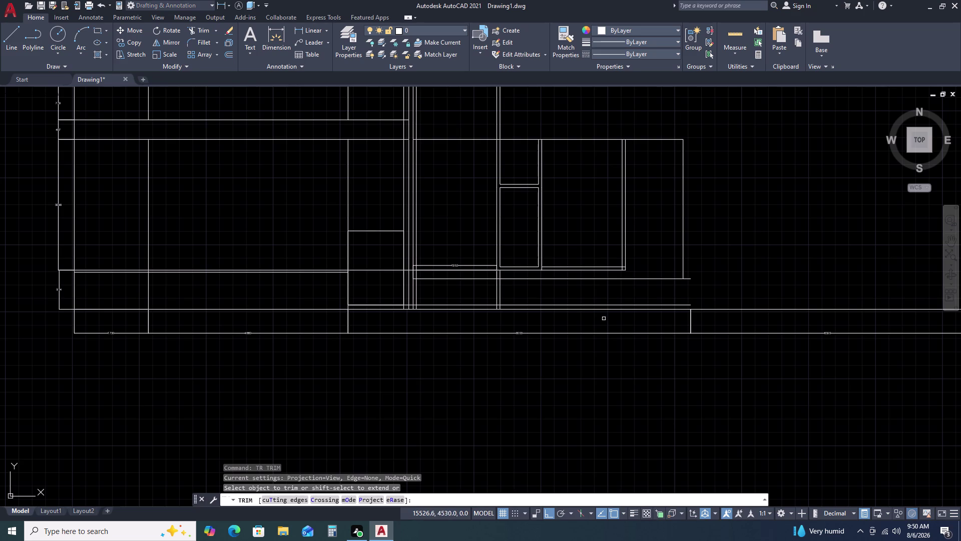
scroll(up, 3)
scroll(up, 3)
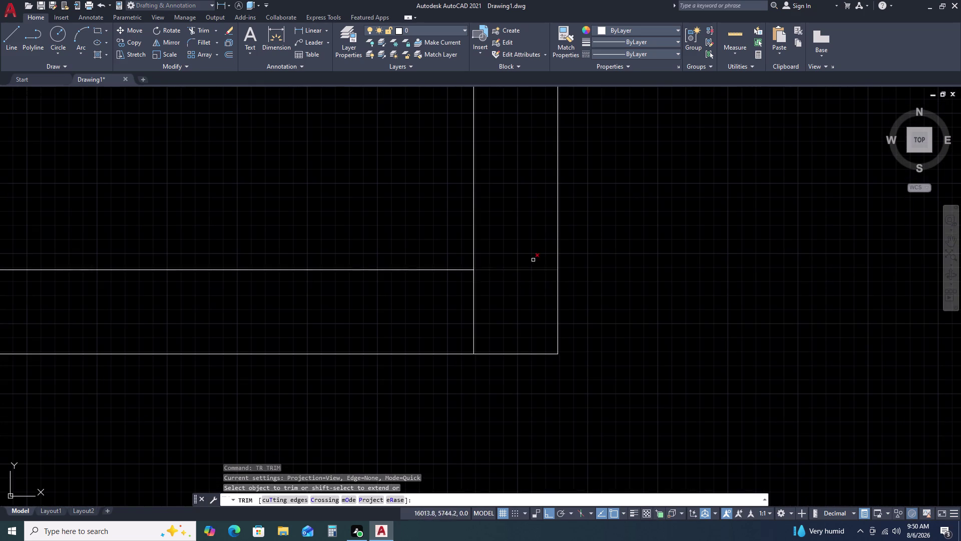
click(533, 260)
click(454, 318)
scroll(down, 3)
scroll(down, 3)
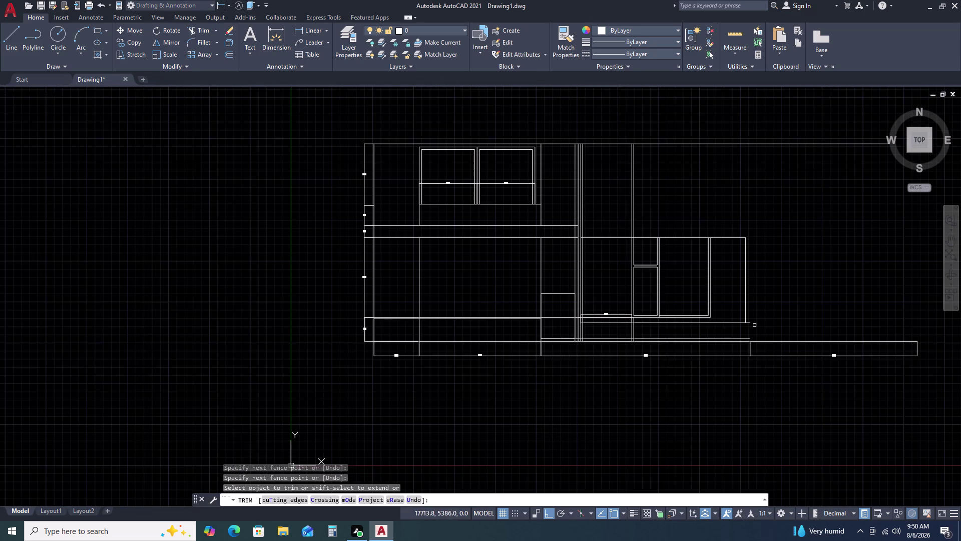
scroll(up, 3)
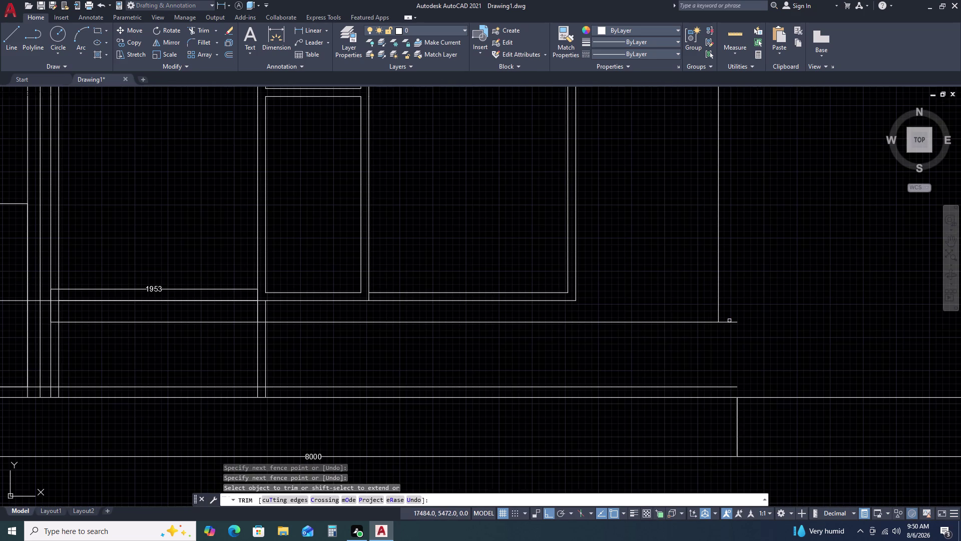
key(Escape)
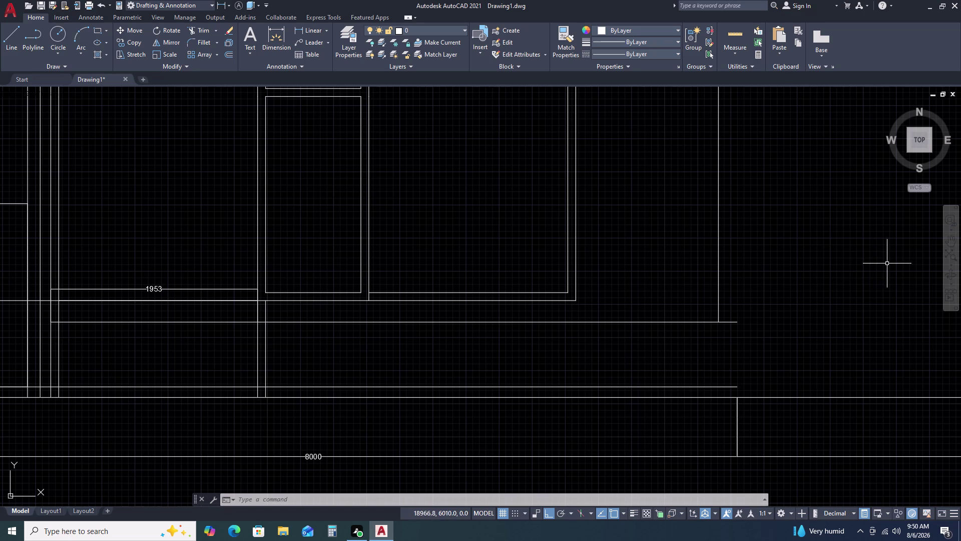
key(Escape)
scroll(down, 3)
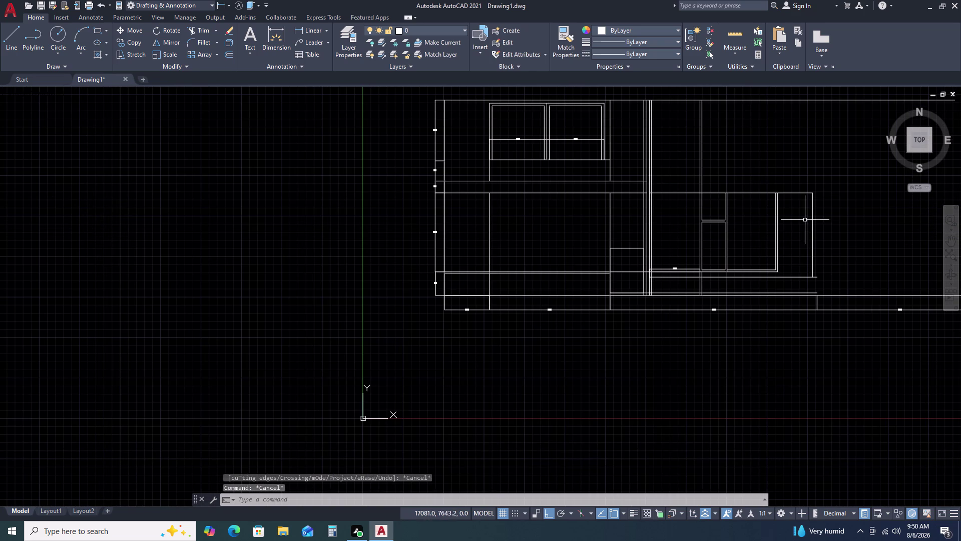
Erase the stray line beside the right-hand extension box.
middle_drag(778, 228, 720, 236)
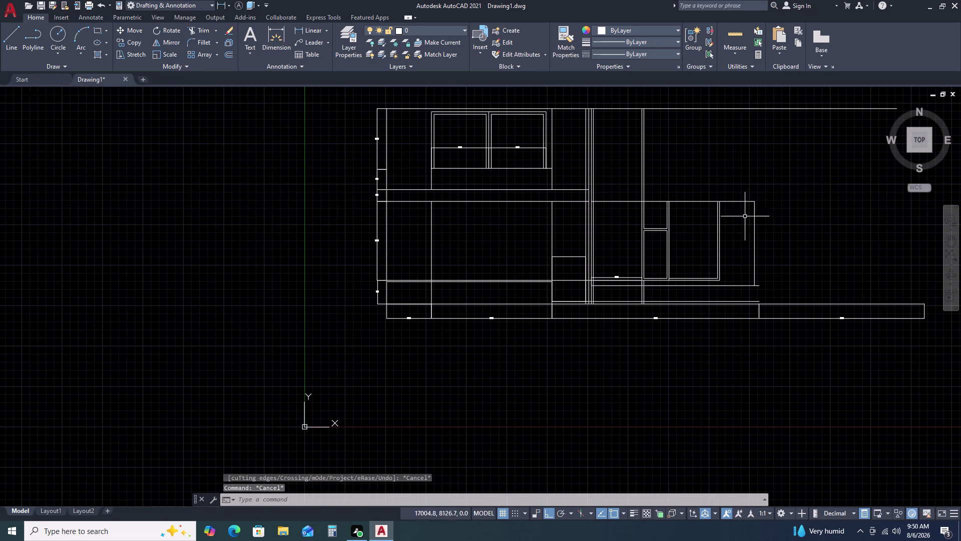
click(767, 241)
click(737, 255)
key(Delete)
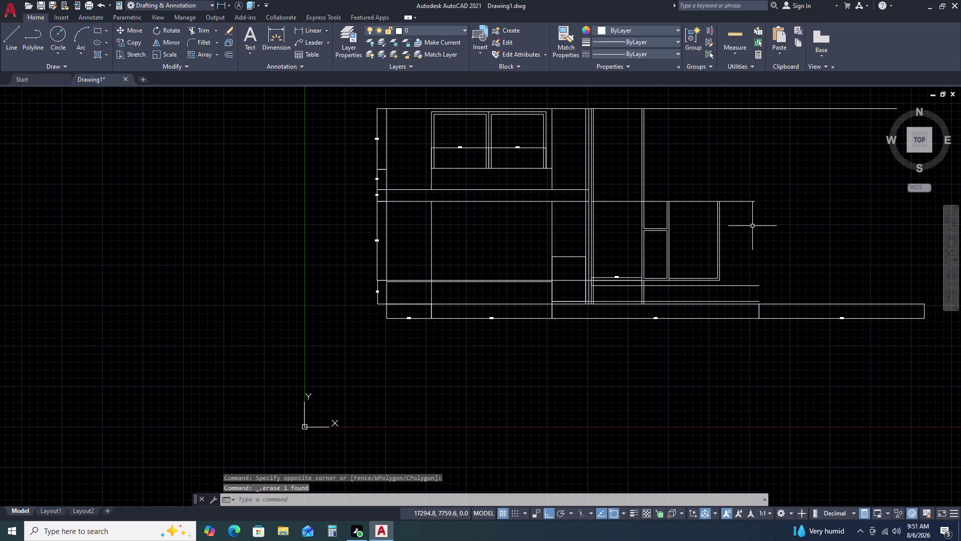
middle_drag(738, 207, 709, 239)
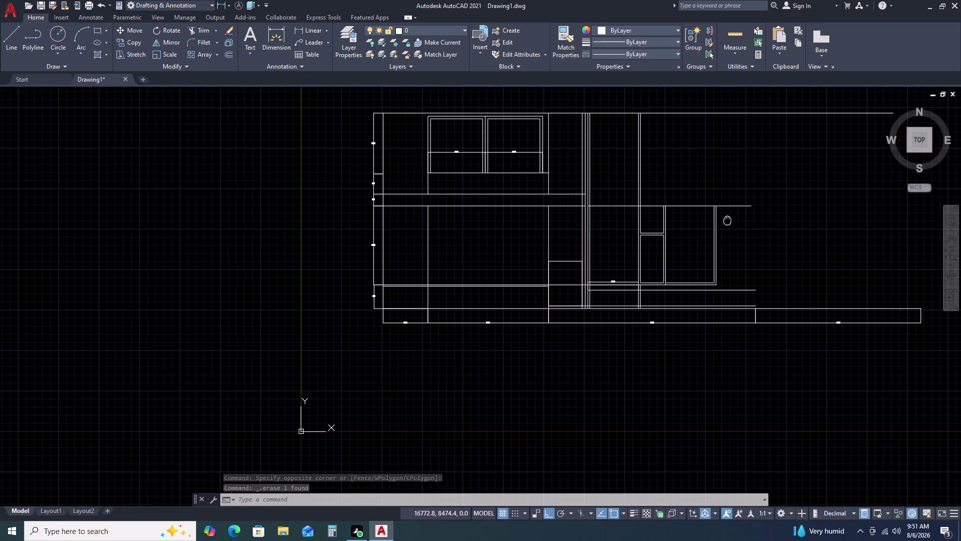
middle_drag(708, 239, 691, 255)
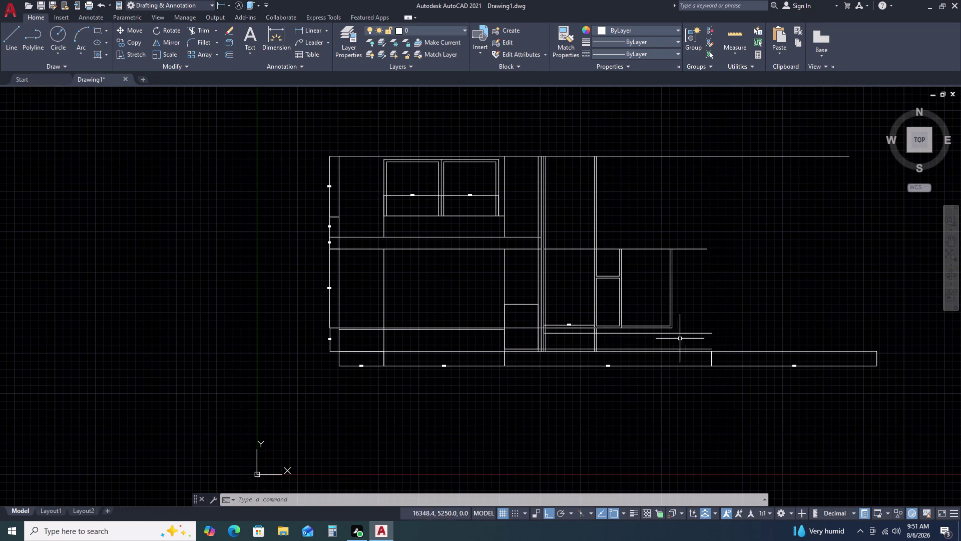
scroll(up, 3)
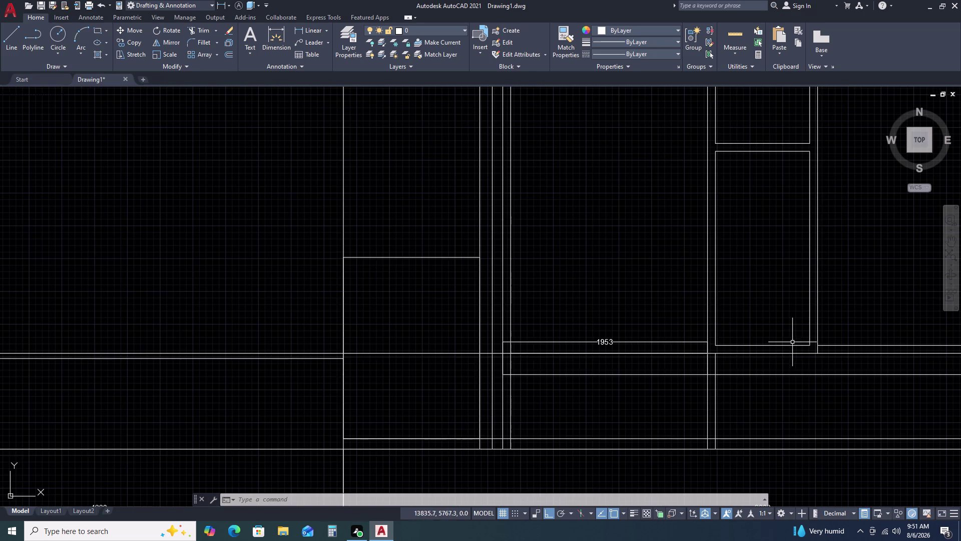
key(Escape)
Erase the 6479.9-long horizontal line running under the box.
middle_drag(781, 354, 711, 355)
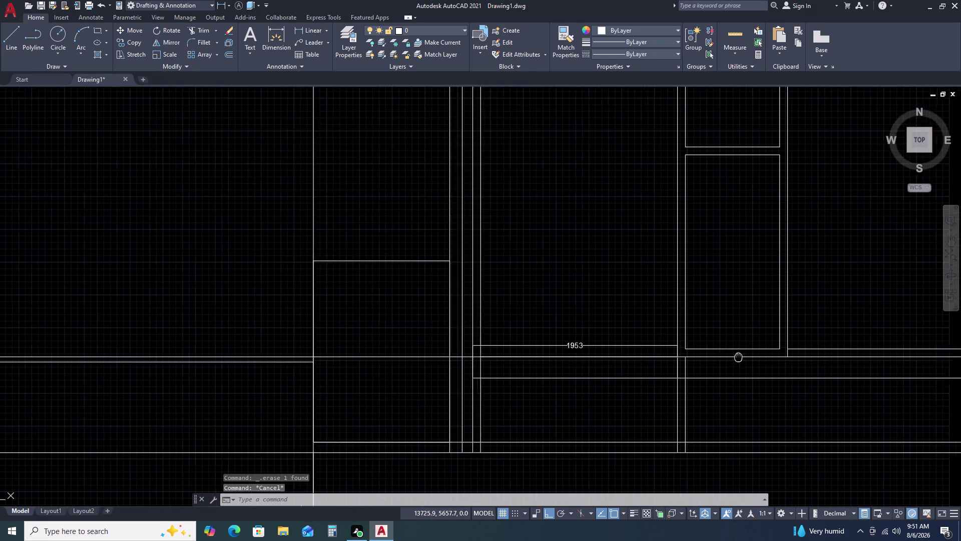
middle_drag(711, 356, 654, 351)
drag(843, 362, 837, 366)
click(799, 388)
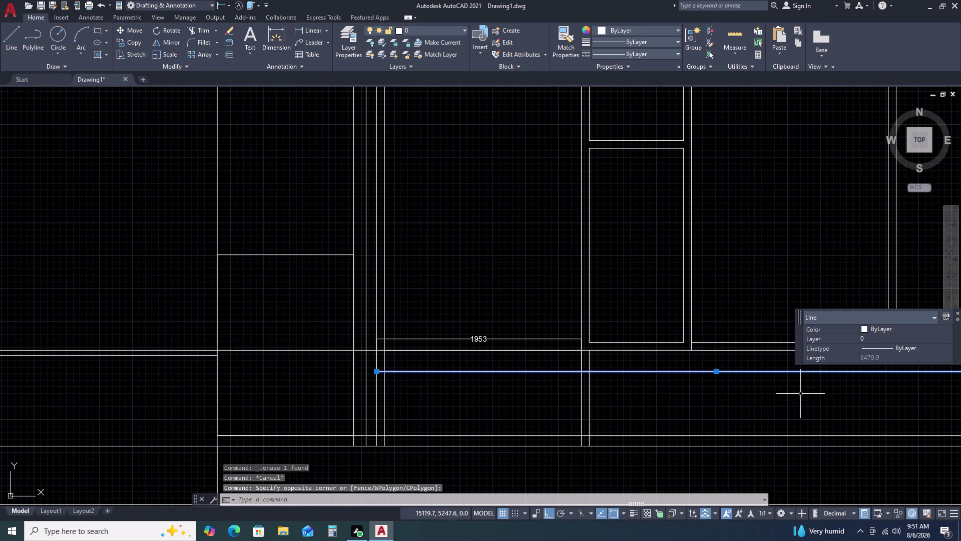
key(Delete)
scroll(down, 3)
middle_drag(904, 377, 776, 369)
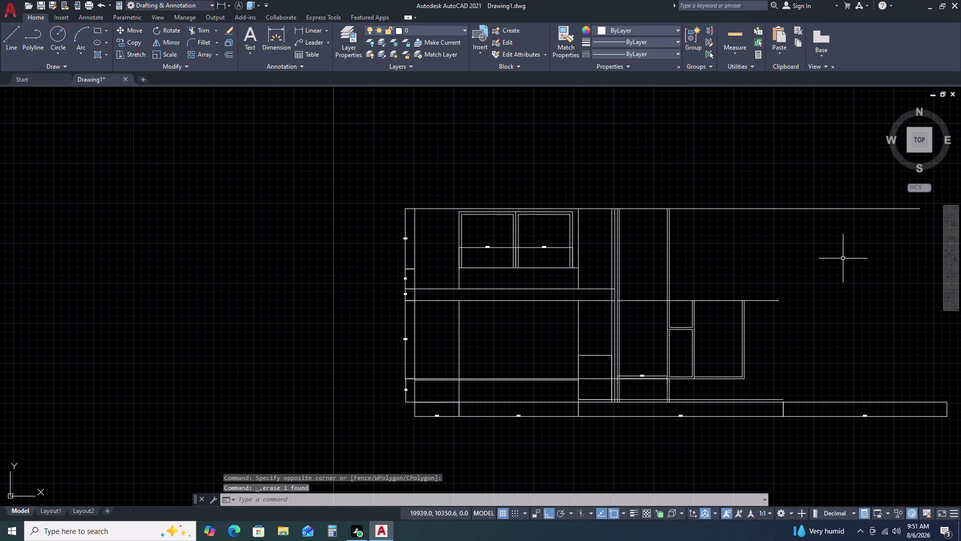
Trim the overhanging lines on the box's right side with a fence.
click(783, 287)
click(774, 313)
key(Escape)
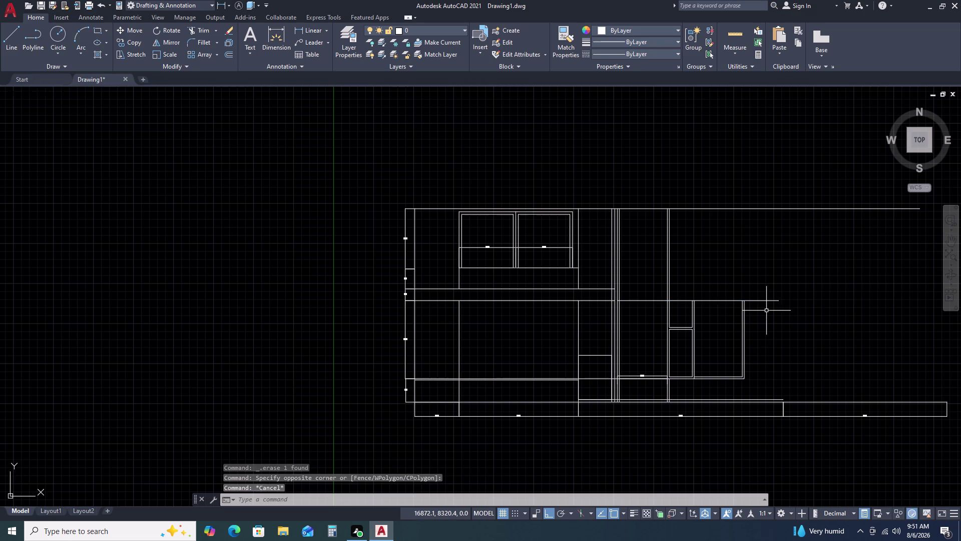
text(TR)
key(space)
click(776, 296)
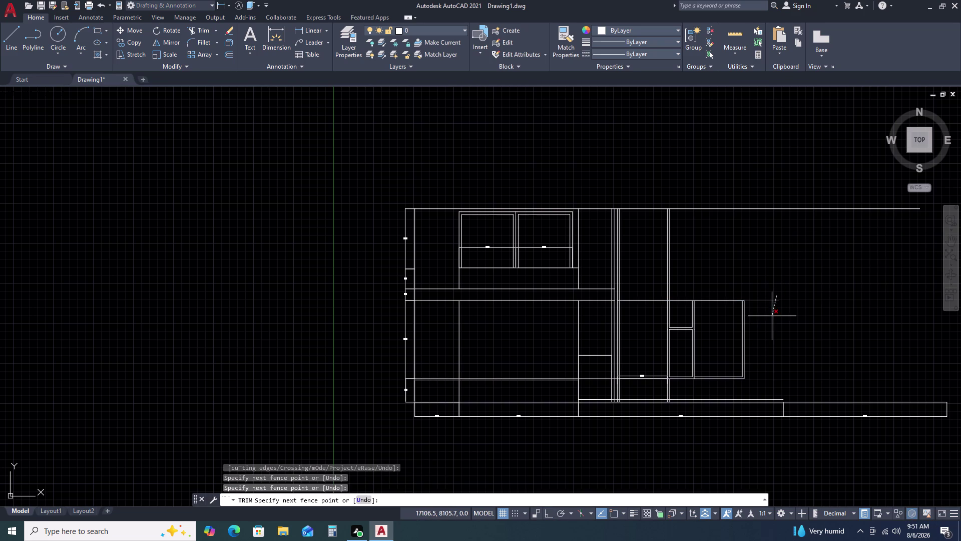
click(772, 316)
key(Escape)
middle_drag(756, 355, 734, 262)
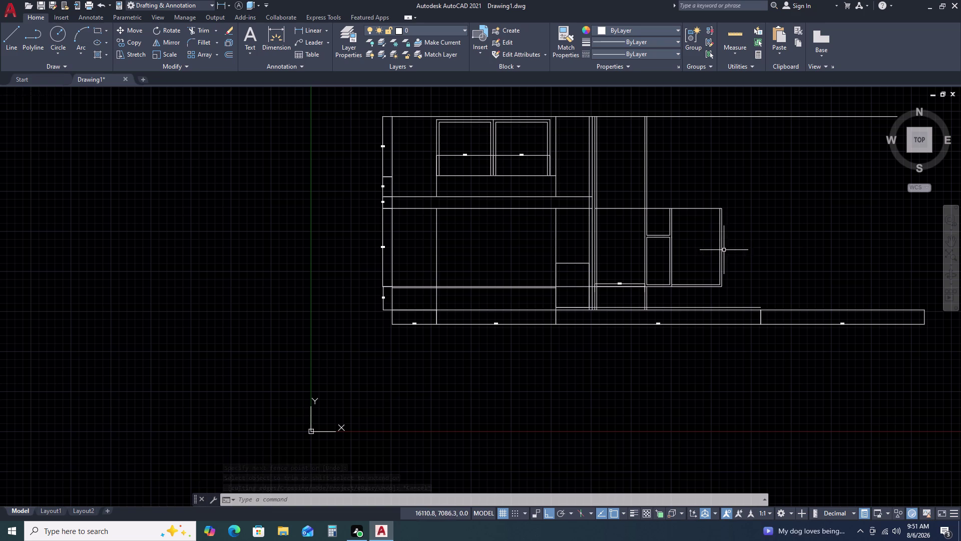
scroll(up, 3)
Make a parallel copy of the box's right vertical edge at the current offset distance.
click(717, 264)
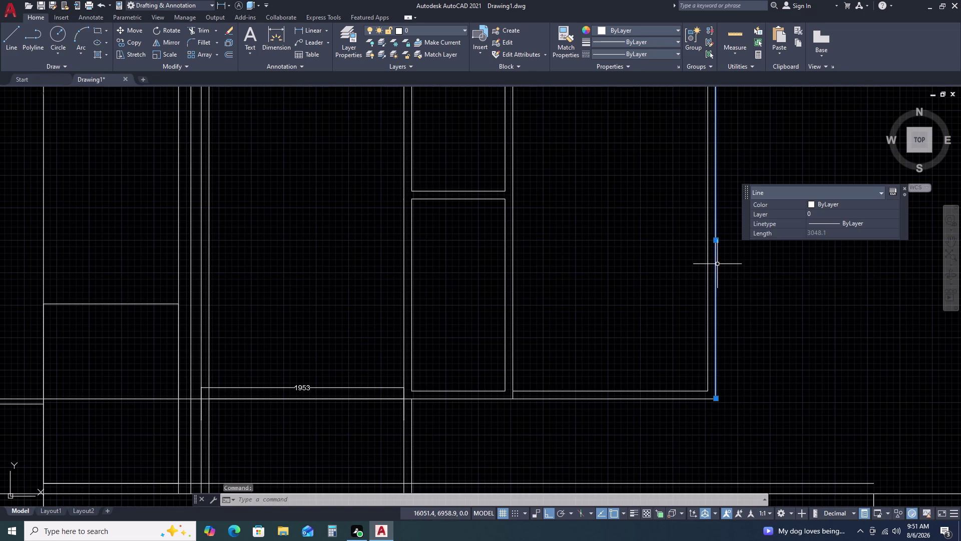
text(O)
key(space)
key(End)
key(Insert)
key(Insert)
key(Return)
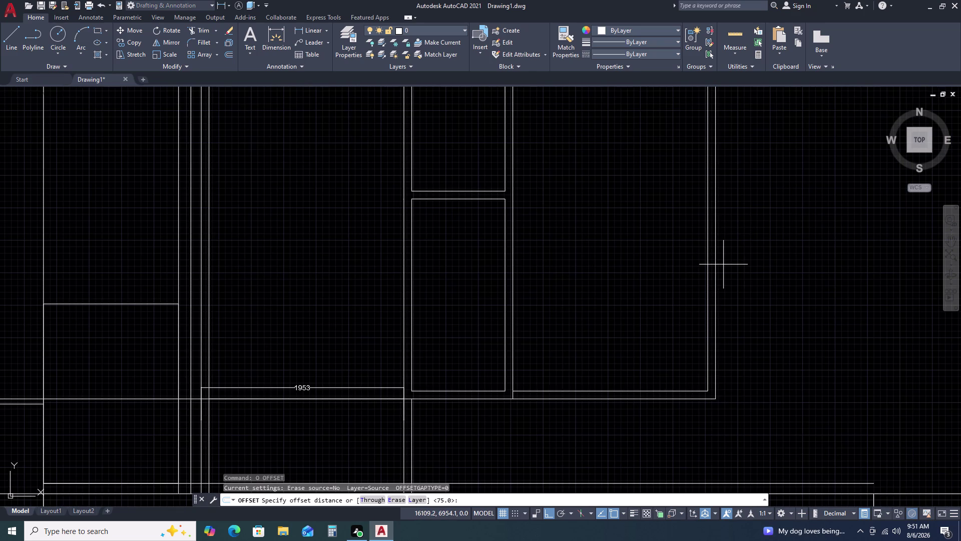
click(790, 258)
key(Escape)
click(724, 289)
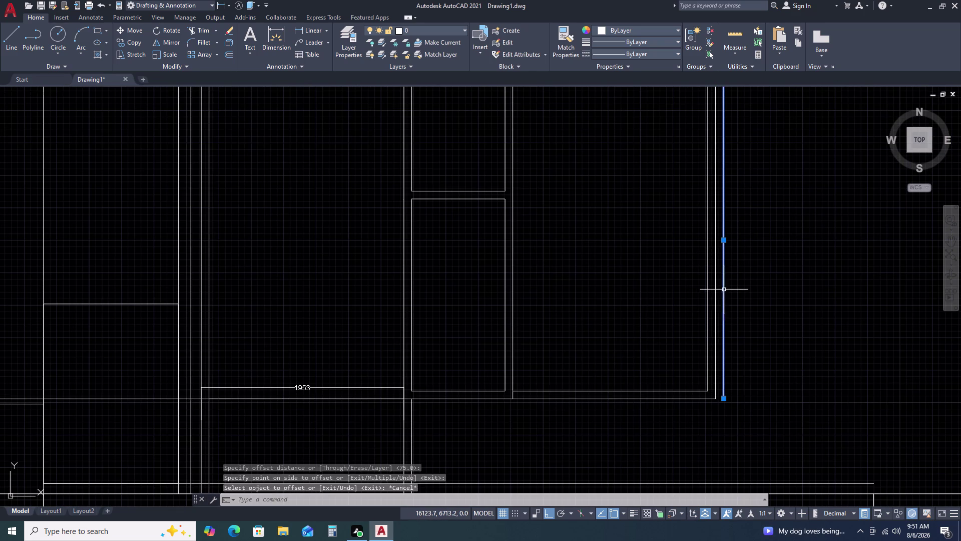
Offset the vertical line again and delete the stray right-side copy.
text(O)
key(space)
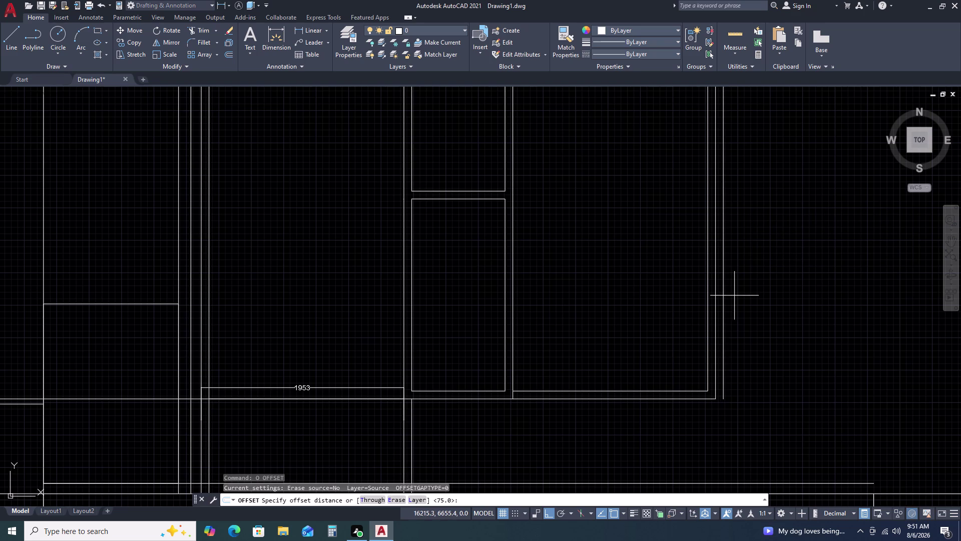
key(End)
key(End)
key(Page_Up)
key(Return)
click(798, 289)
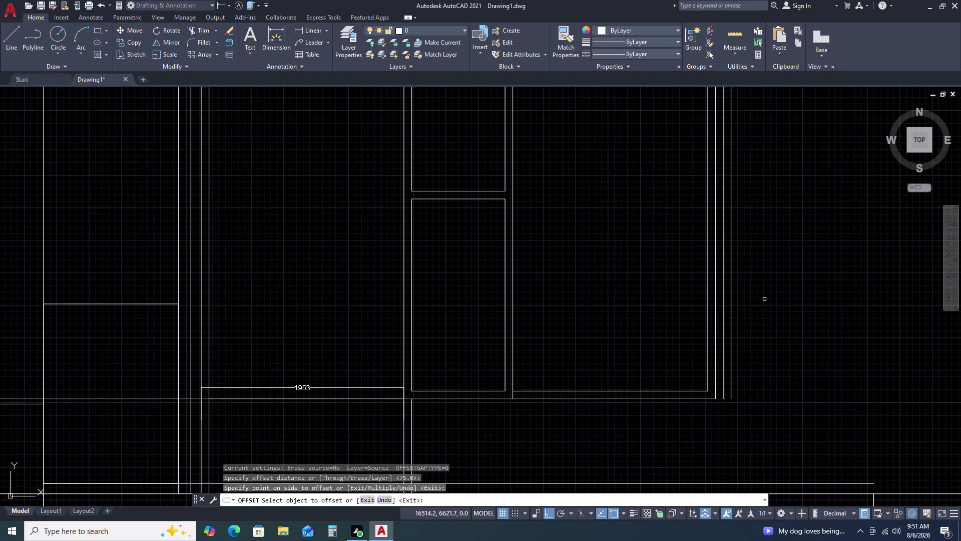
key(Escape)
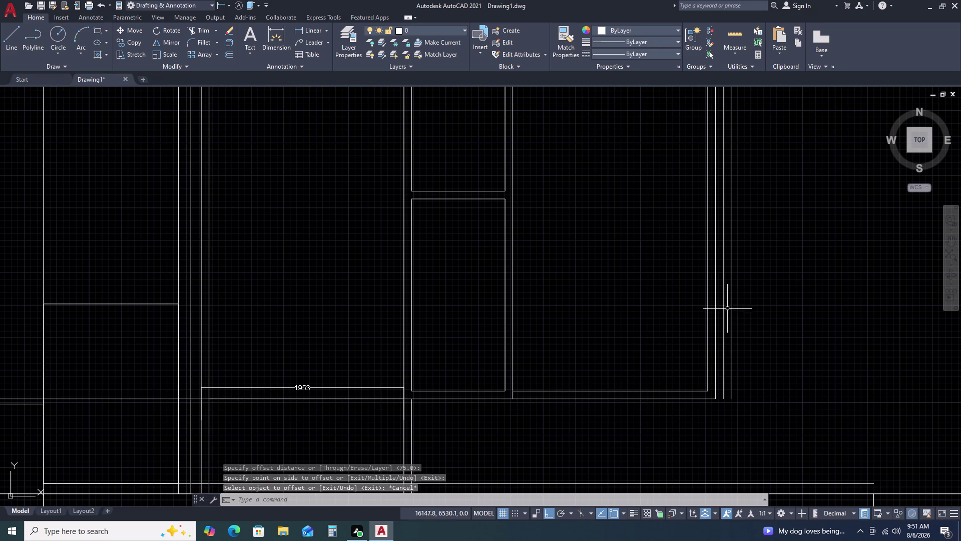
click(731, 307)
key(Delete)
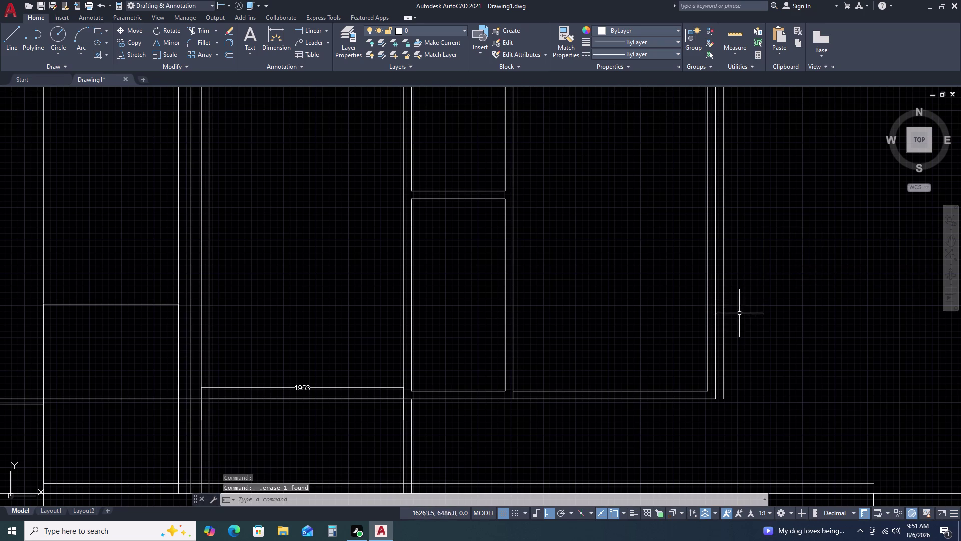
click(722, 322)
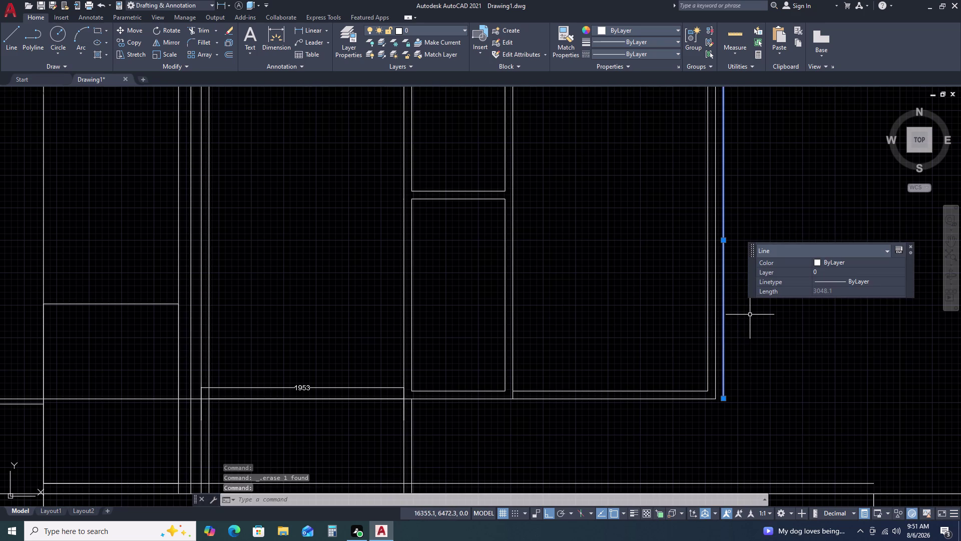
Offset the 3048-long frame line 119 units into the right-hand box.
text(O)
key(space)
key(End)
key(End)
key(Page_Up)
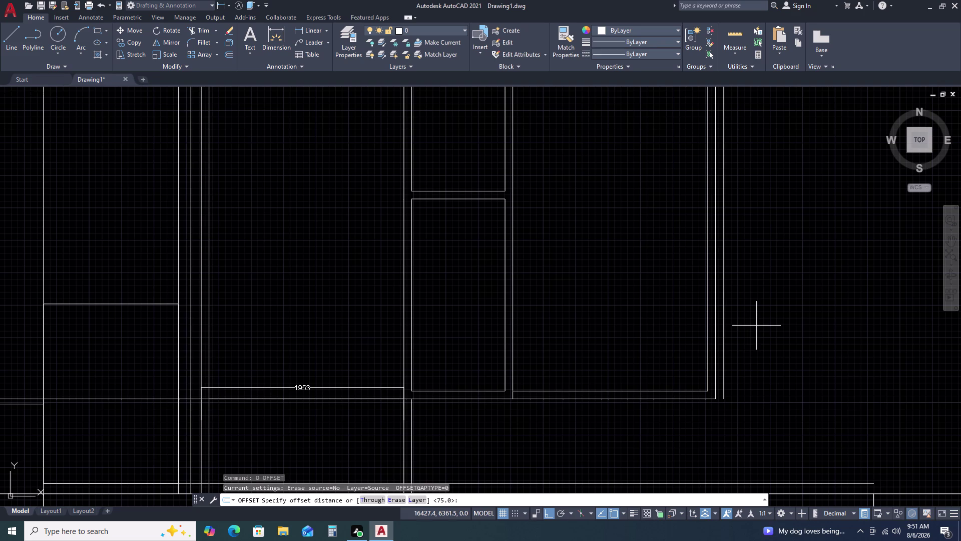
key(End)
key(End)
key(End)
key(End)
key(1)
key(1)
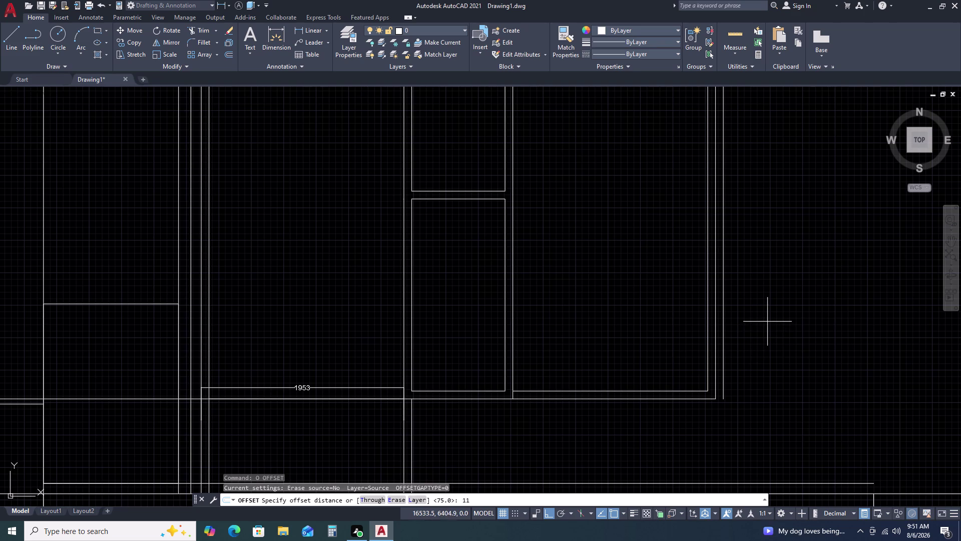
key(9)
key(space)
click(807, 315)
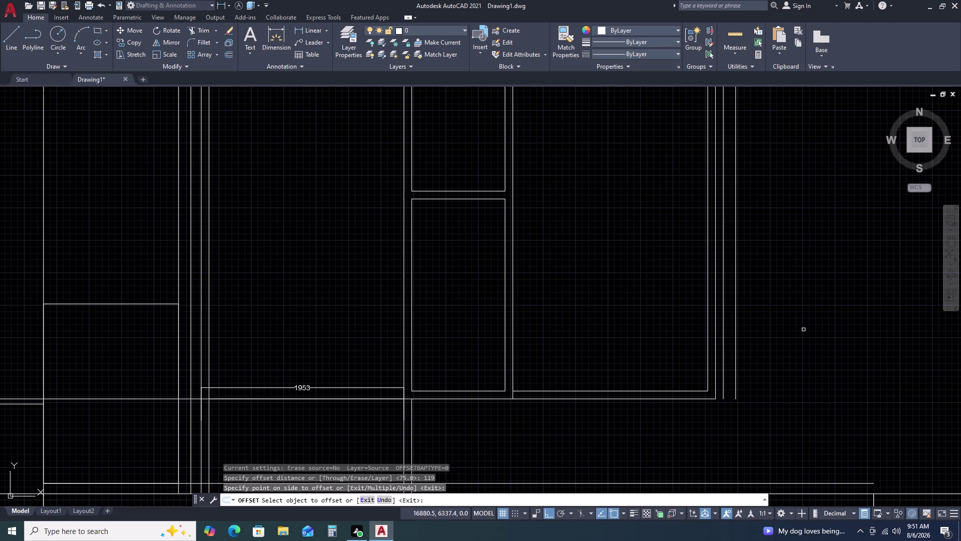
click(757, 391)
key(Escape)
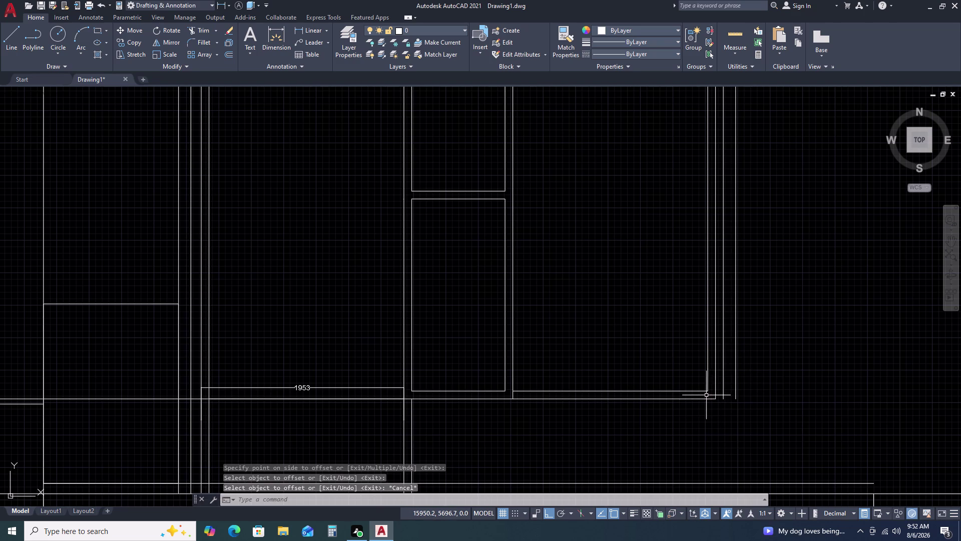
click(704, 398)
click(718, 399)
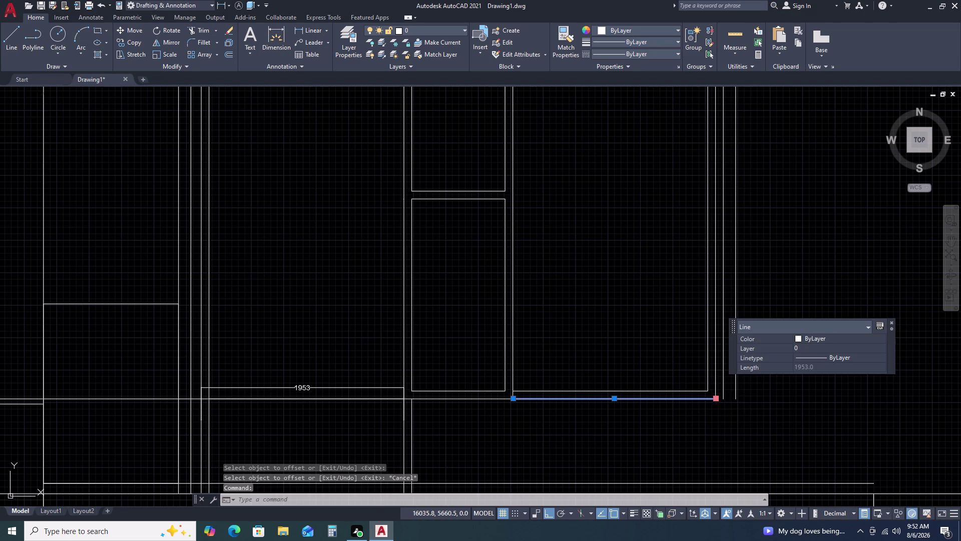
click(735, 401)
key(Escape)
middle_drag(779, 391, 766, 397)
middle_drag(751, 404, 745, 406)
middle_click(710, 415)
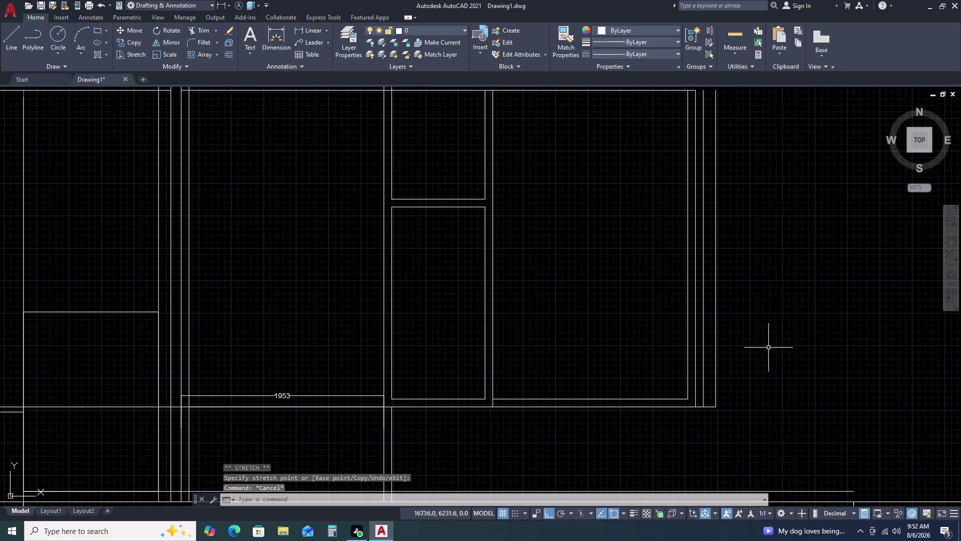
scroll(down, 3)
middle_drag(774, 312, 701, 322)
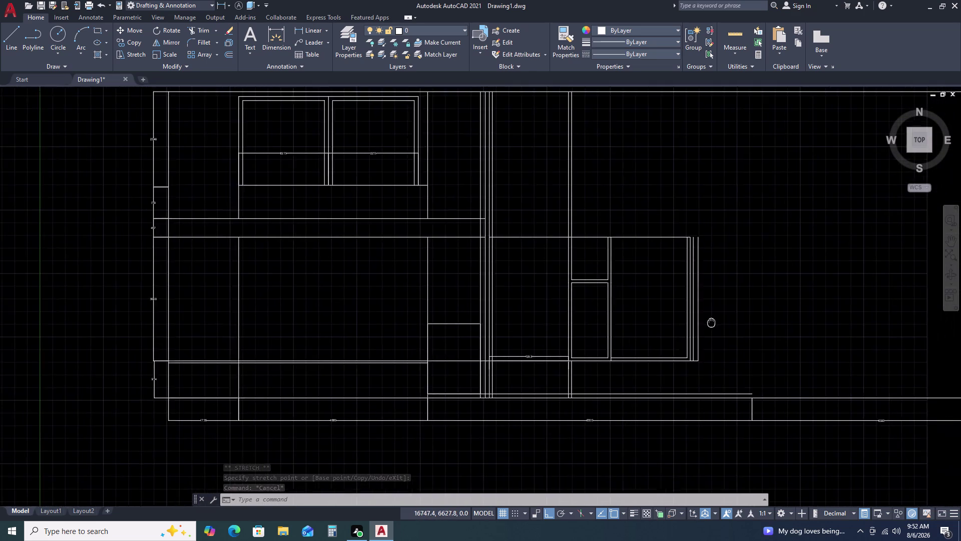
middle_drag(701, 322, 692, 322)
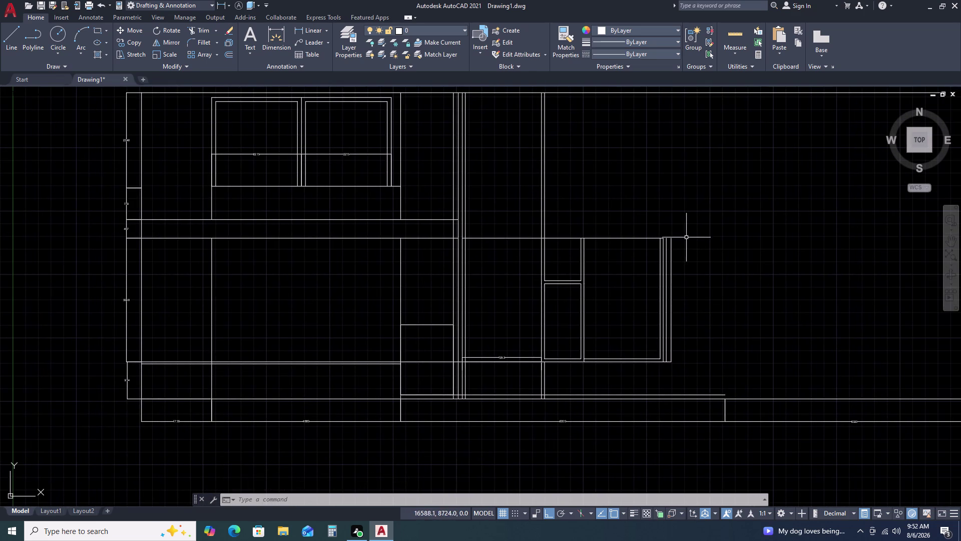
Attempt to extend the right box's vertical frame line to the top edge, then cancel.
key(e)
key(x)
key(space)
scroll(up, 3)
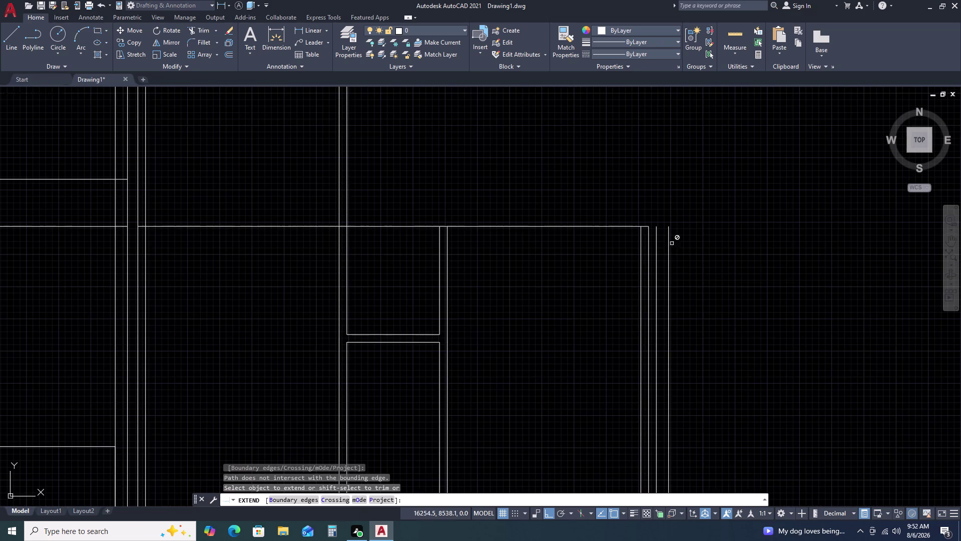
click(674, 241)
click(655, 252)
scroll(down, 3)
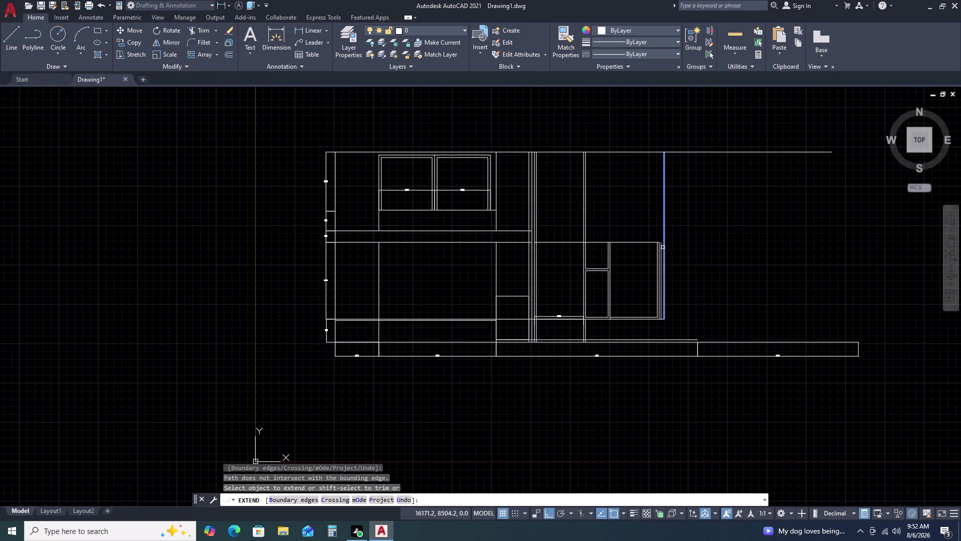
click(664, 247)
click(661, 245)
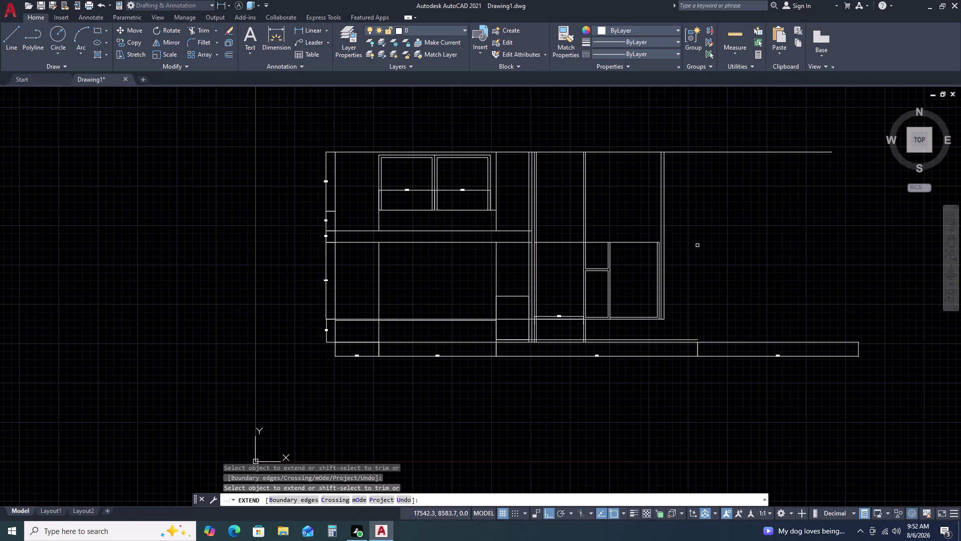
key(Escape)
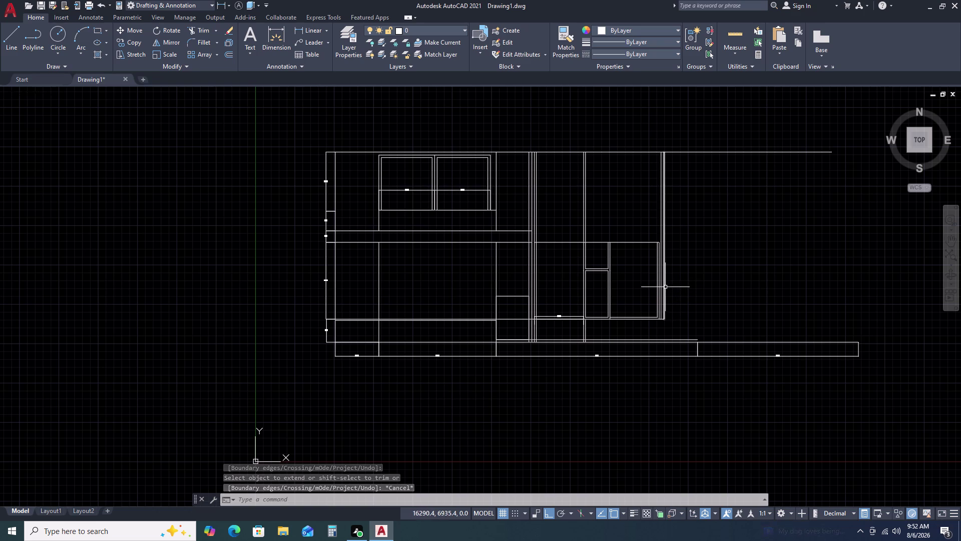
click(665, 287)
Offset the extended vertical frame line 1439 units to the right.
key(o)
key(space)
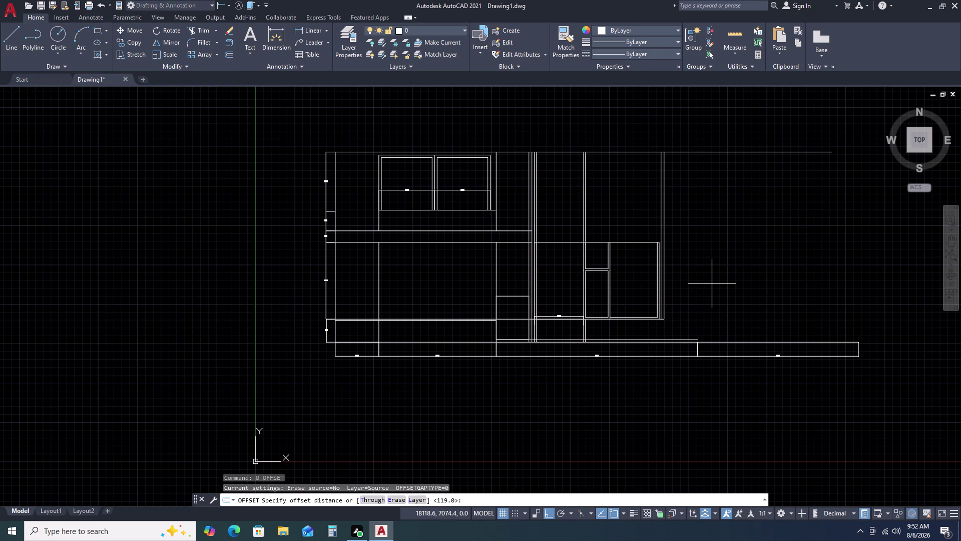
key(1)
key(4)
key(3)
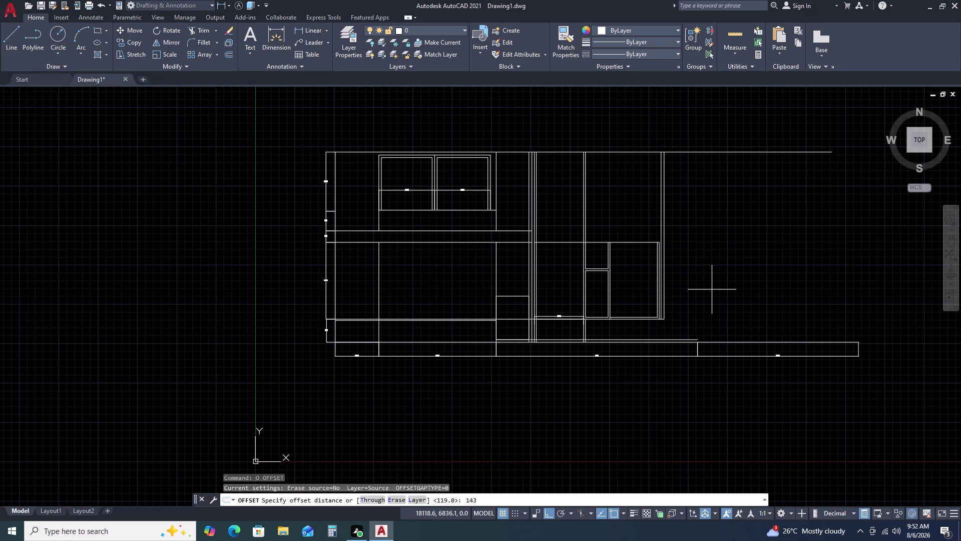
key(9)
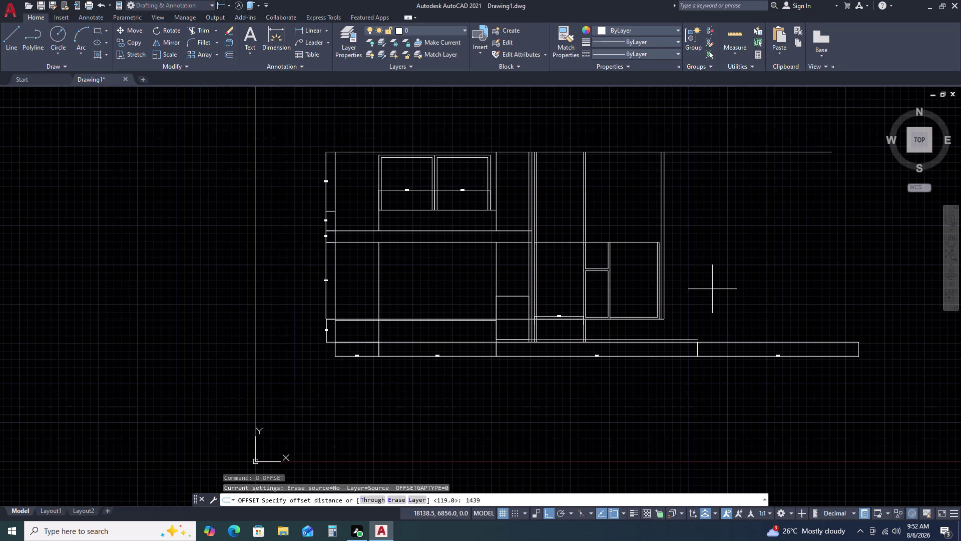
key(space)
click(723, 285)
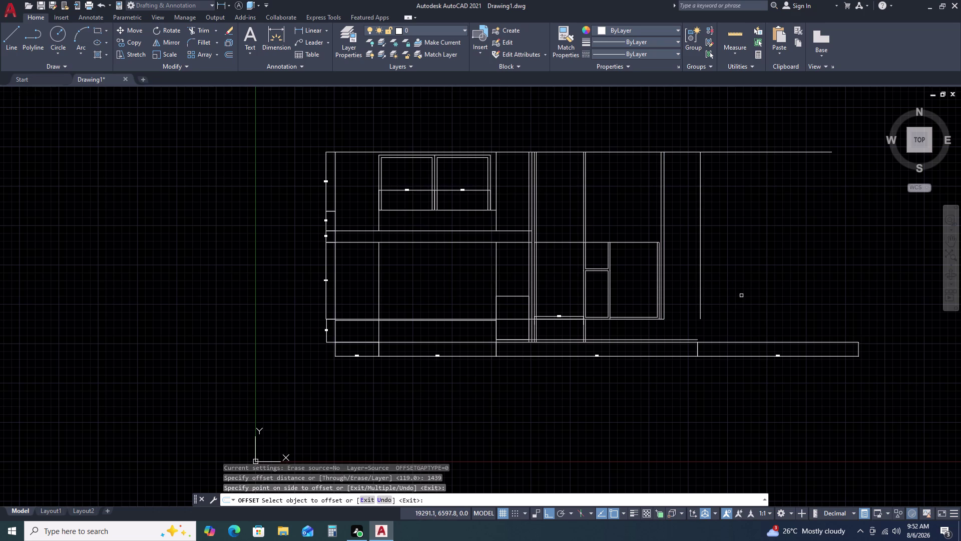
key(Escape)
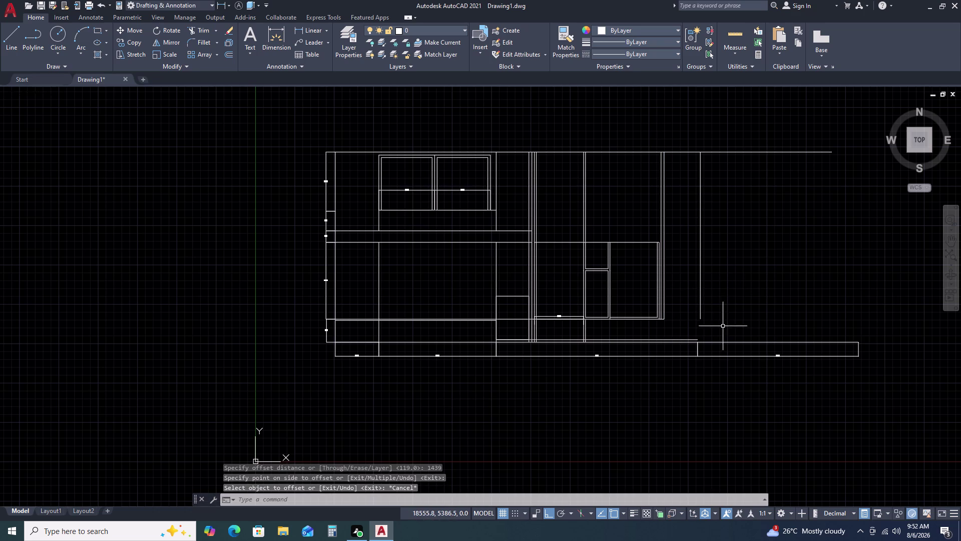
Pan across the elevation and select the 1953 dimension.
middle_drag(723, 325, 684, 325)
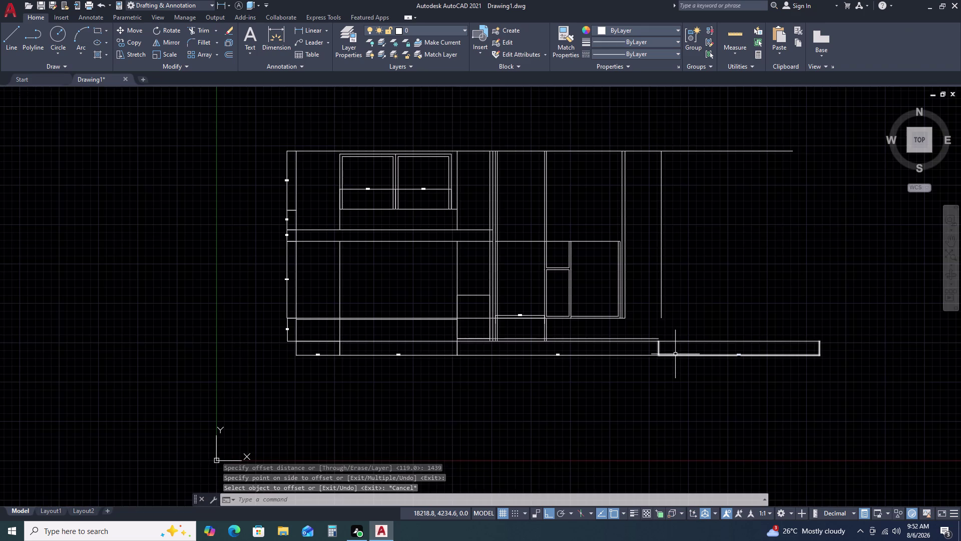
middle_drag(675, 354, 652, 296)
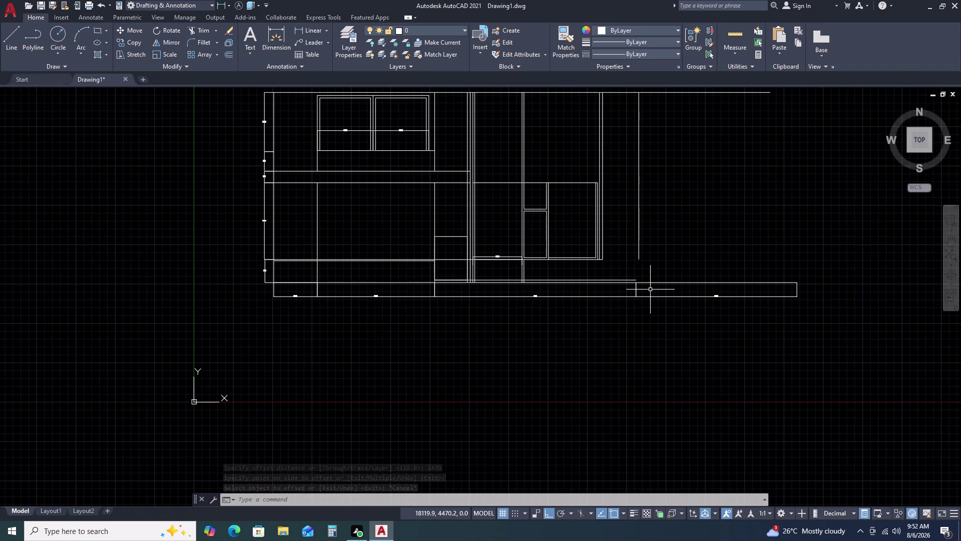
scroll(down, 3)
scroll(up, 3)
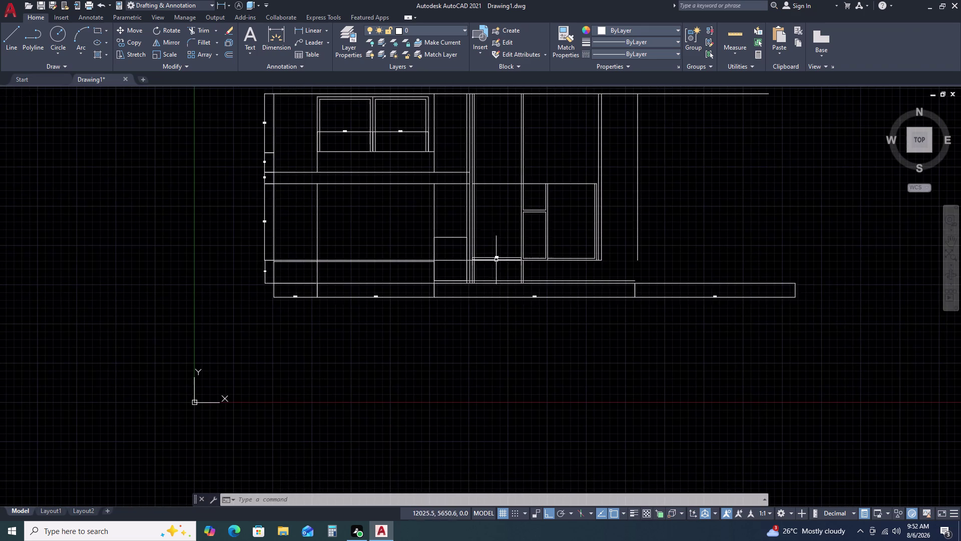
scroll(up, 3)
click(506, 249)
Erase the 1953 dimension and regenerate the drawing display.
click(497, 255)
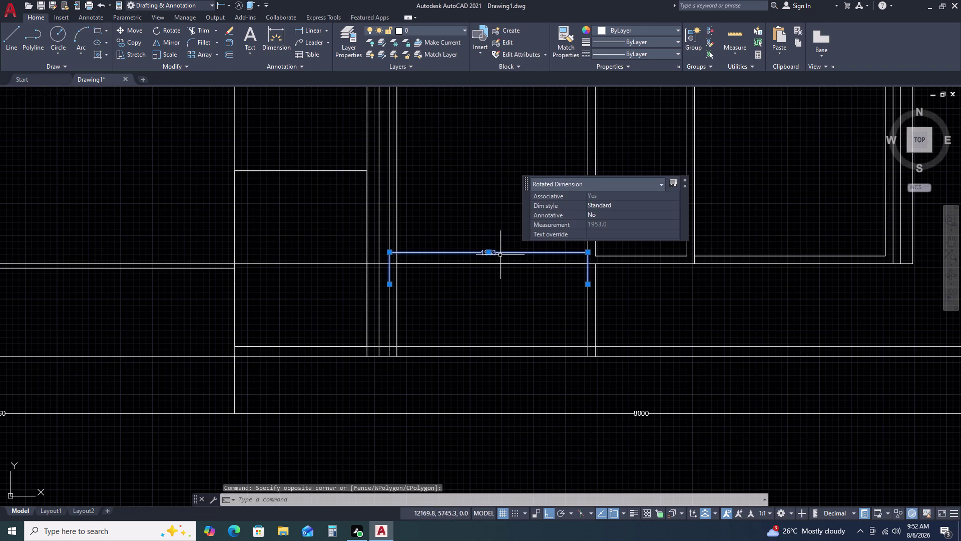
key(Delete)
scroll(down, 3)
scroll(up, 3)
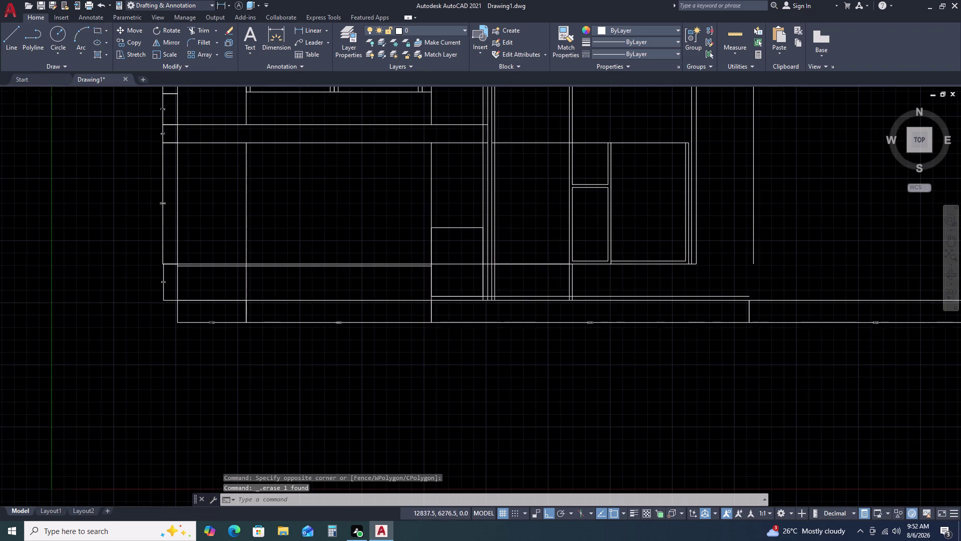
scroll(up, 3)
key(r)
key(e)
key(space)
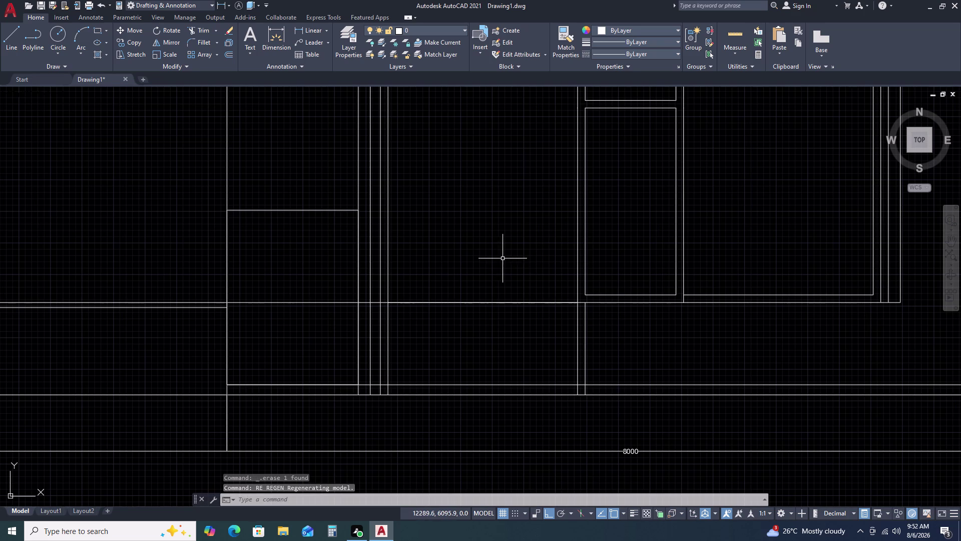
key(Escape)
key(Escape)
key(Escape)
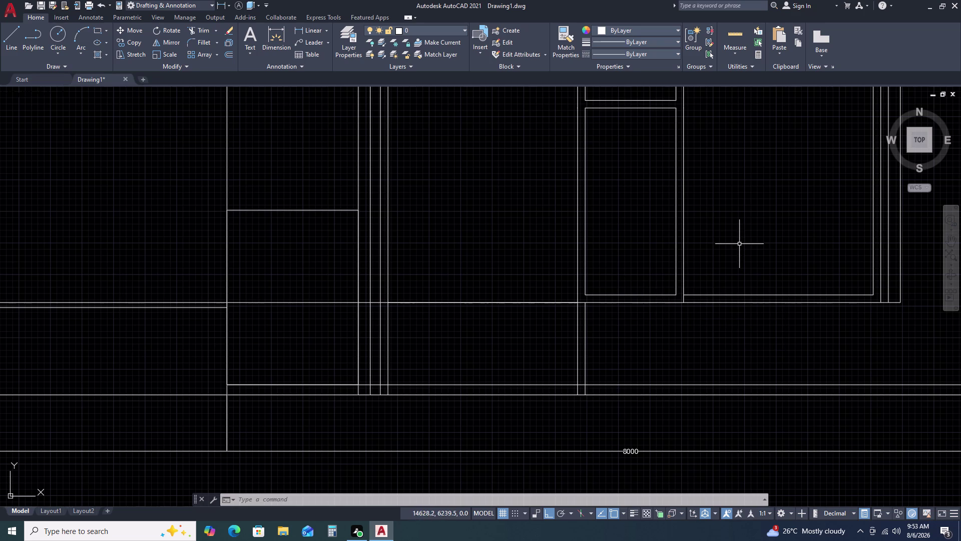
Erase the leftover object in the middle lower section of the elevation.
scroll(down, 3)
scroll(up, 3)
middle_drag(782, 226, 667, 244)
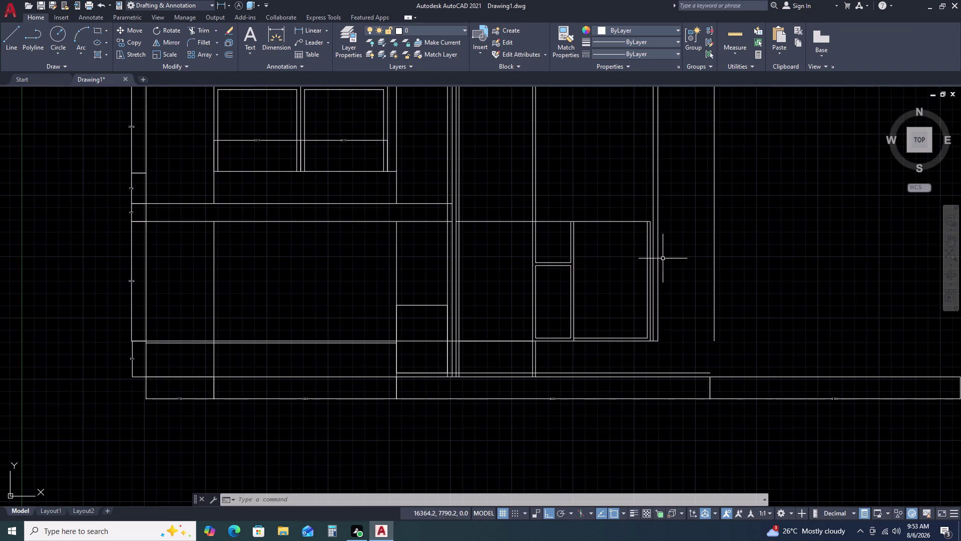
scroll(up, 3)
scroll(down, 3)
middle_drag(708, 277, 675, 276)
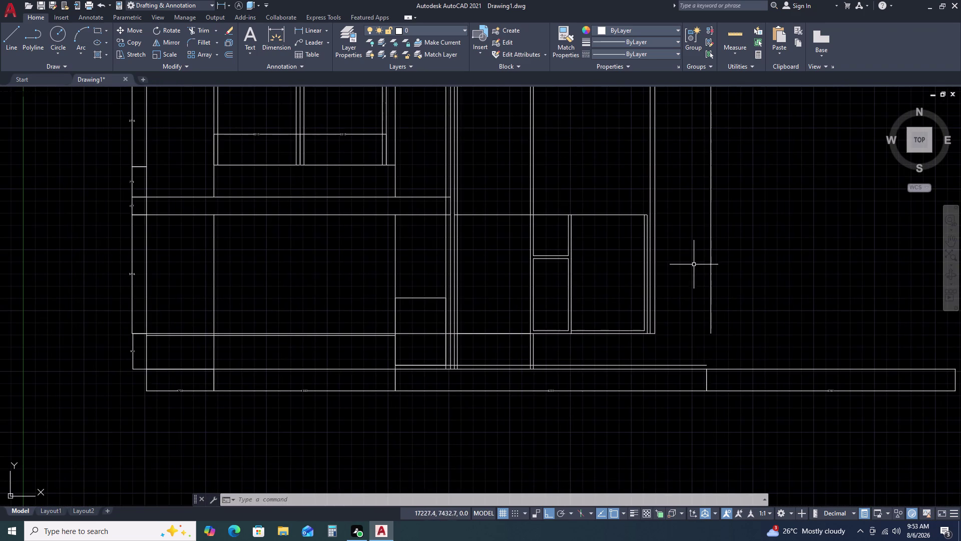
scroll(down, 3)
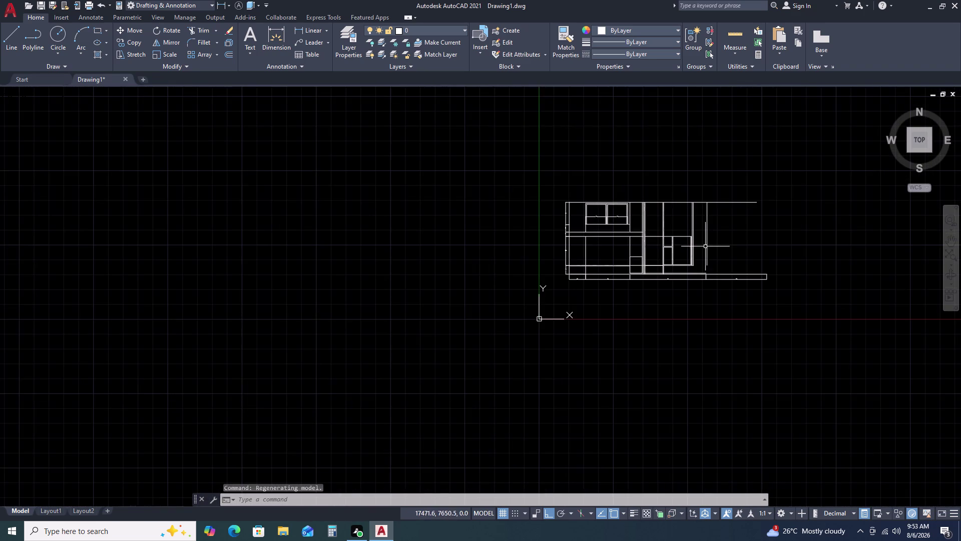
scroll(up, 3)
middle_click(608, 258)
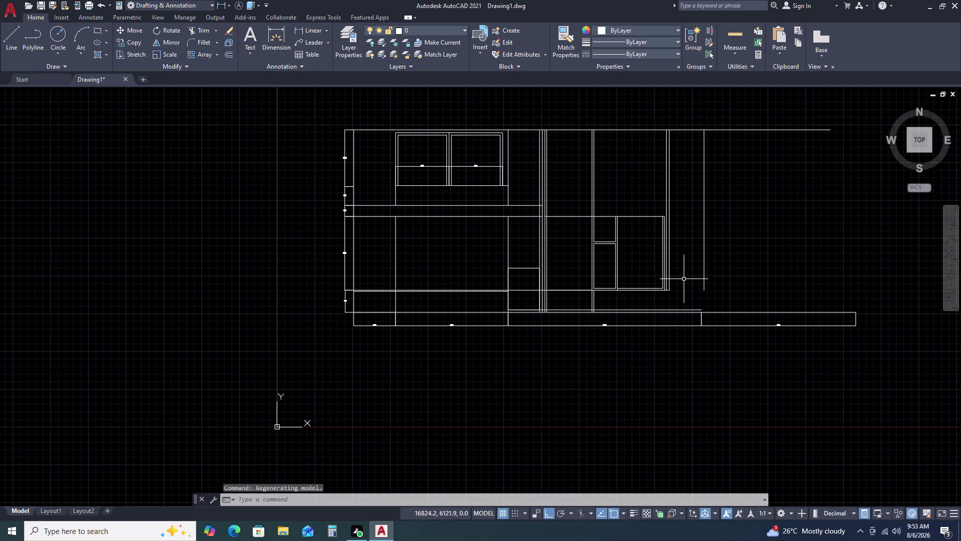
middle_drag(684, 279, 631, 263)
scroll(up, 3)
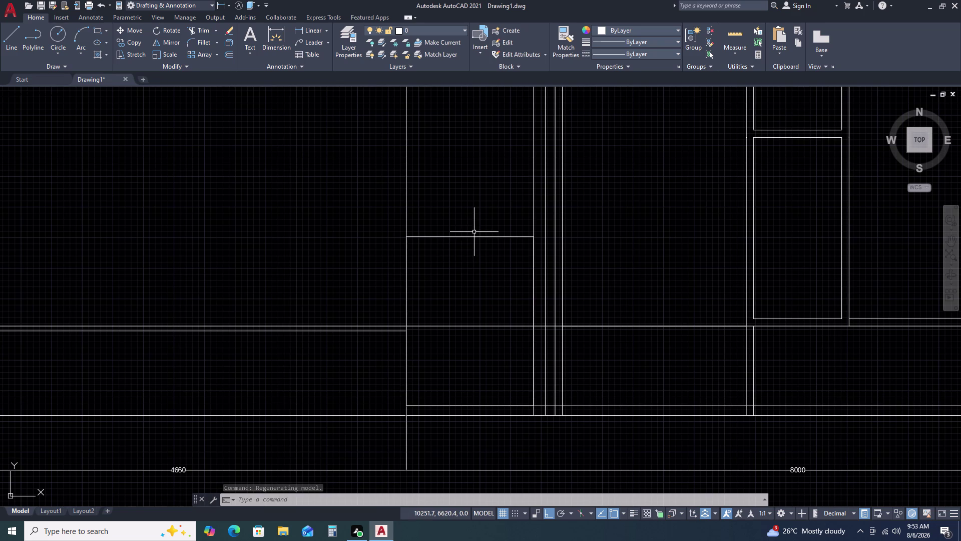
click(474, 232)
click(462, 256)
key(Delete)
scroll(down, 3)
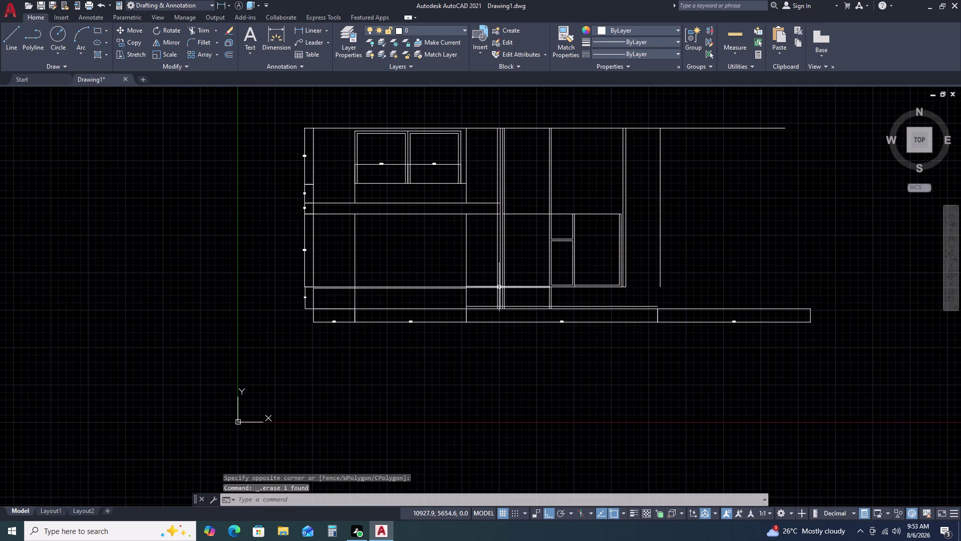
scroll(up, 3)
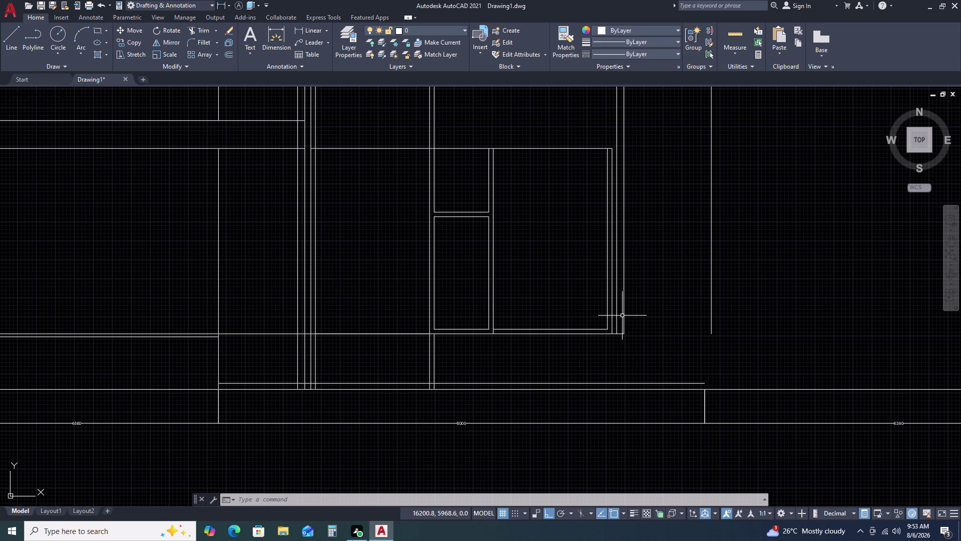
middle_drag(496, 372, 532, 281)
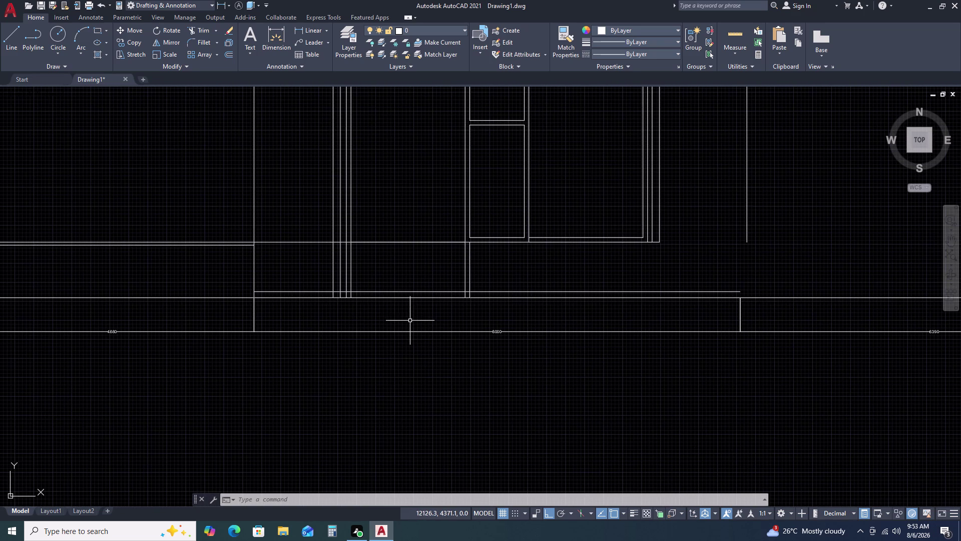
Trim the overlapping line segments in the lower extension box with TR.
text(TR)
key(space)
click(395, 258)
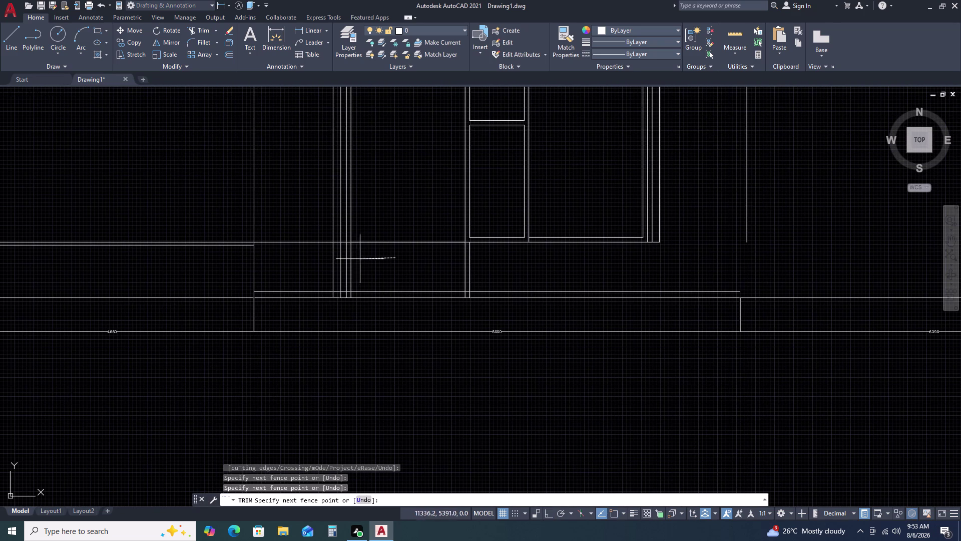
click(324, 267)
scroll(up, 3)
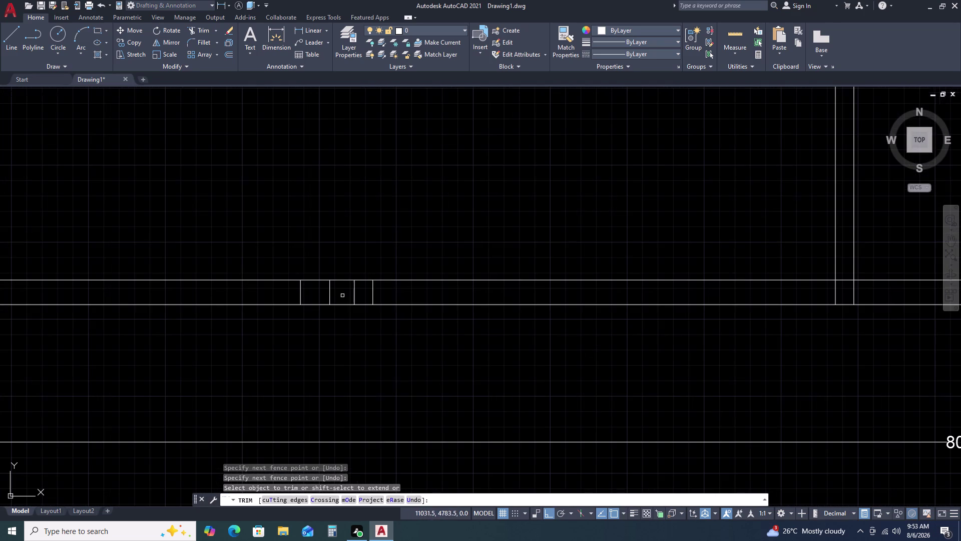
click(385, 296)
click(287, 296)
scroll(down, 3)
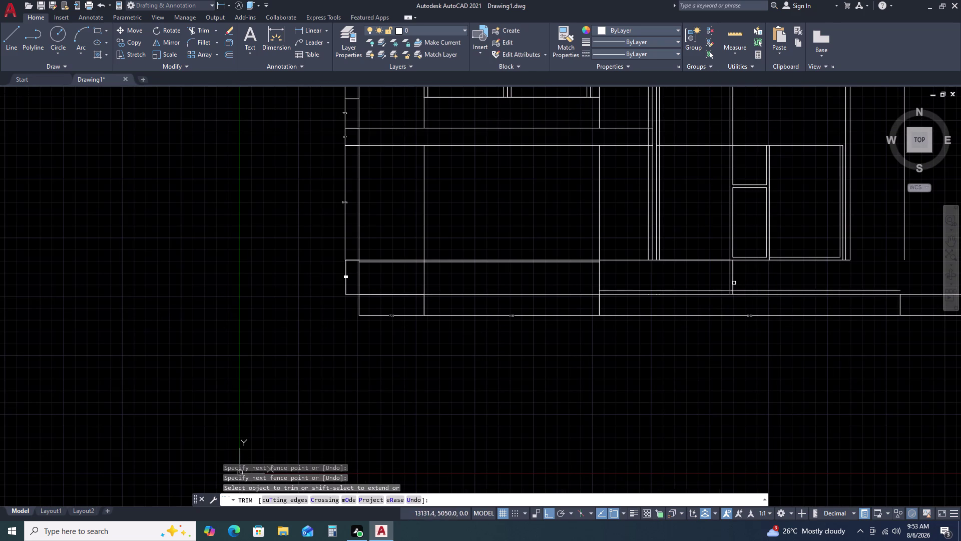
scroll(up, 3)
click(729, 319)
click(690, 323)
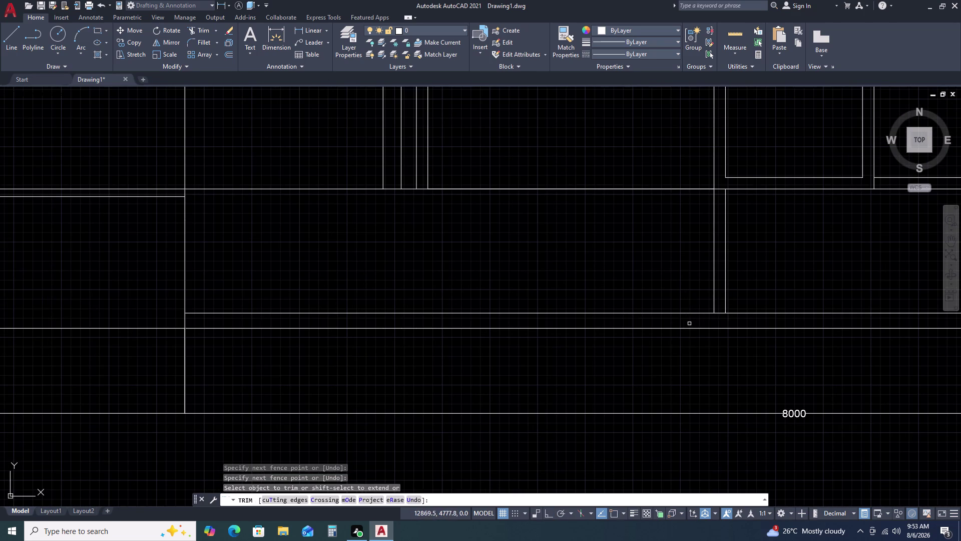
key(Escape)
Abandon an offset and erase the leftover short line near the lower shelf.
scroll(down, 3)
click(705, 293)
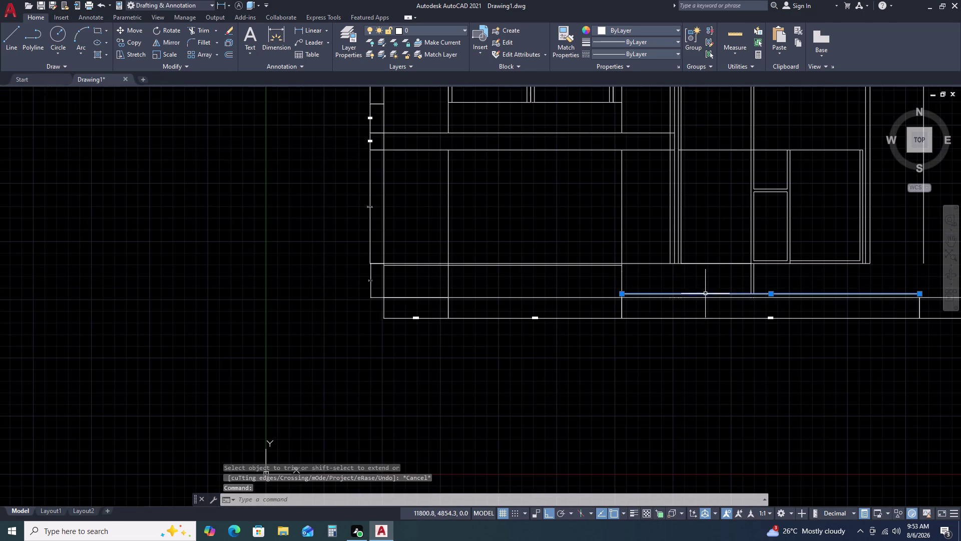
text(O)
key(space)
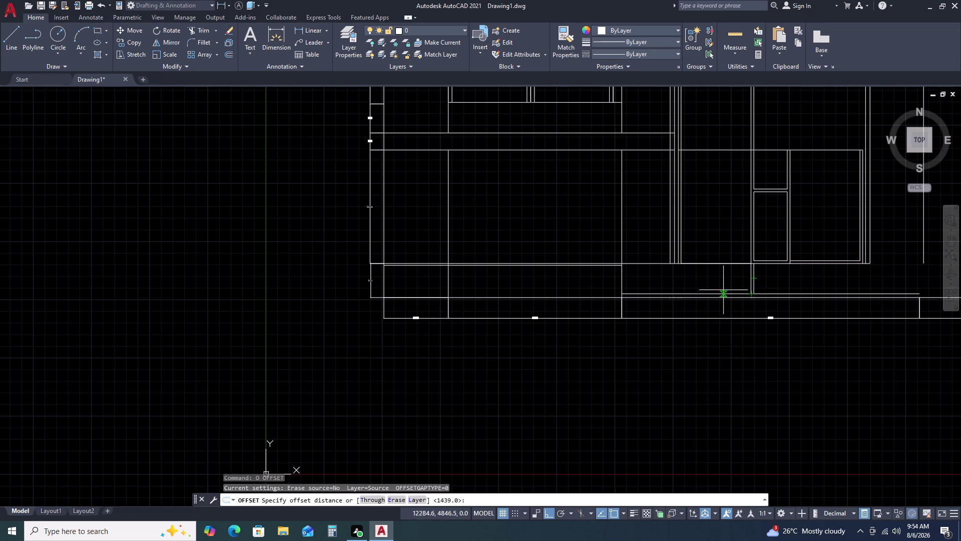
key(Escape)
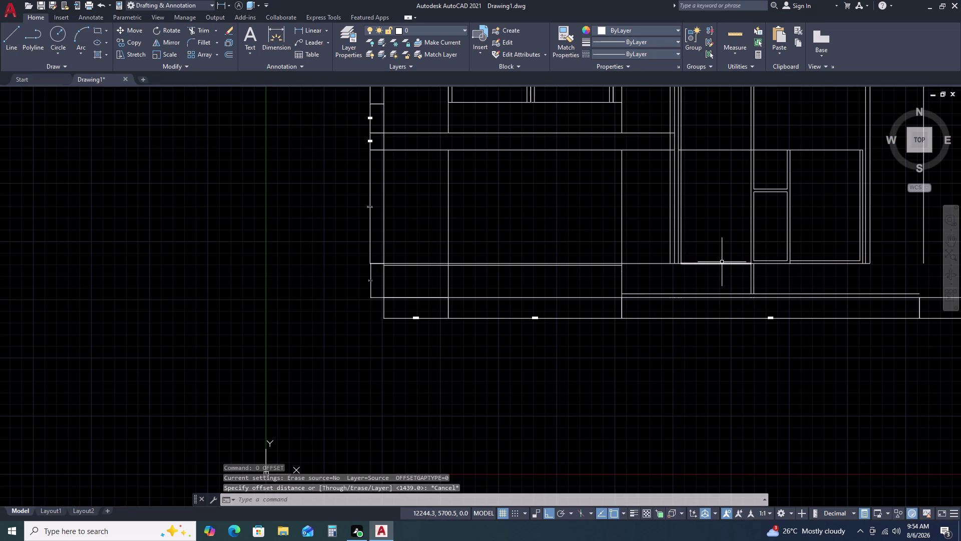
click(722, 262)
key(Delete)
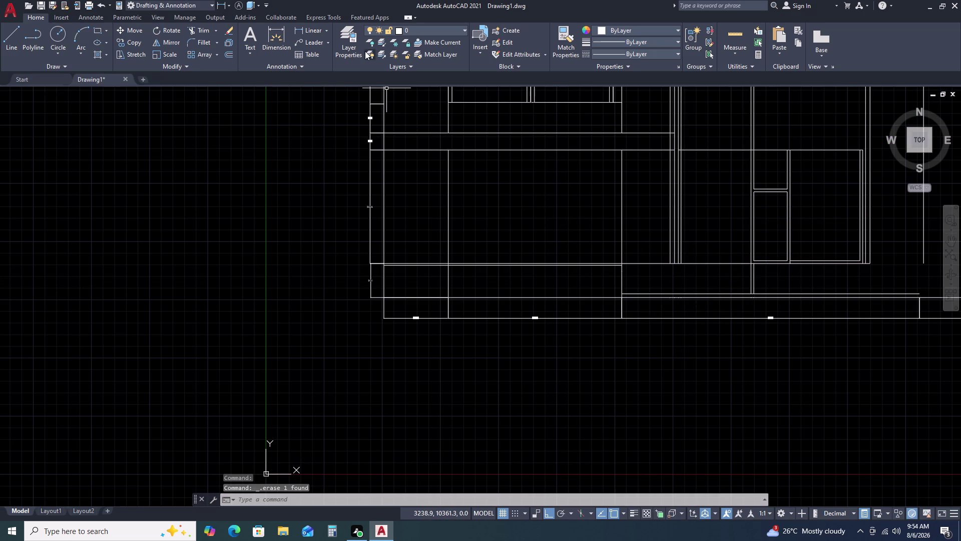
click(312, 35)
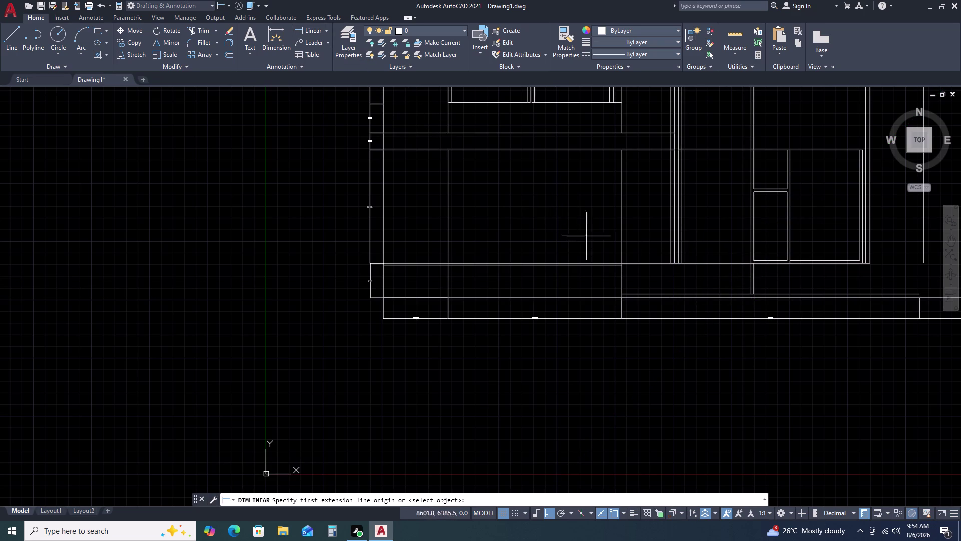
scroll(up, 3)
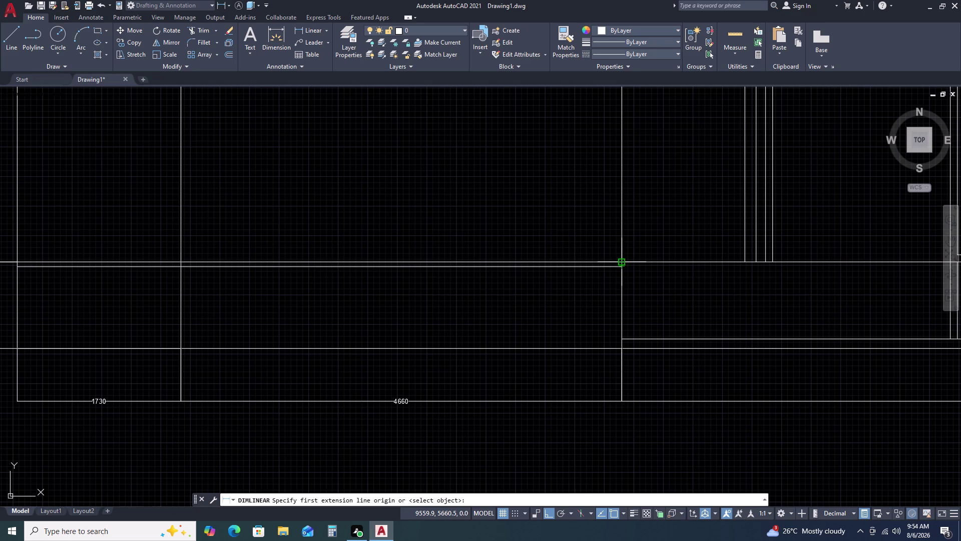
click(620, 261)
click(623, 340)
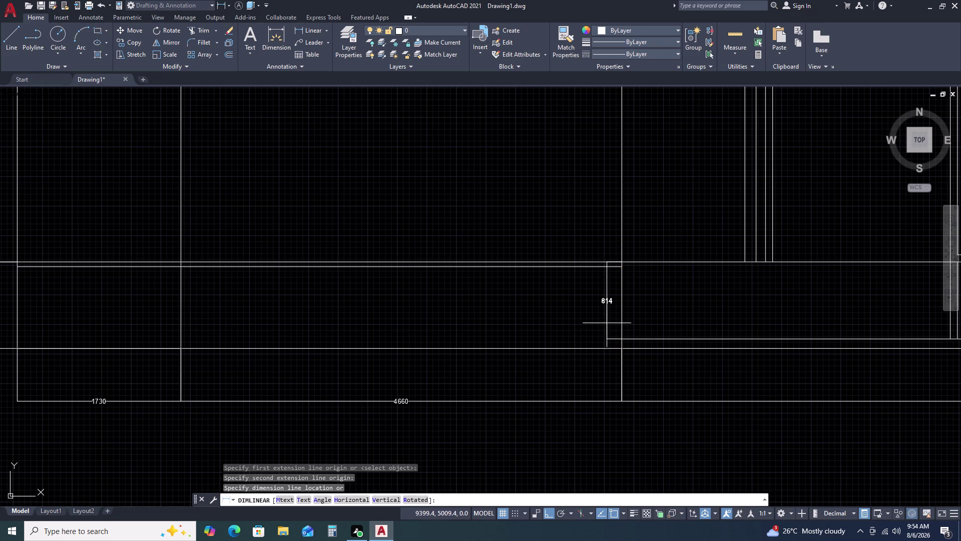
key(Escape)
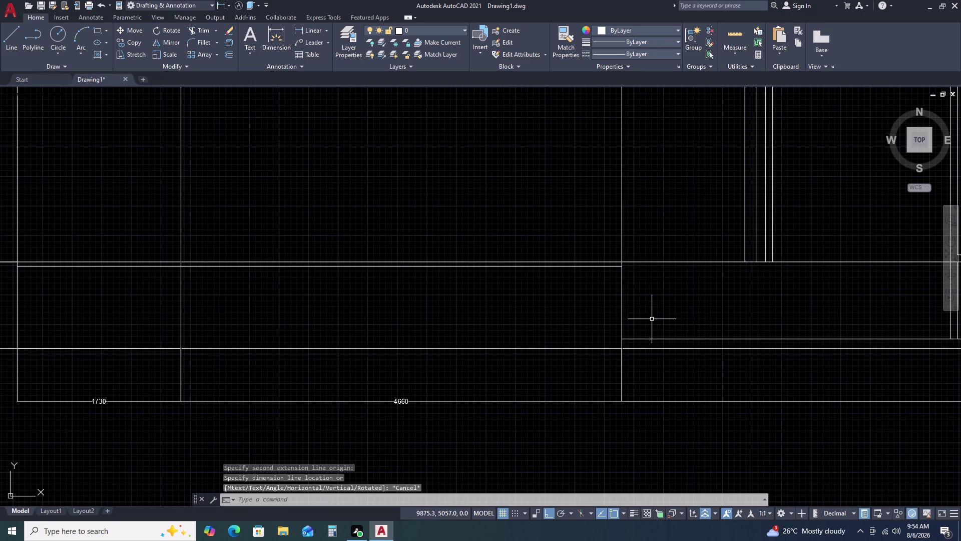
key(space)
scroll(down, 3)
middle_drag(772, 291, 660, 288)
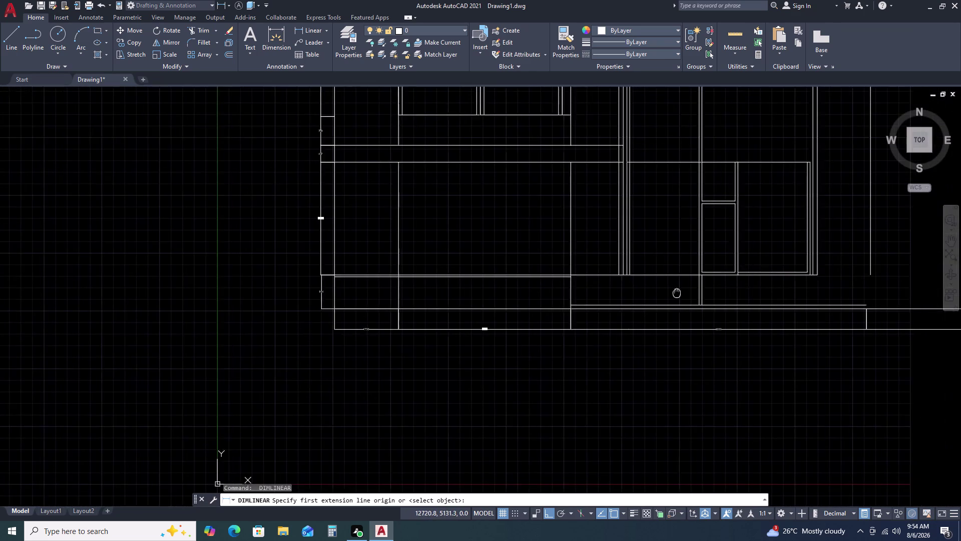
scroll(up, 3)
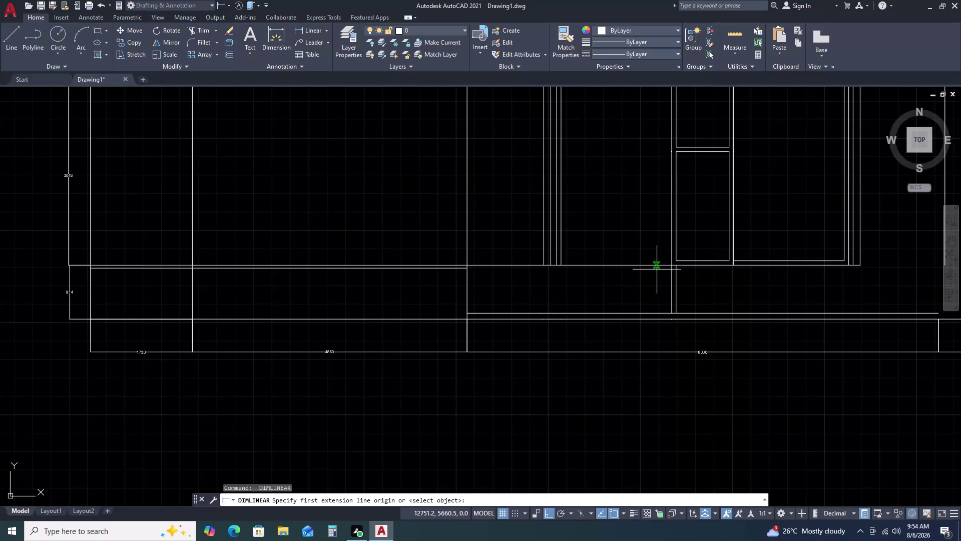
click(671, 265)
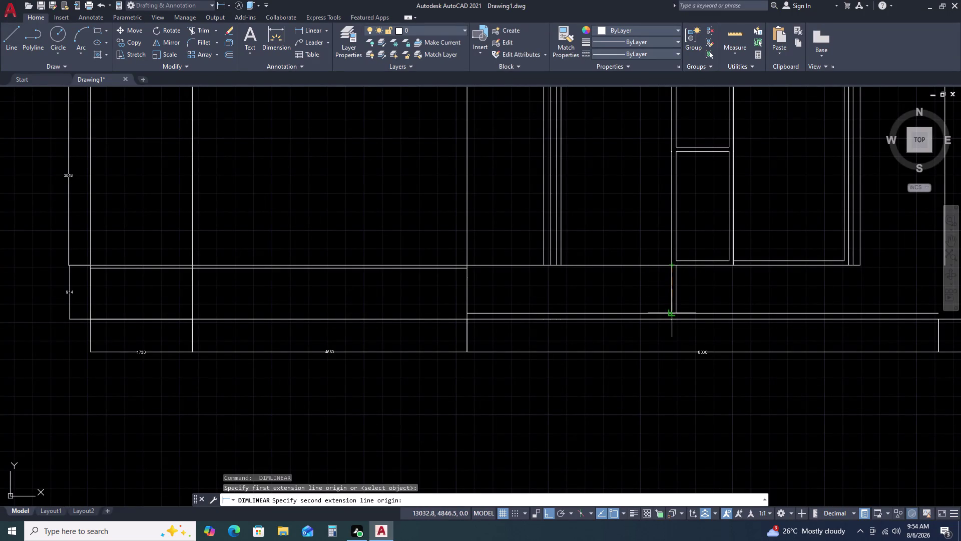
click(671, 312)
scroll(up, 3)
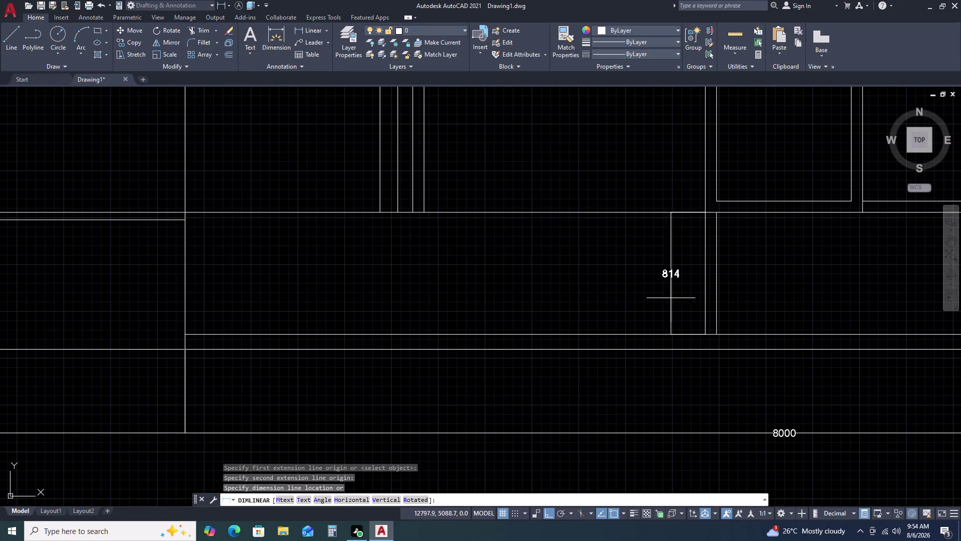
scroll(down, 3)
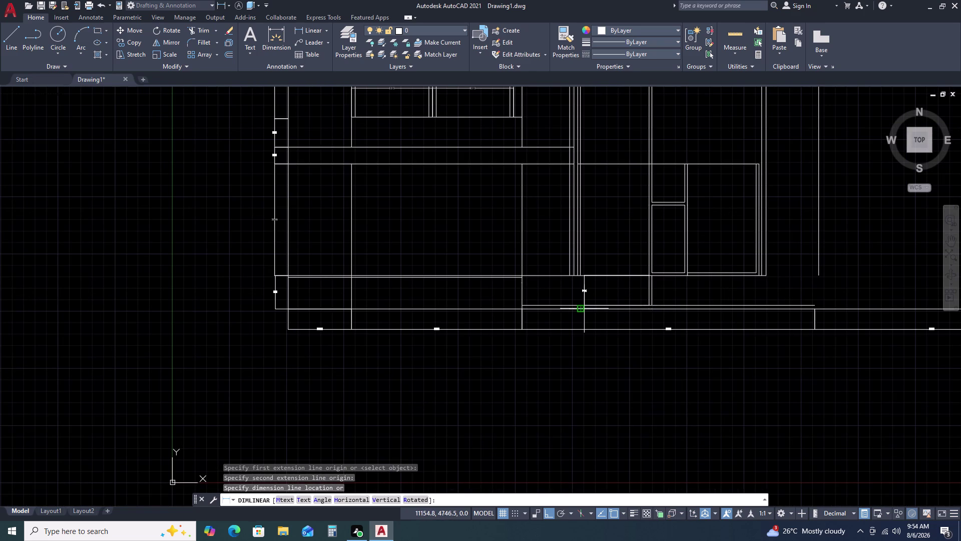
key(space)
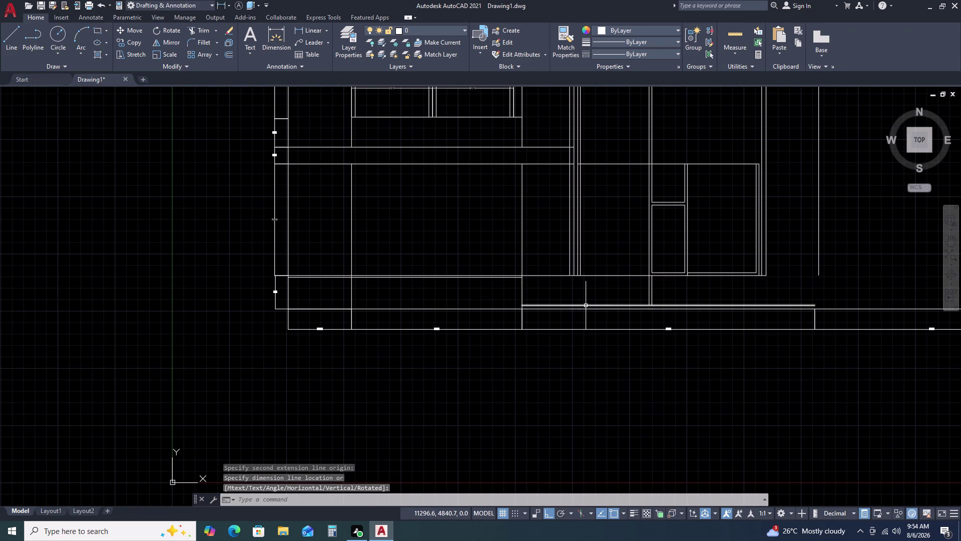
click(585, 306)
text(O)
Cancel the first offset attempt and select the 8000-long horizontal line.
key(space)
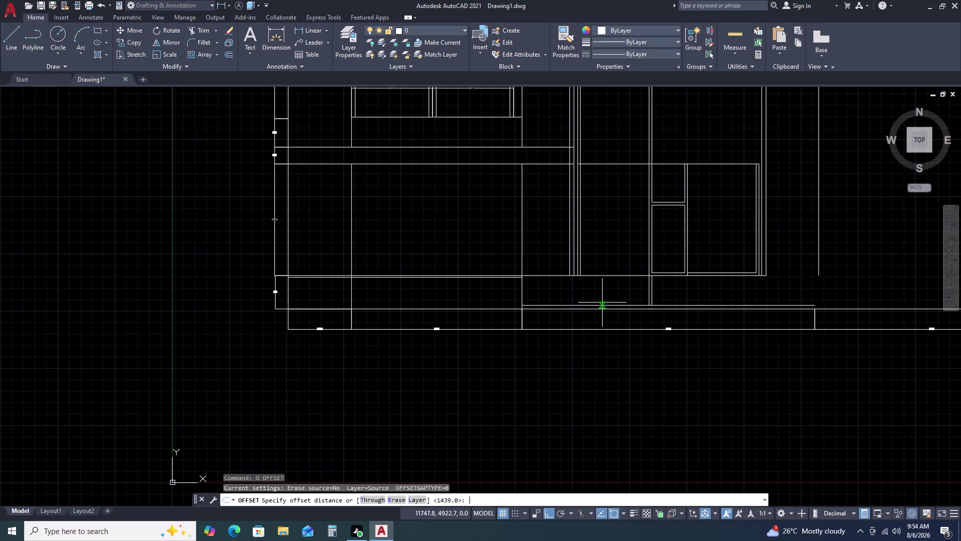
key(End)
key(BackSpace)
key(Home)
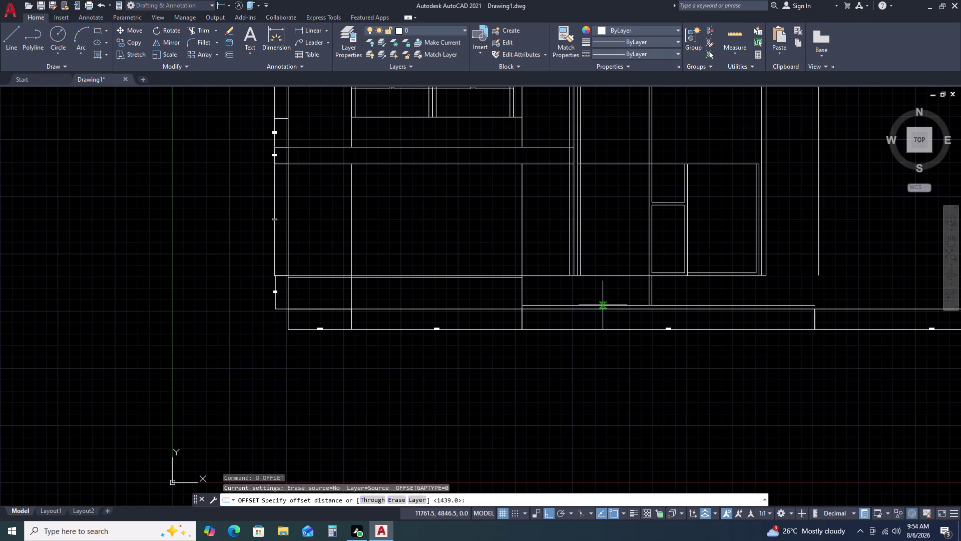
key(End)
key(End)
key(Return)
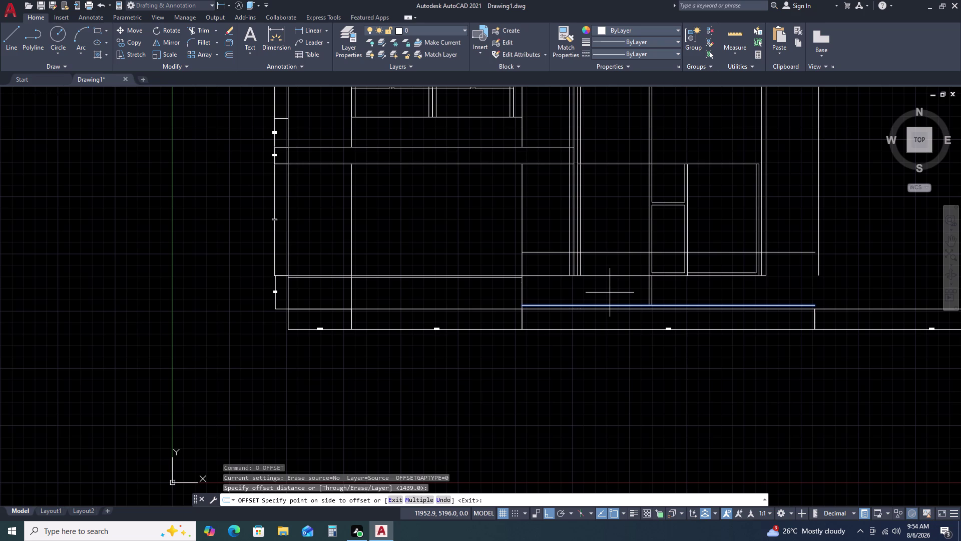
key(Escape)
click(594, 305)
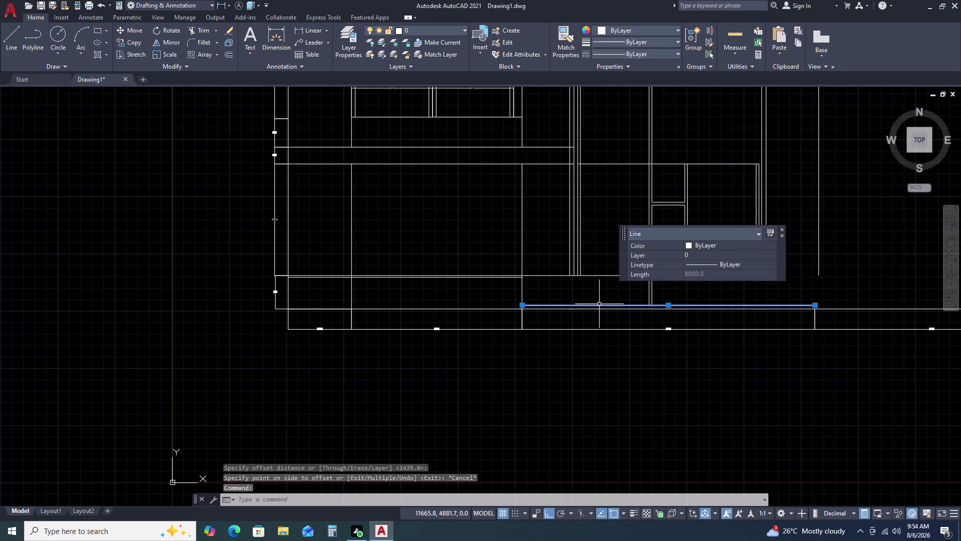
Offset the 8000-long line 711 upward.
text(O)
key(space)
key(7)
key(1)
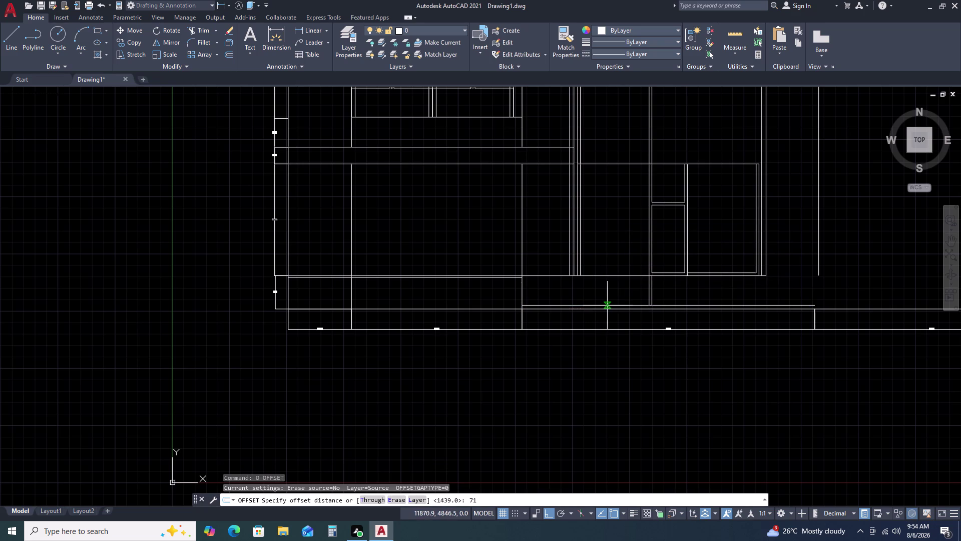
key(2)
key(BackSpace)
text(1)
key(space)
click(602, 297)
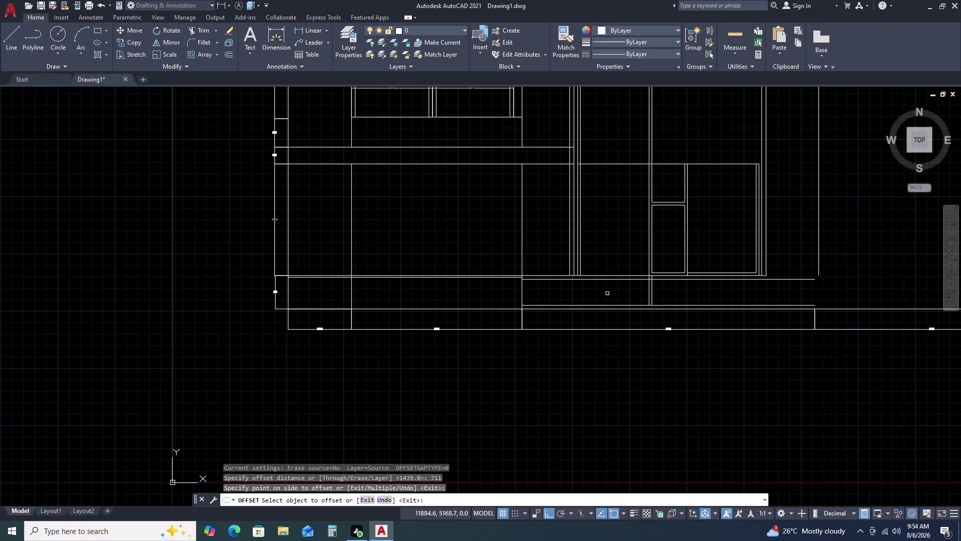
key(Escape)
Dimension the 711 gap between the new line and the lower line.
text(DLI)
key(space)
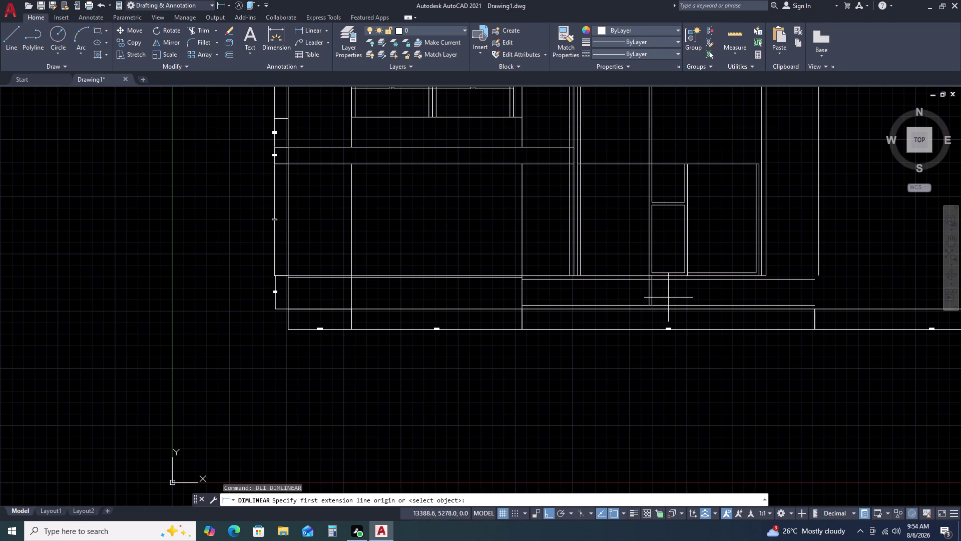
scroll(up, 3)
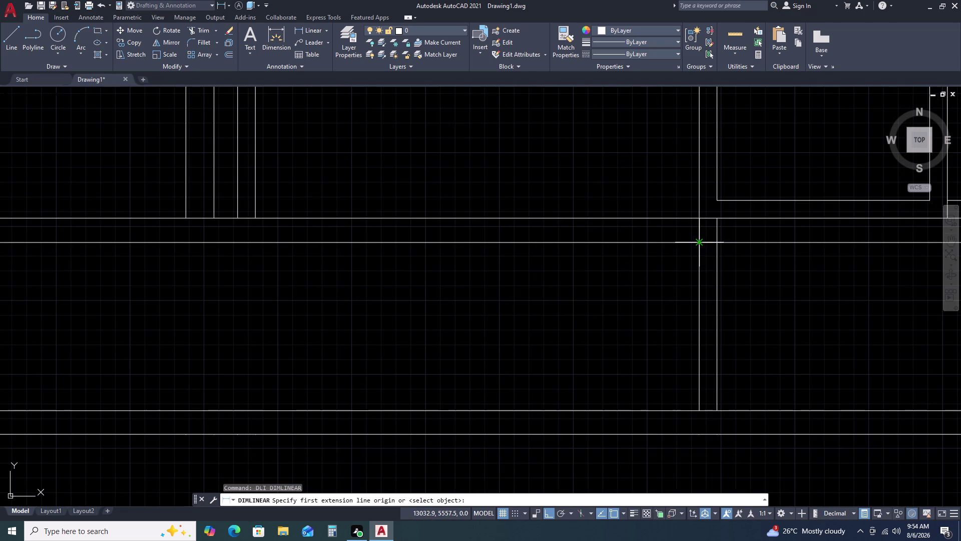
click(703, 244)
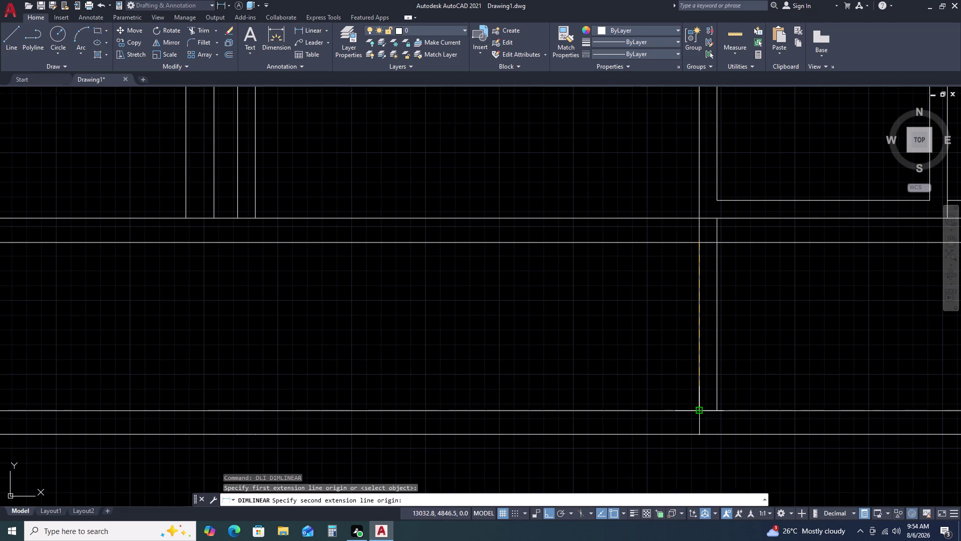
drag(698, 408, 691, 408)
click(603, 371)
scroll(down, 3)
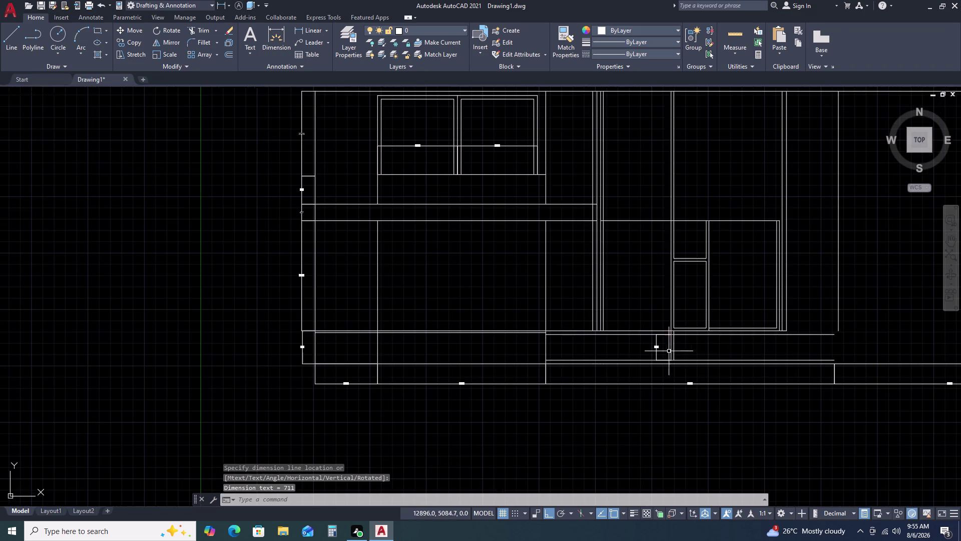
scroll(up, 3)
click(637, 332)
click(628, 346)
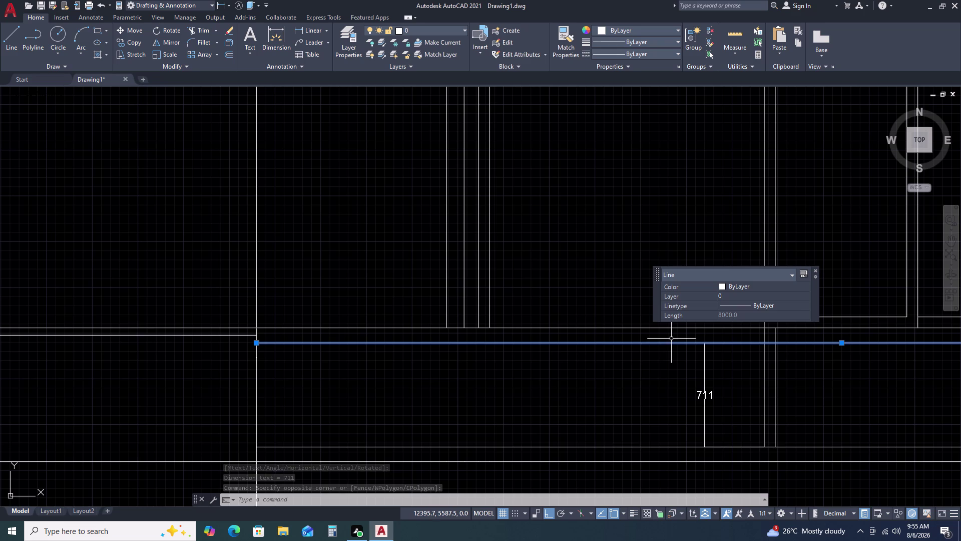
scroll(down, 3)
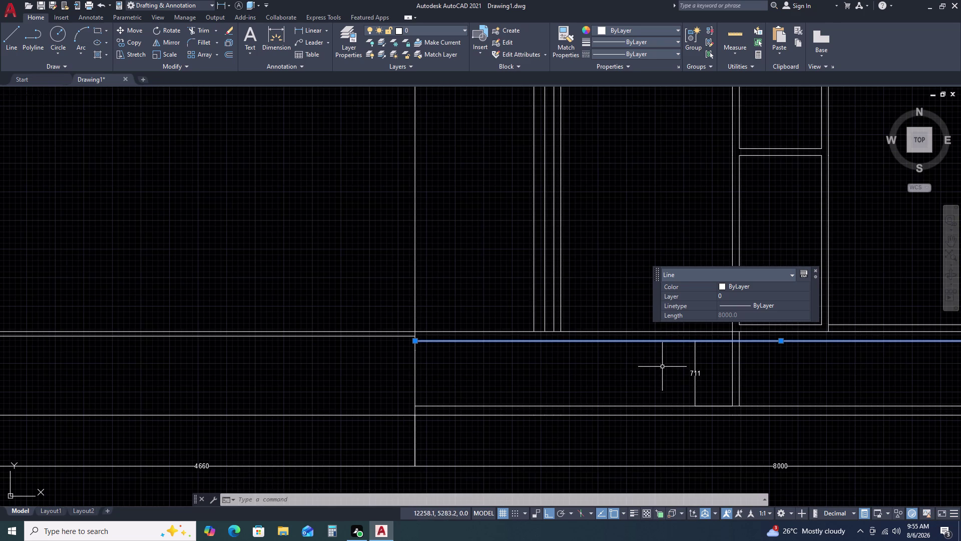
middle_drag(662, 366, 588, 327)
middle_drag(580, 320, 567, 310)
key(Escape)
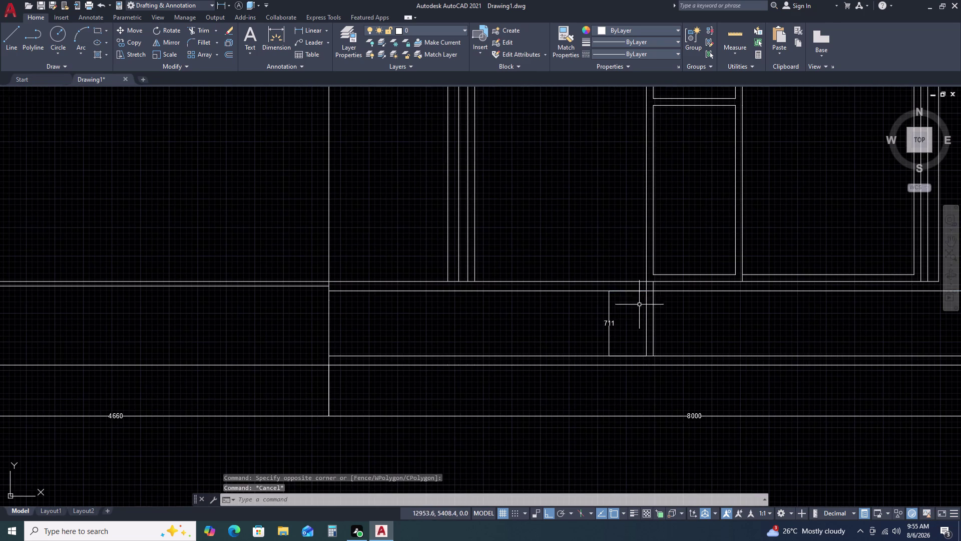
Start a second linear dimension with DLI, then cancel it.
key(d)
text(LI)
key(space)
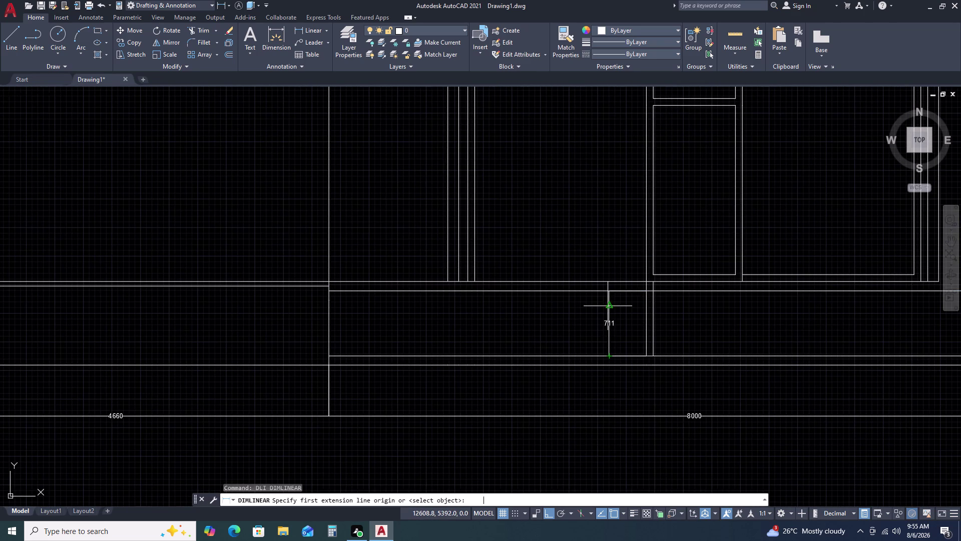
scroll(down, 3)
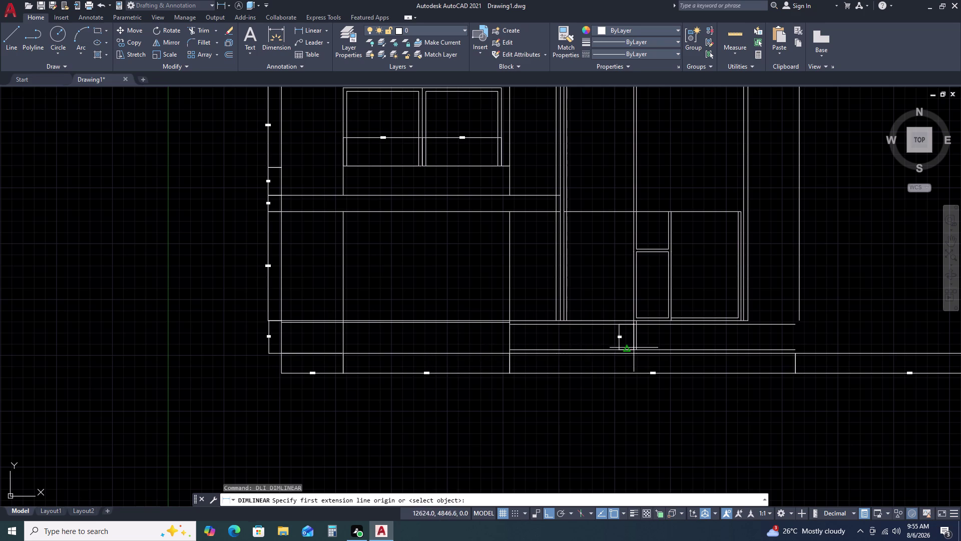
scroll(up, 3)
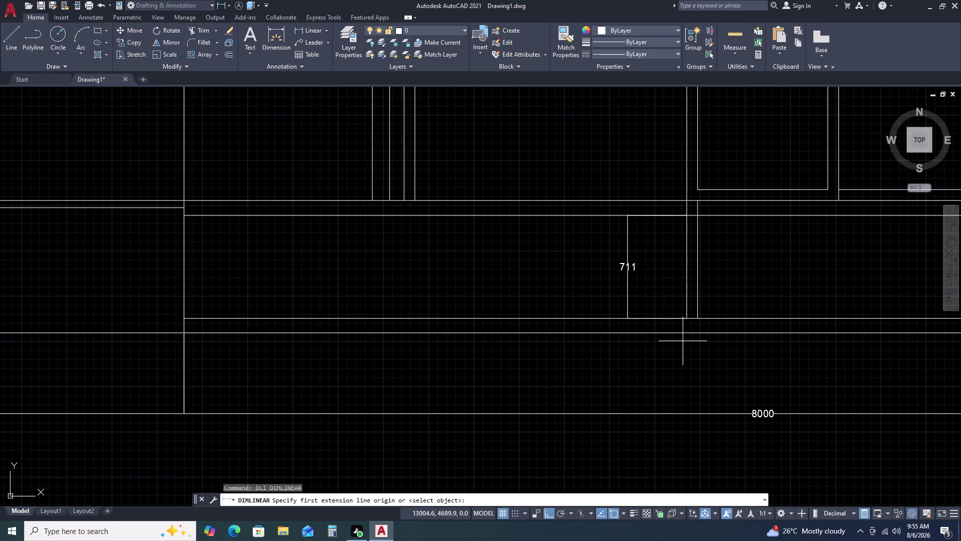
key(Escape)
key(Escape)
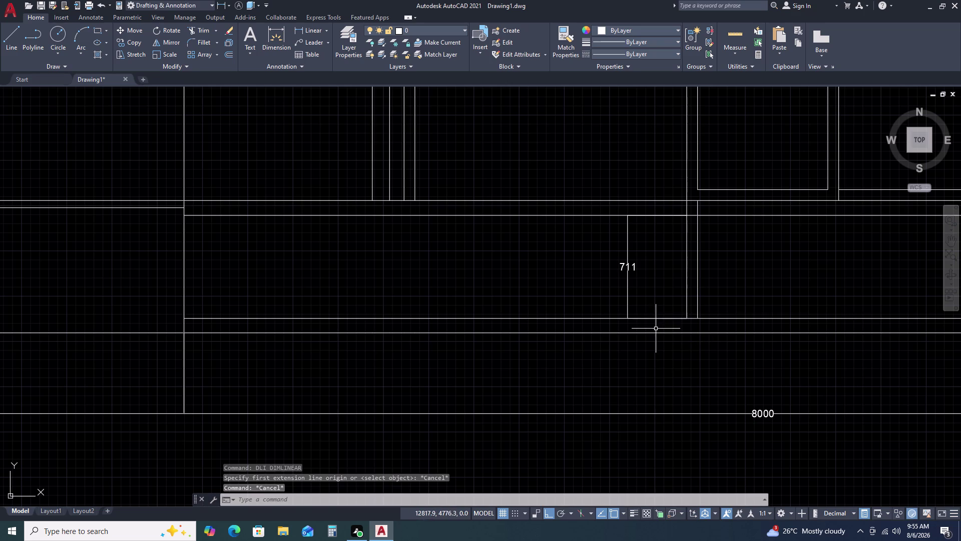
Erase the two stray line pieces beside the 711 dimension.
click(616, 215)
key(Delete)
click(595, 306)
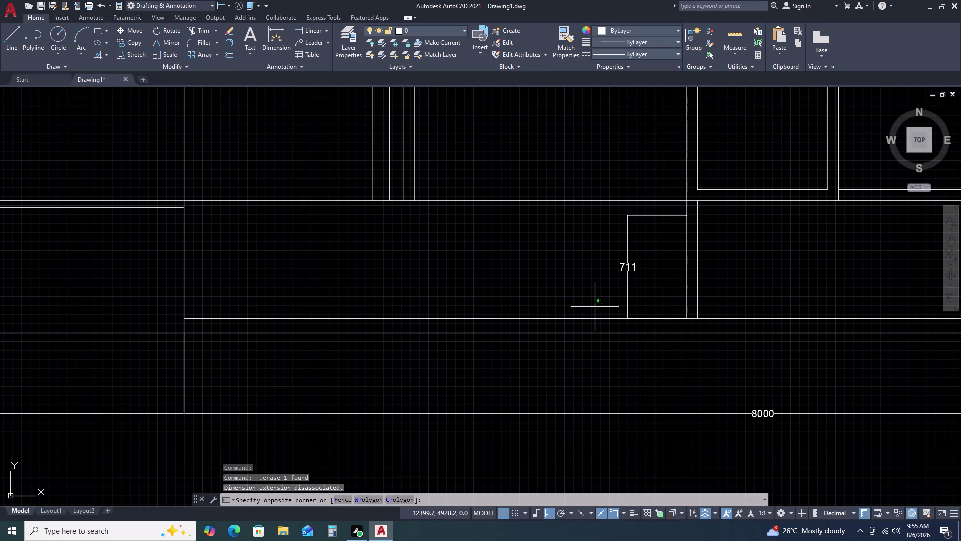
click(576, 323)
key(Delete)
scroll(down, 3)
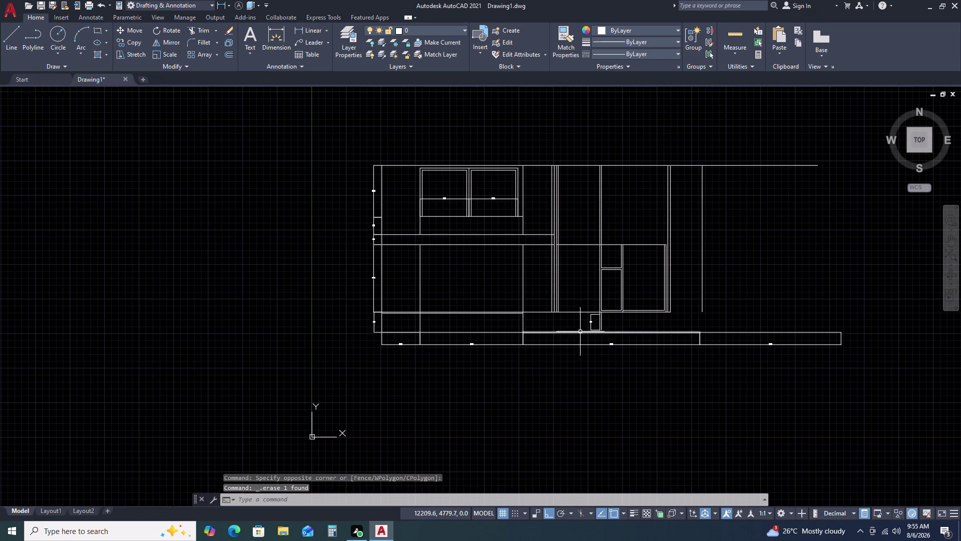
Abandon a 711 offset and erase the temporary 711 dimension.
click(575, 328)
click(570, 338)
key(o)
key(space)
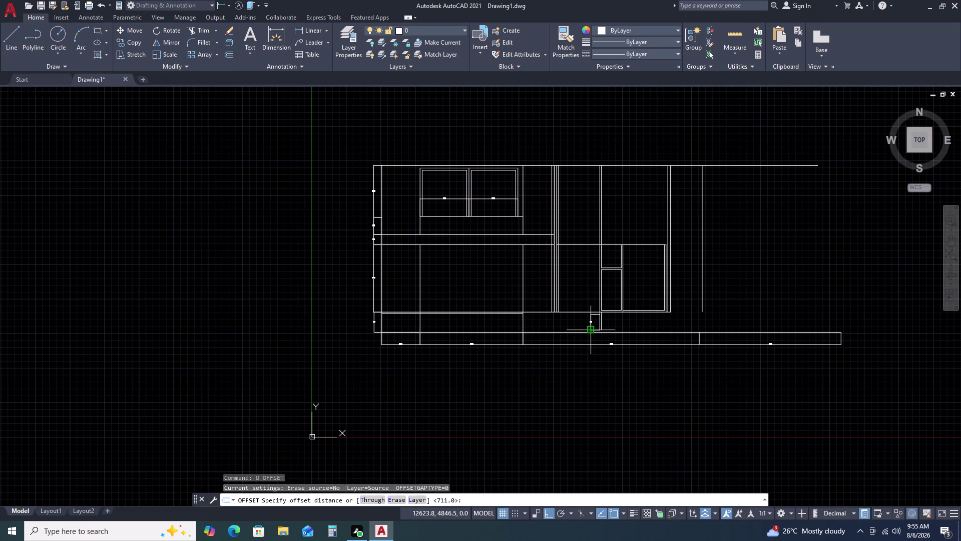
text(71)
text(1)
key(space)
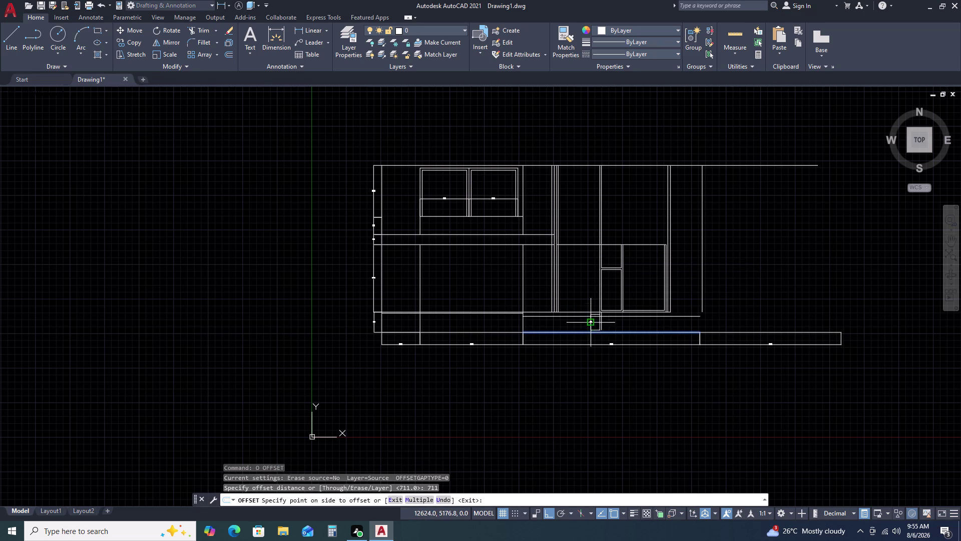
click(583, 320)
scroll(up, 3)
key(Escape)
click(598, 334)
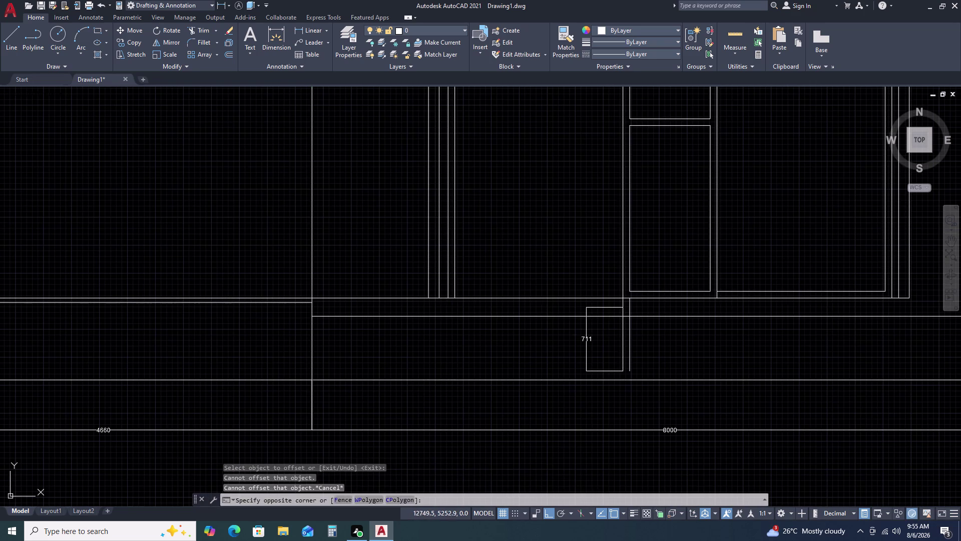
click(578, 335)
key(Delete)
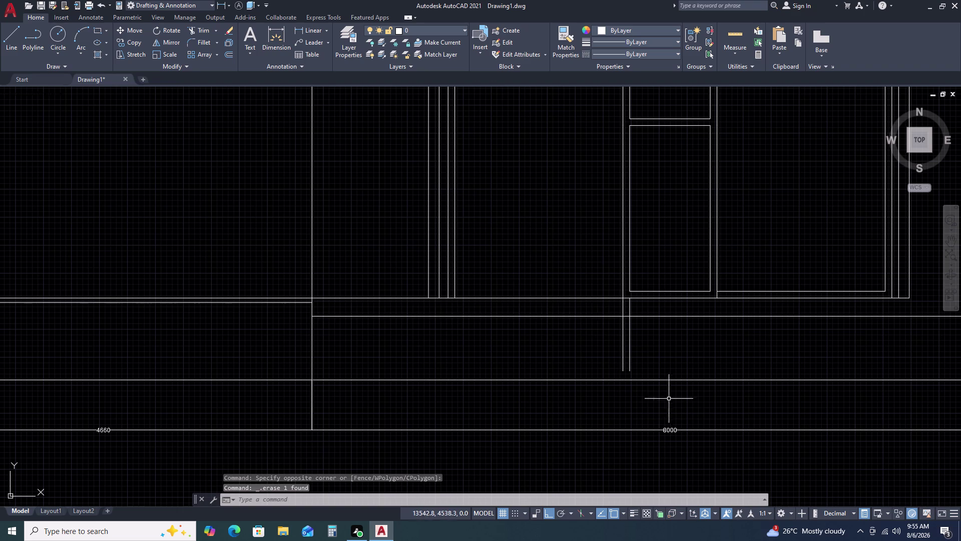
Extend the lower divider lines toward the right side using a fence.
key(e)
key(x)
key(space)
click(643, 348)
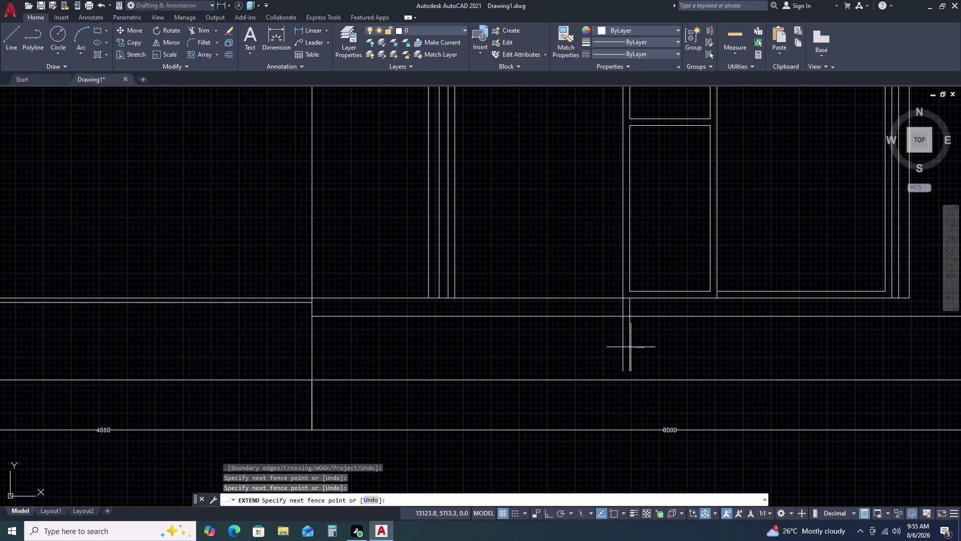
click(606, 354)
key(Escape)
scroll(down, 3)
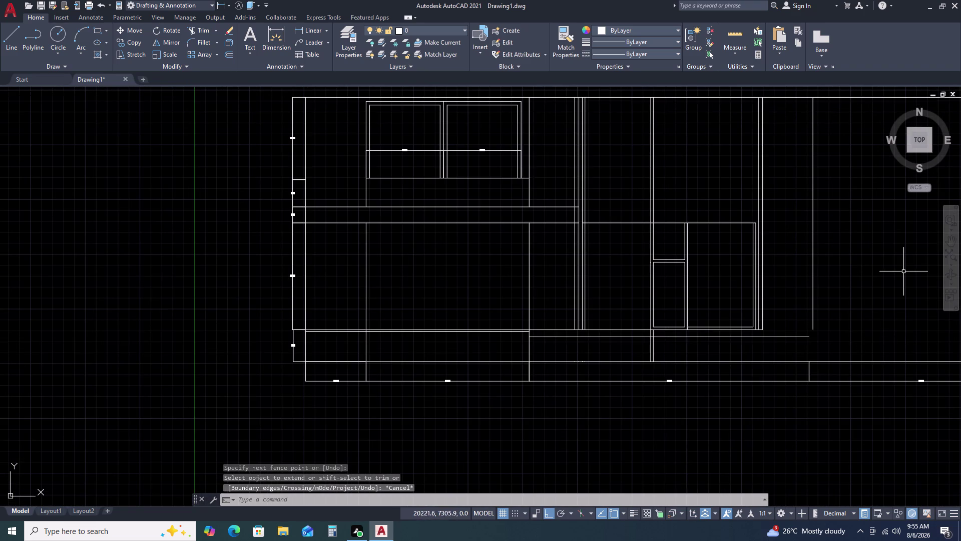
middle_drag(894, 284, 835, 288)
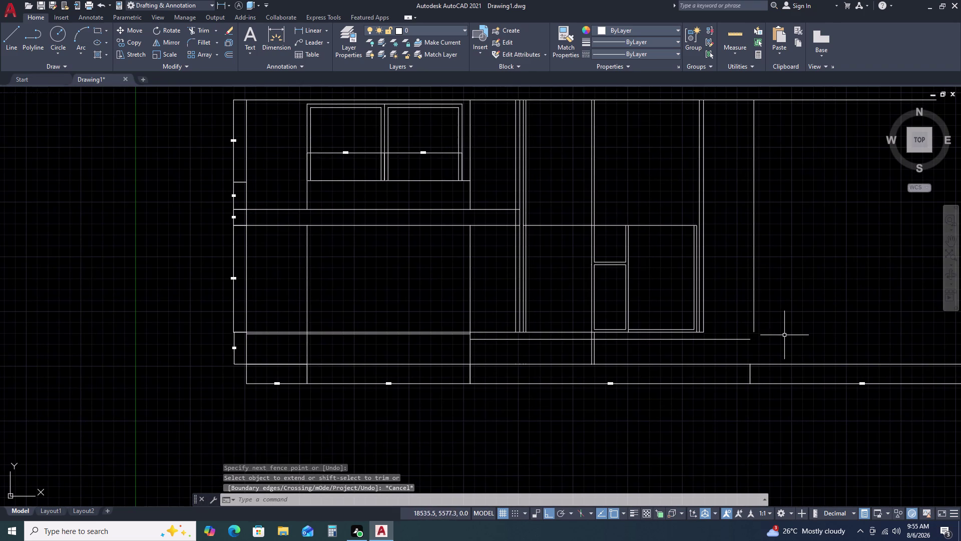
key(Escape)
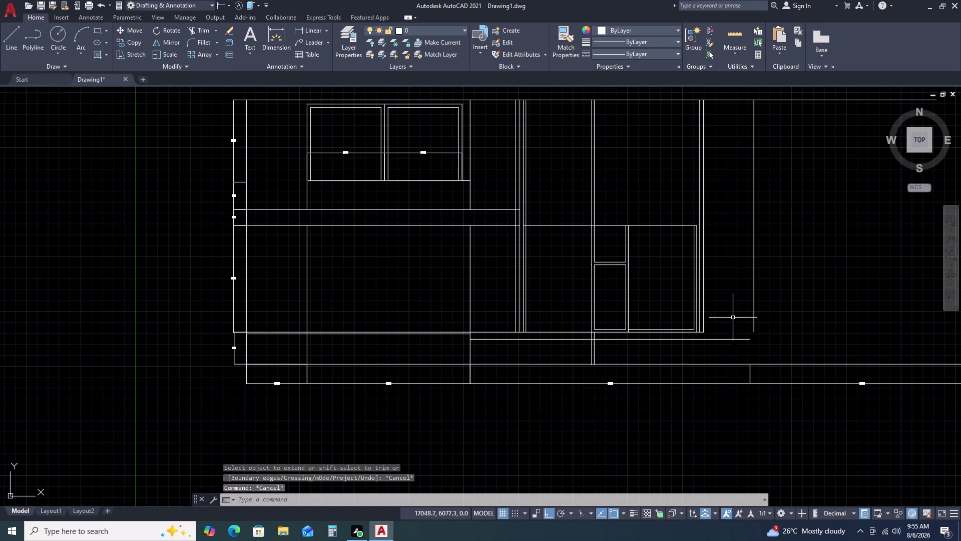
key(f)
key(space)
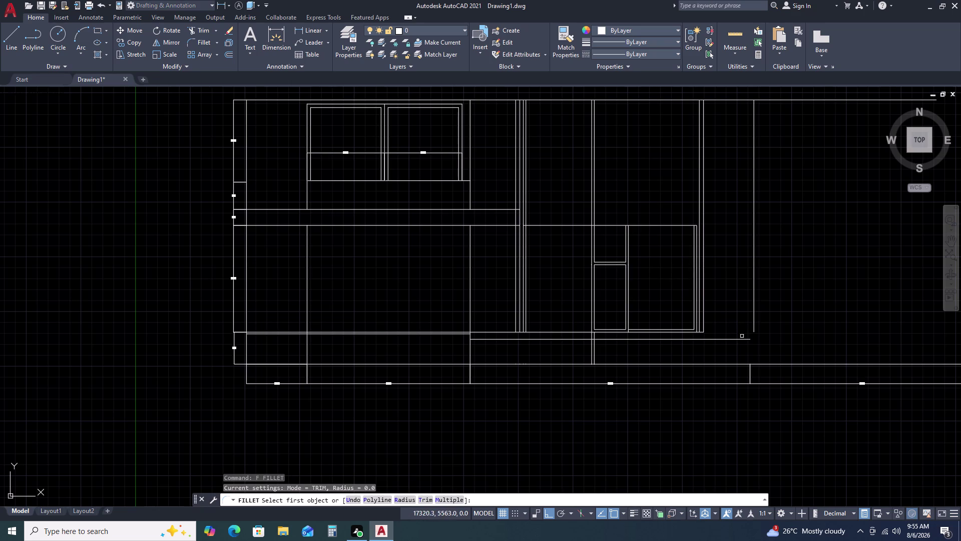
Fillet the lower horizontal divider and right vertical edge with radius 0.
click(748, 340)
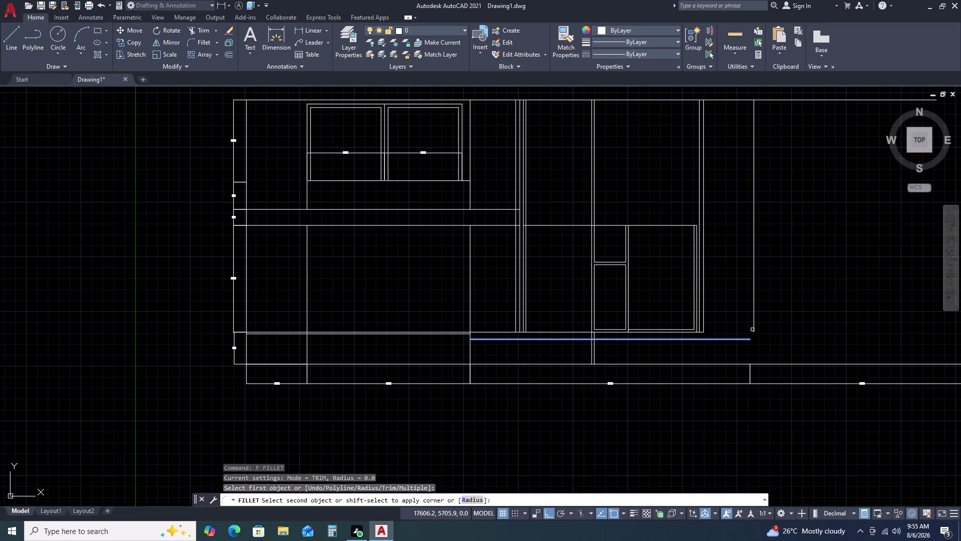
click(755, 323)
key(Escape)
middle_drag(804, 325, 802, 327)
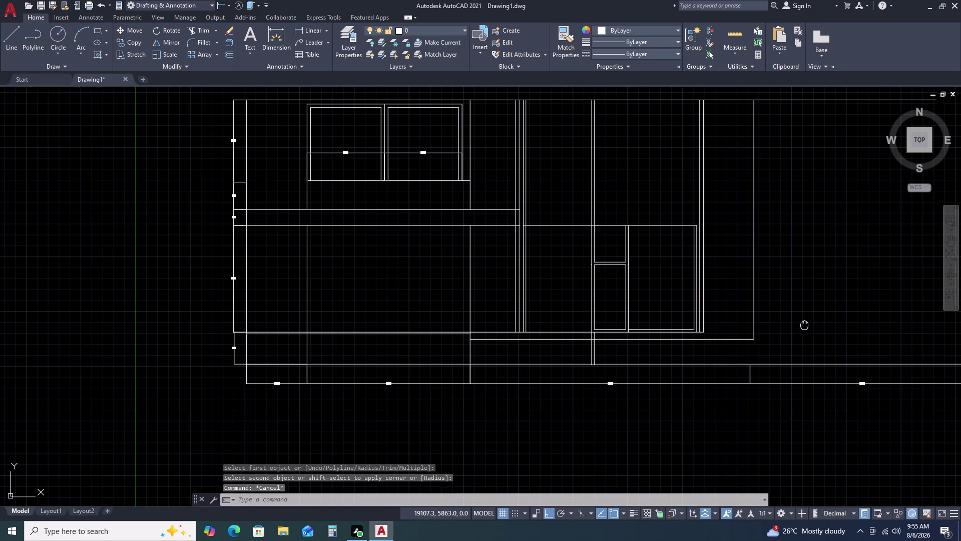
middle_drag(802, 327, 685, 345)
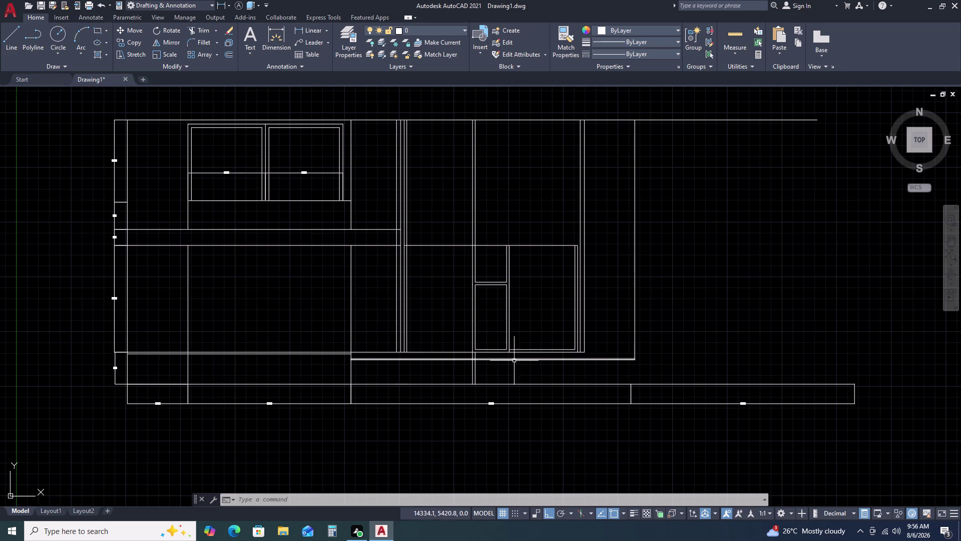
scroll(up, 3)
Measure the 203 gap with a trial DLI linear dimension, then cancel it.
text(D)
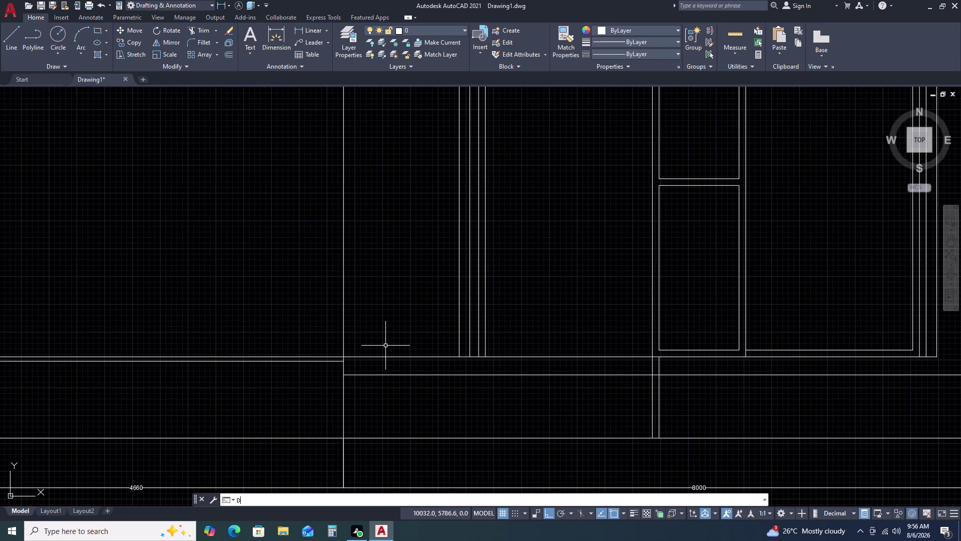
text(LI)
key(space)
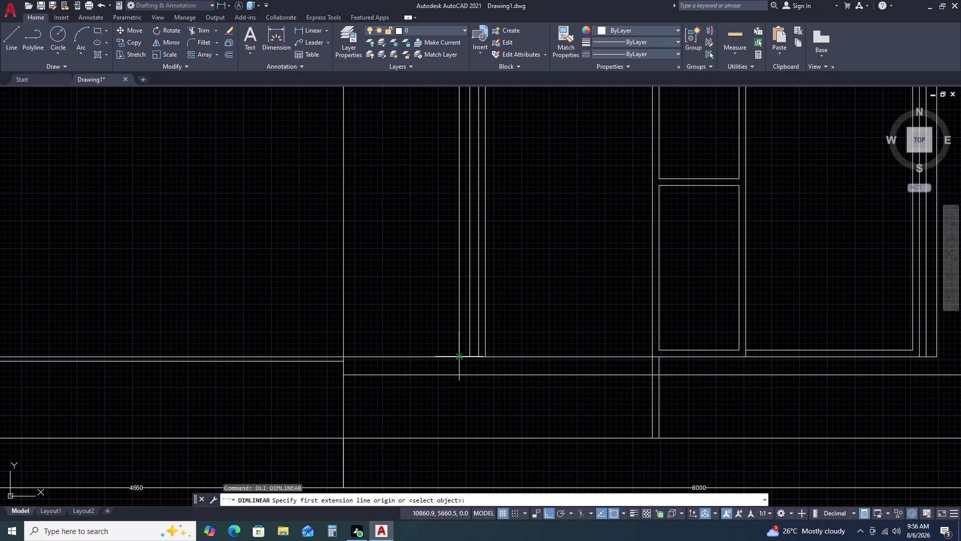
click(460, 357)
click(459, 377)
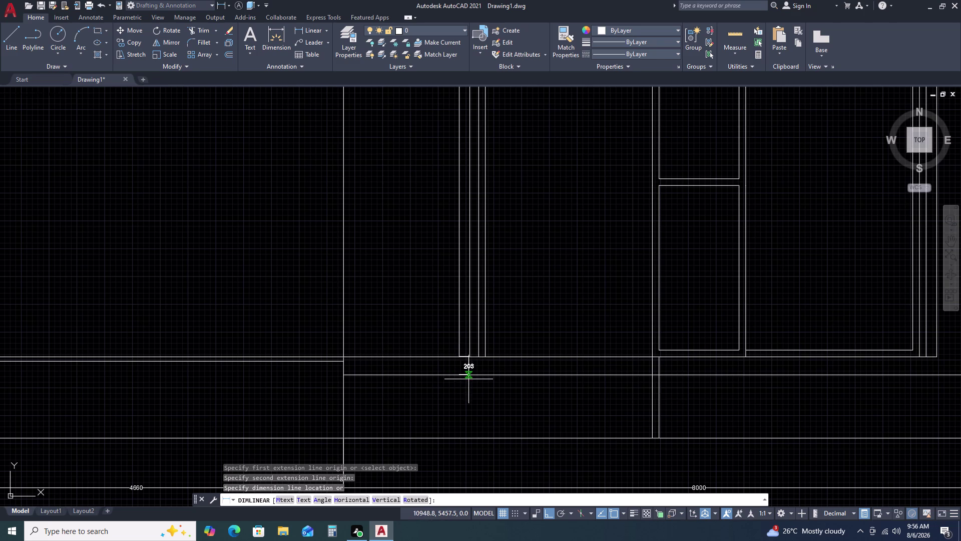
scroll(up, 3)
scroll(down, 3)
key(Escape)
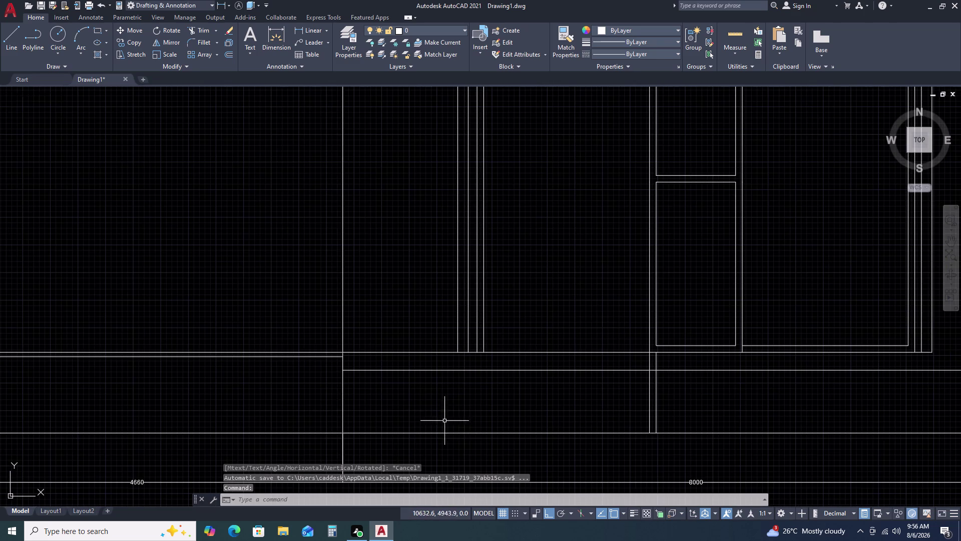
Offset the 8000 base line 203 upward inside the extension box.
click(455, 427)
click(451, 442)
key(o)
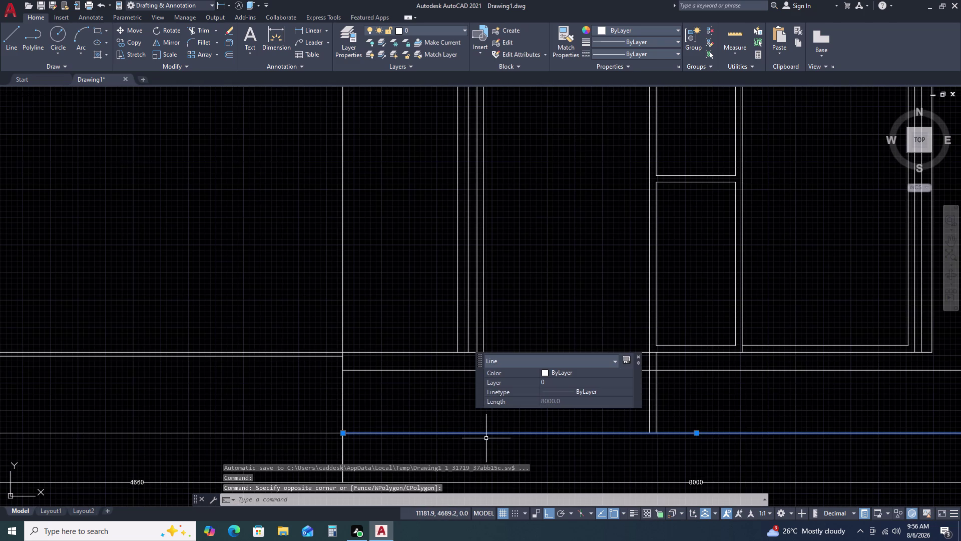
key(space)
key(2)
key(0)
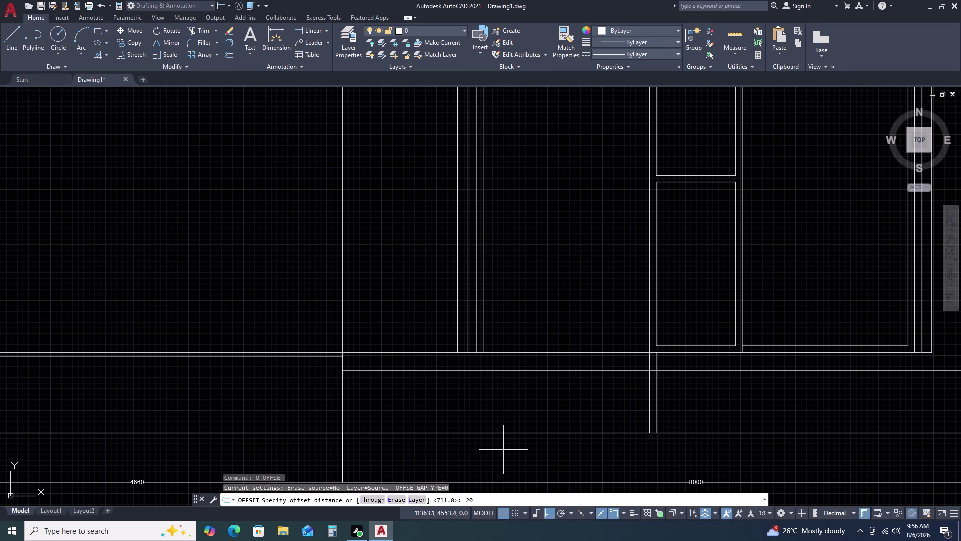
key(3)
key(space)
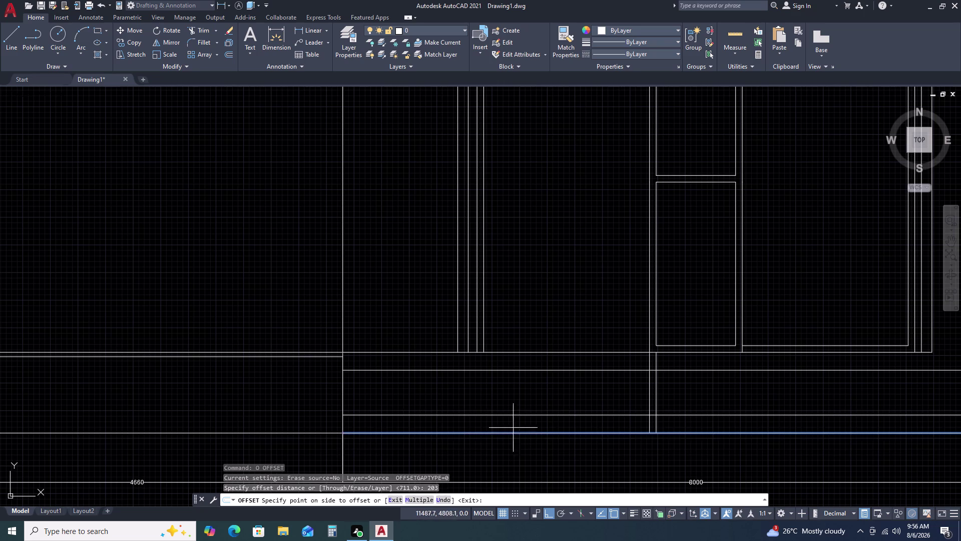
click(515, 412)
key(Escape)
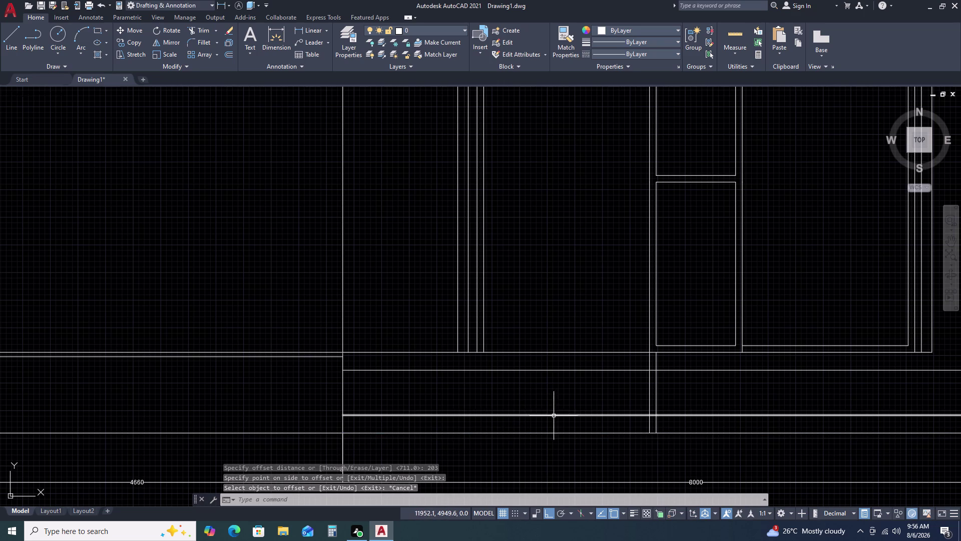
scroll(down, 3)
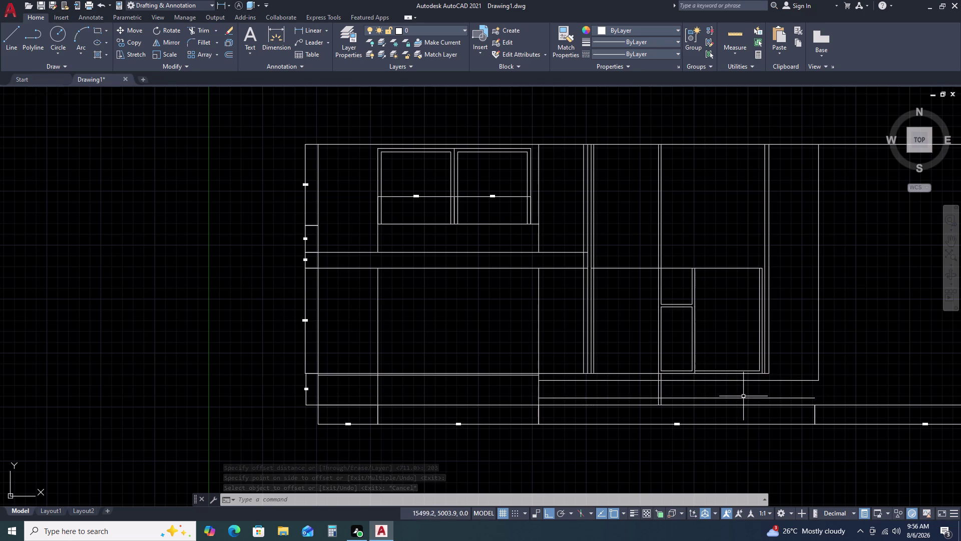
Trim overhanging line ends with a single pick and a fence across them.
text(TR)
key(space)
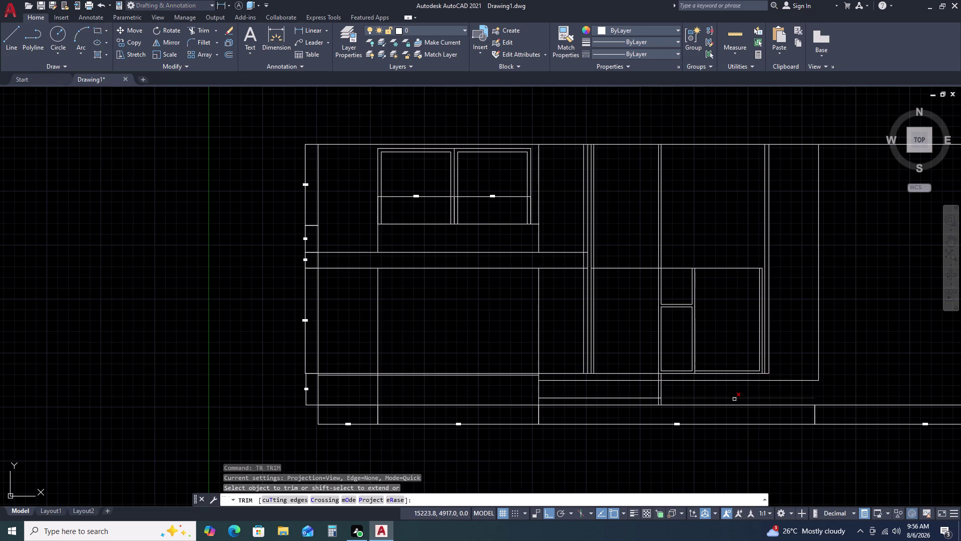
click(734, 399)
scroll(up, 3)
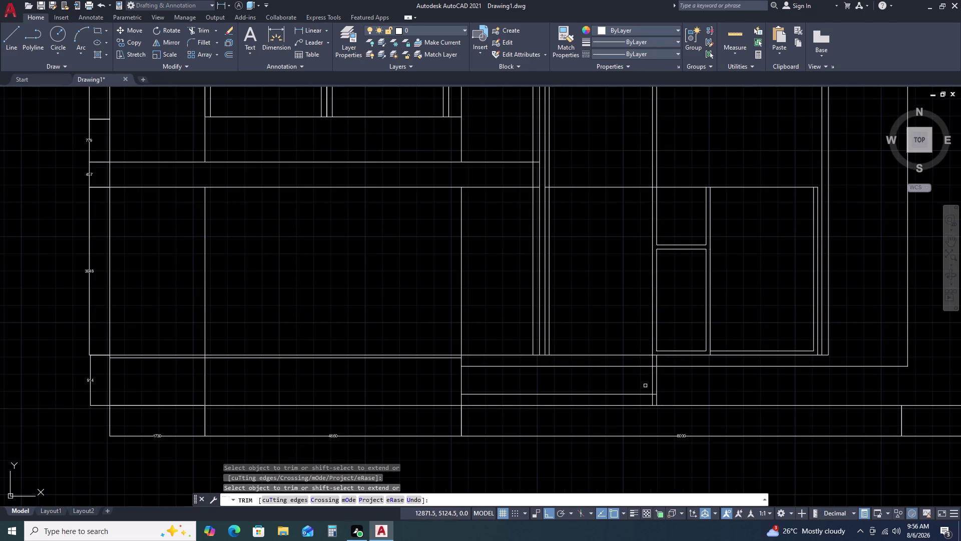
scroll(up, 3)
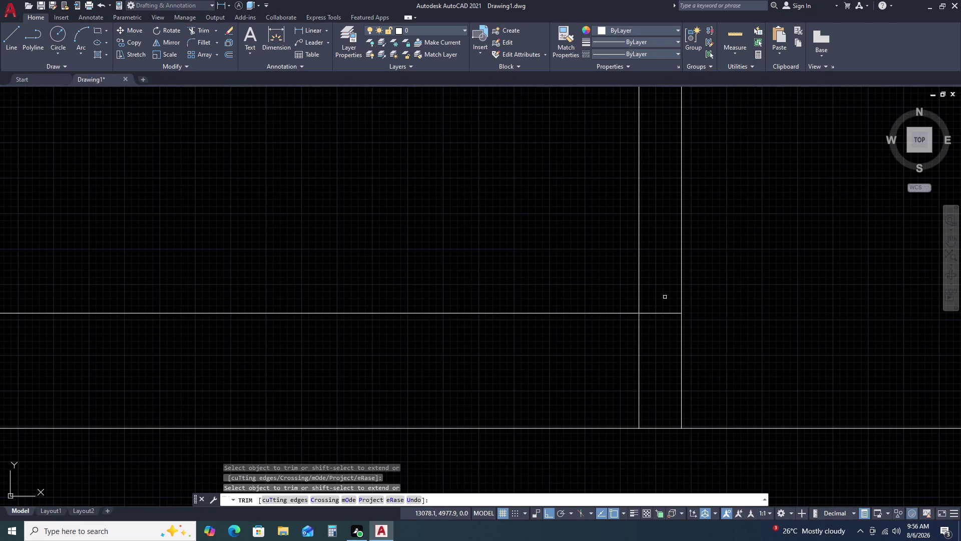
click(663, 290)
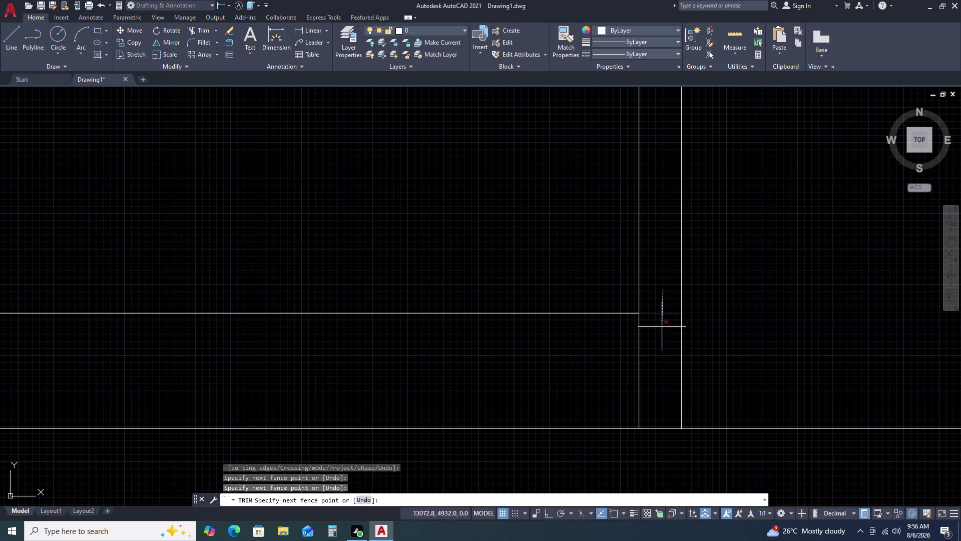
click(666, 347)
scroll(down, 3)
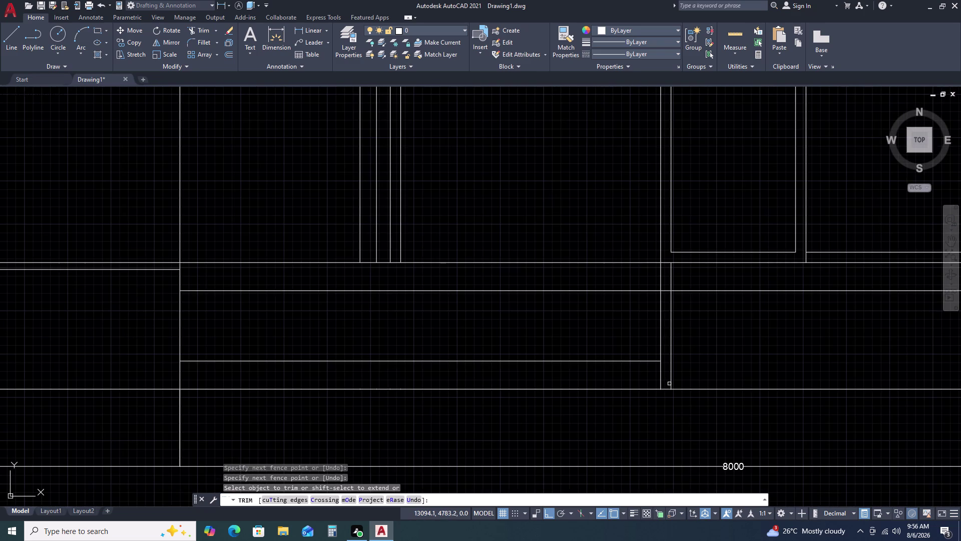
key(Escape)
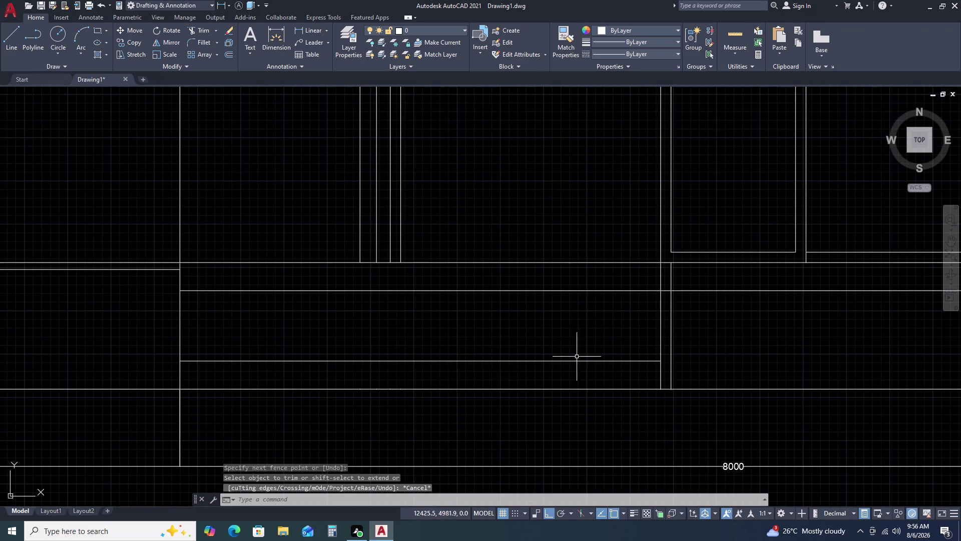
Inspect the two vertical divider lines by selecting them, then deselect.
scroll(down, 3)
scroll(down, 3)
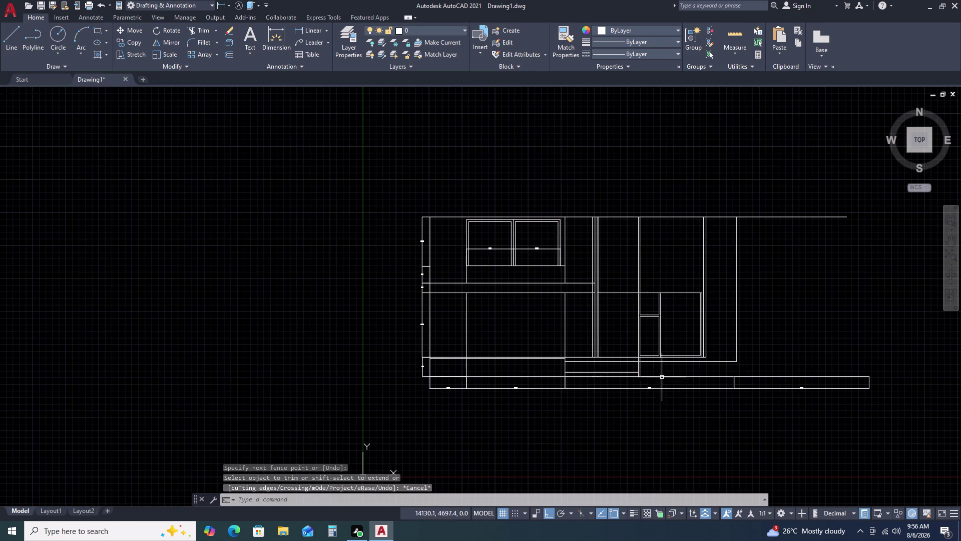
scroll(up, 3)
scroll(up, 3)
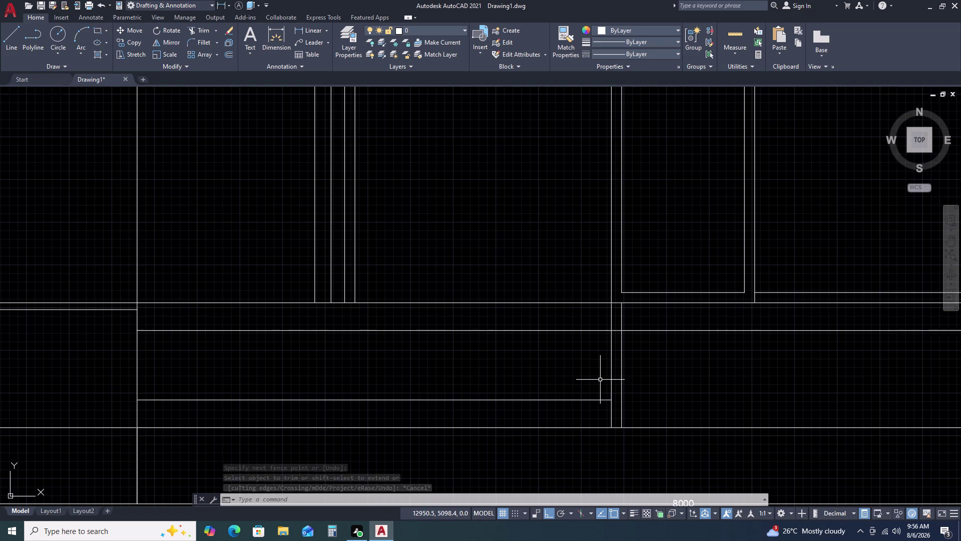
scroll(down, 3)
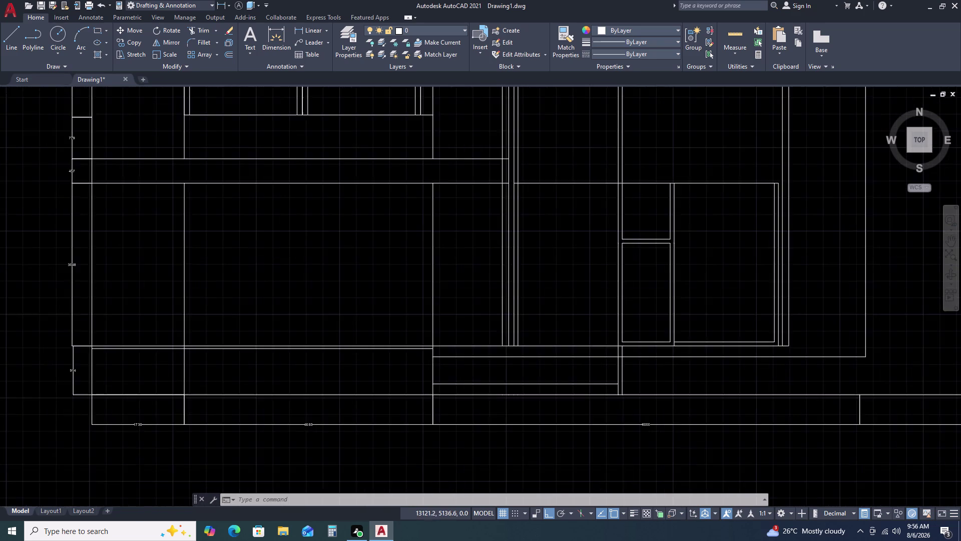
scroll(up, 3)
click(641, 363)
click(603, 368)
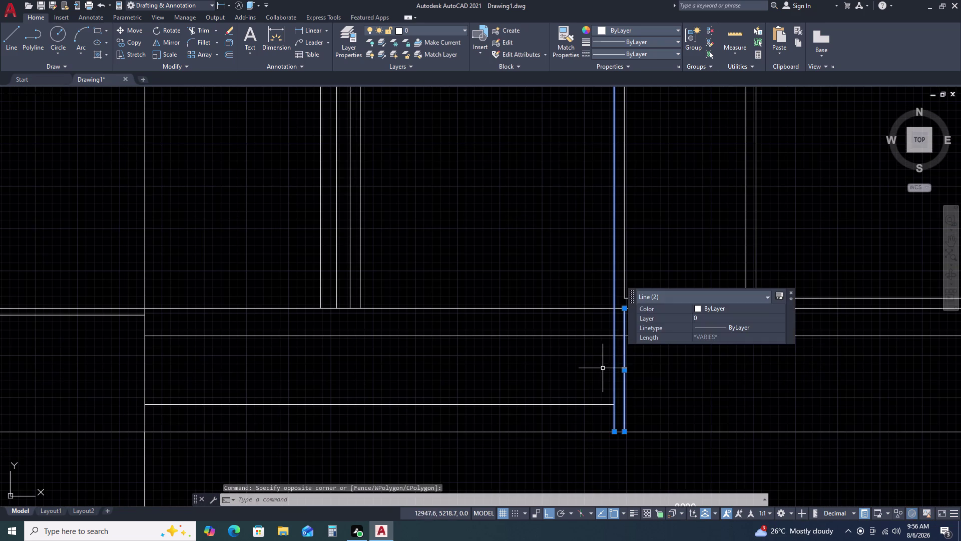
key(Escape)
Trim the doubled vertical divider segments crossing the lower band.
text(TR)
key(space)
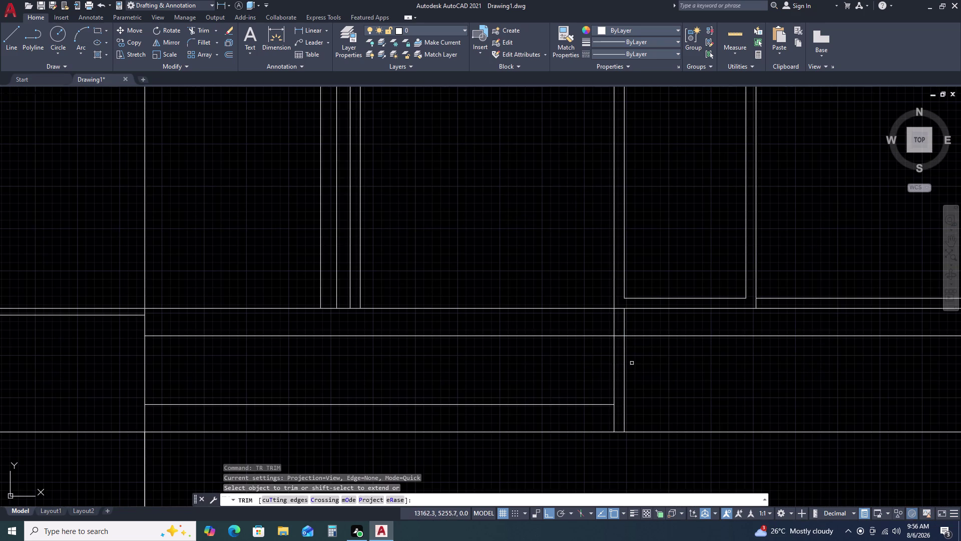
click(635, 362)
click(596, 374)
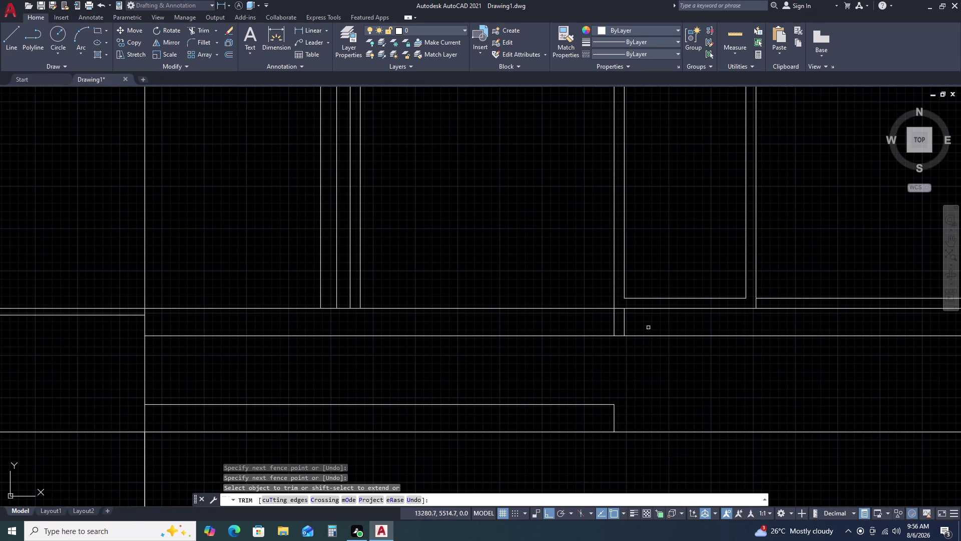
click(648, 327)
click(599, 331)
key(Escape)
scroll(down, 3)
middle_drag(757, 388, 684, 378)
key(Escape)
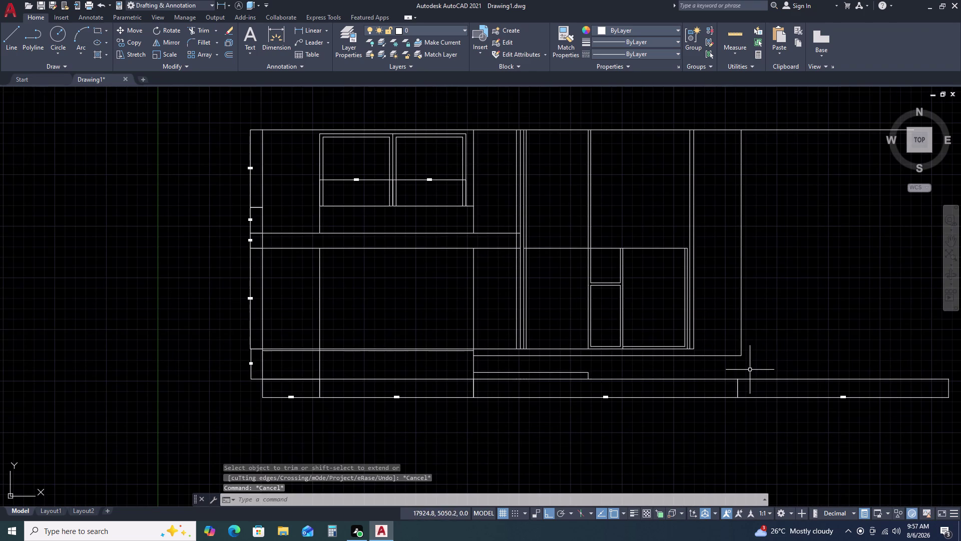
Start an EXTEND near the short shelf line and cancel it.
key(e)
key(x)
key(space)
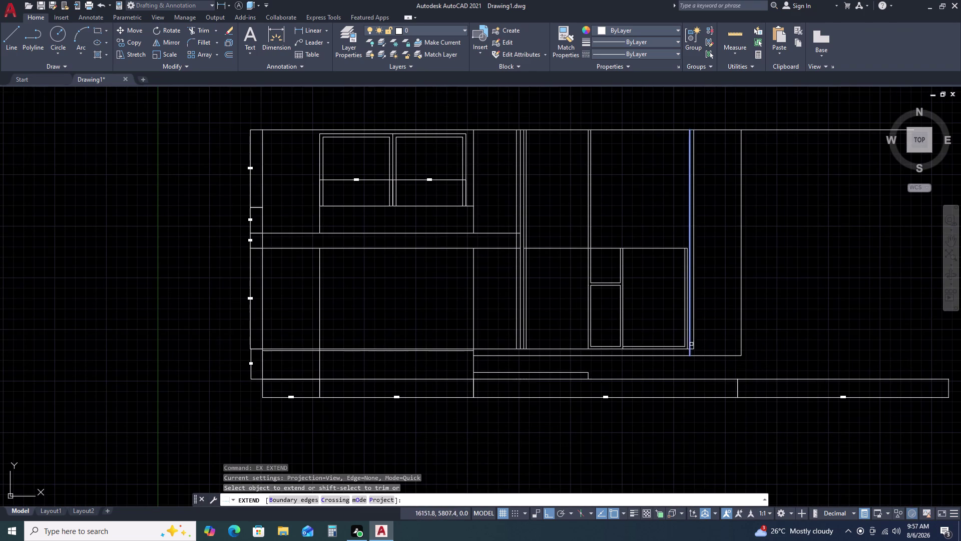
scroll(up, 3)
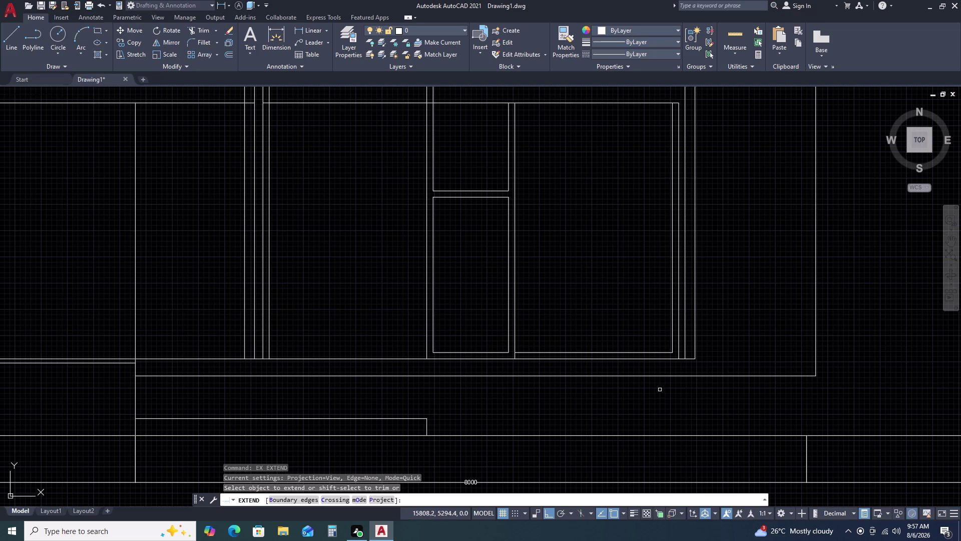
scroll(down, 3)
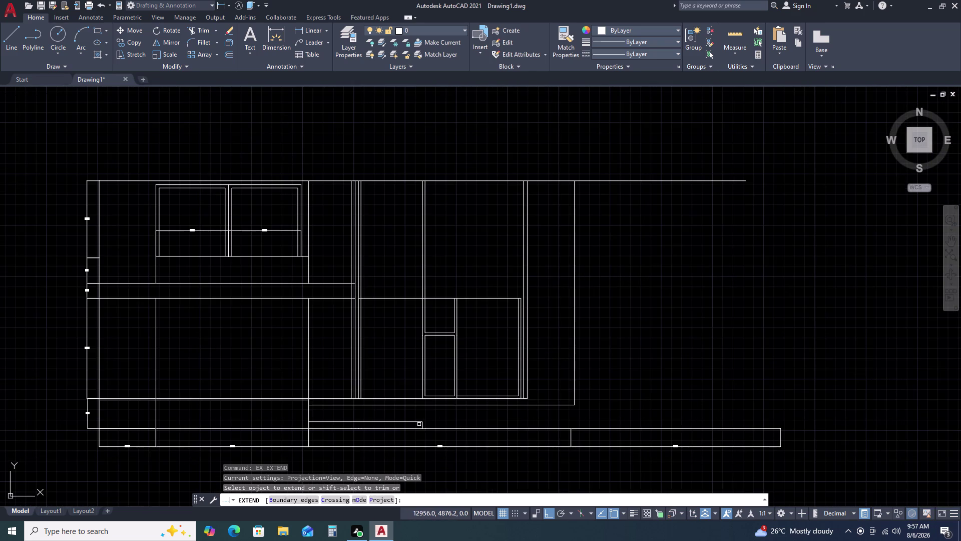
middle_drag(414, 421, 428, 360)
key(Escape)
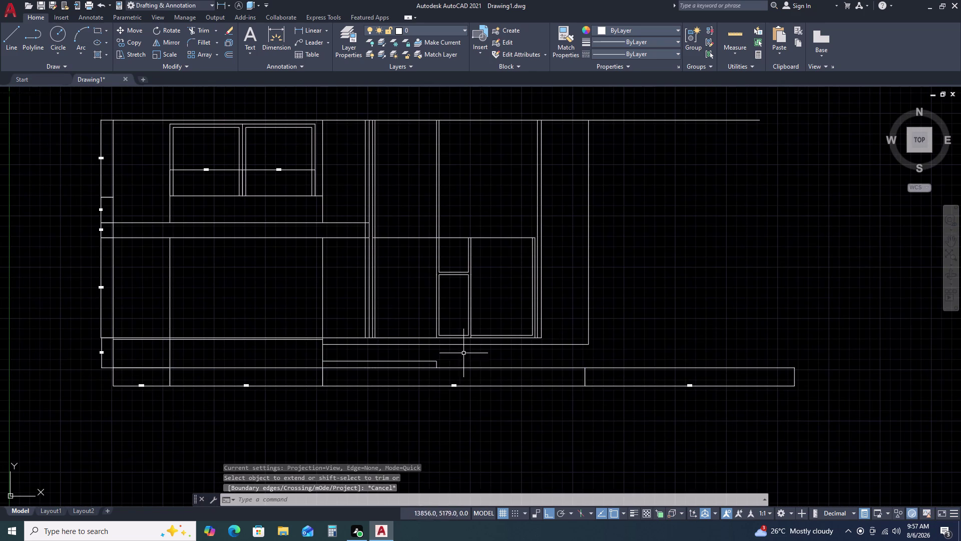
Erase the tiny 0.4-long stray line at the shelf end.
scroll(up, 3)
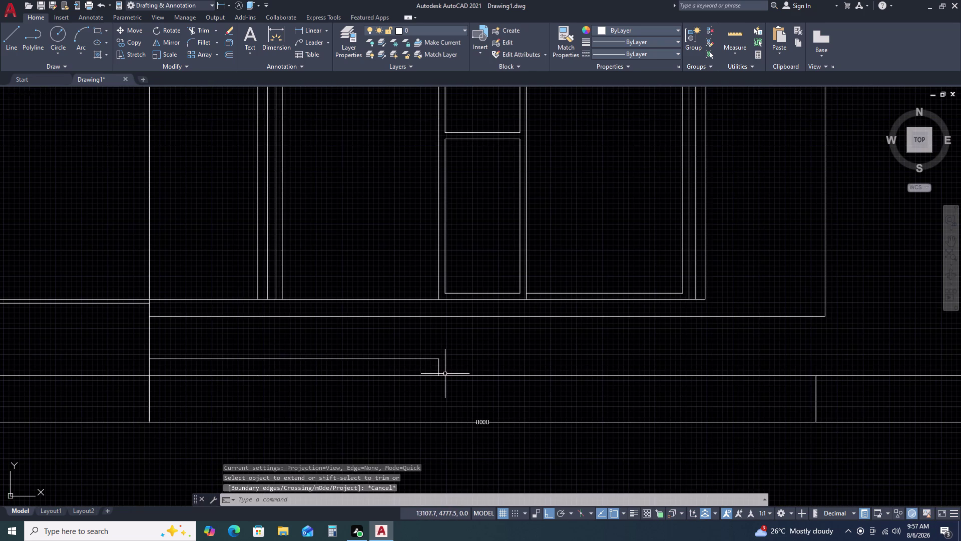
click(445, 374)
click(454, 377)
click(458, 377)
key(Escape)
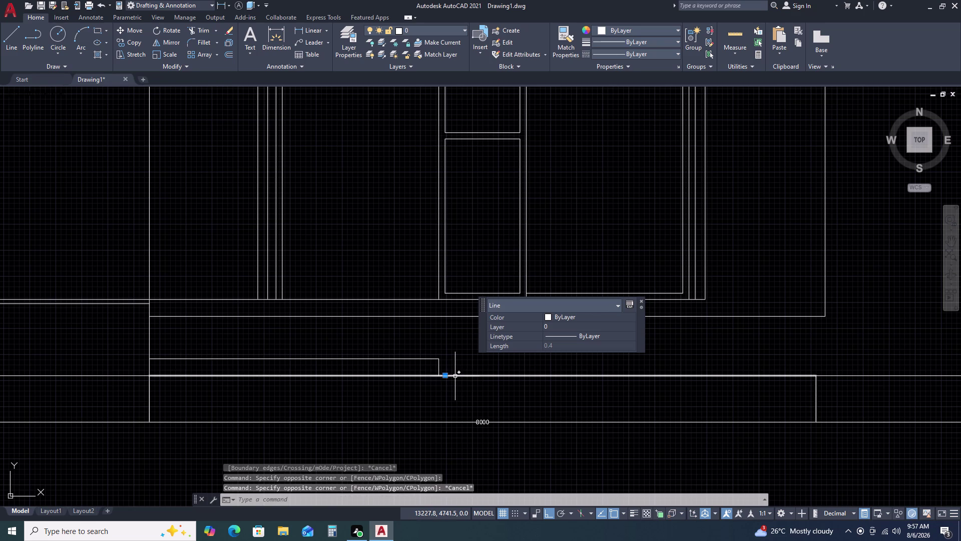
click(455, 376)
key(Escape)
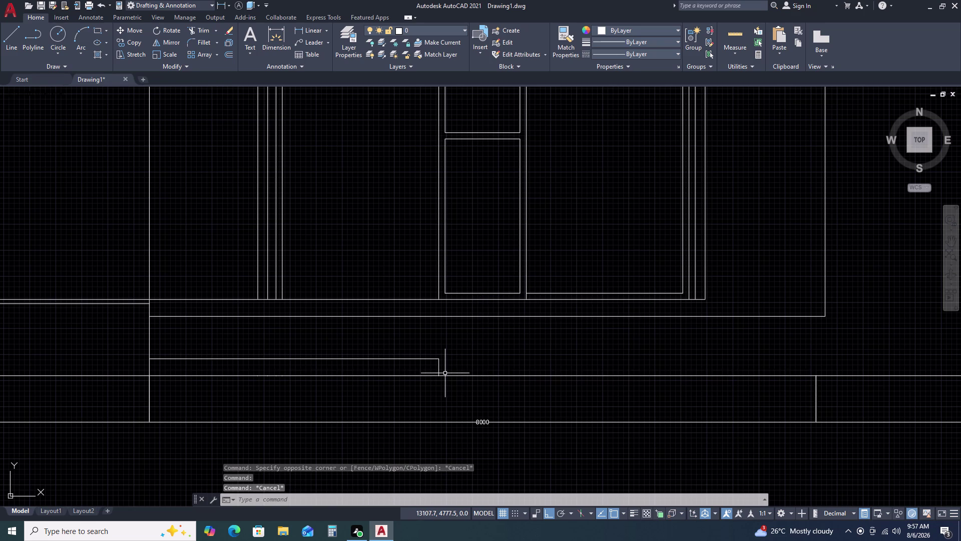
click(445, 376)
key(Delete)
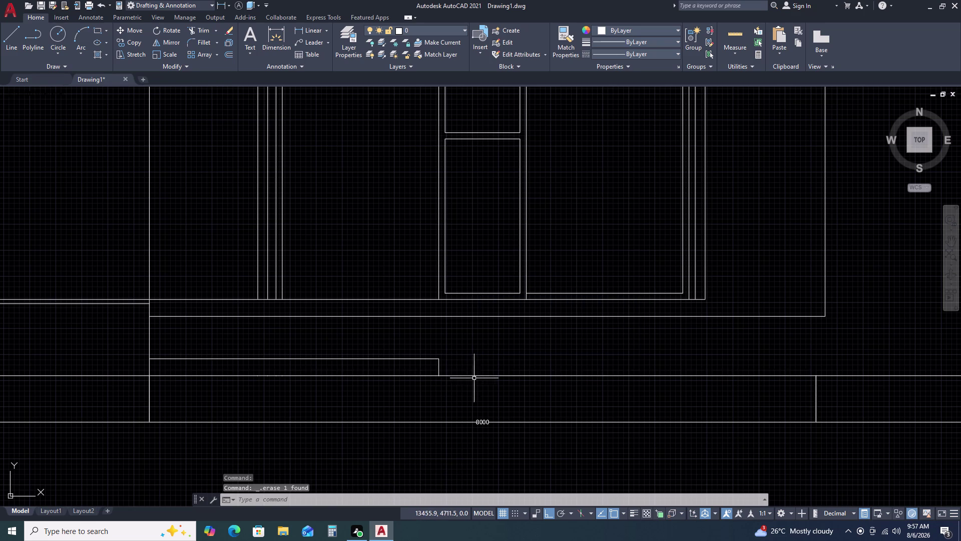
Offset the horizontal line 203 to span the full lower band.
click(477, 373)
click(469, 387)
text(O)
key(space)
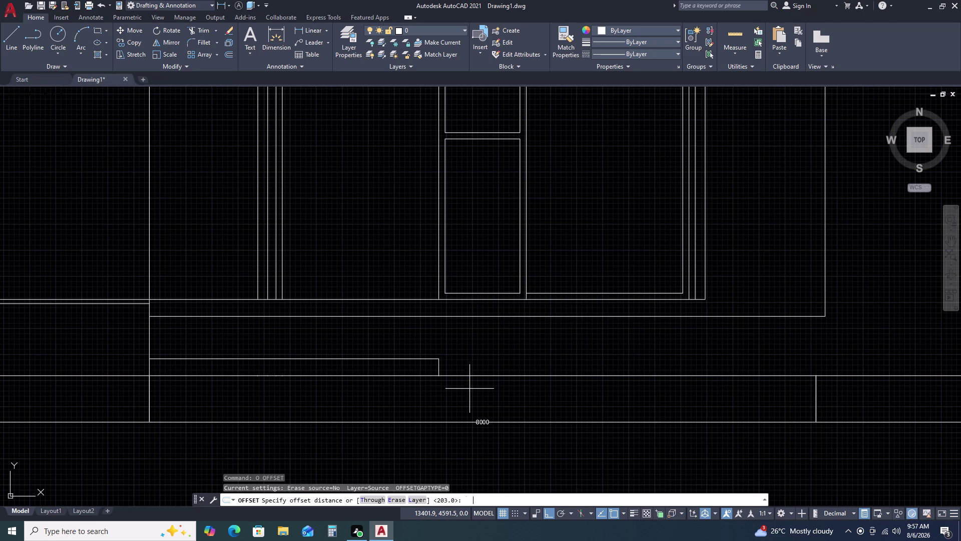
key(Down)
key(Insert)
key(Page_Down)
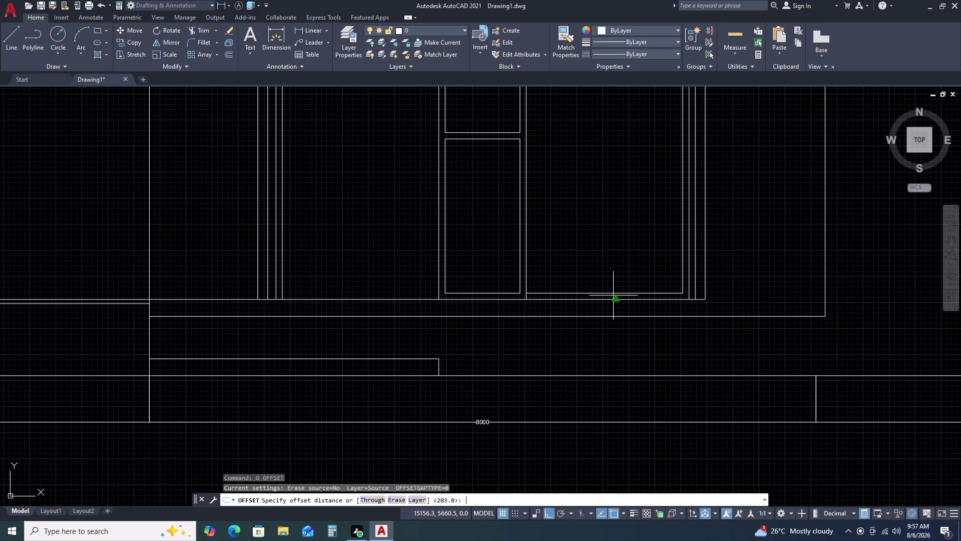
key(Return)
click(584, 327)
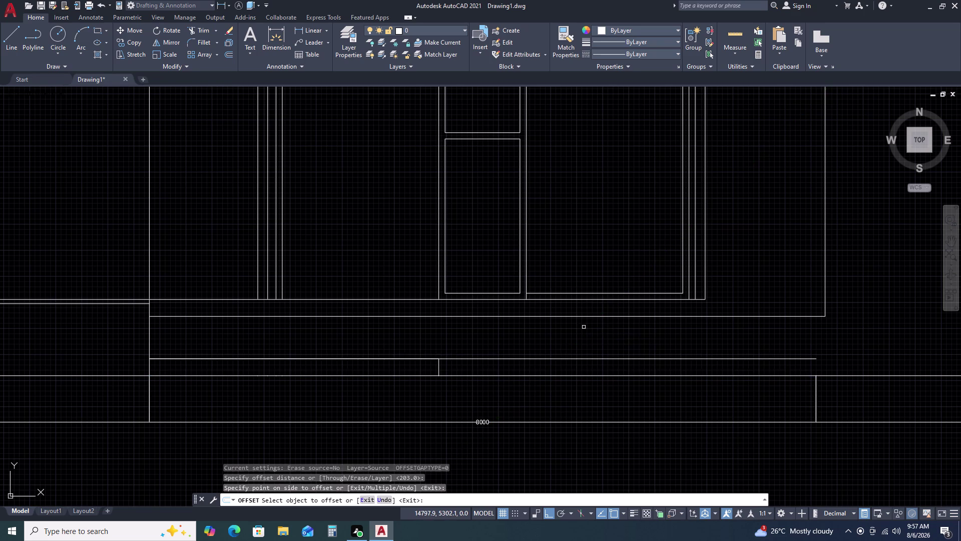
key(Escape)
Erase the old short shelf line and a leftover line piece.
scroll(up, 3)
scroll(up, 3)
click(761, 383)
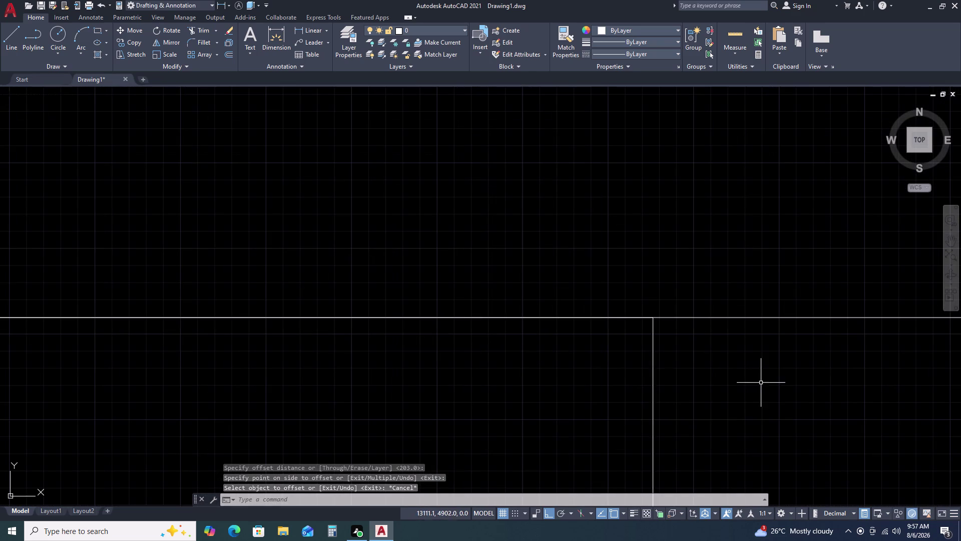
click(620, 422)
key(Delete)
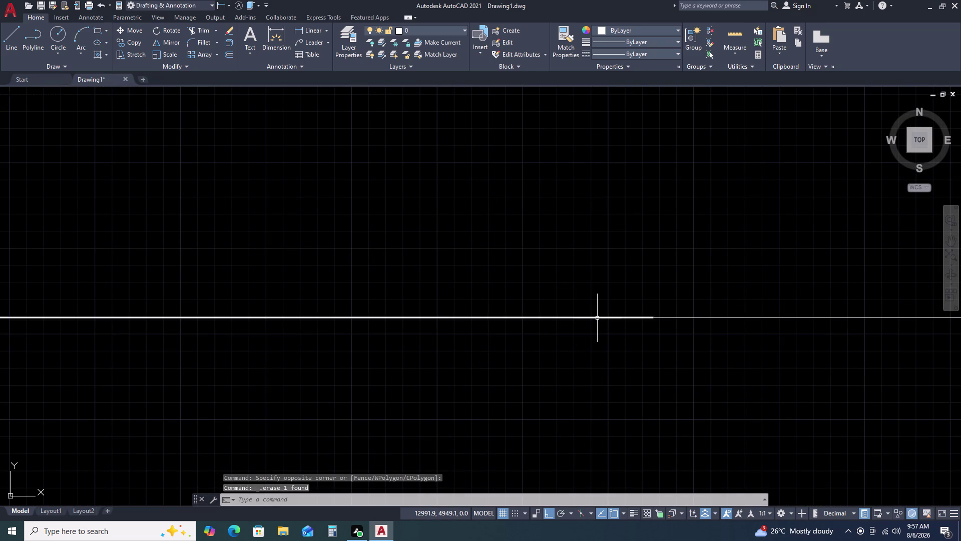
click(597, 318)
key(Delete)
scroll(down, 3)
scroll(up, 3)
scroll(down, 3)
scroll(down, 3)
middle_drag(744, 351, 709, 361)
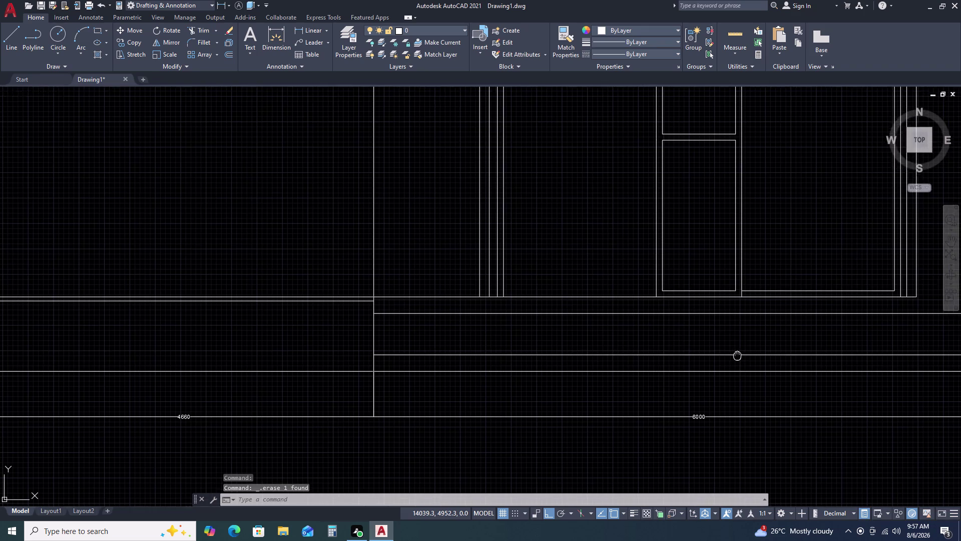
middle_drag(709, 360, 584, 363)
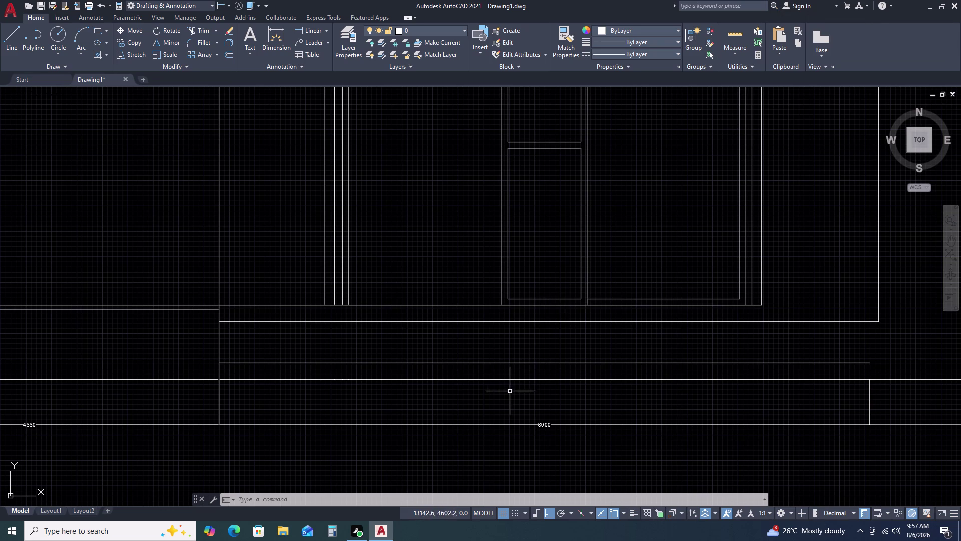
key(d)
text(LI)
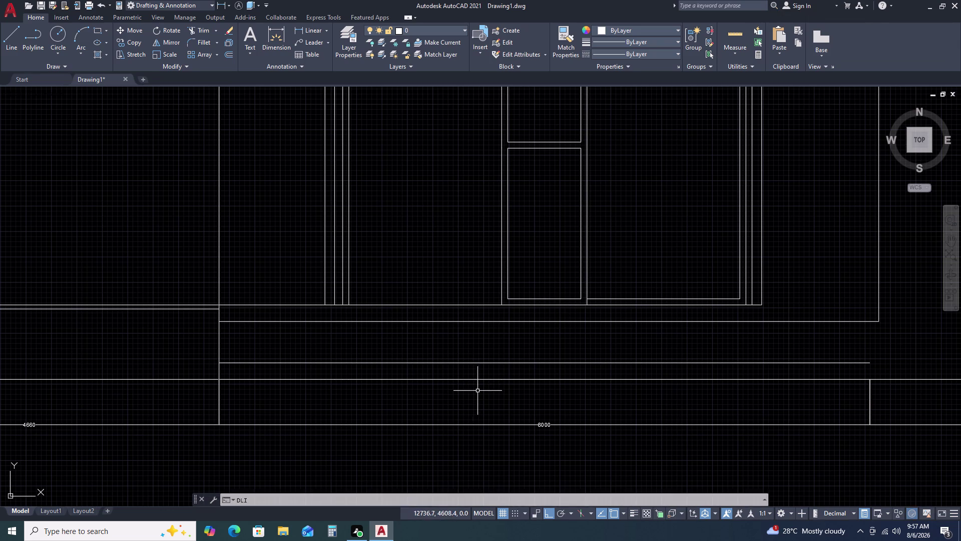
key(space)
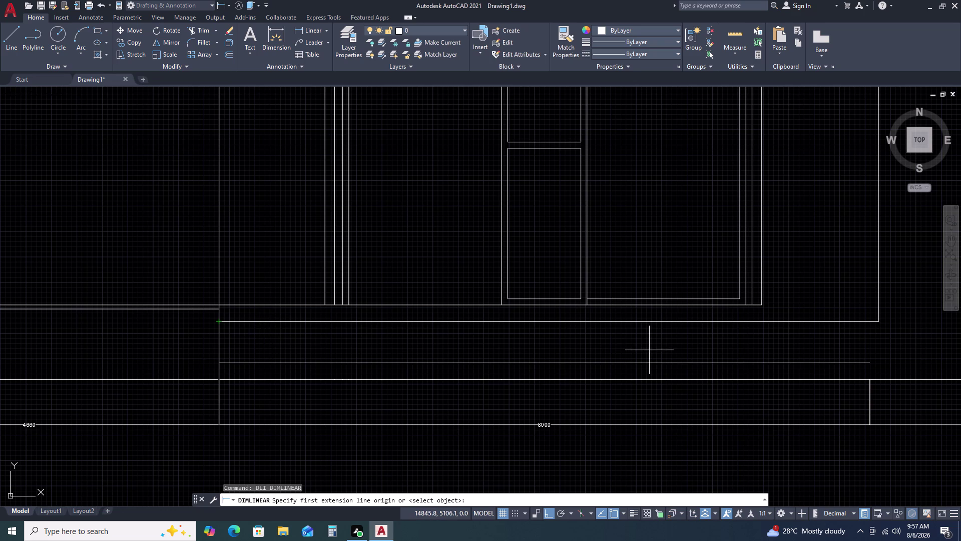
key(Escape)
key(Escape)
key(Escape)
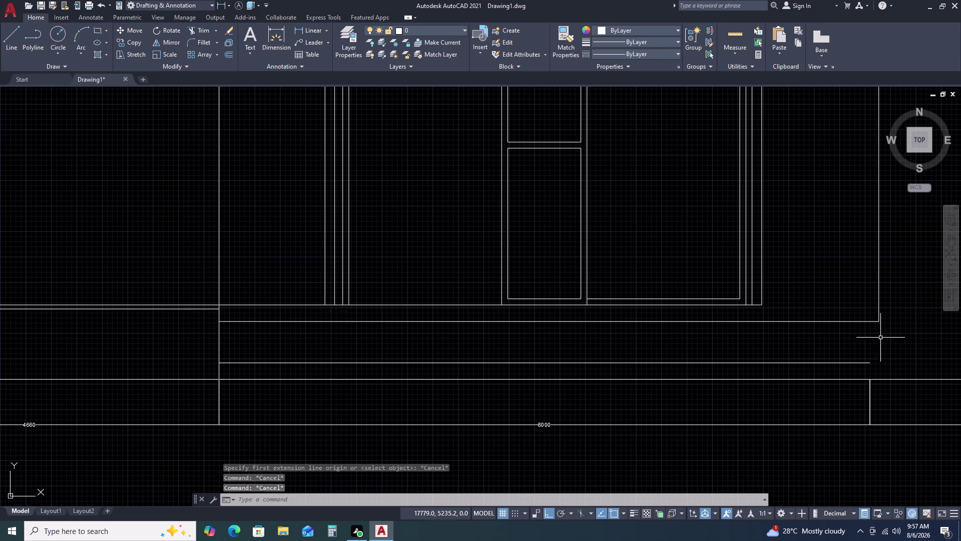
scroll(down, 3)
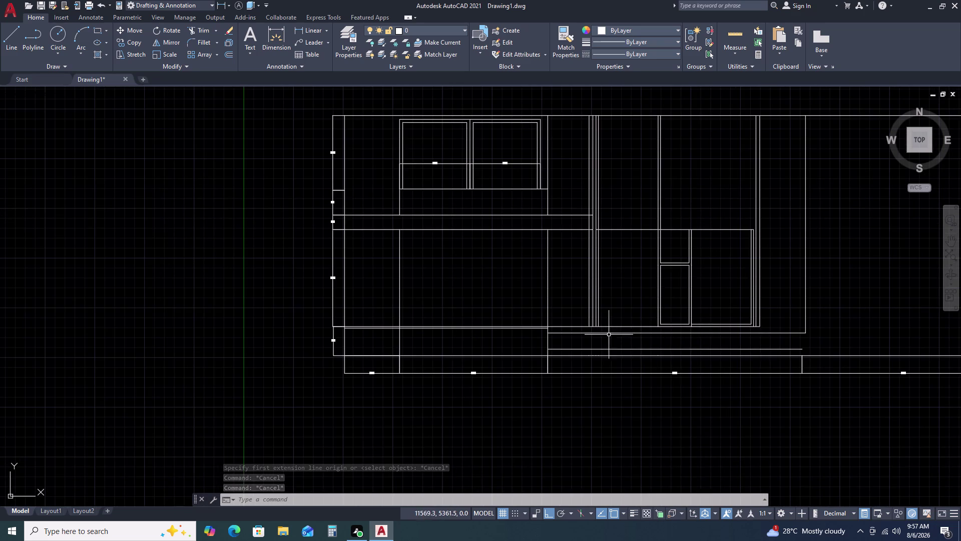
scroll(up, 3)
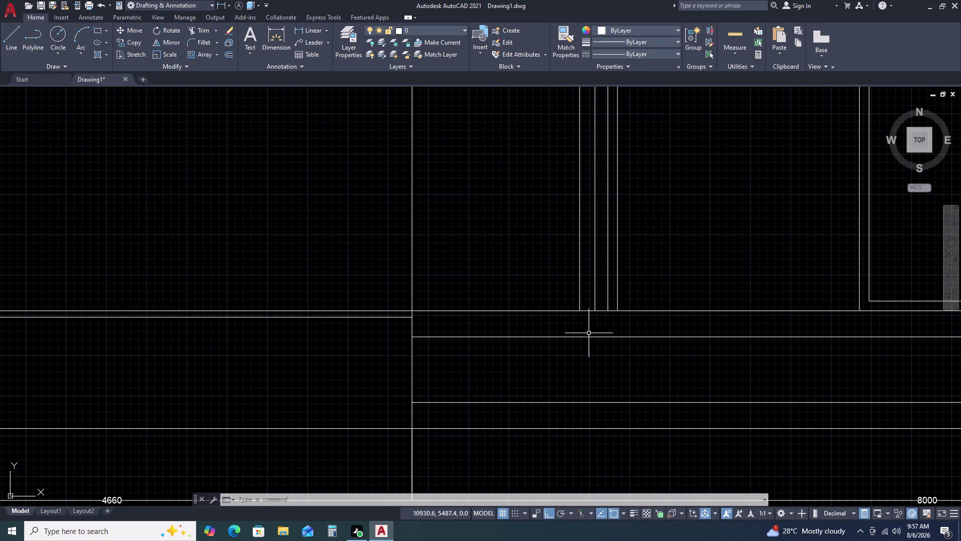
scroll(down, 3)
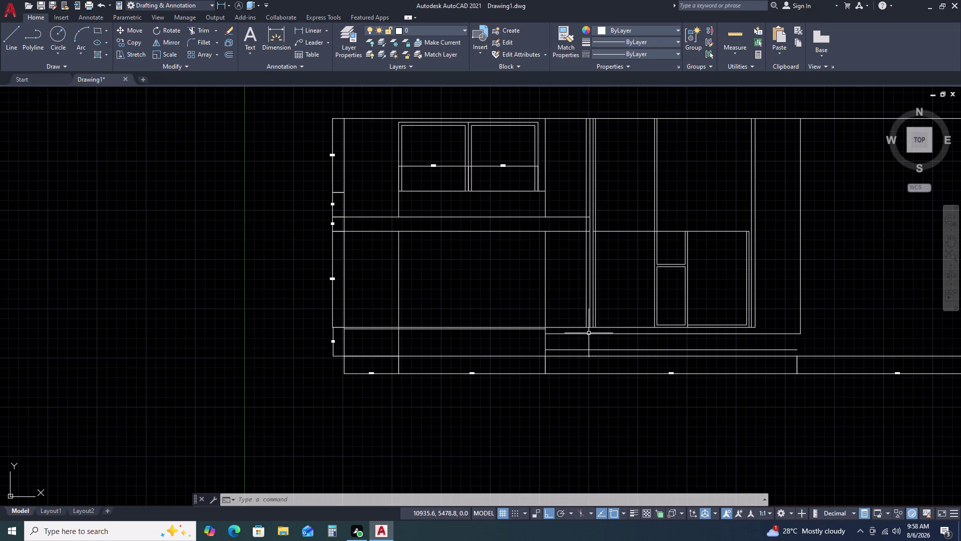
scroll(up, 3)
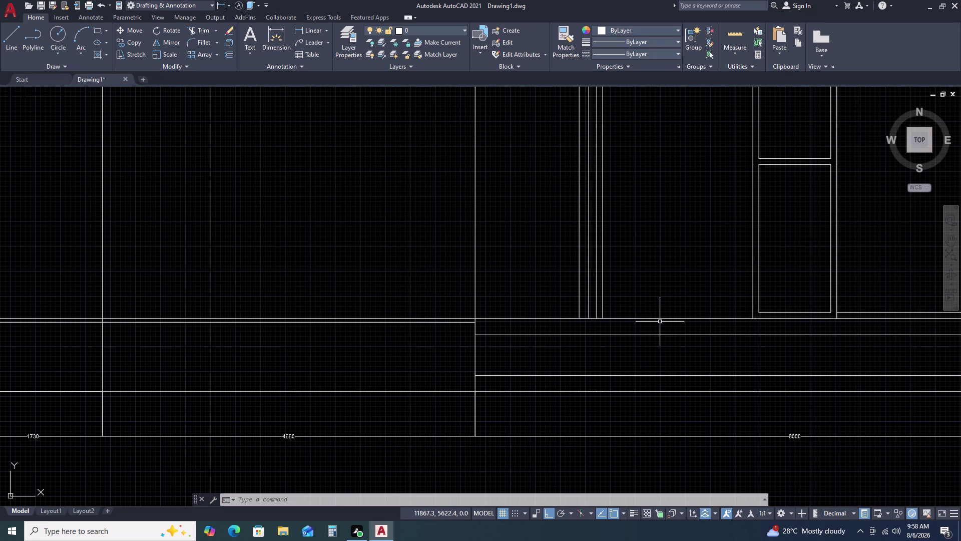
middle_drag(734, 311, 651, 304)
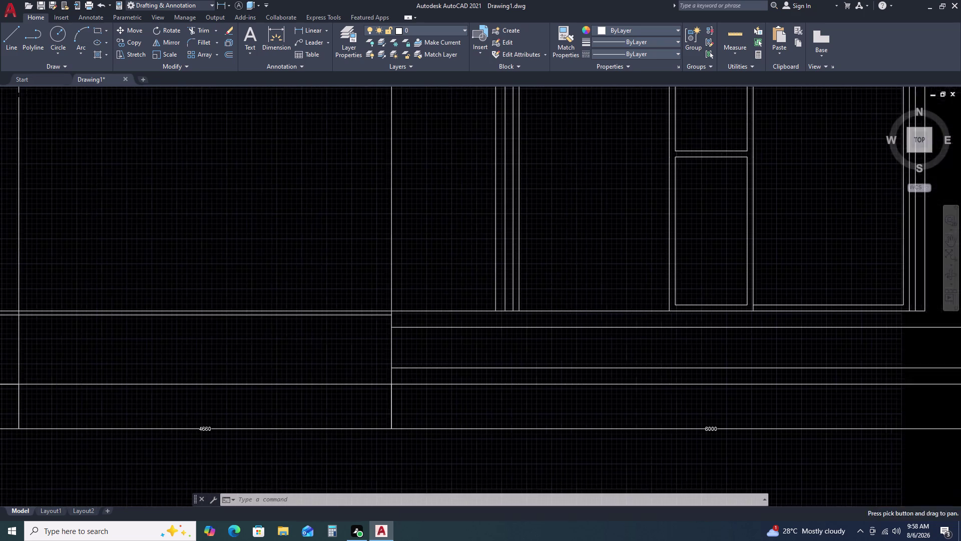
scroll(down, 3)
middle_drag(669, 320, 570, 332)
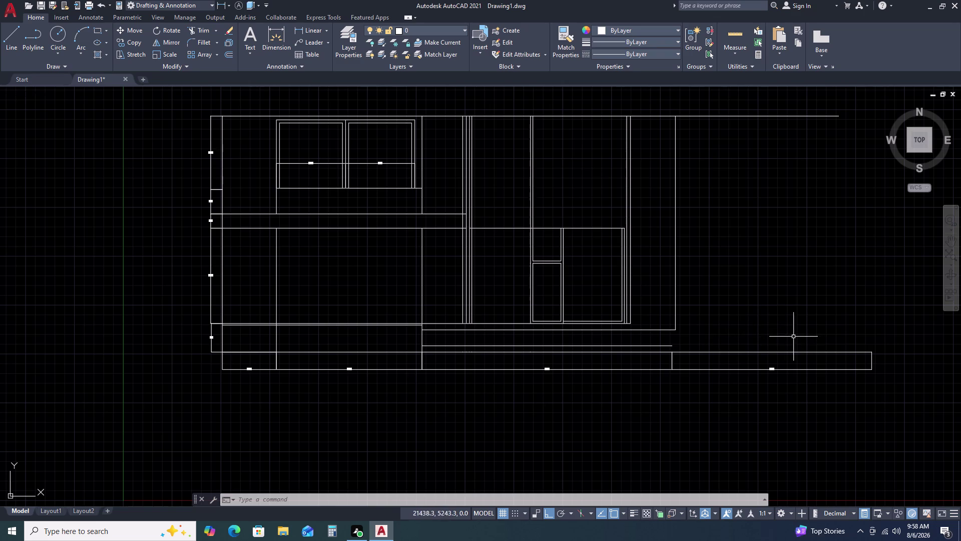
scroll(up, 3)
middle_drag(837, 351, 767, 366)
scroll(up, 3)
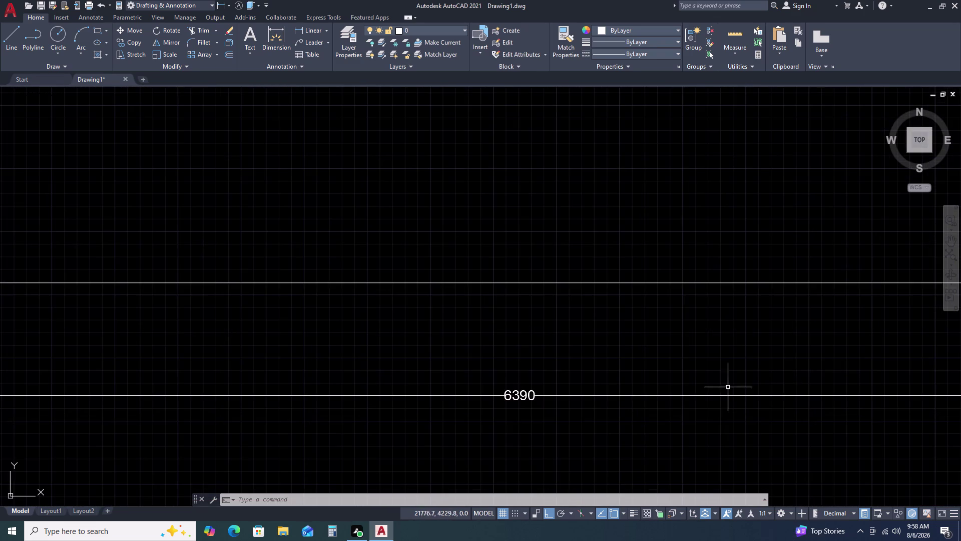
Draw a vertical line from the box's bottom-right corner up to the top edge.
key(l)
key(space)
middle_drag(796, 362, 509, 338)
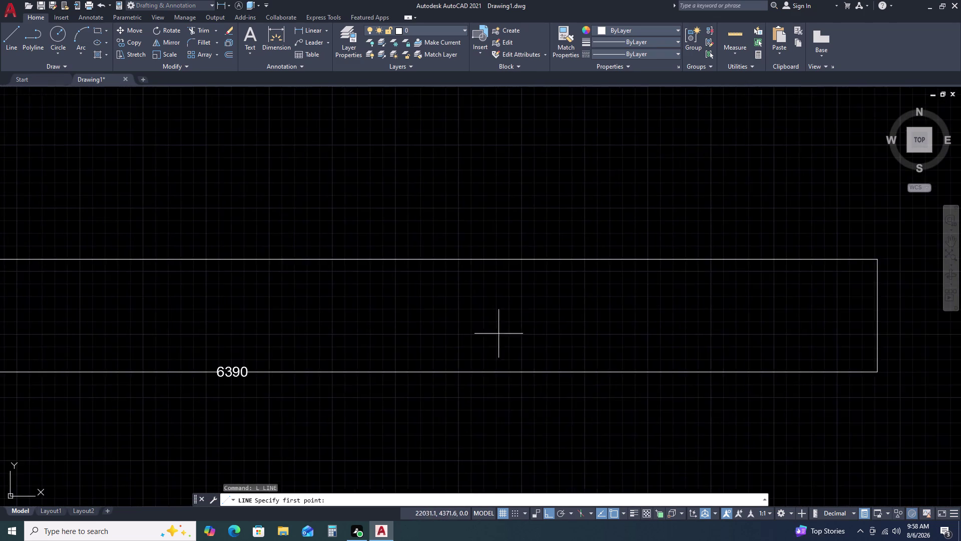
scroll(down, 3)
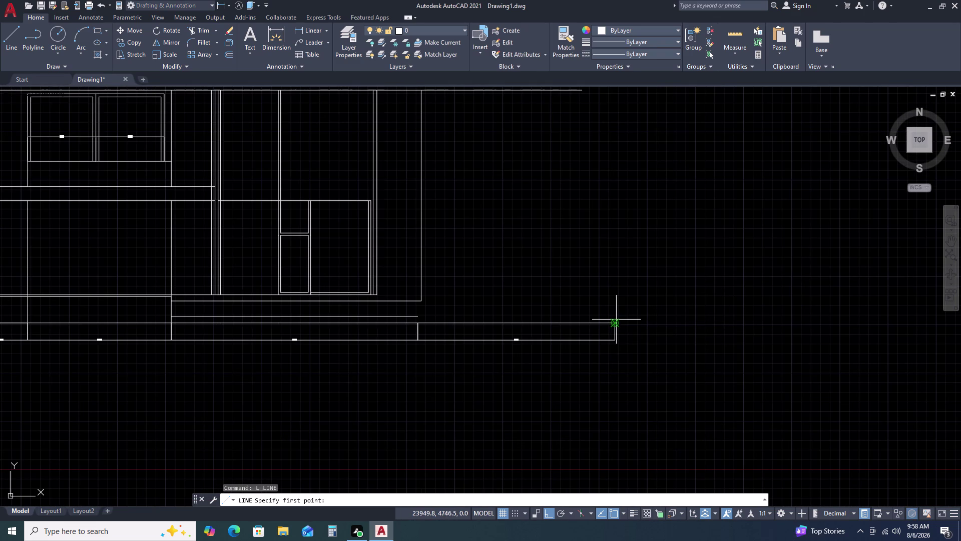
drag(615, 323, 615, 315)
middle_drag(615, 163, 618, 309)
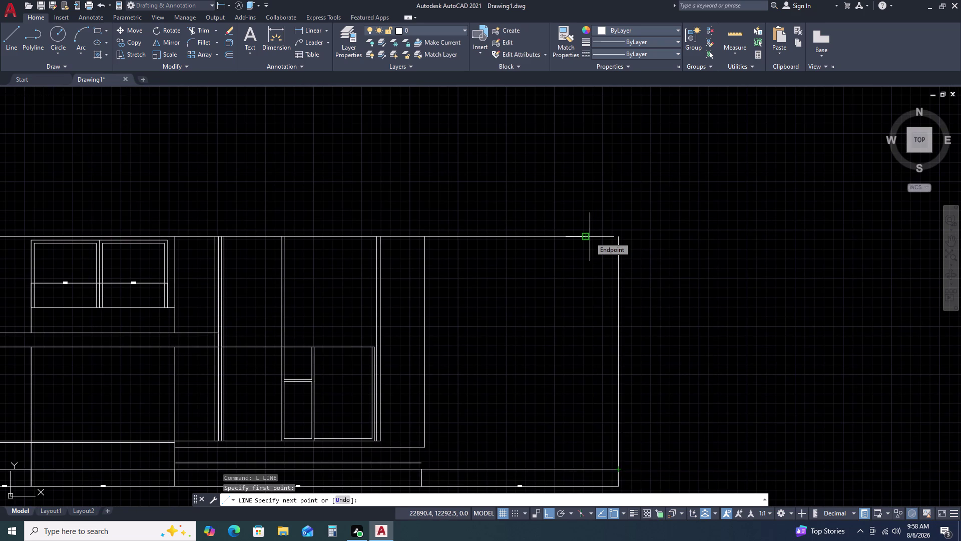
scroll(down, 3)
scroll(up, 3)
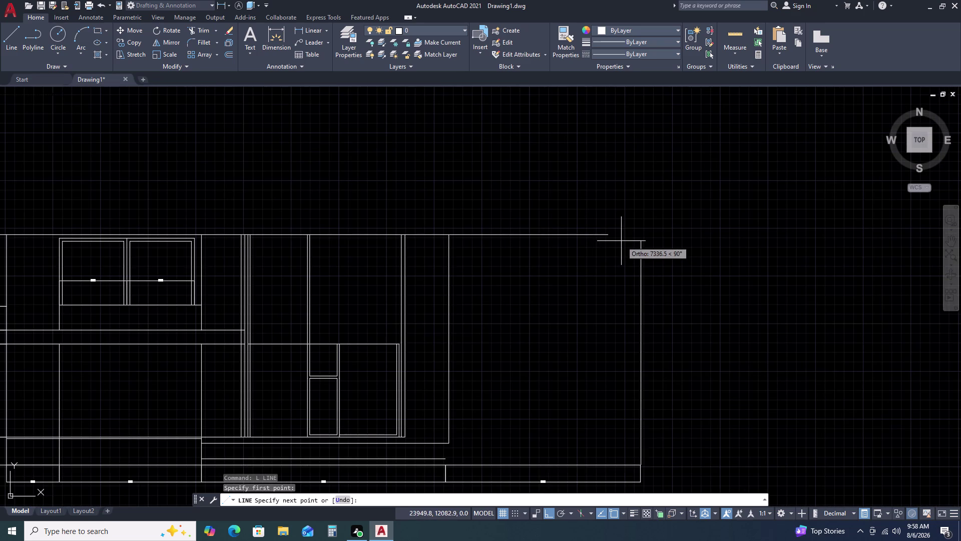
click(641, 233)
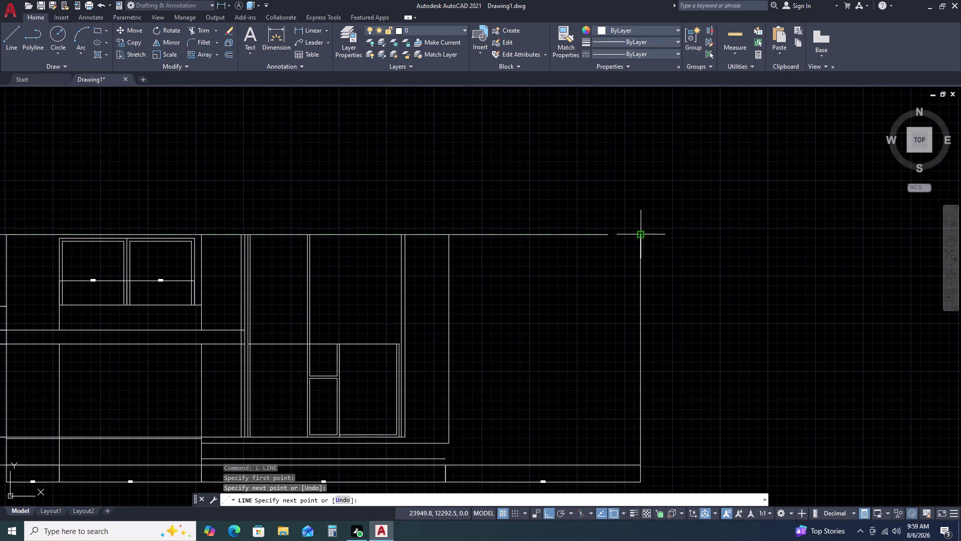
key(Escape)
Extend the top line to meet the new right edge.
key(e)
key(x)
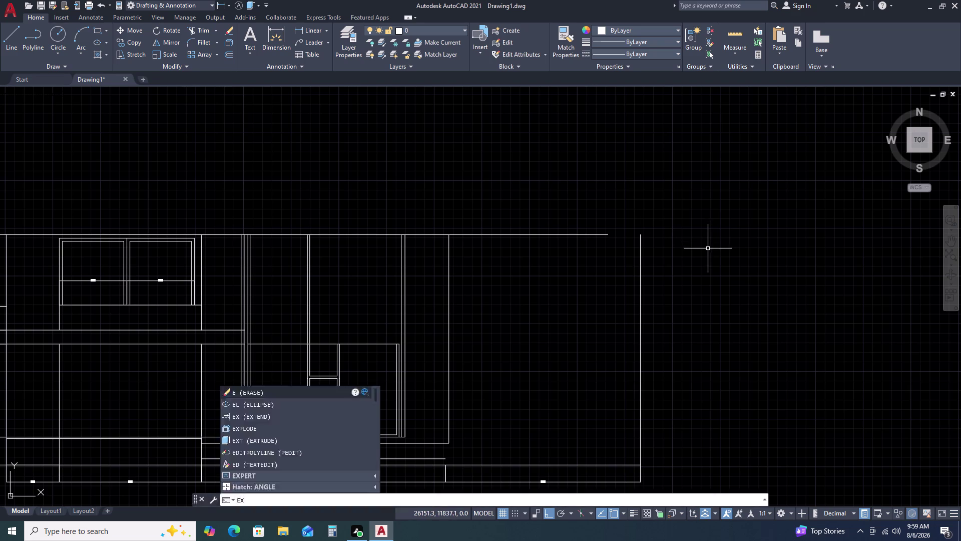
key(space)
click(602, 233)
key(Escape)
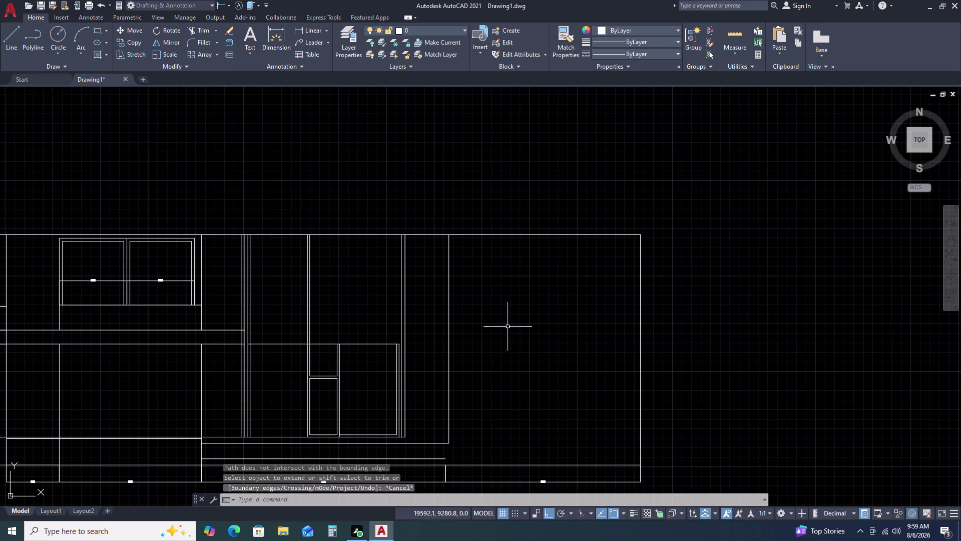
scroll(down, 3)
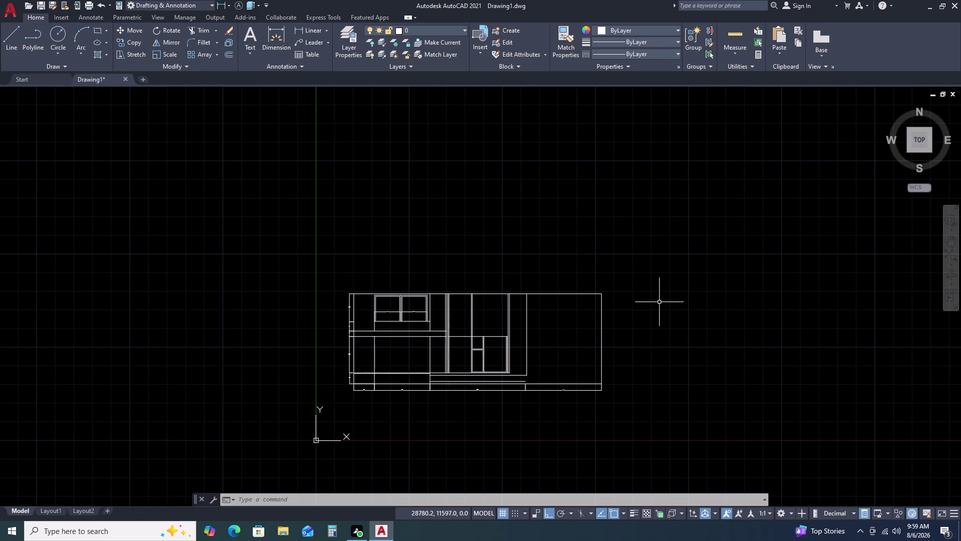
Offset the box's new right edge 1125 inward as a vertical divider.
scroll(up, 3)
click(621, 299)
click(591, 308)
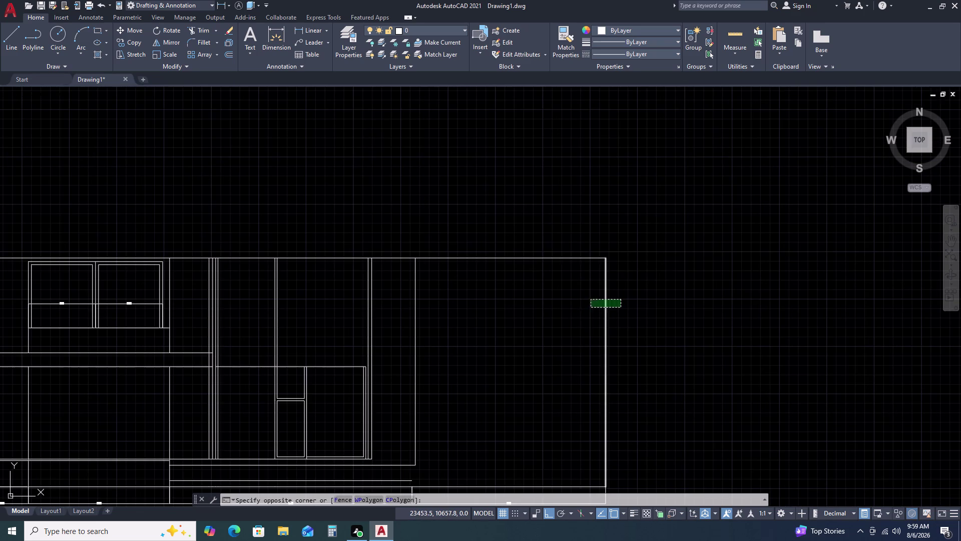
key(o)
key(space)
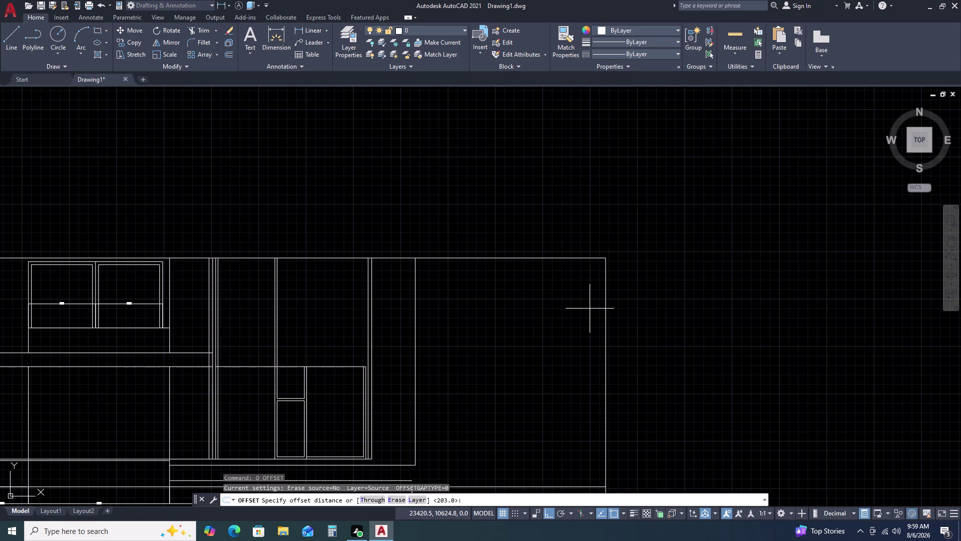
key(End)
key(End)
key(Down)
key(Clear)
text(11)
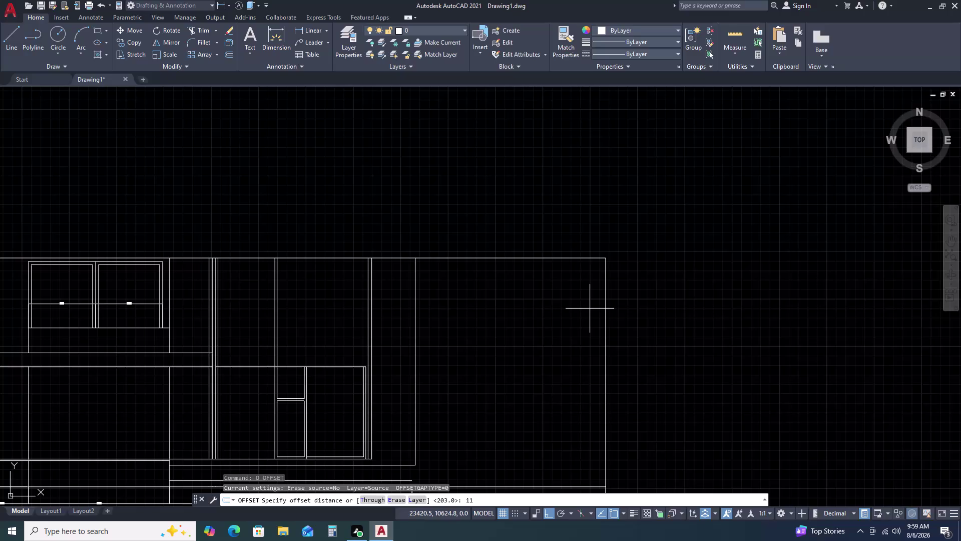
text(25)
key(space)
click(548, 322)
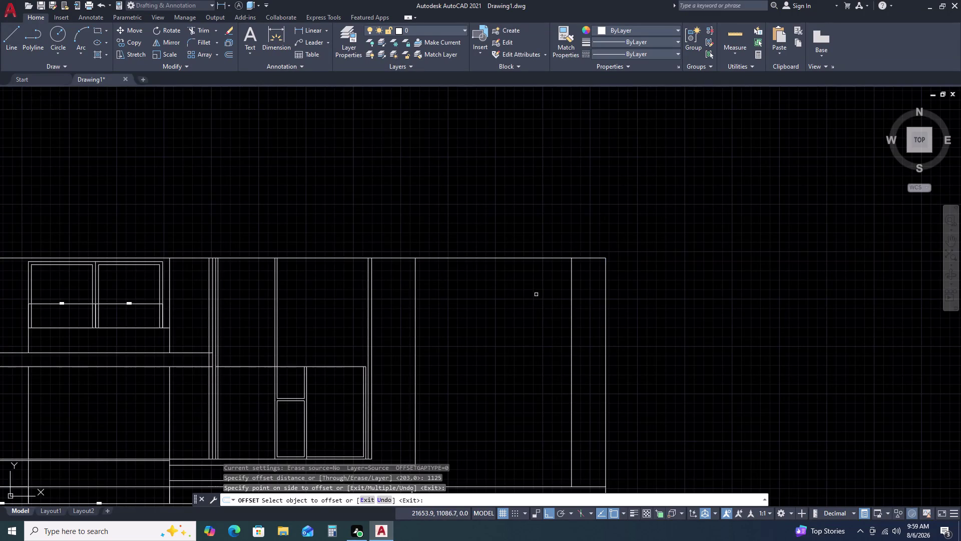
key(Escape)
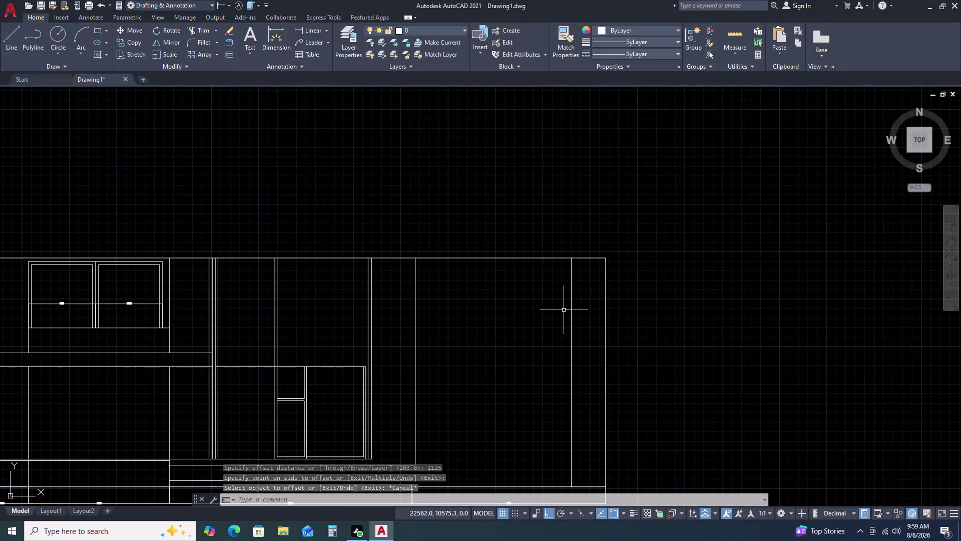
scroll(down, 3)
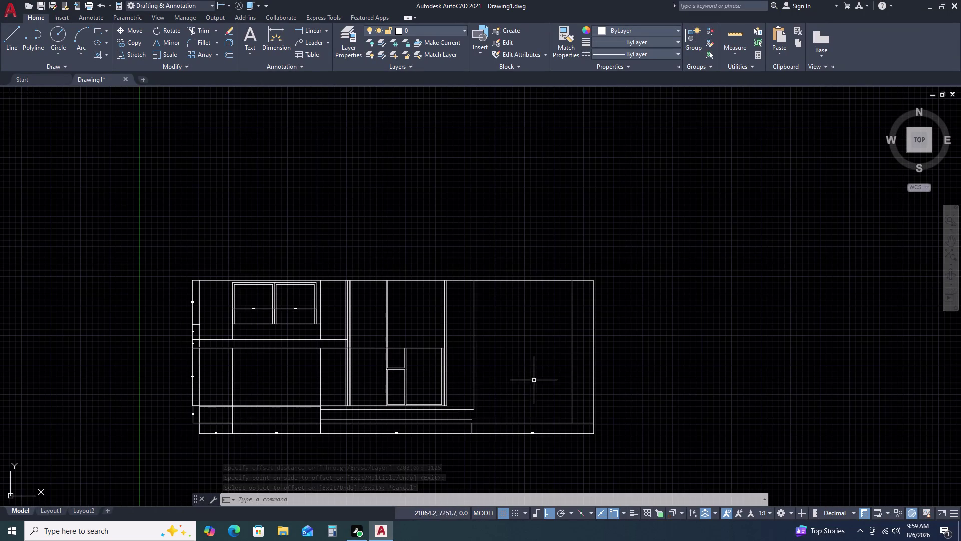
Zoom to the lower extension box and erase the 8109-long horizontal line.
scroll(up, 3)
scroll(up, 3)
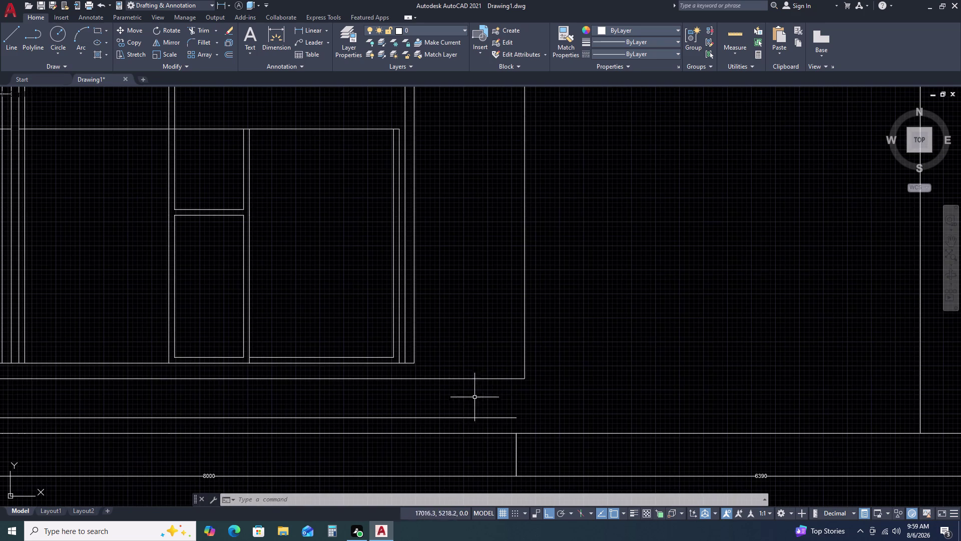
middle_drag(518, 376, 542, 327)
scroll(down, 3)
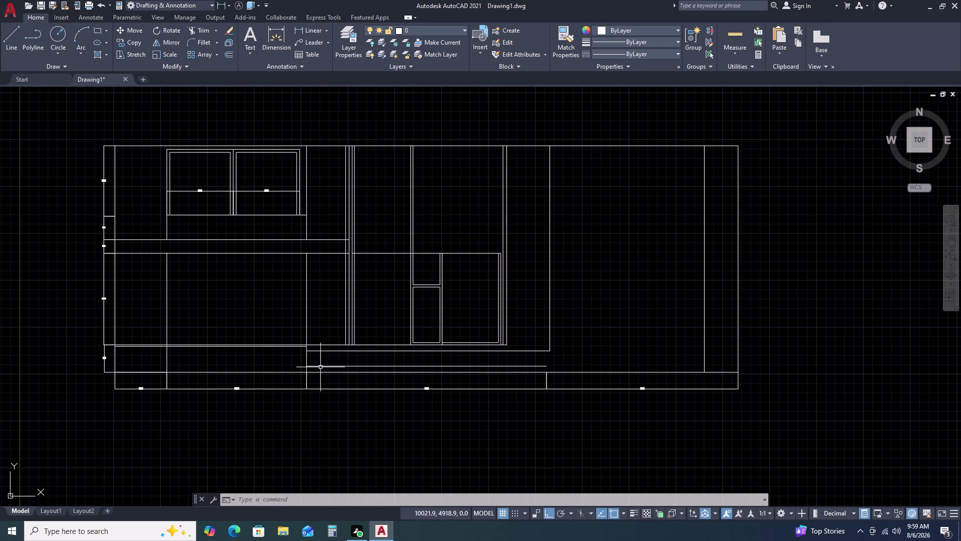
scroll(up, 3)
middle_drag(321, 376, 387, 357)
middle_drag(411, 344, 417, 334)
scroll(down, 3)
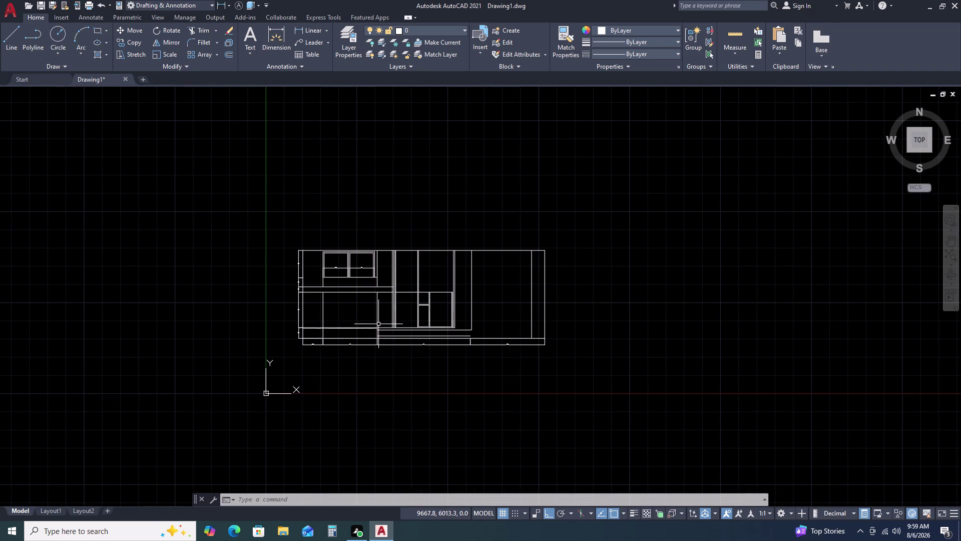
scroll(up, 3)
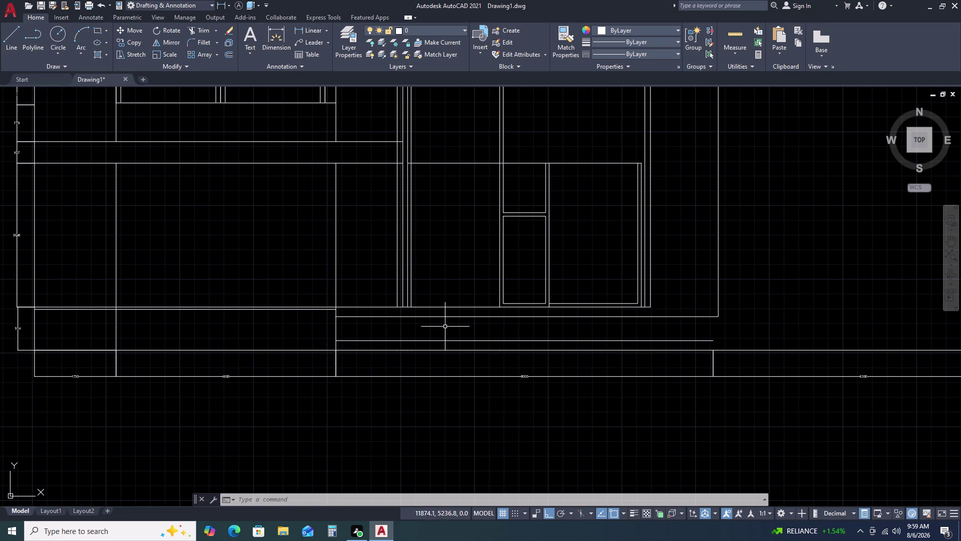
click(460, 316)
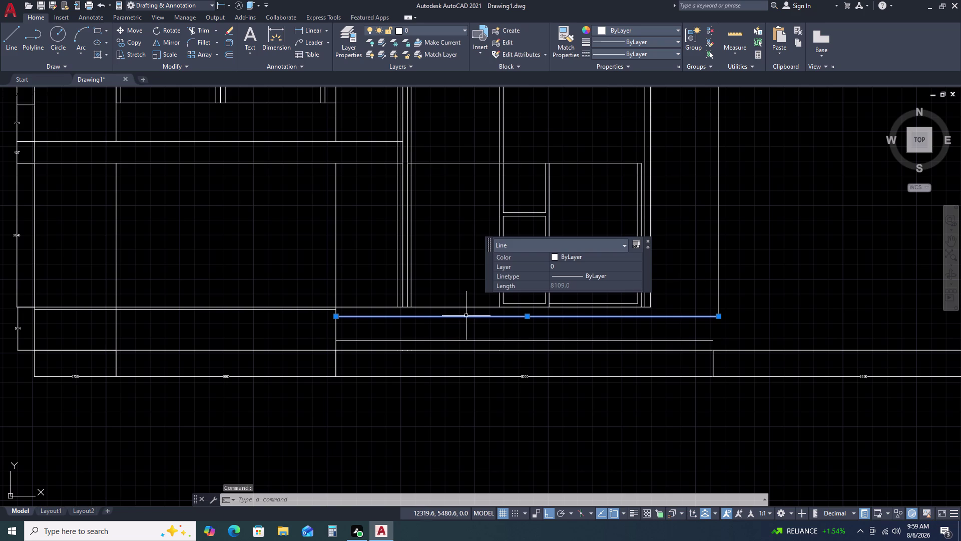
key(Delete)
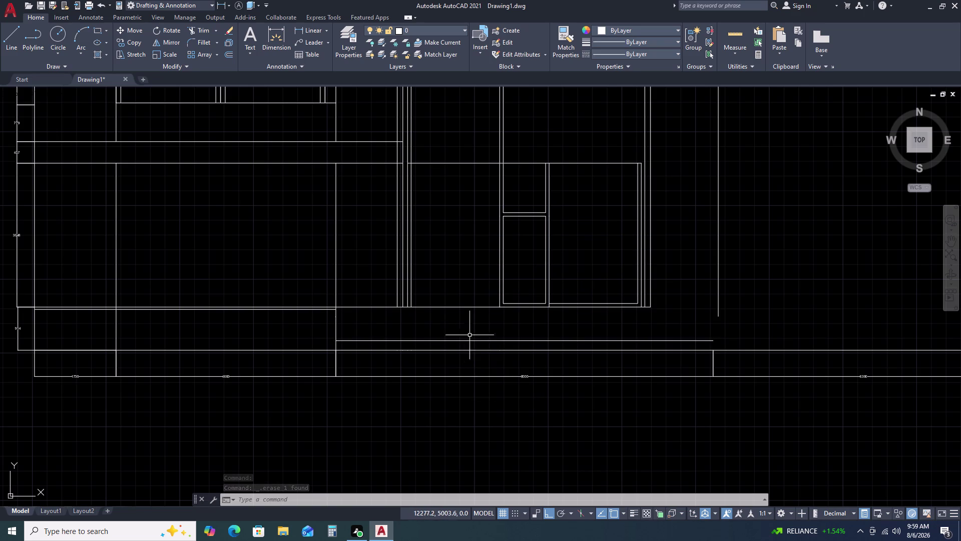
Check the 3472.9-long compartment bottom line by selecting it, then deselect.
click(478, 302)
click(460, 315)
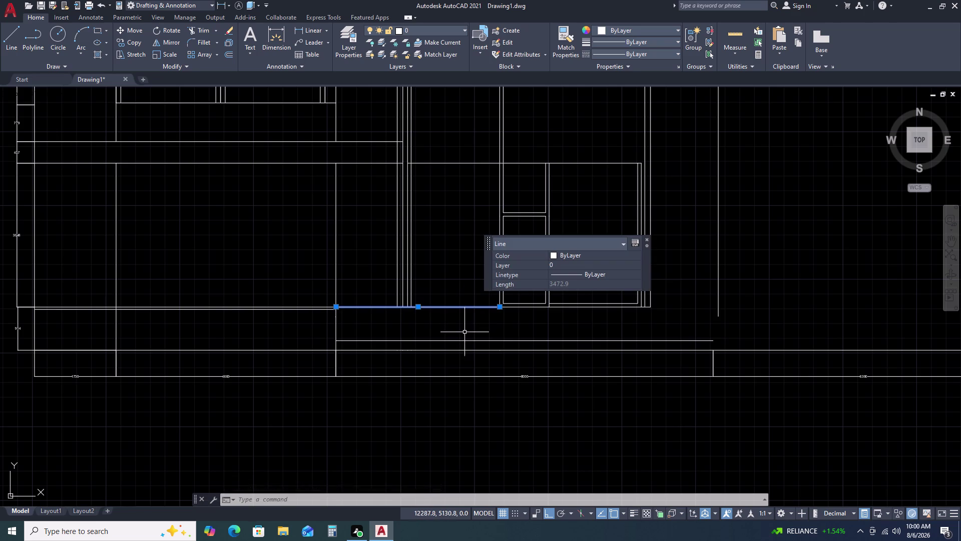
key(Escape)
Add a vertical 3848 linear dimension beside the tall compartment.
click(305, 30)
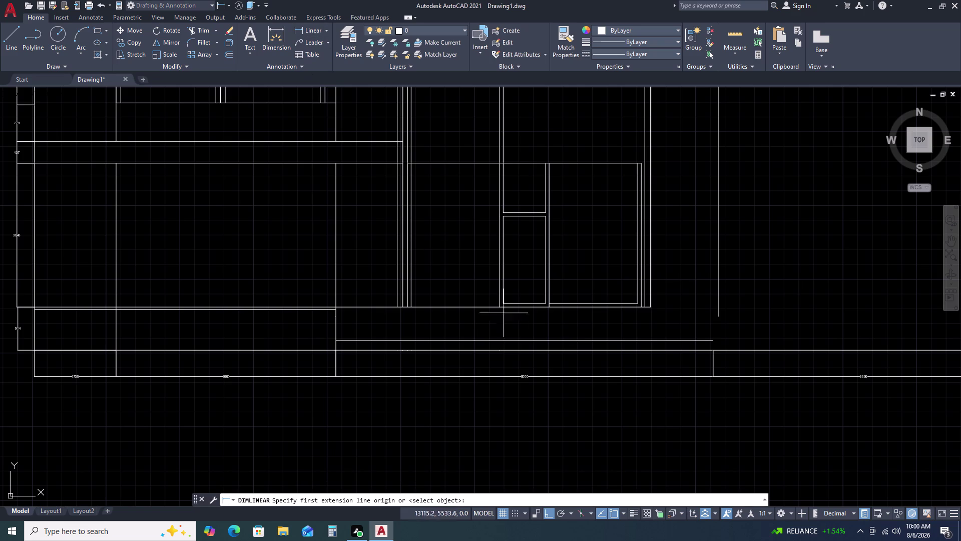
click(411, 164)
click(410, 305)
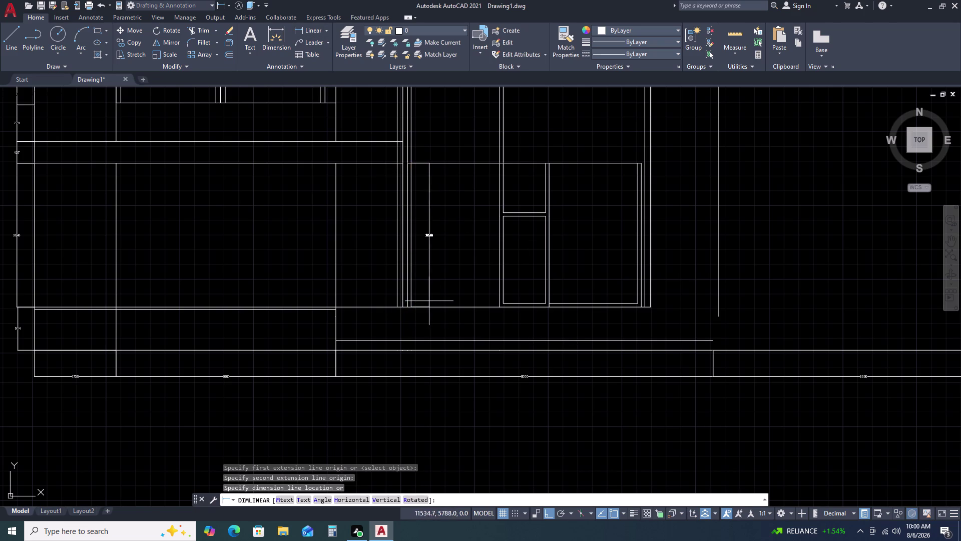
click(430, 301)
scroll(up, 3)
scroll(down, 3)
scroll(up, 3)
scroll(down, 3)
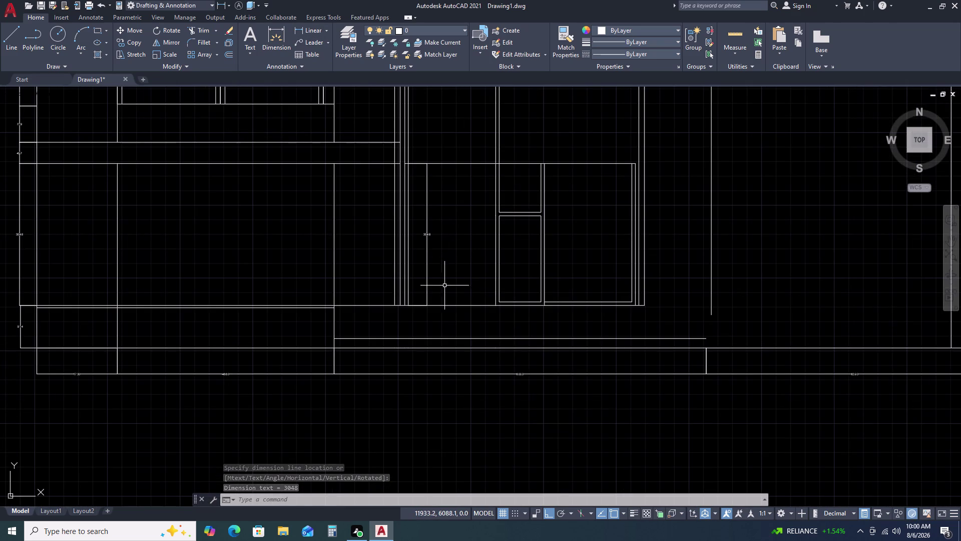
click(470, 306)
Offset the base line at the previous 1125 distance, then delete the misplaced copy.
text(O)
key(space)
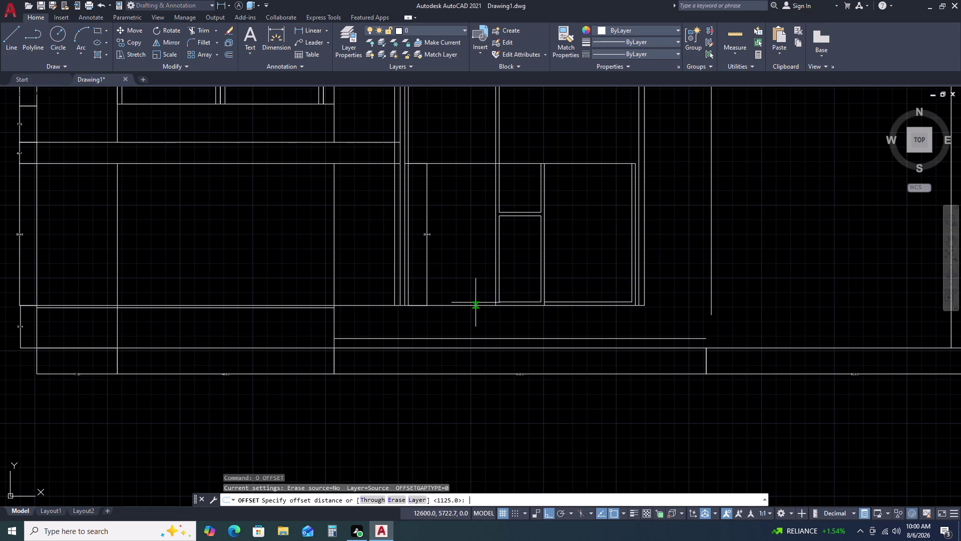
key(Home)
key(Clear)
key(Return)
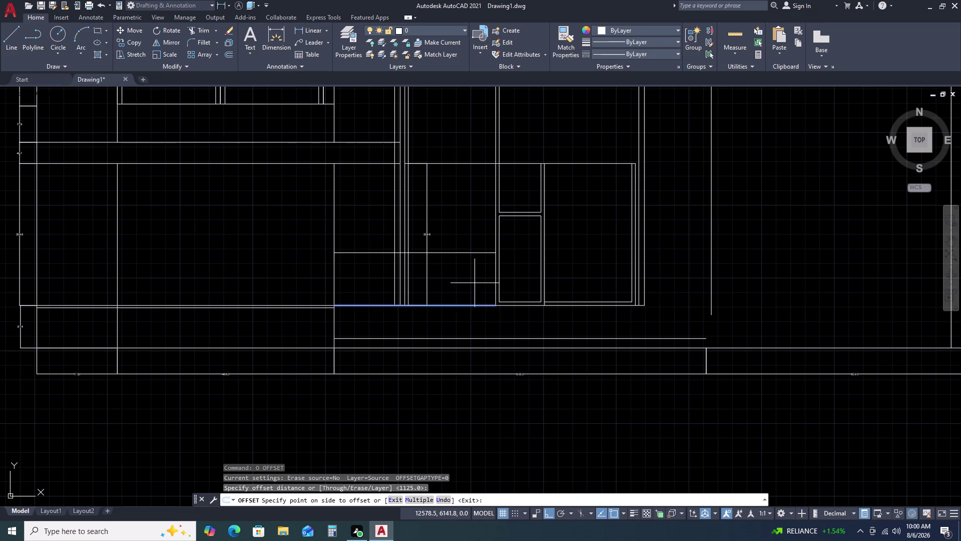
click(474, 283)
key(Escape)
click(460, 241)
click(456, 280)
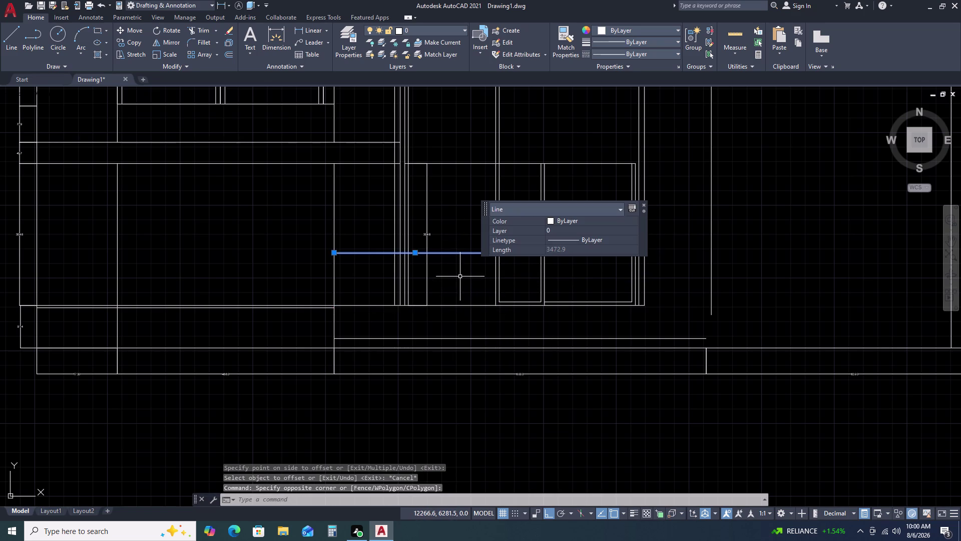
key(Delete)
Offset the compartment's 3472.9-long bottom line 75 units to make a parallel copy.
click(432, 307)
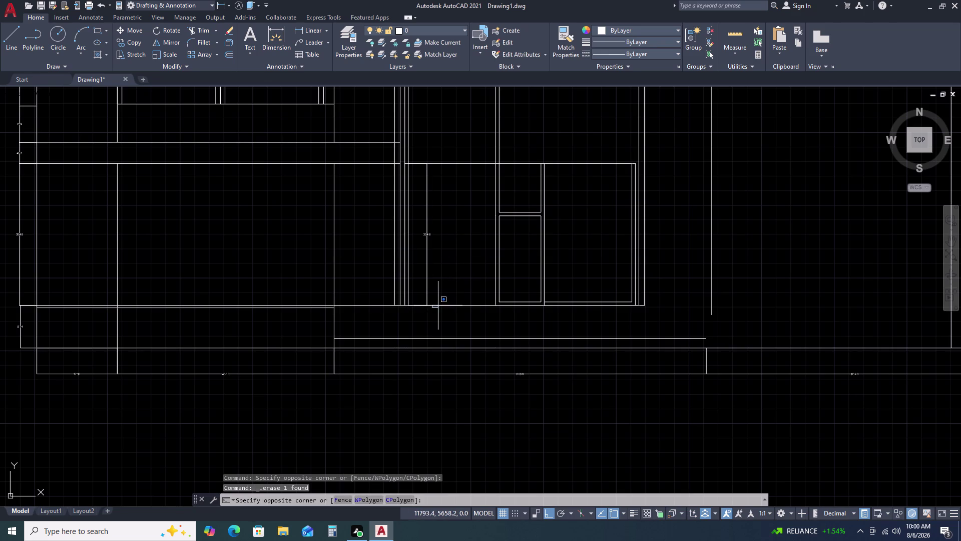
click(438, 305)
click(472, 305)
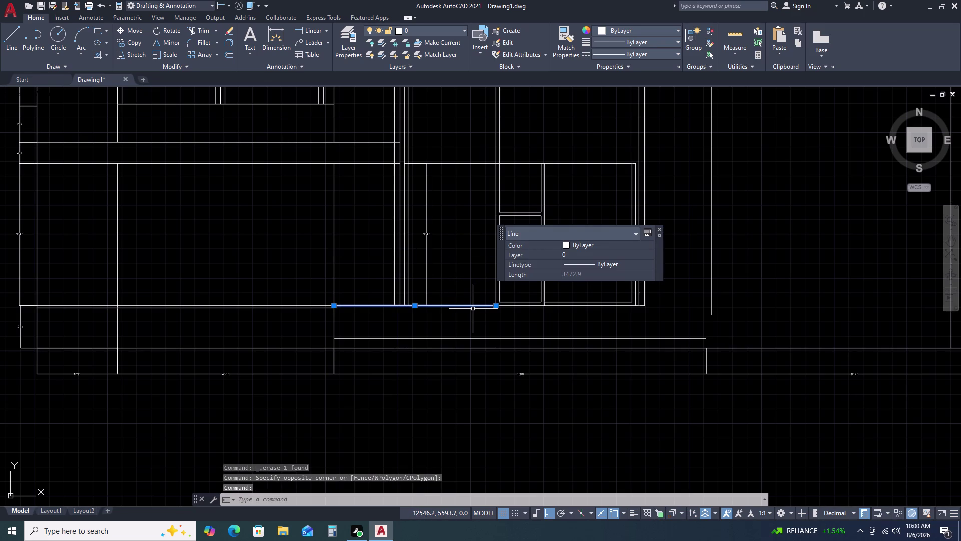
text(O)
key(space)
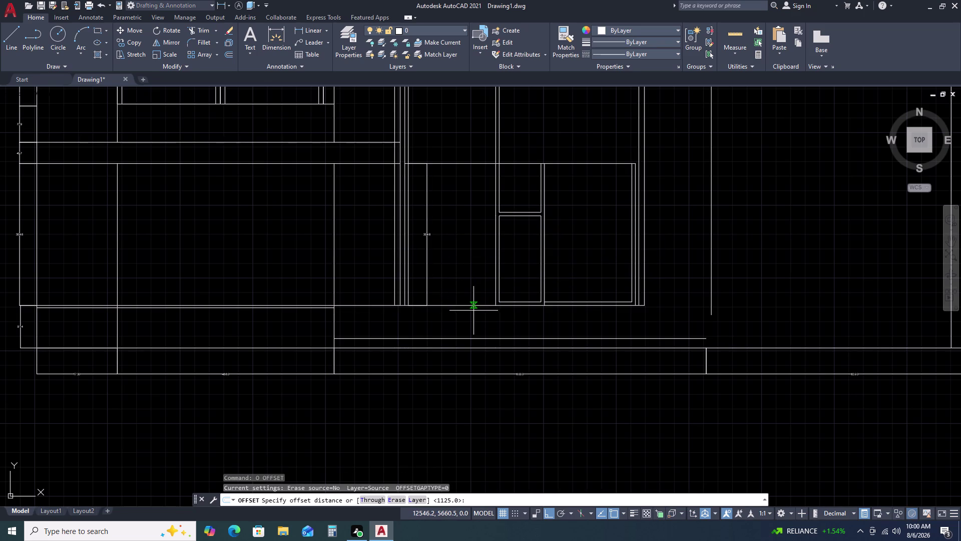
key(7)
text(5)
key(space)
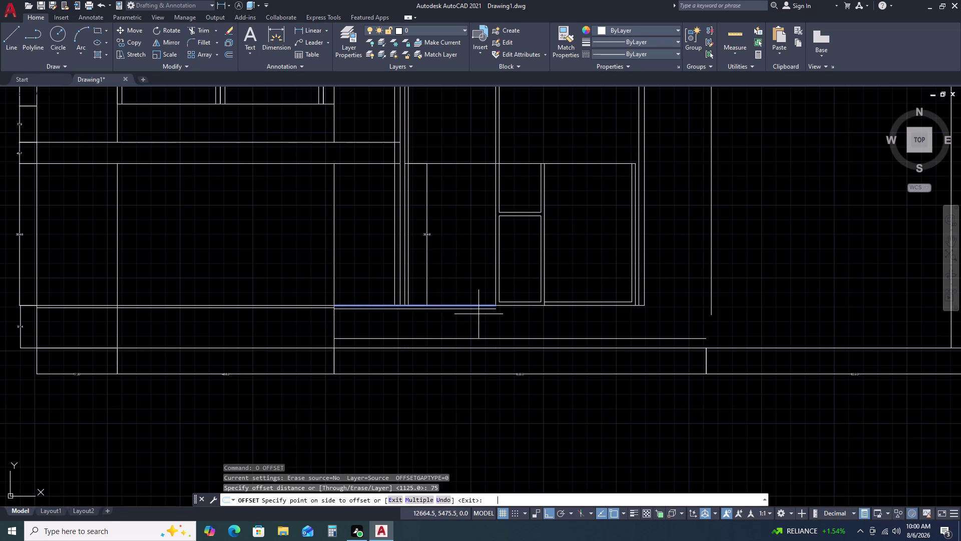
click(482, 287)
key(Escape)
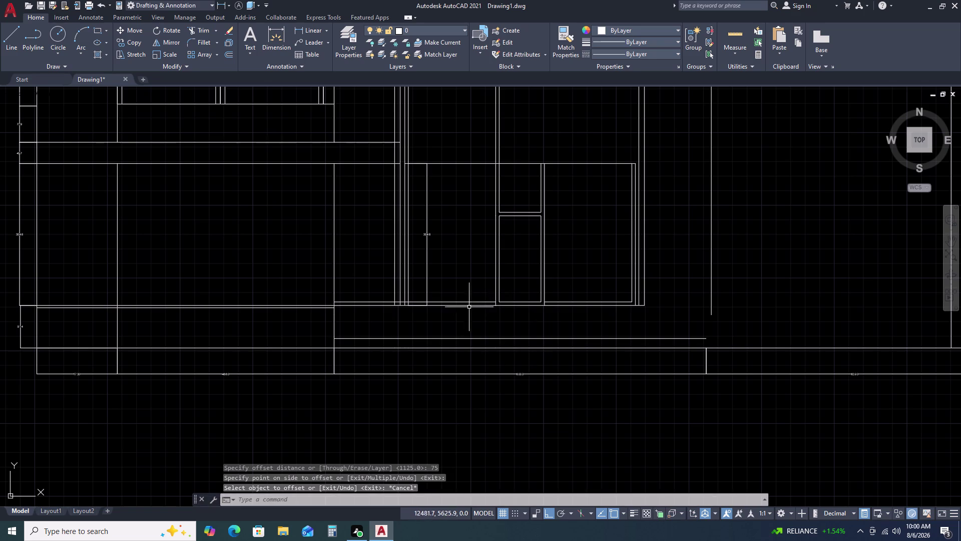
scroll(up, 3)
scroll(up, 3)
Trim the short vertical line stubs below the door panel, undoing two misfired trims.
text(TR)
key(space)
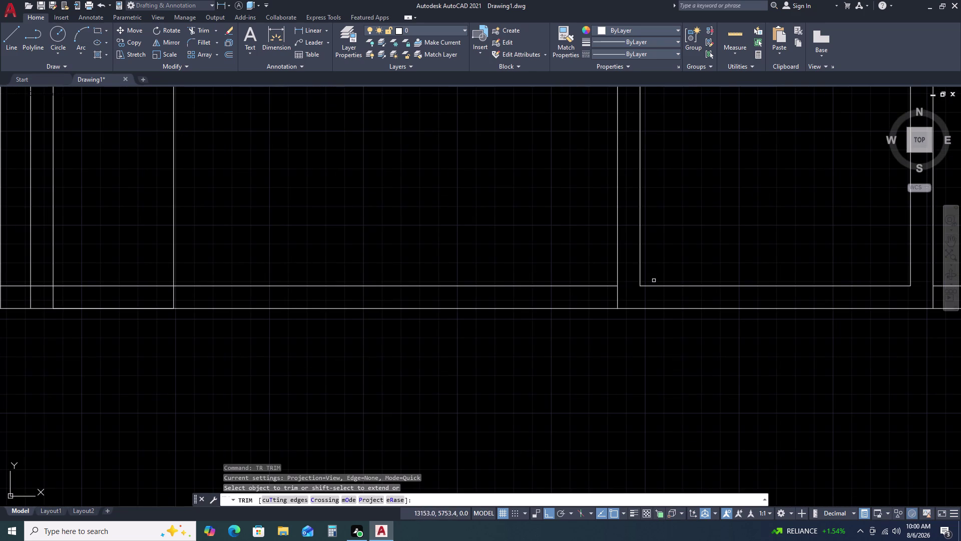
click(637, 298)
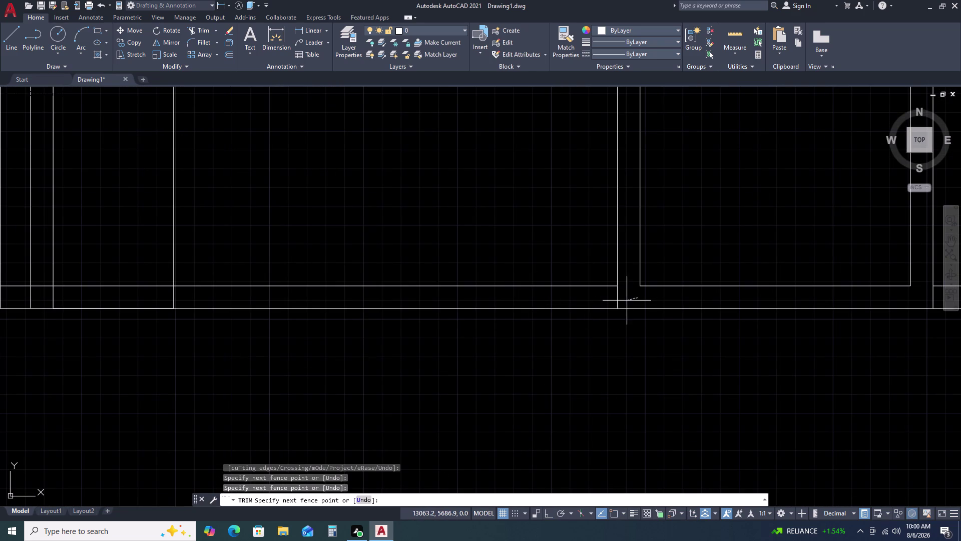
key(Escape)
key(t)
key(r)
key(space)
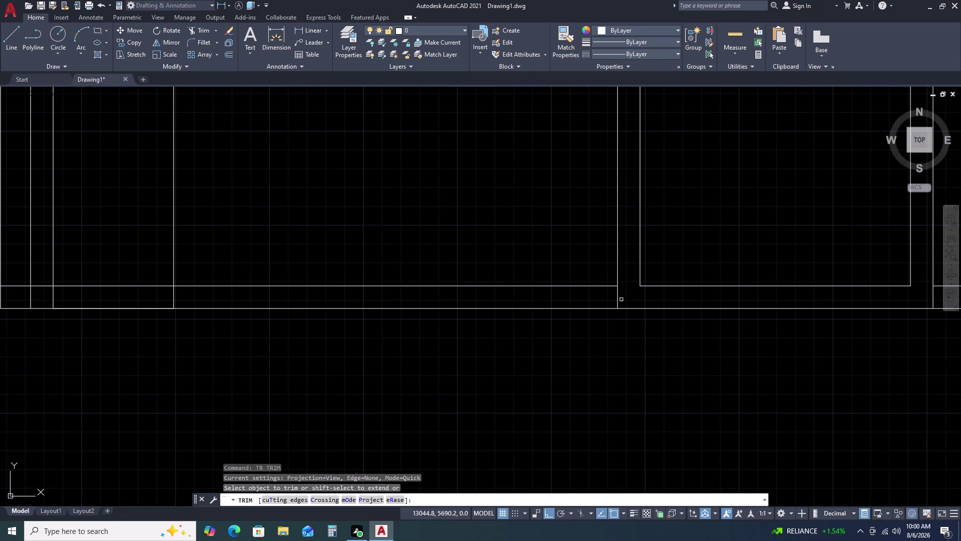
click(617, 297)
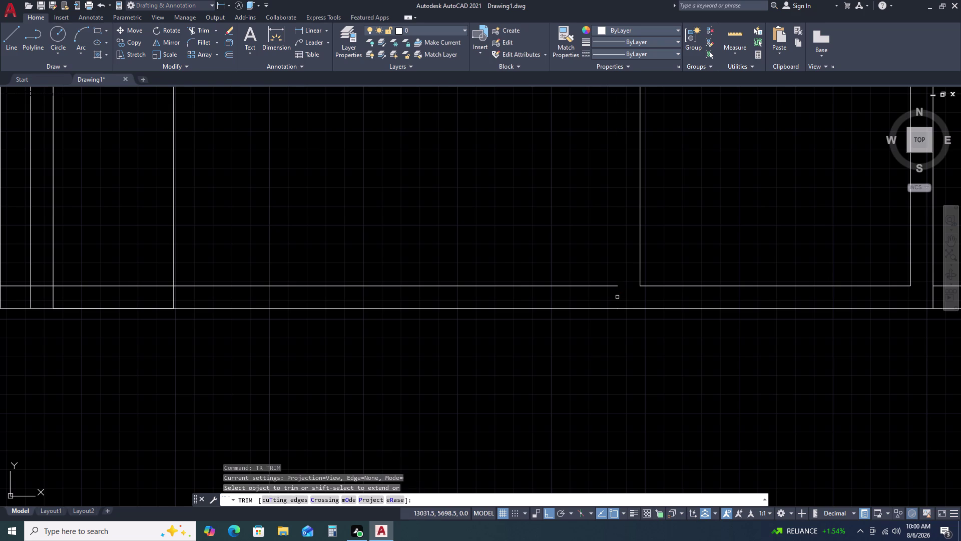
scroll(down, 3)
scroll(down, 3)
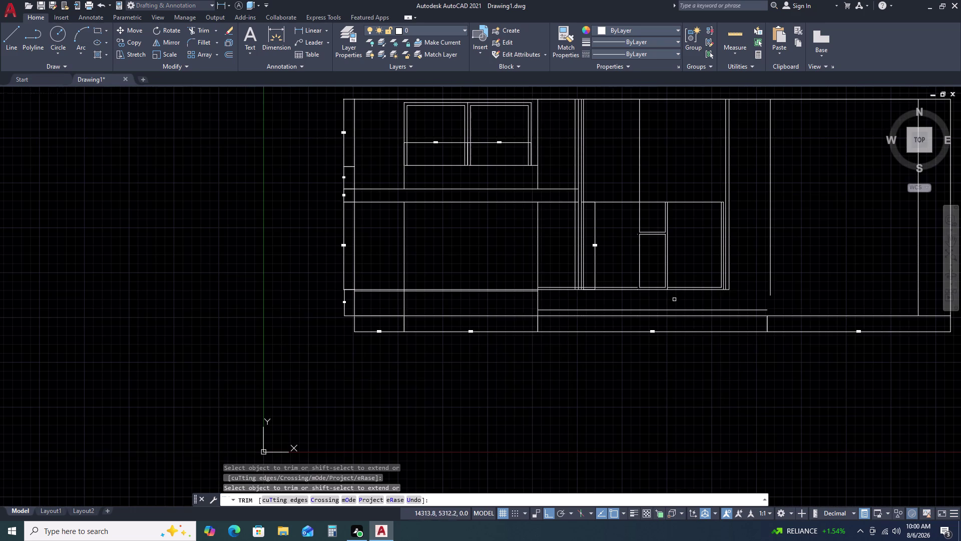
key(ctrl+z)
key(ctrl+z)
scroll(down, 3)
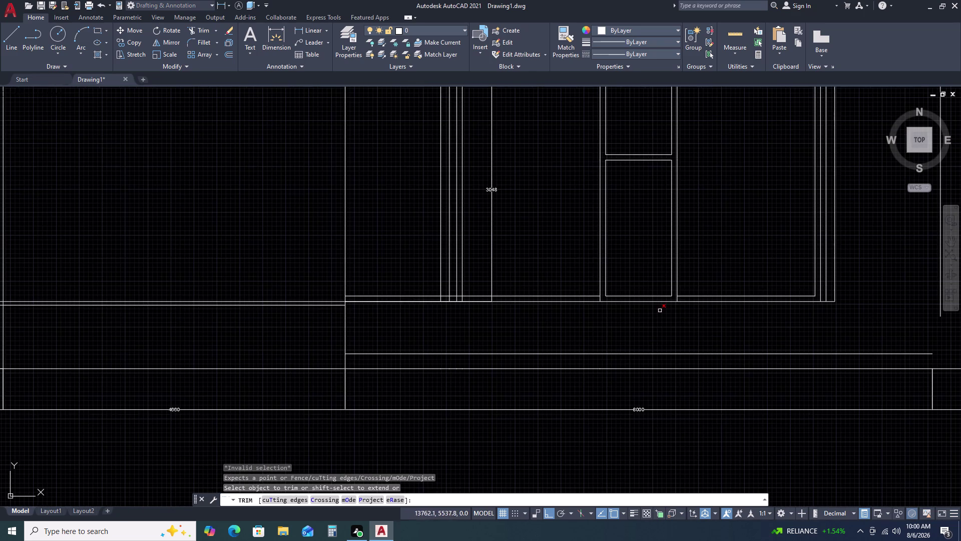
scroll(down, 3)
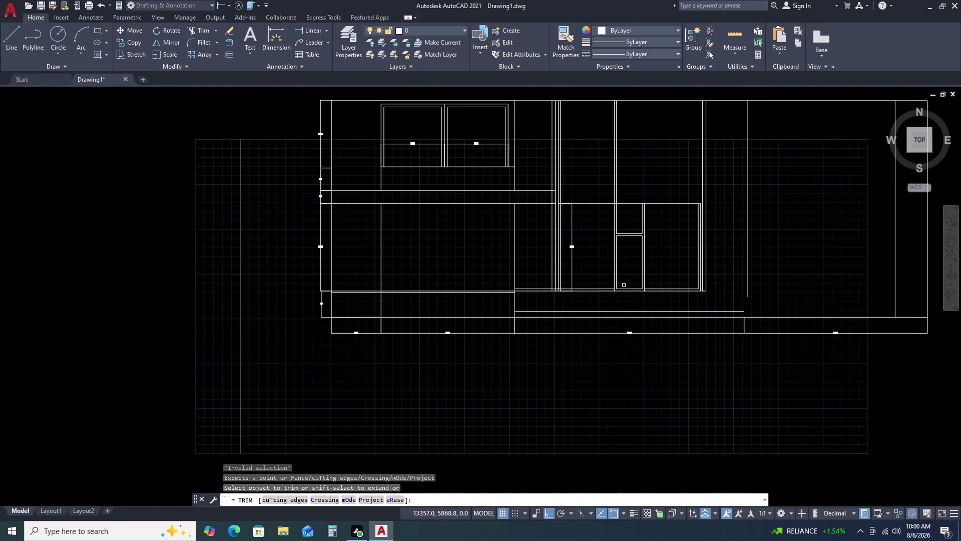
scroll(up, 3)
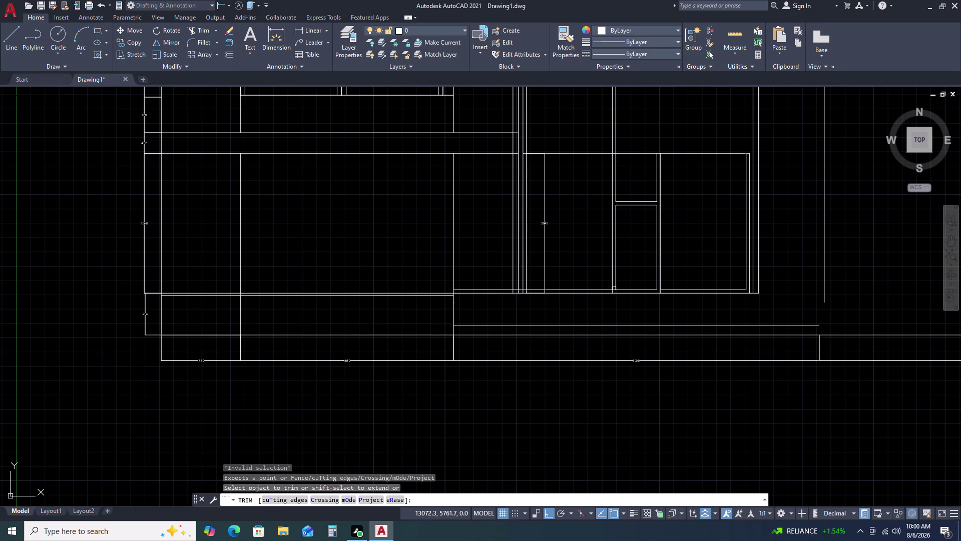
scroll(up, 3)
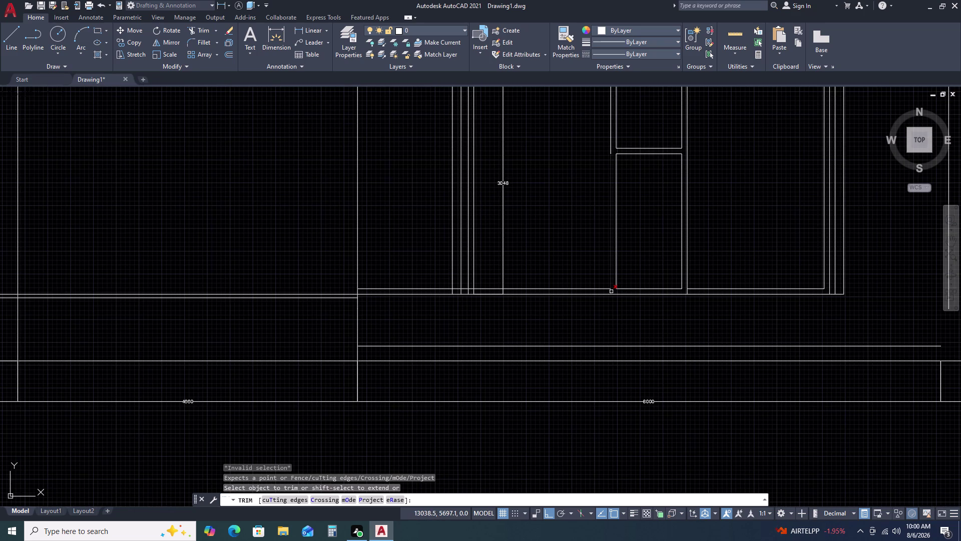
click(612, 291)
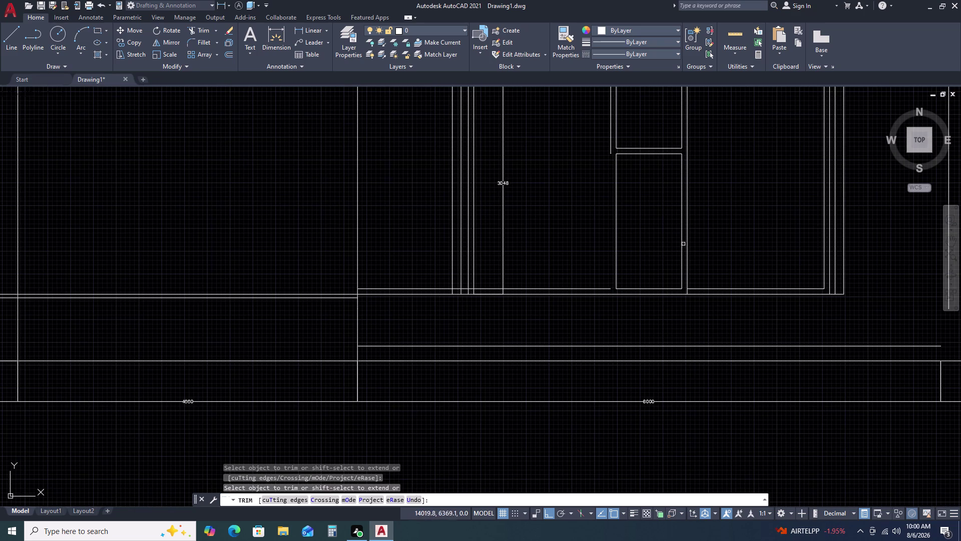
key(Escape)
Extend the short vertical line to its boundary, regenerate, and inspect the gap line's endpoint.
key(e)
key(x)
key(space)
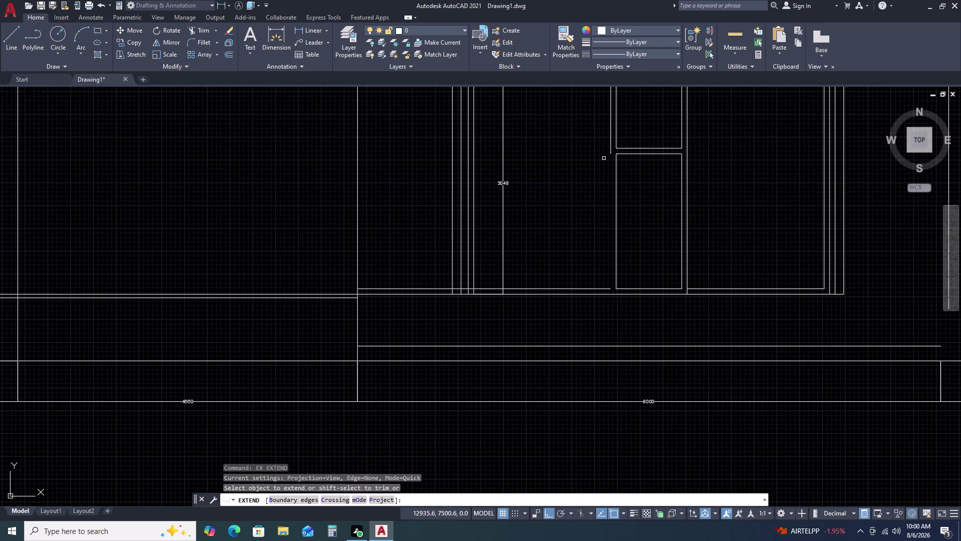
click(611, 149)
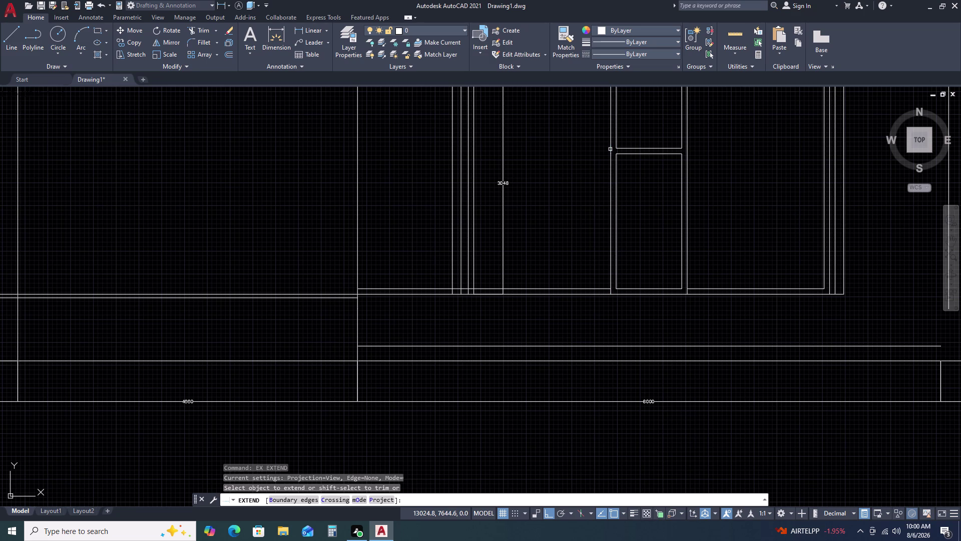
key(Escape)
text(RE)
key(space)
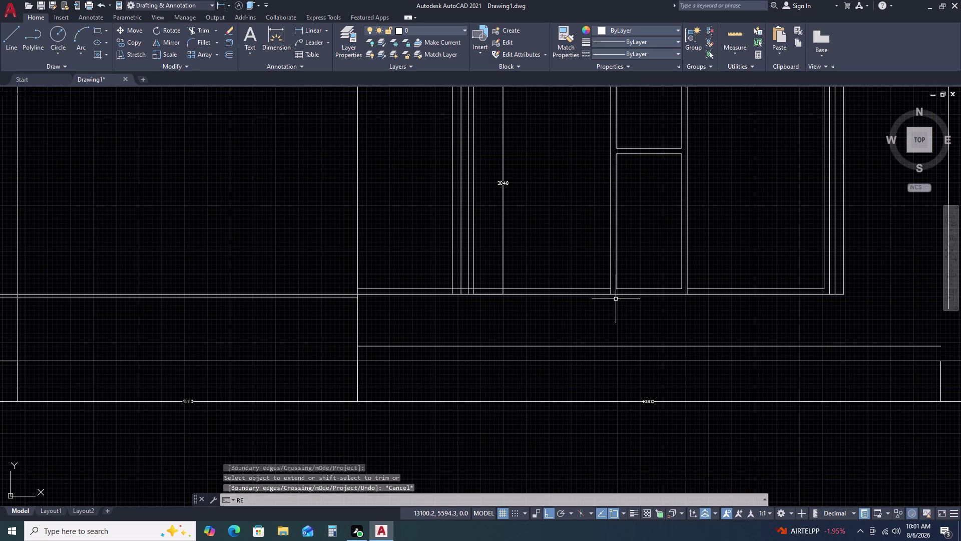
scroll(up, 3)
key(Escape)
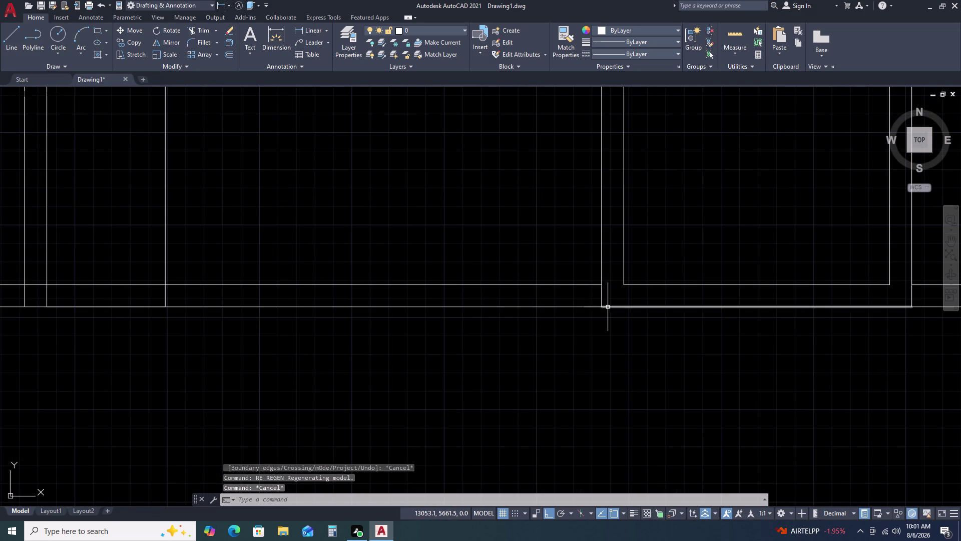
click(603, 298)
click(603, 305)
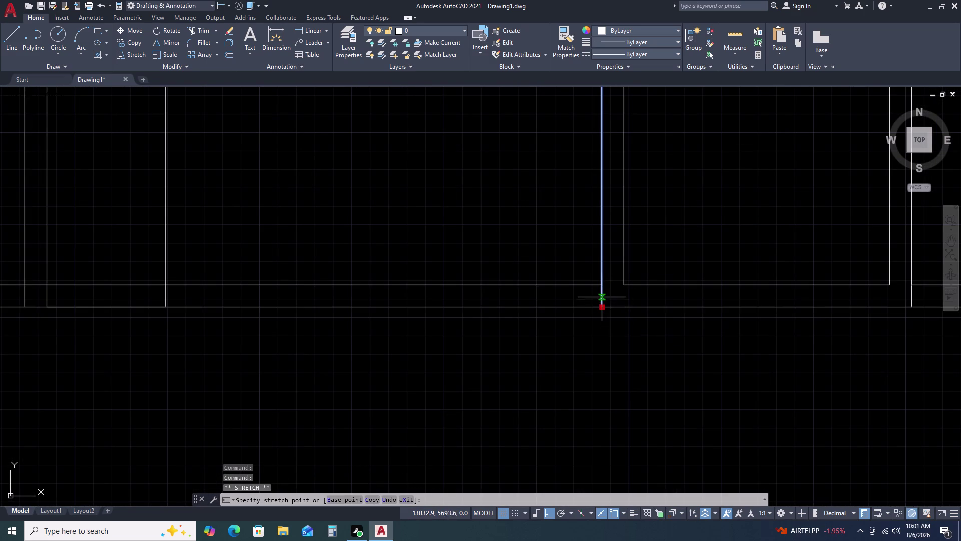
click(603, 287)
key(Escape)
scroll(down, 3)
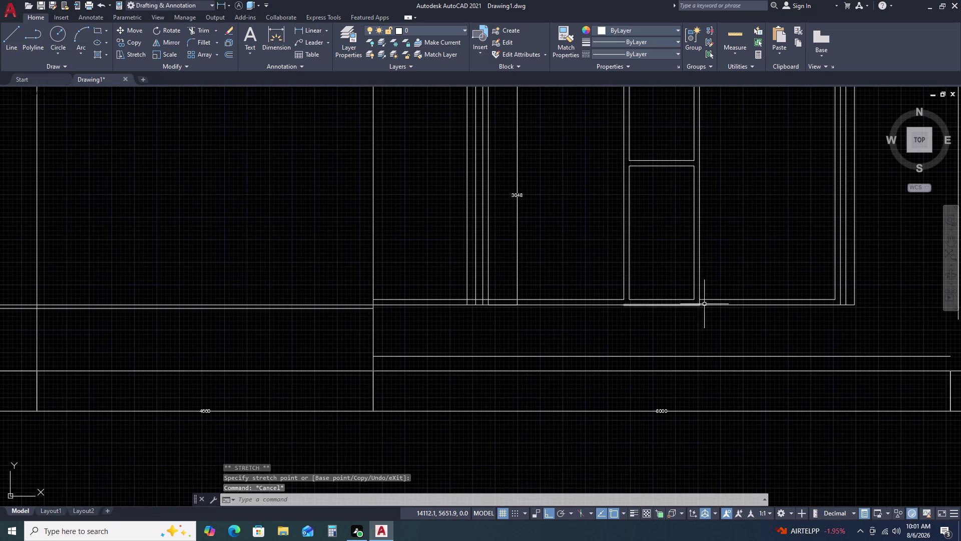
middle_drag(701, 305, 675, 309)
Trim the overlapping line segment along the base lines and pan along them.
text(TR)
key(space)
scroll(up, 3)
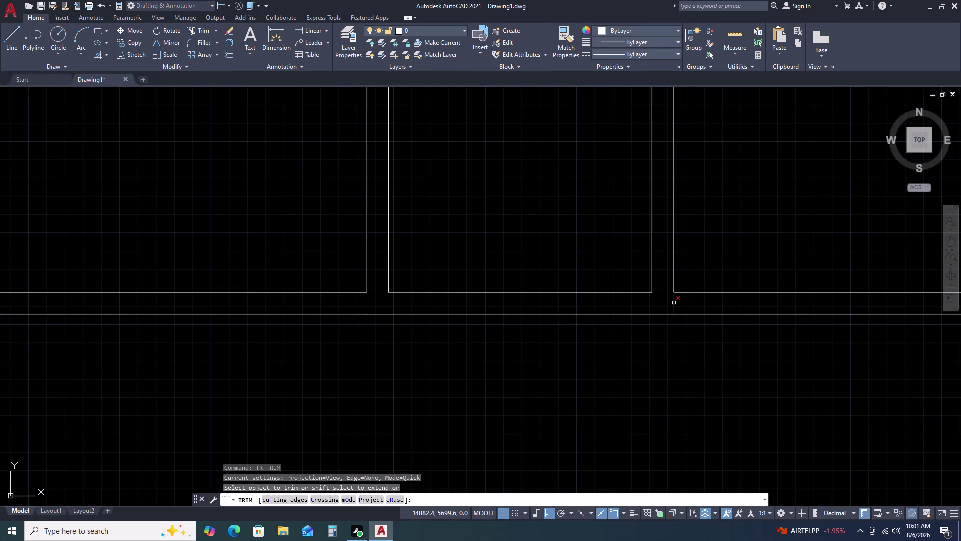
click(674, 302)
scroll(down, 3)
scroll(up, 3)
scroll(down, 3)
middle_drag(819, 304, 683, 335)
key(Escape)
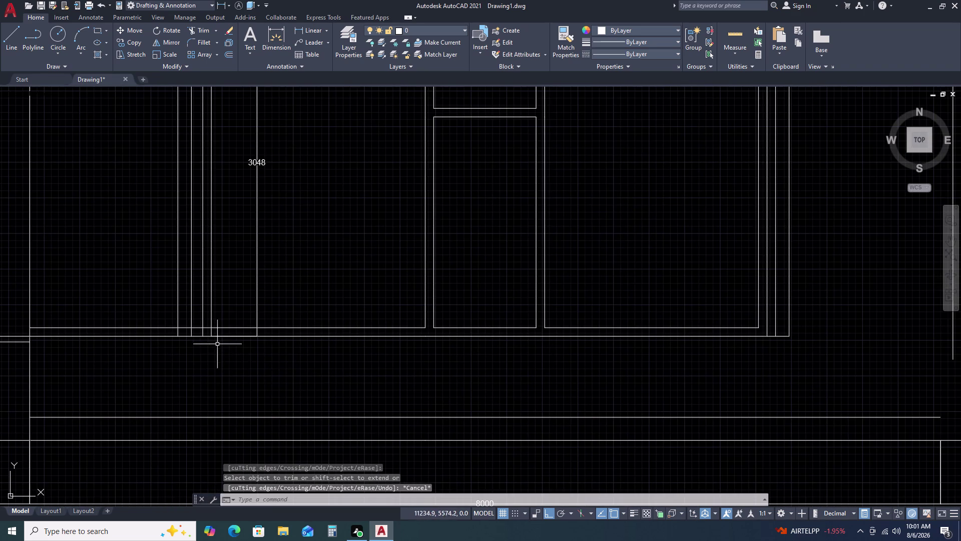
middle_drag(215, 343, 446, 327)
middle_drag(472, 323, 479, 323)
middle_click(492, 319)
middle_click(556, 317)
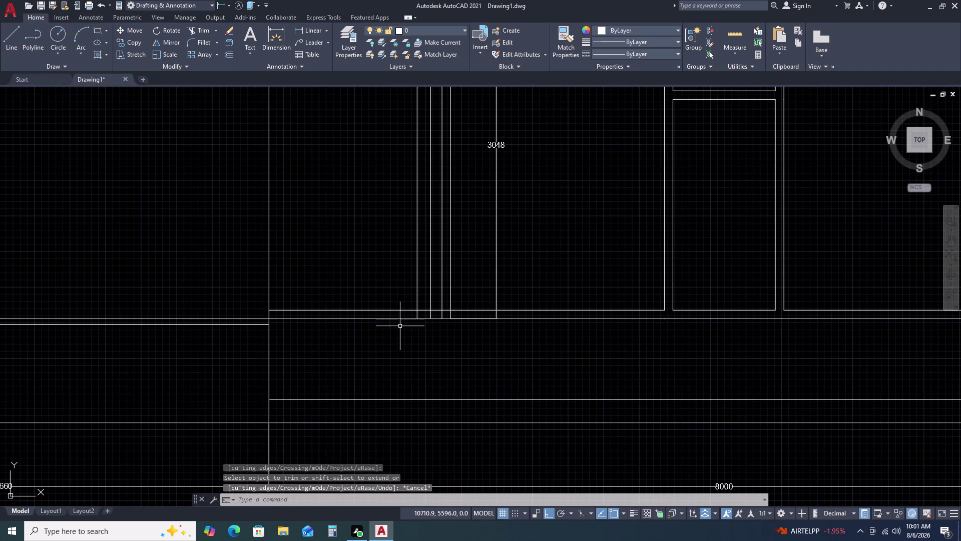
Fence-trim the crossed line ends along the base line and check the 6557-long vertical.
text(TR)
key(space)
scroll(up, 3)
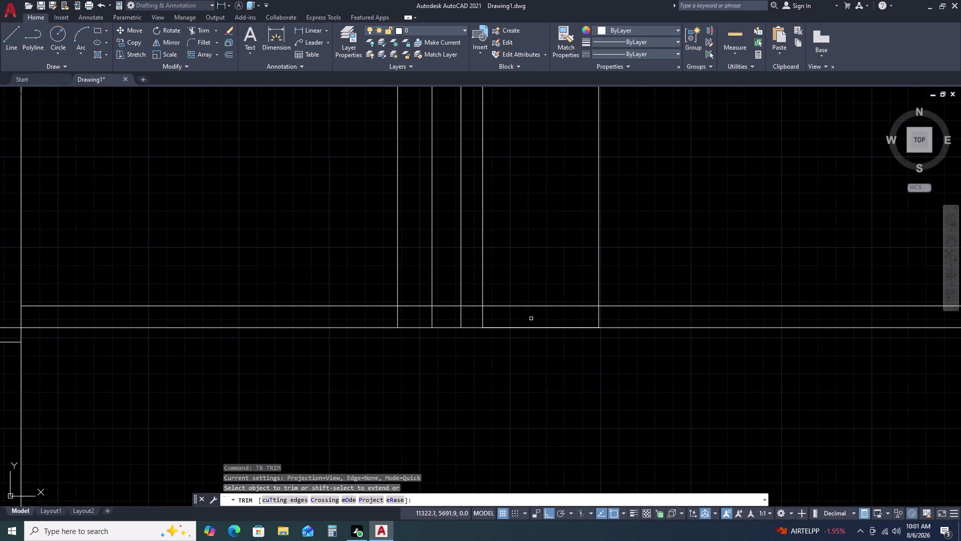
click(511, 321)
click(371, 323)
scroll(down, 3)
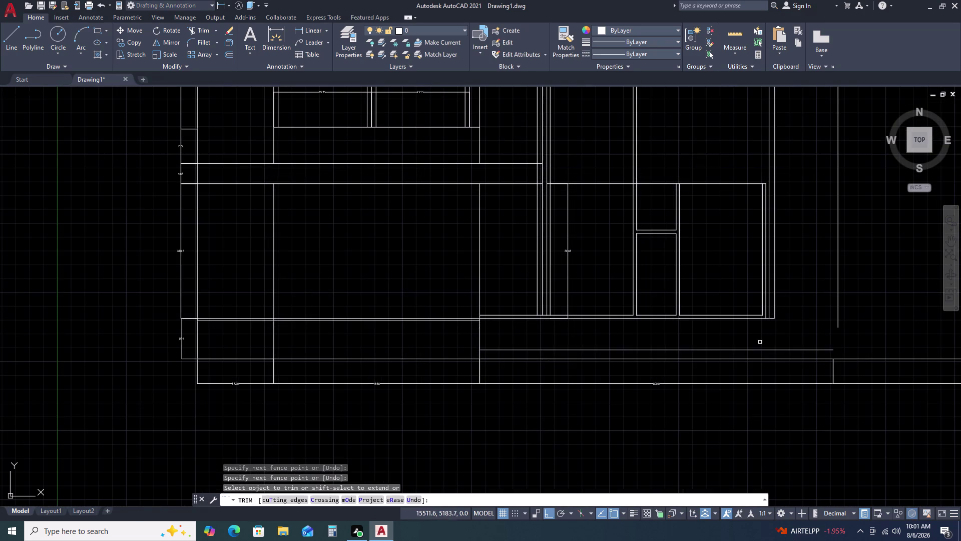
key(Escape)
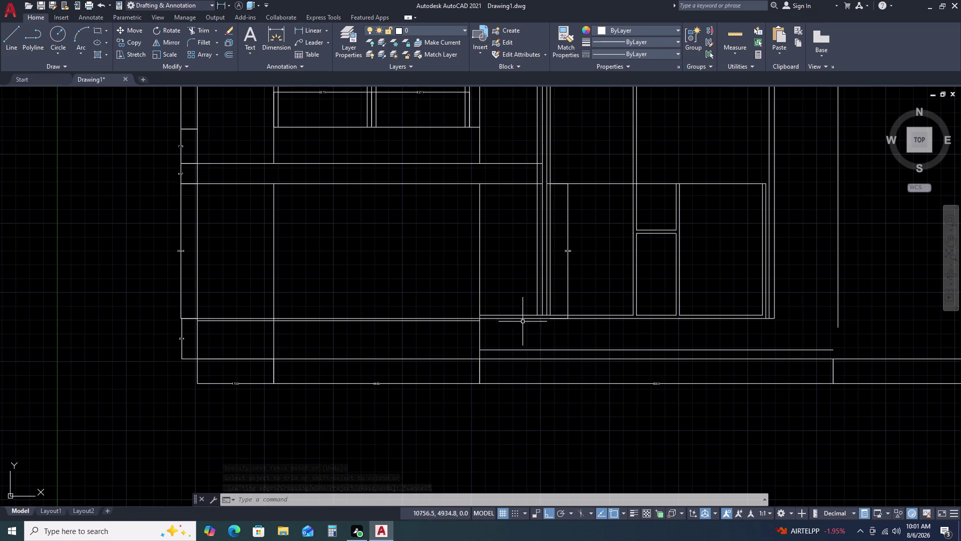
scroll(up, 3)
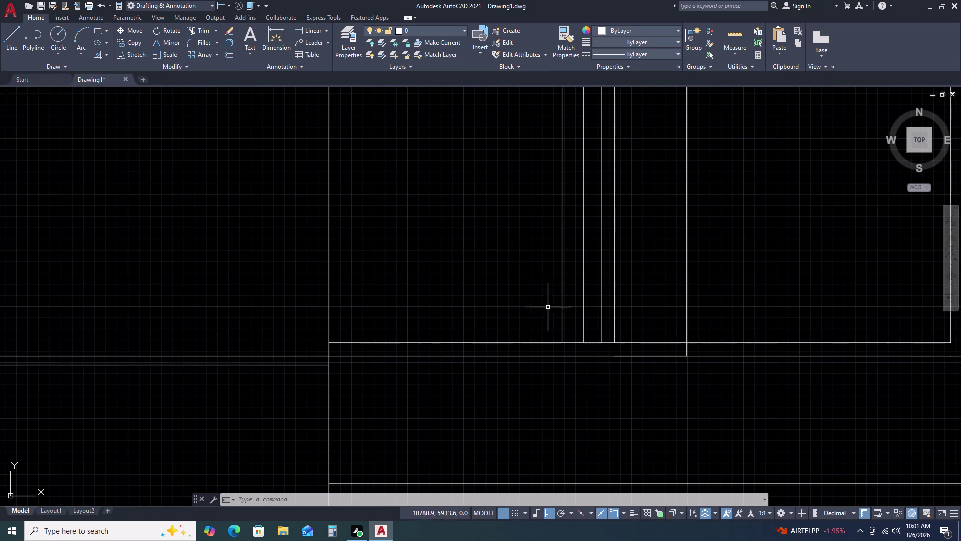
click(562, 314)
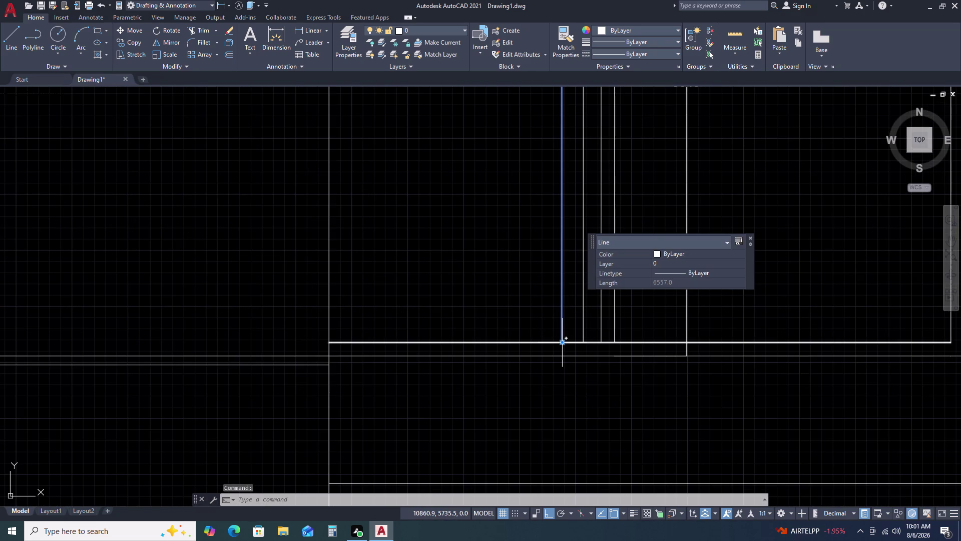
Add a 1420 linear dimension across the box width, placed above the box.
key(Escape)
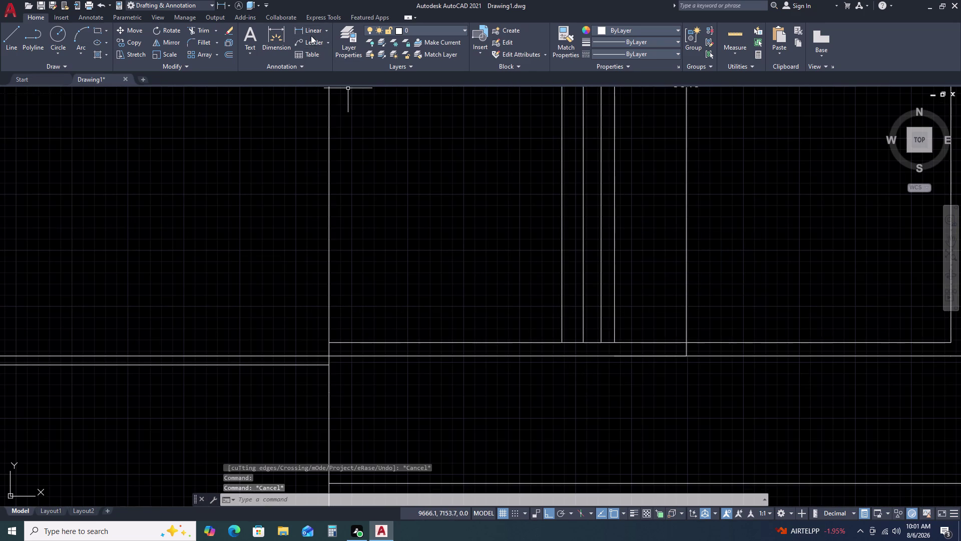
click(311, 35)
click(328, 345)
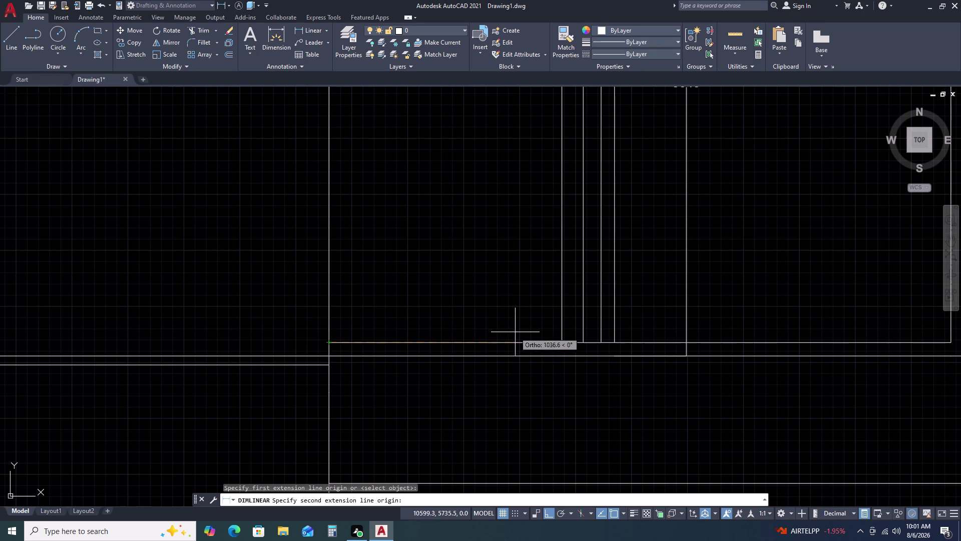
click(584, 340)
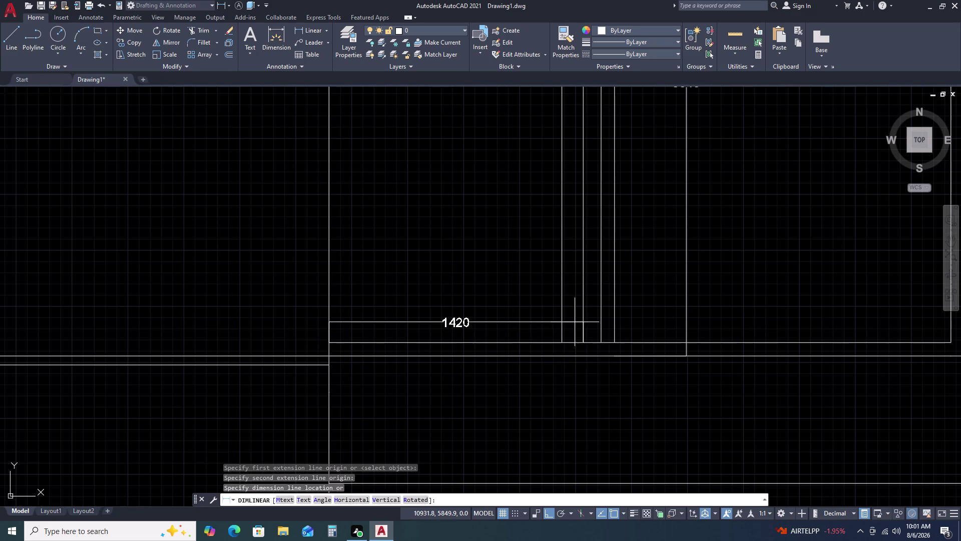
click(566, 283)
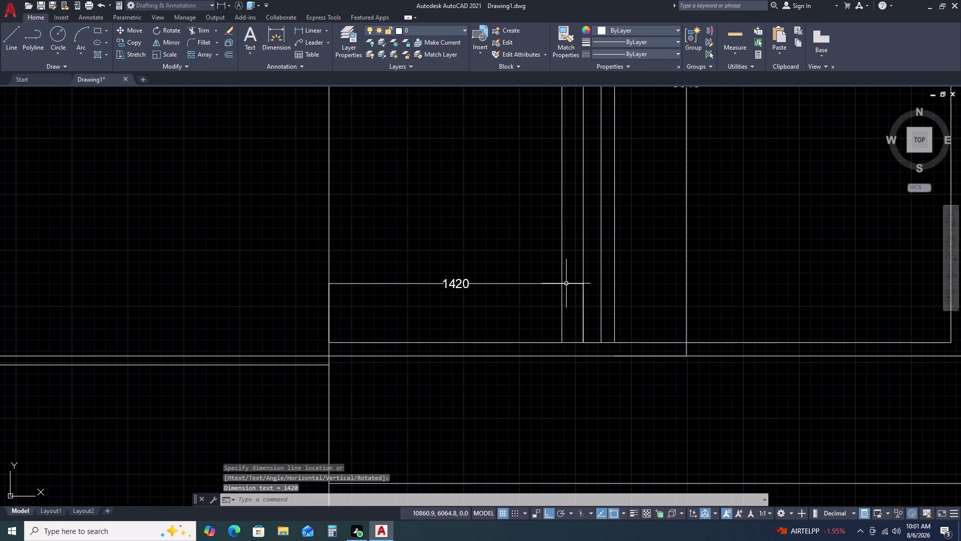
Extend the inner vertical line near the box's right edge down to the lower line.
key(r)
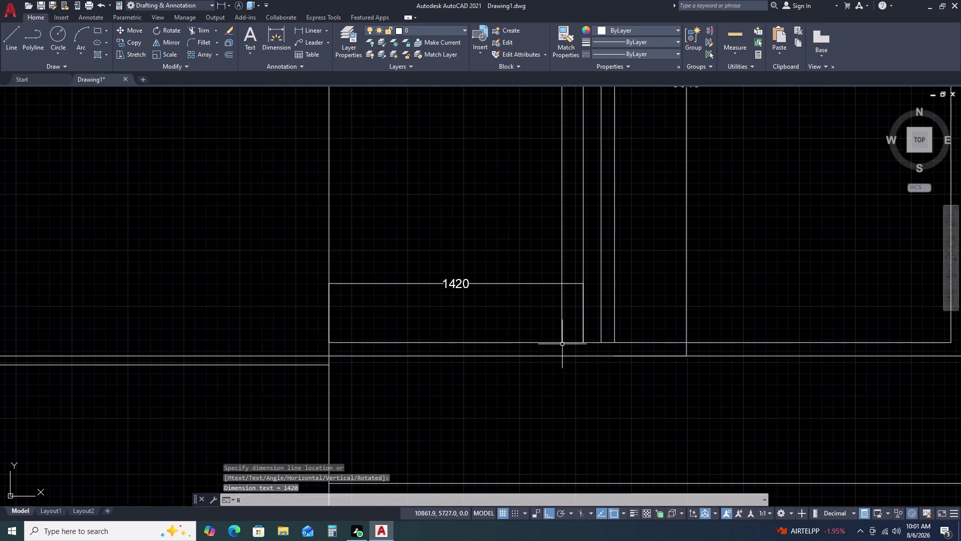
key(Escape)
key(e)
key(x)
key(space)
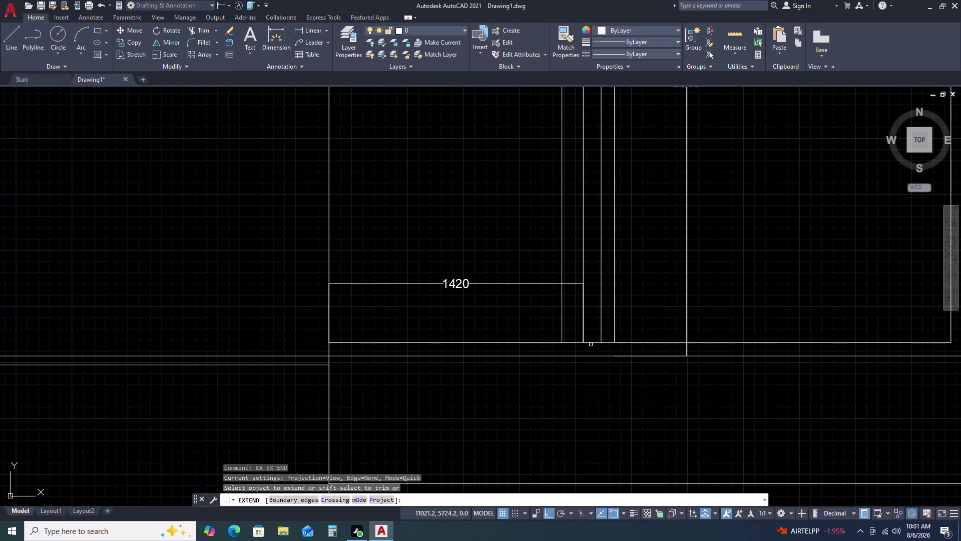
click(562, 320)
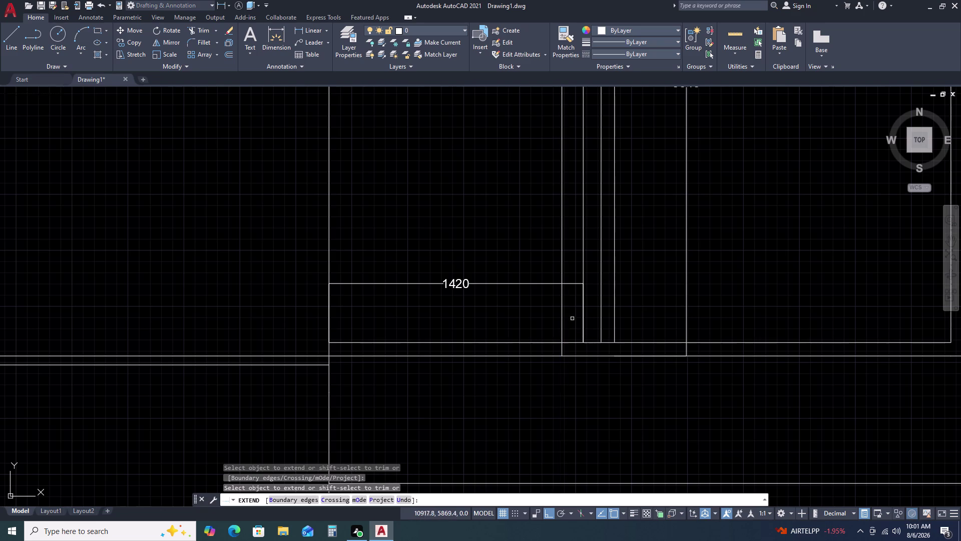
click(584, 269)
key(Escape)
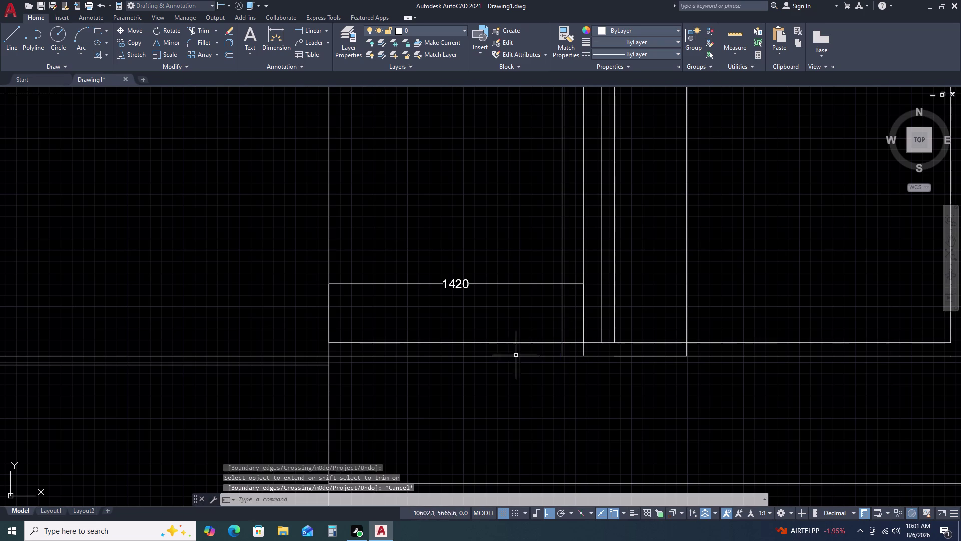
Make trial trim picks below the box, cancel, and pan to see more cabinet.
key(t)
key(r)
key(space)
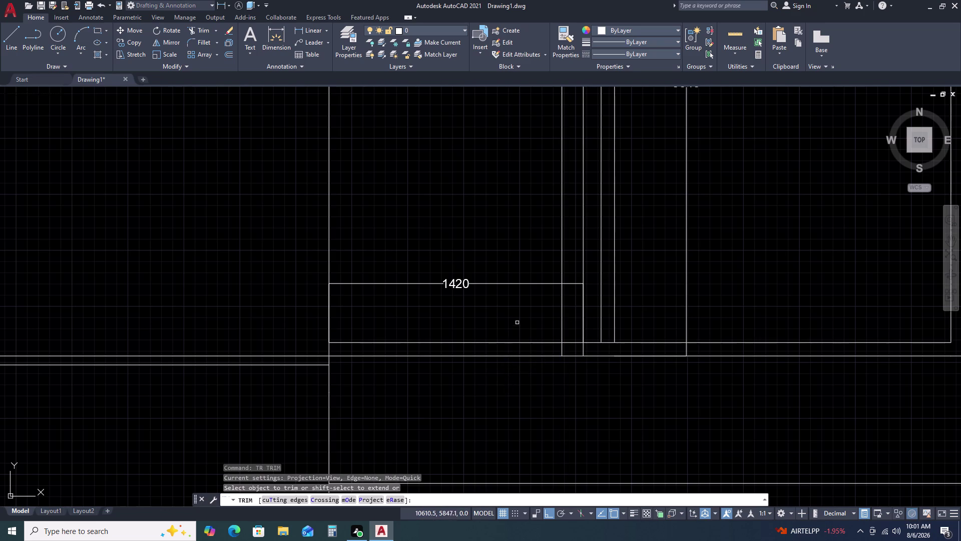
click(517, 321)
click(513, 404)
key(Escape)
scroll(down, 3)
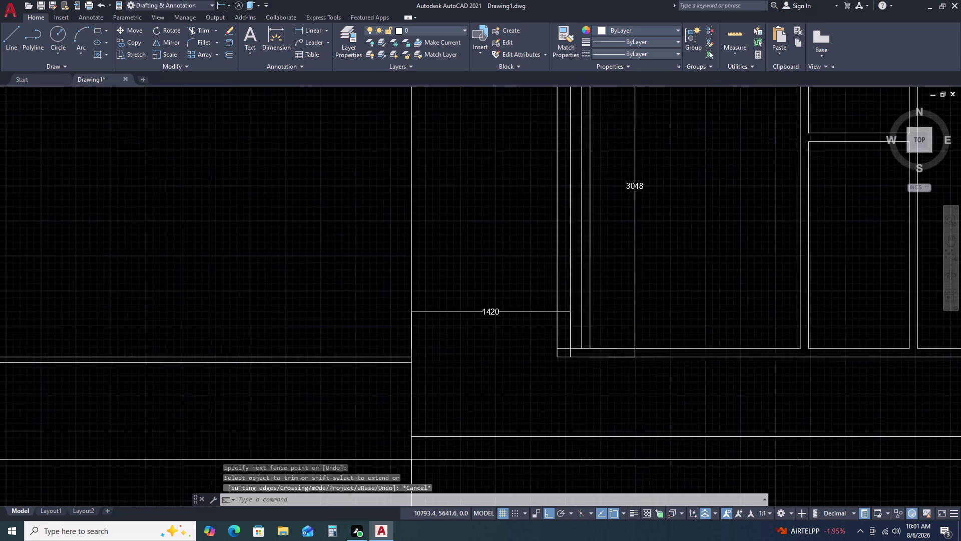
middle_drag(611, 361, 519, 366)
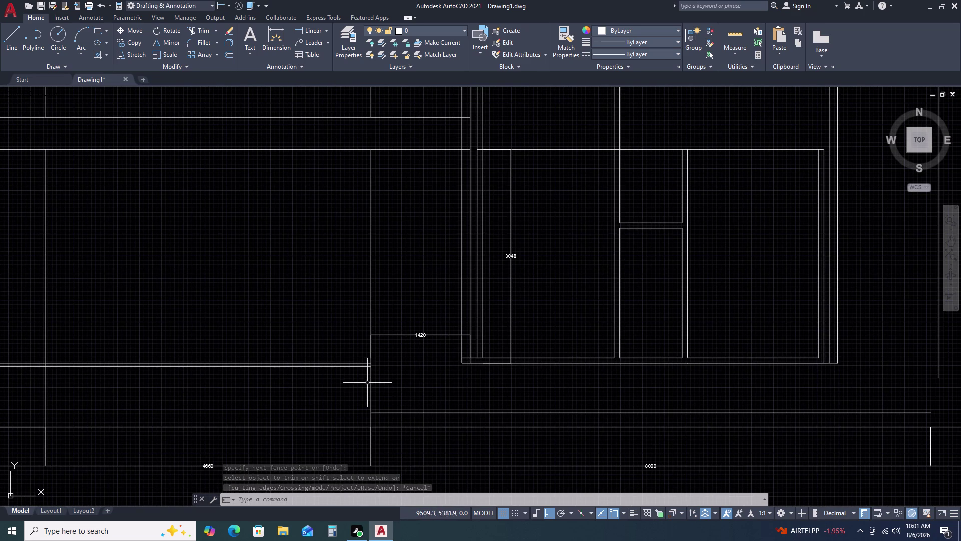
scroll(up, 3)
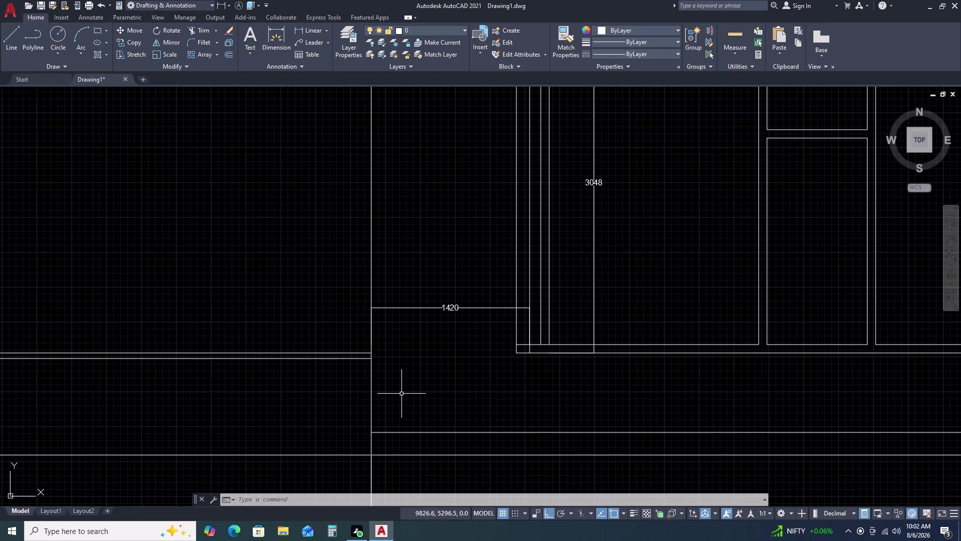
Start a trial linear dimension on the box's left edge, then cancel it.
key(d)
key(l)
key(i)
key(space)
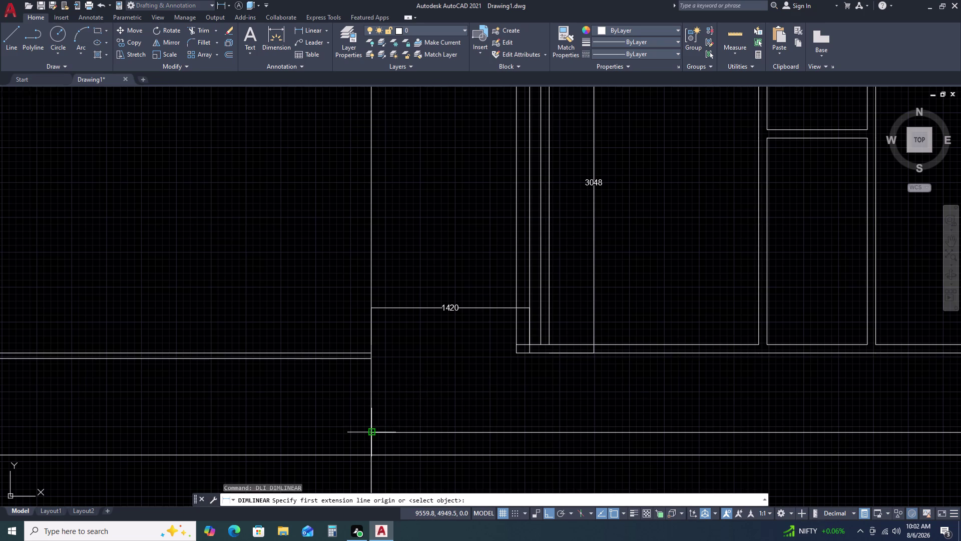
click(370, 433)
click(371, 359)
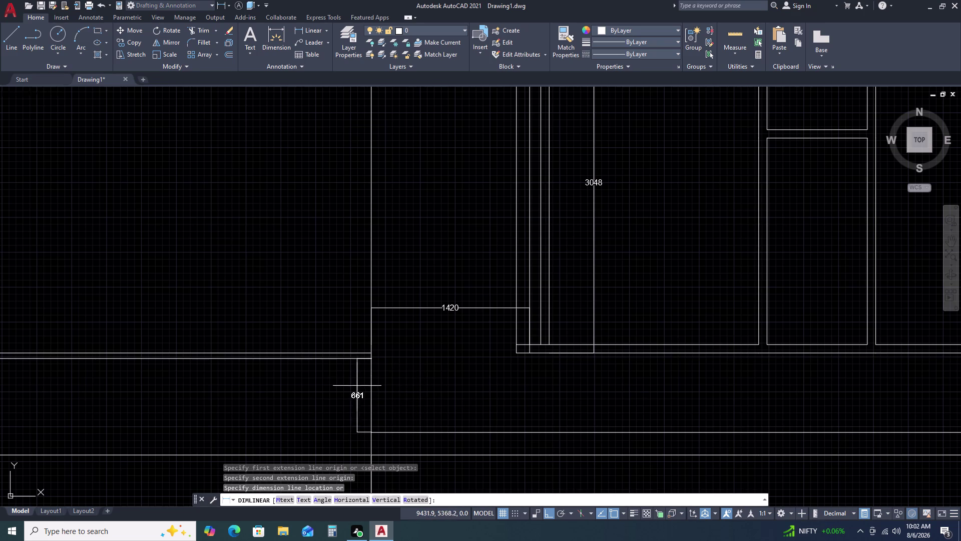
key(Escape)
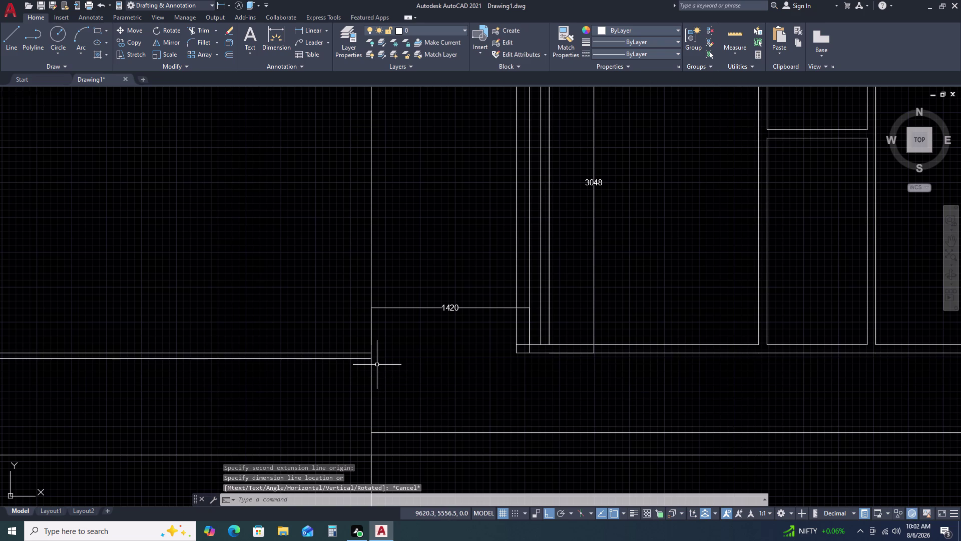
Draw a 661 line from the box's left edge, then horizontal and downward vertical segments.
text(L)
key(space)
drag(370, 355, 370, 345)
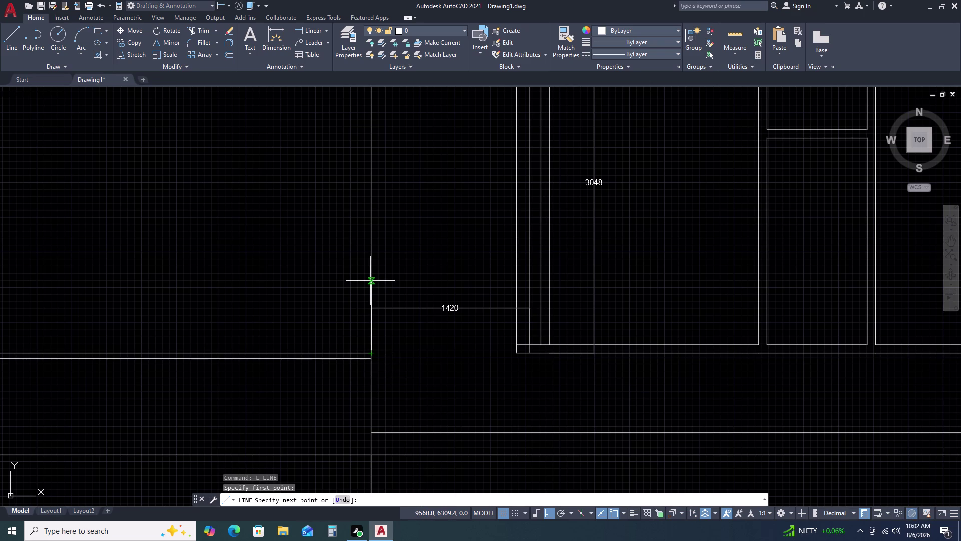
text(661)
key(space)
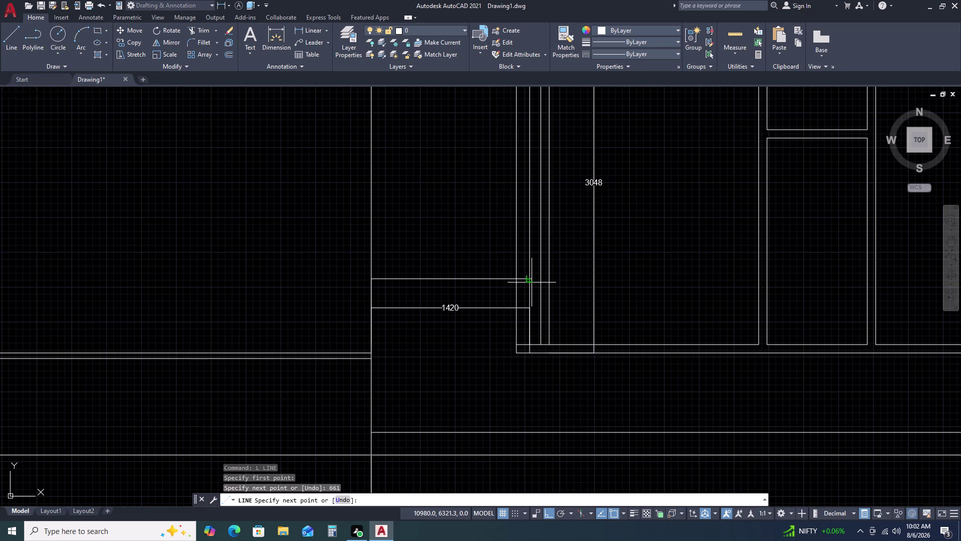
click(517, 279)
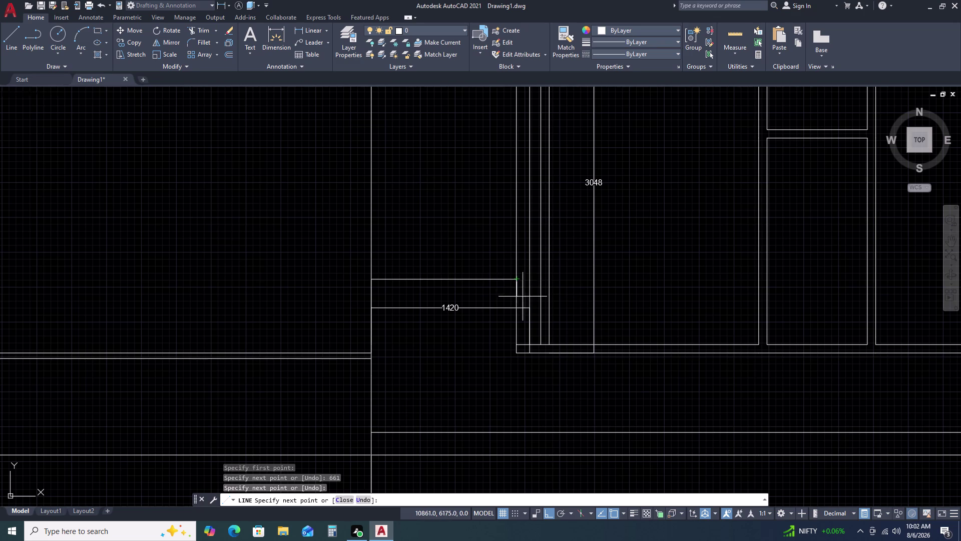
click(517, 431)
key(Escape)
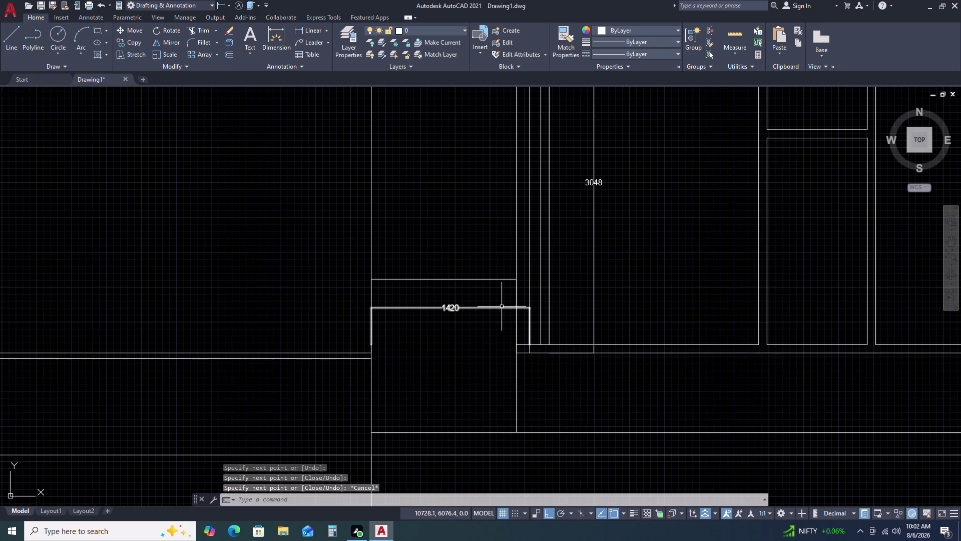
Erase the stray duplicate line on the box's left edge and reselect the top line.
click(488, 274)
click(478, 282)
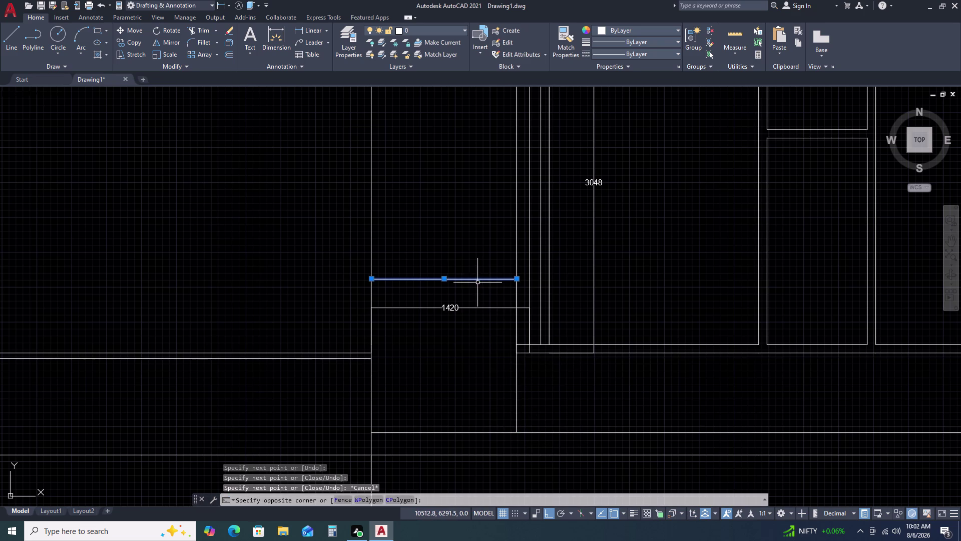
key(Escape)
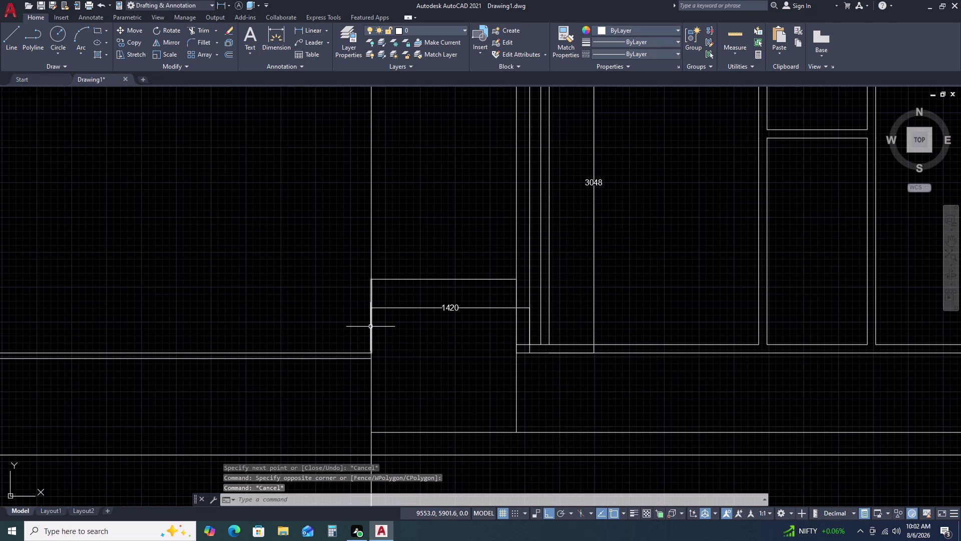
click(371, 327)
key(Delete)
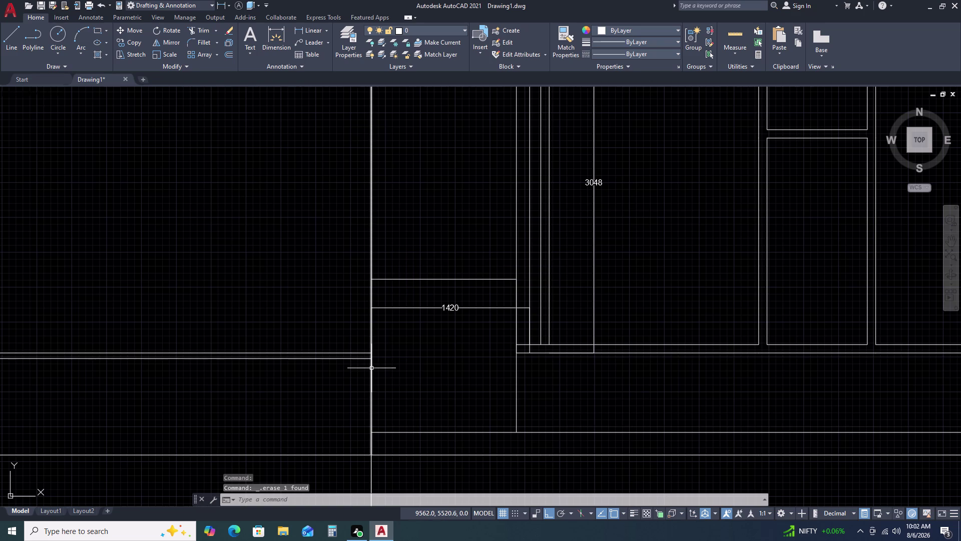
click(372, 368)
key(Escape)
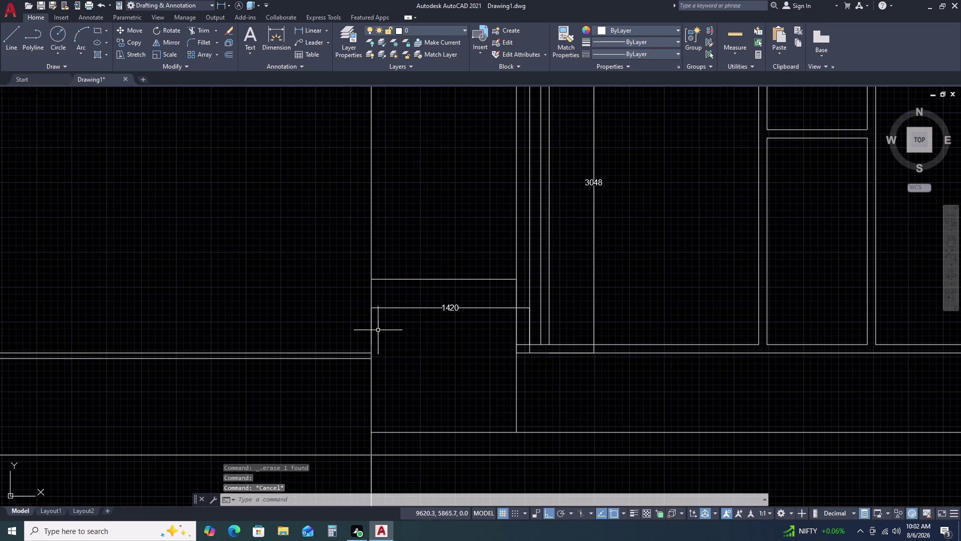
click(370, 320)
key(Escape)
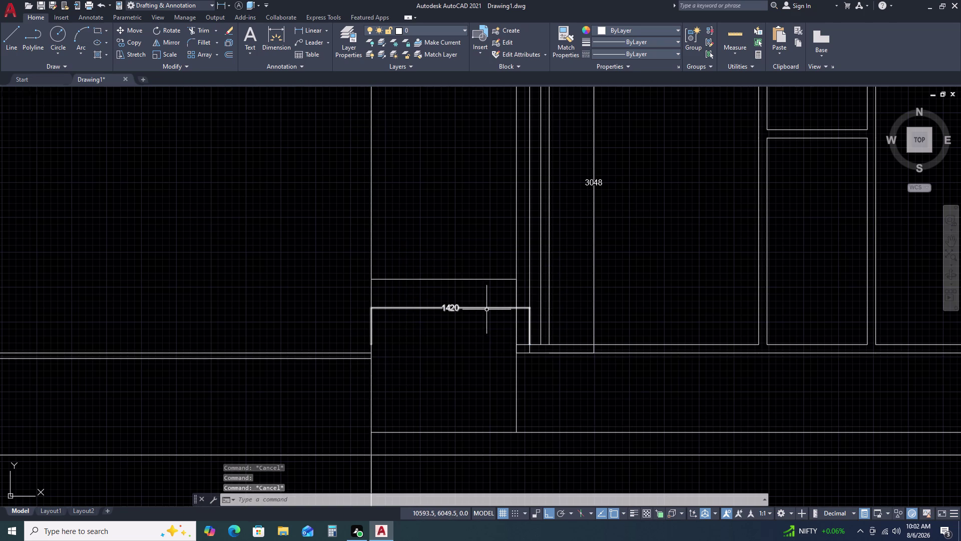
click(501, 277)
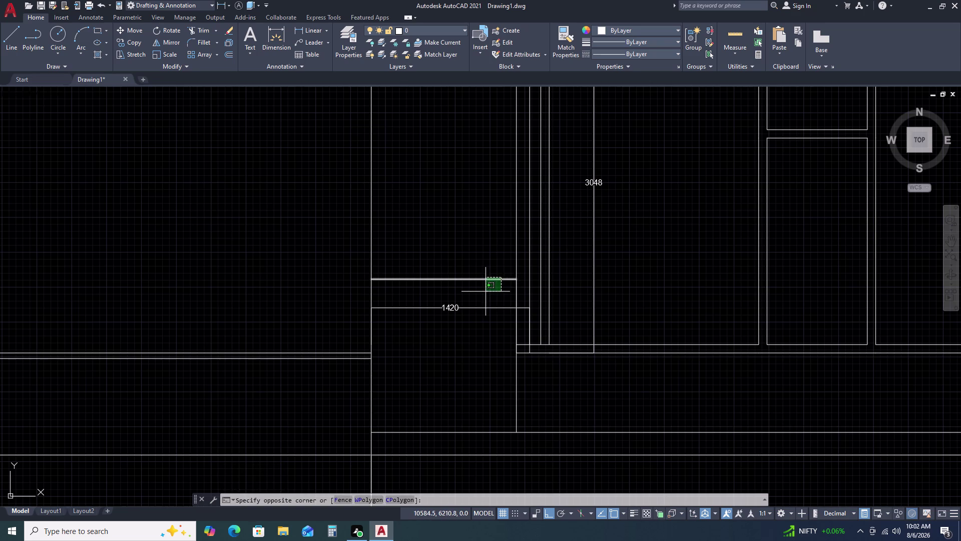
Try an offset at the default distance, cancel it, and select the new horizontal line.
click(485, 291)
text(O)
key(space)
key(Down)
key(Clear)
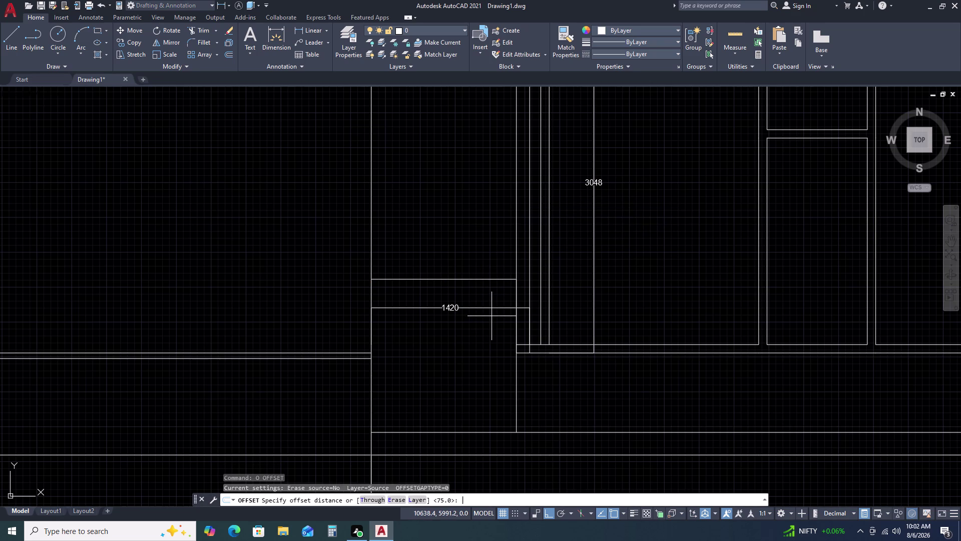
key(Return)
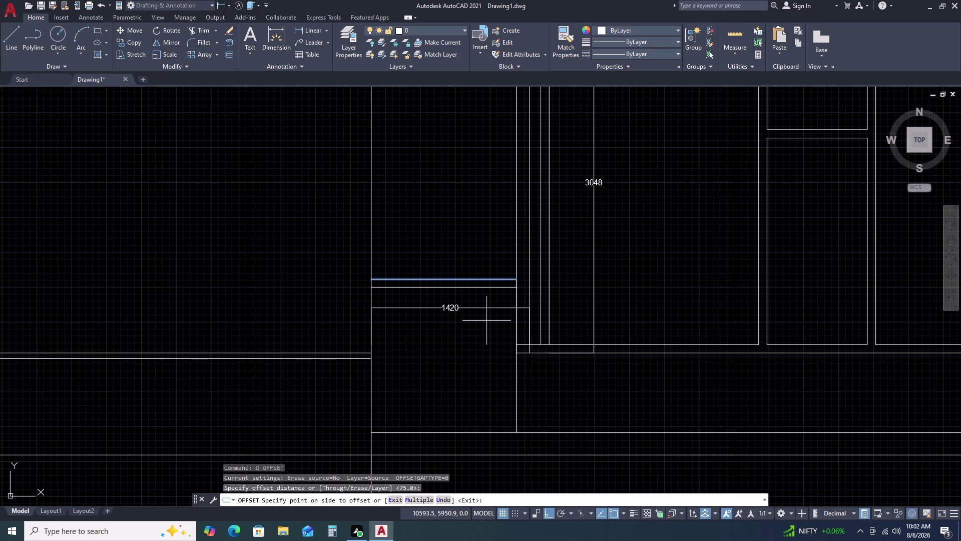
key(Escape)
click(487, 278)
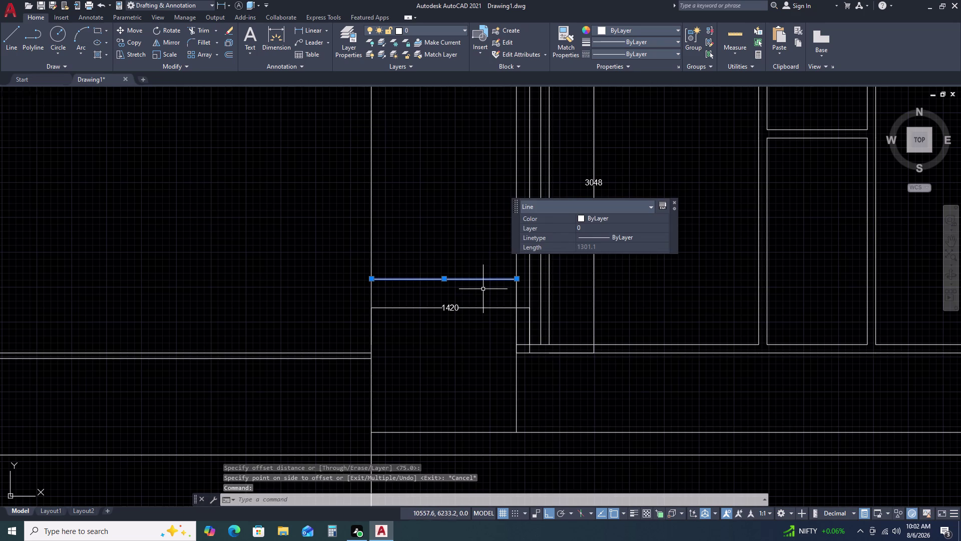
Offset the horizontal line downward and the vertical divider leftward by 25.
key(o)
key(space)
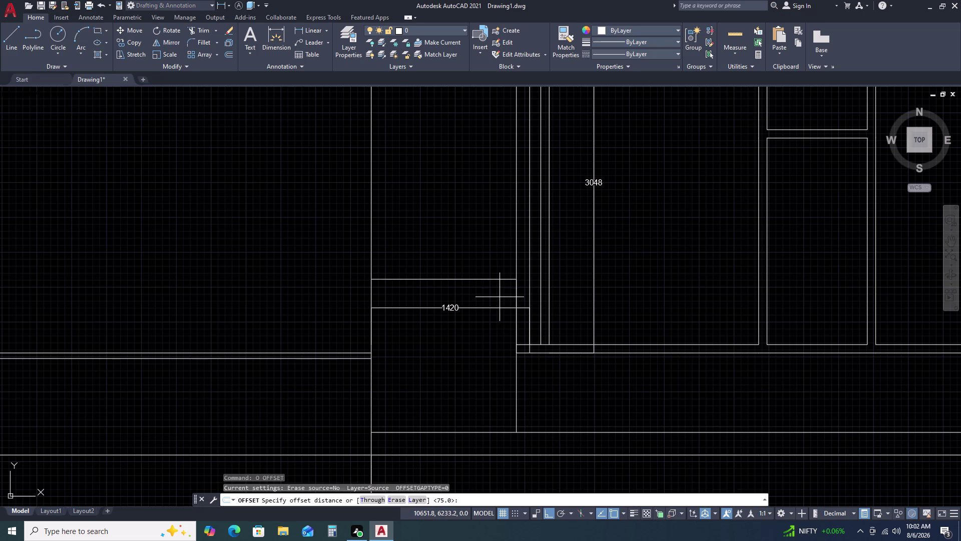
text(25)
key(space)
click(500, 298)
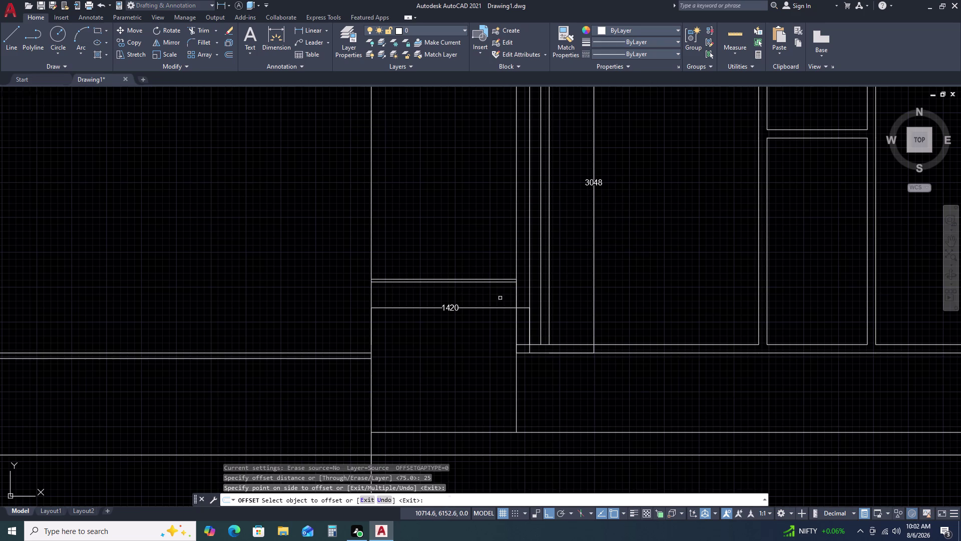
click(517, 330)
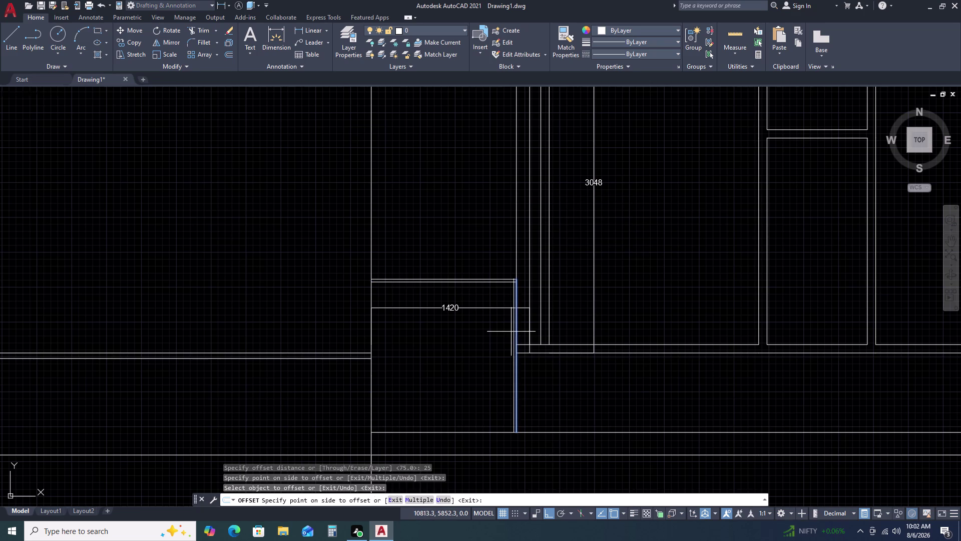
click(511, 331)
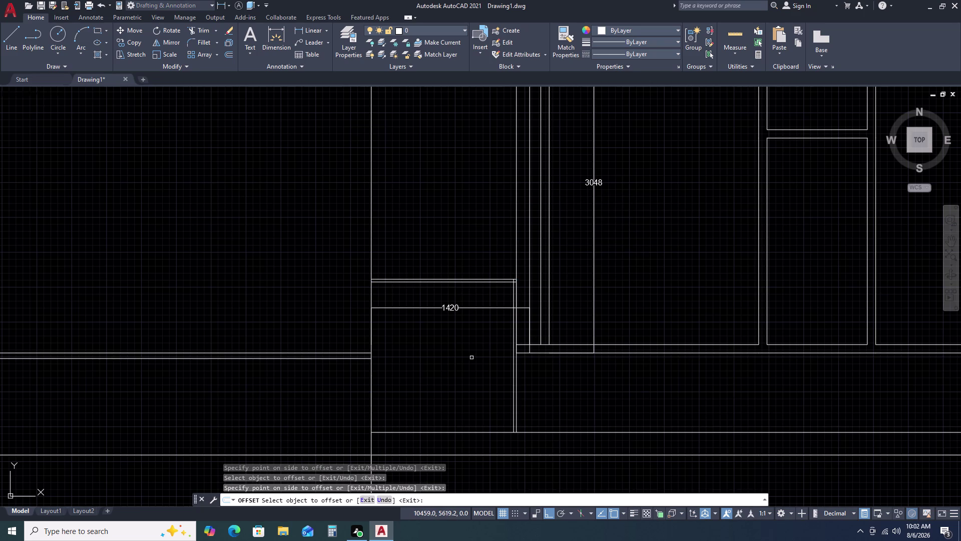
key(Escape)
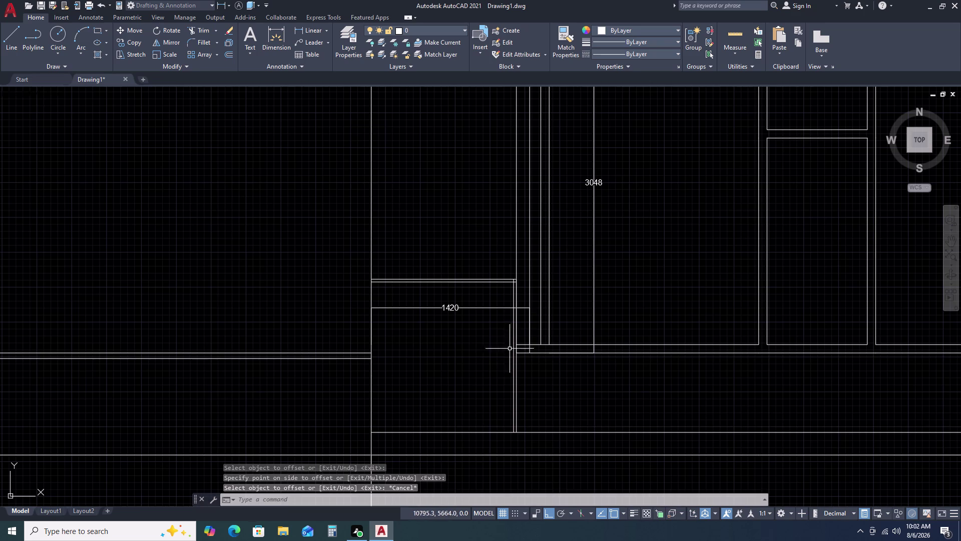
scroll(up, 3)
Trim the leftover segments where the 1420 box's doubled top and right edges meet.
key(t)
key(r)
key(space)
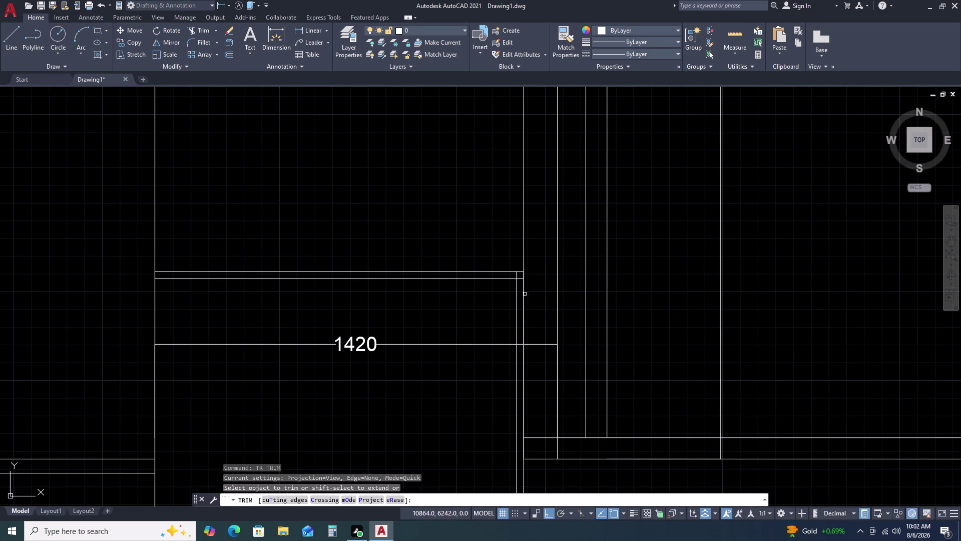
scroll(up, 3)
scroll(down, 3)
scroll(up, 3)
scroll(up, 3)
click(512, 257)
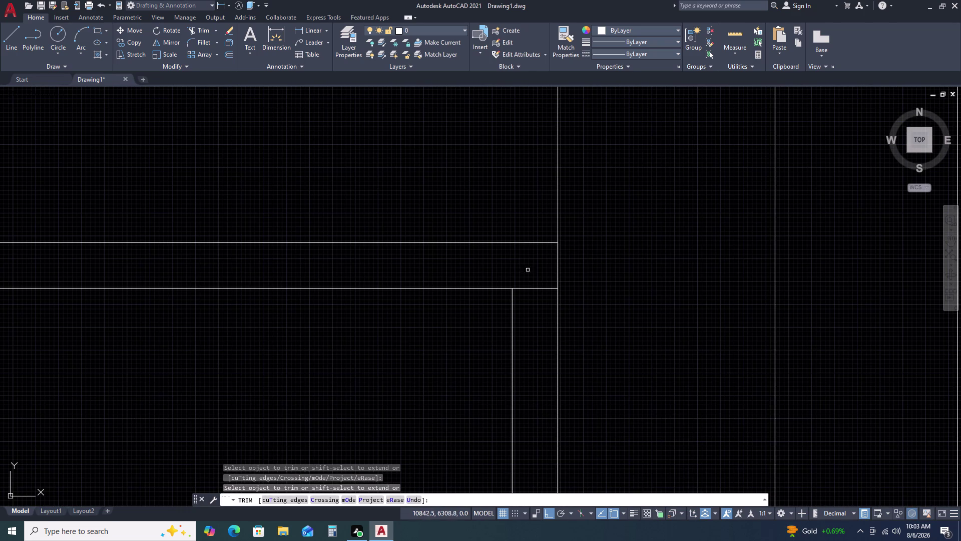
click(541, 291)
click(540, 280)
scroll(down, 3)
scroll(down, 3)
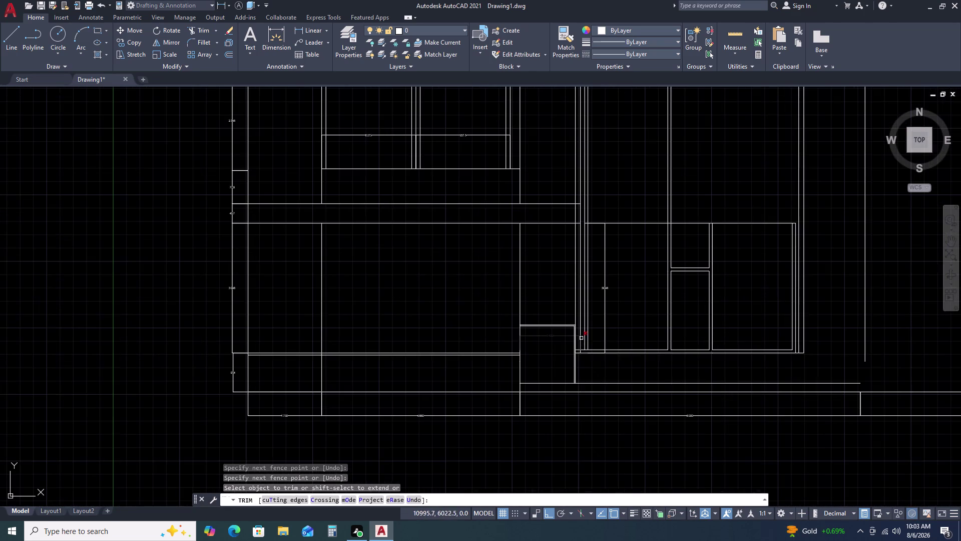
key(Escape)
Bring the 1420 box's lower right corner into view and start OFFSET.
scroll(up, 3)
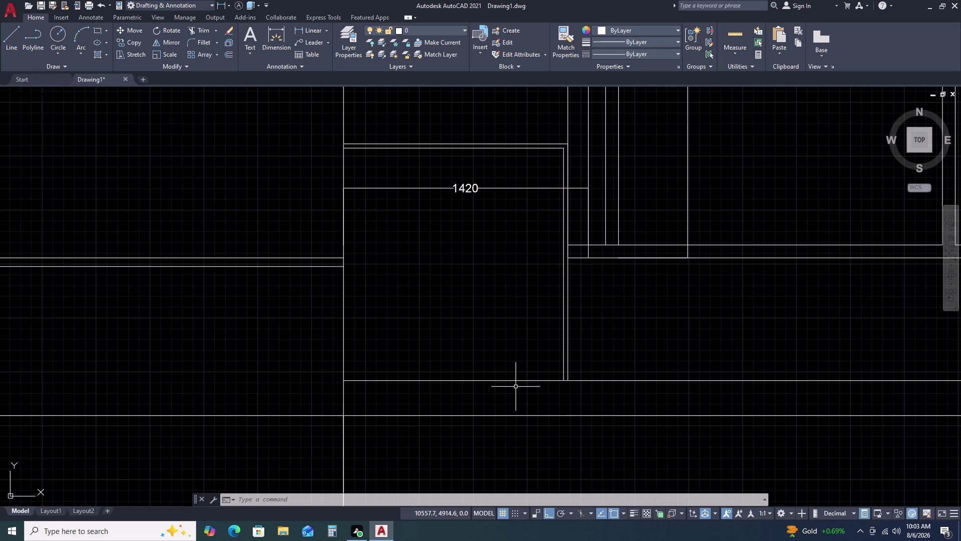
scroll(down, 3)
middle_drag(578, 366, 564, 365)
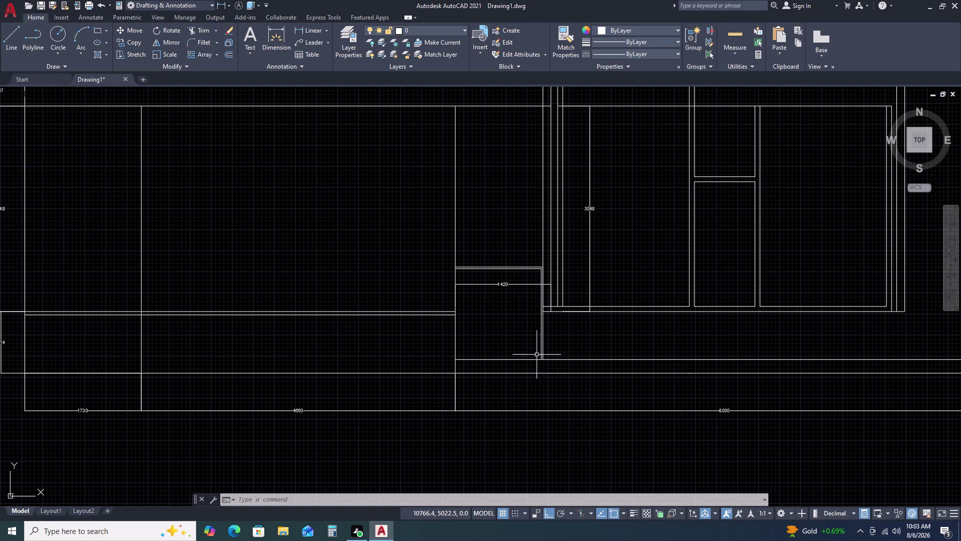
scroll(up, 3)
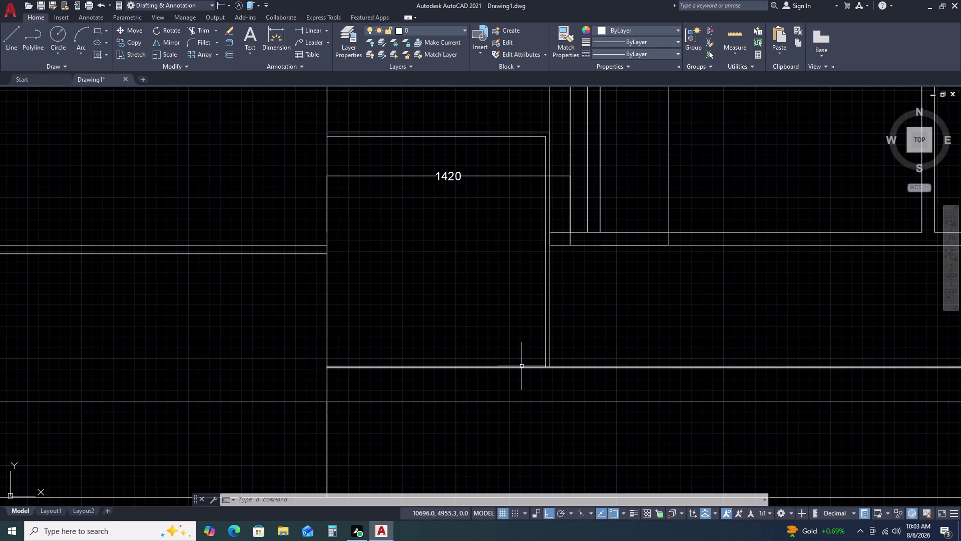
click(521, 366)
text(O)
key(space)
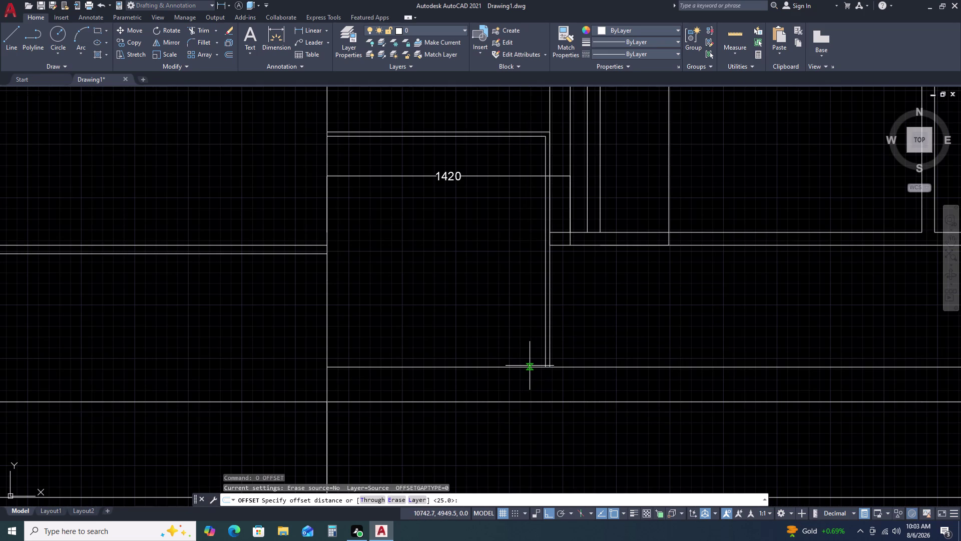
Offset the 1420 box's bottom edge 75 units upward.
key(7)
text(5)
key(space)
click(529, 348)
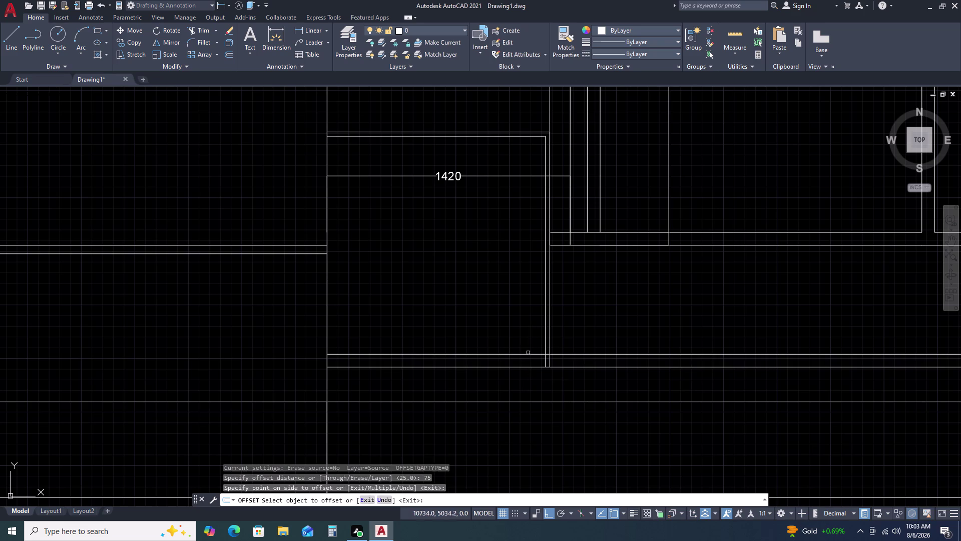
key(Escape)
Fence-trim the overhanging line end at the box's lower right corner.
text(TR)
key(space)
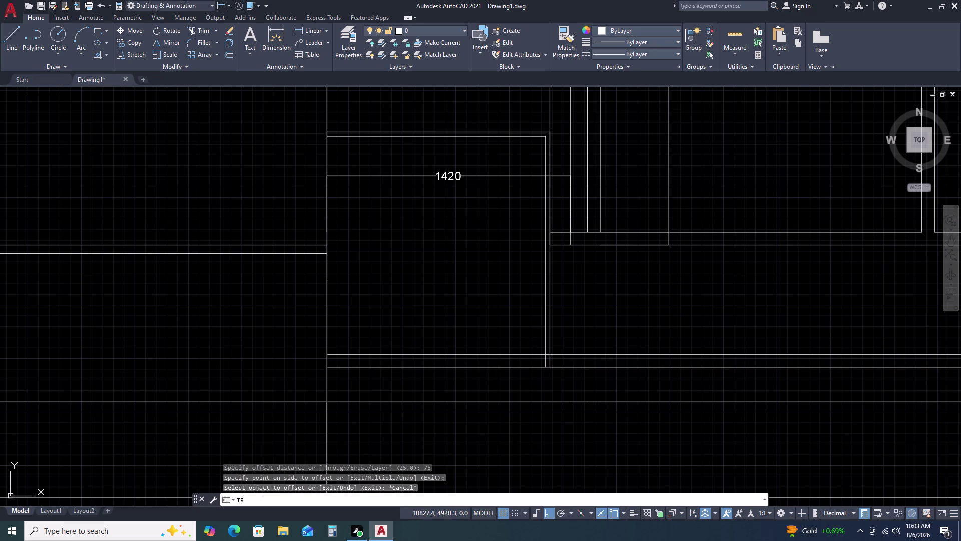
scroll(up, 3)
click(565, 338)
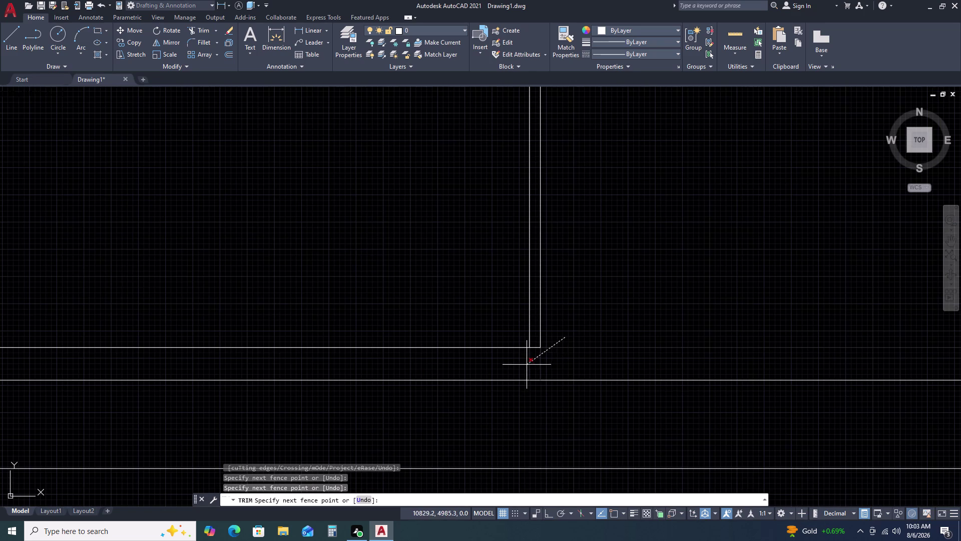
click(526, 365)
scroll(down, 3)
scroll(up, 3)
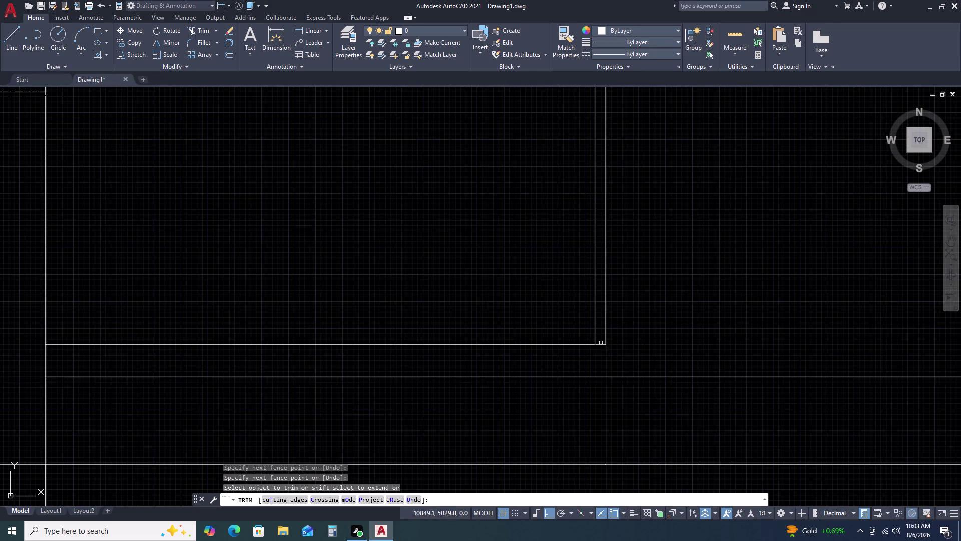
scroll(down, 3)
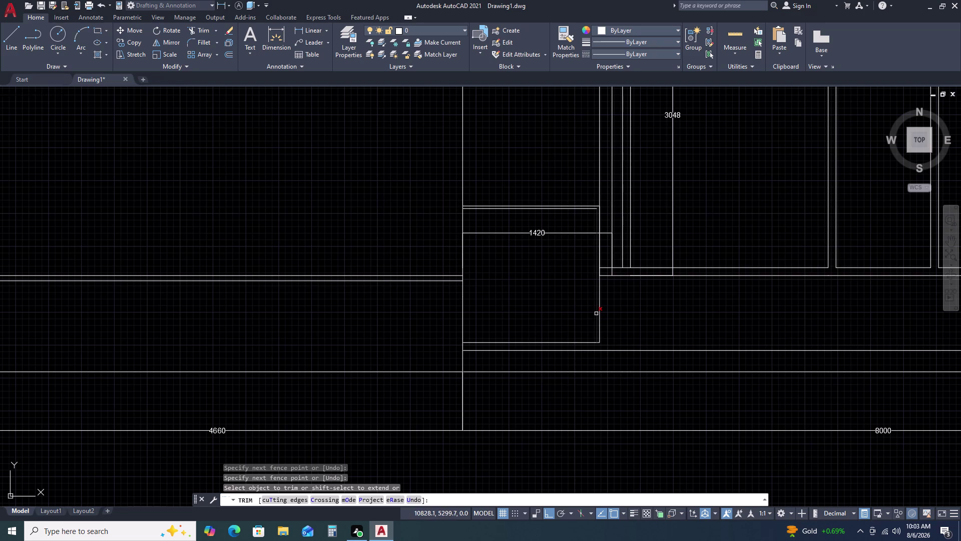
key(Escape)
key(l)
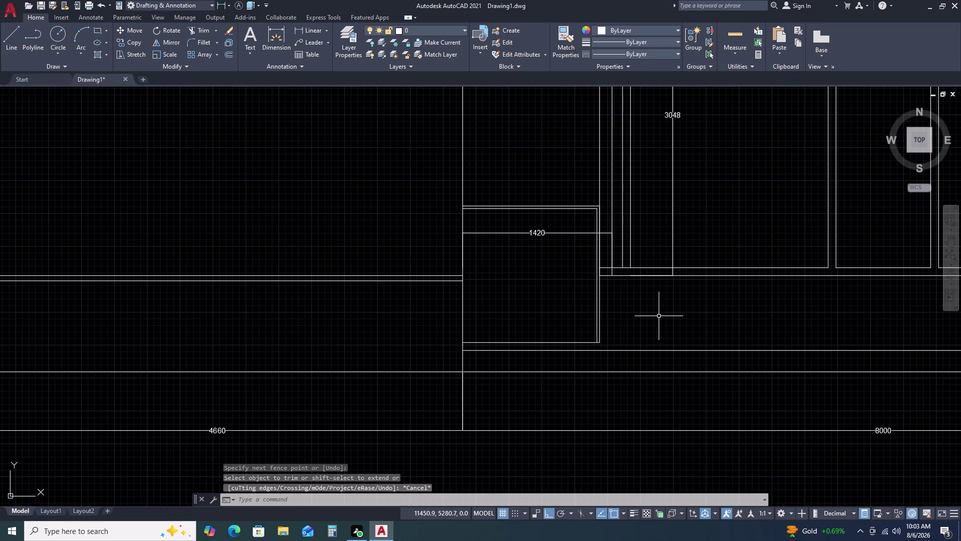
key(space)
scroll(up, 3)
Draw a test vertical line at the box's right side, then delete it.
click(595, 211)
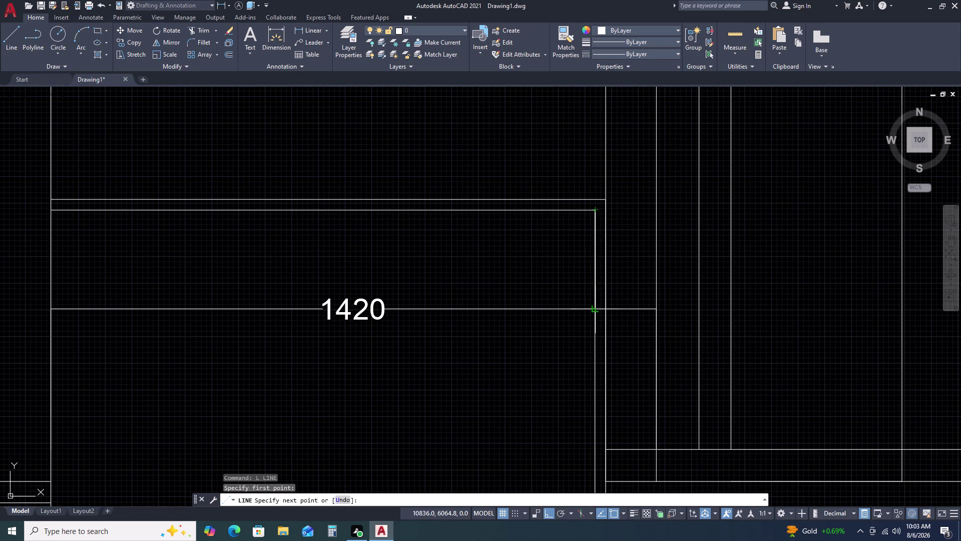
click(597, 308)
key(Escape)
scroll(down, 3)
click(599, 325)
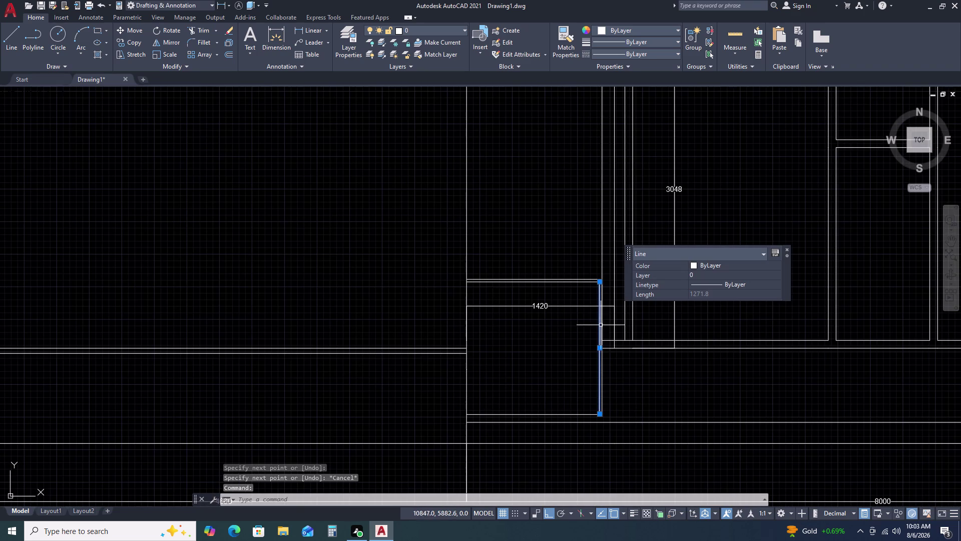
key(Delete)
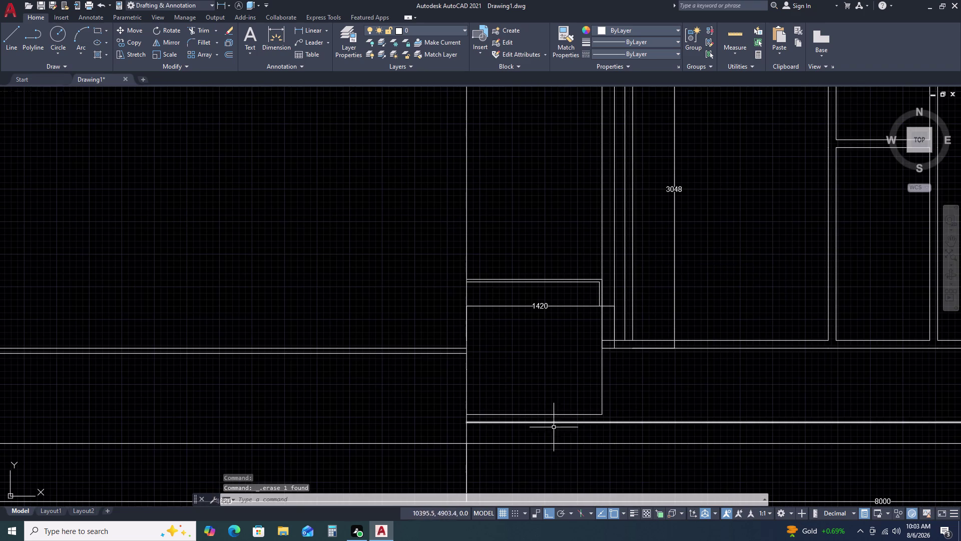
Window-select the seven lines of the 1420 box and start MOVE.
middle_drag(508, 419, 513, 384)
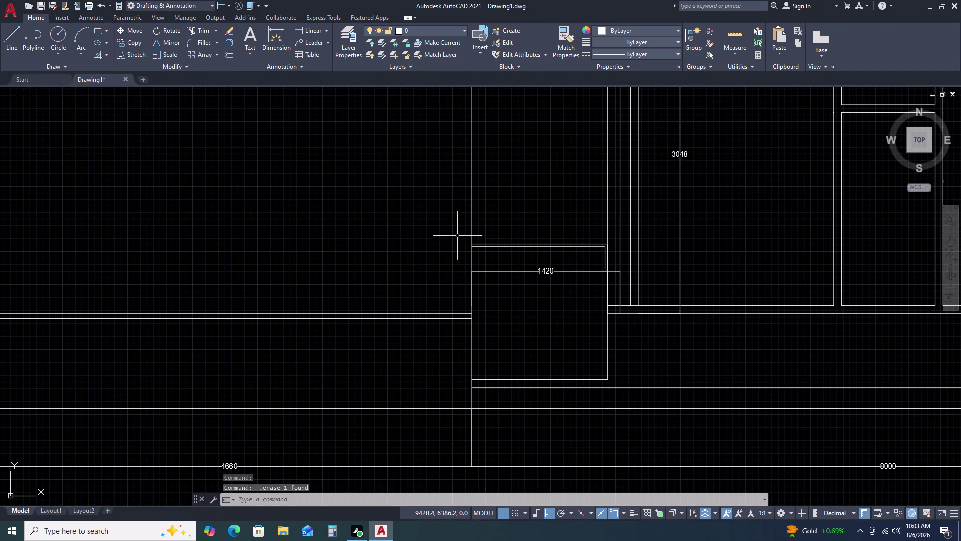
click(459, 227)
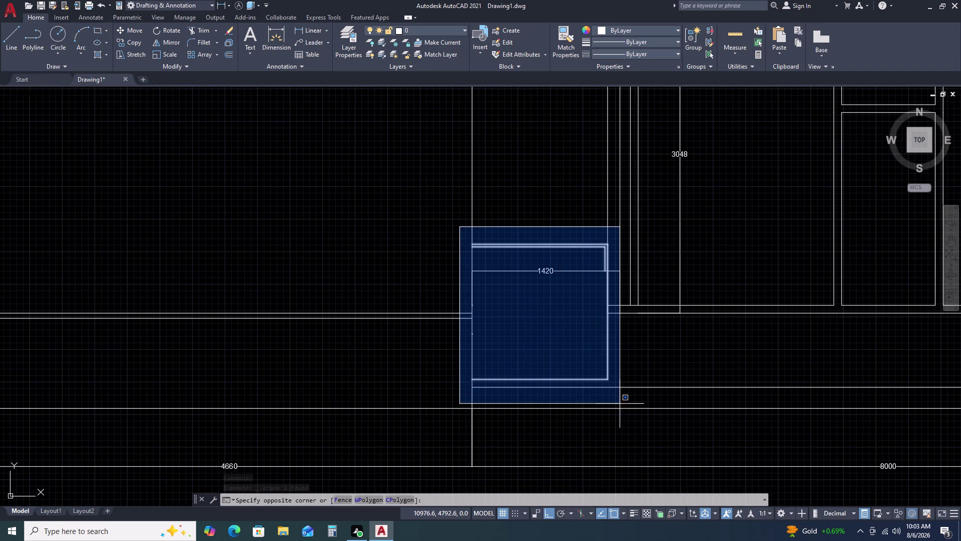
click(620, 403)
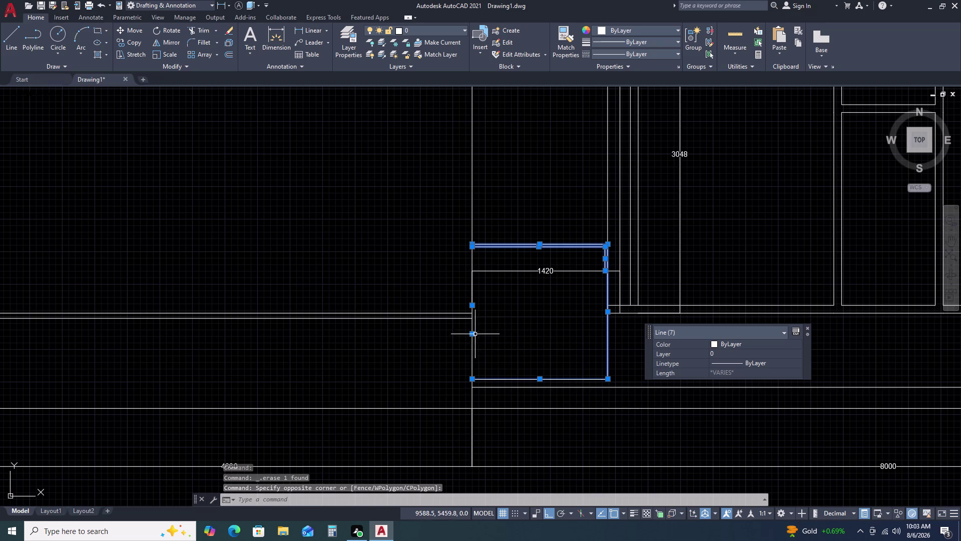
text(M)
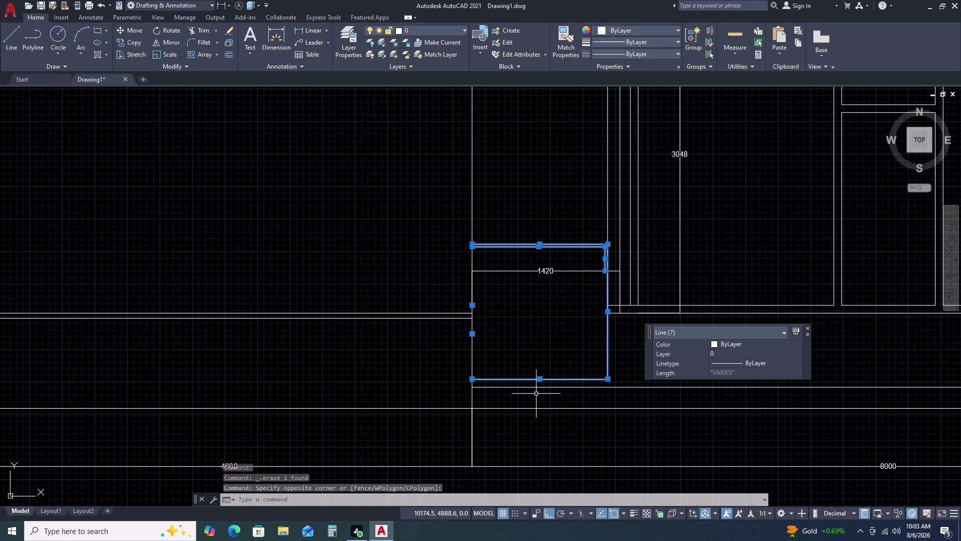
key(space)
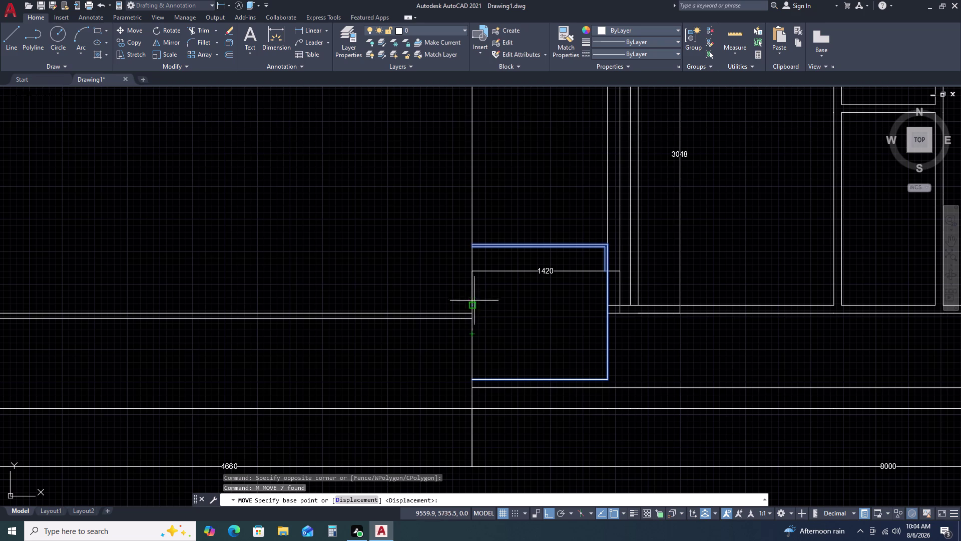
Cancel the move and sketch, then cancel, a line down the box's left edge.
key(Escape)
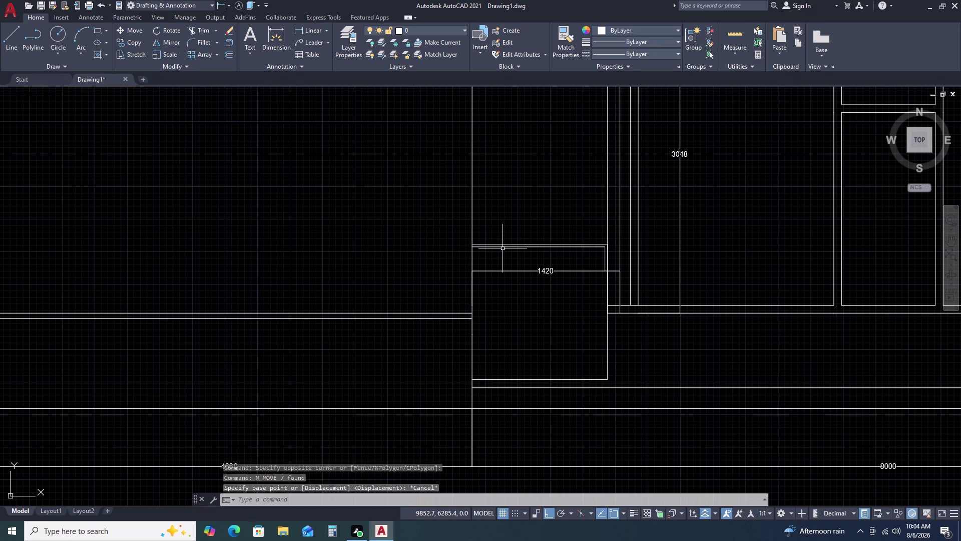
text(L)
key(space)
scroll(up, 3)
click(470, 244)
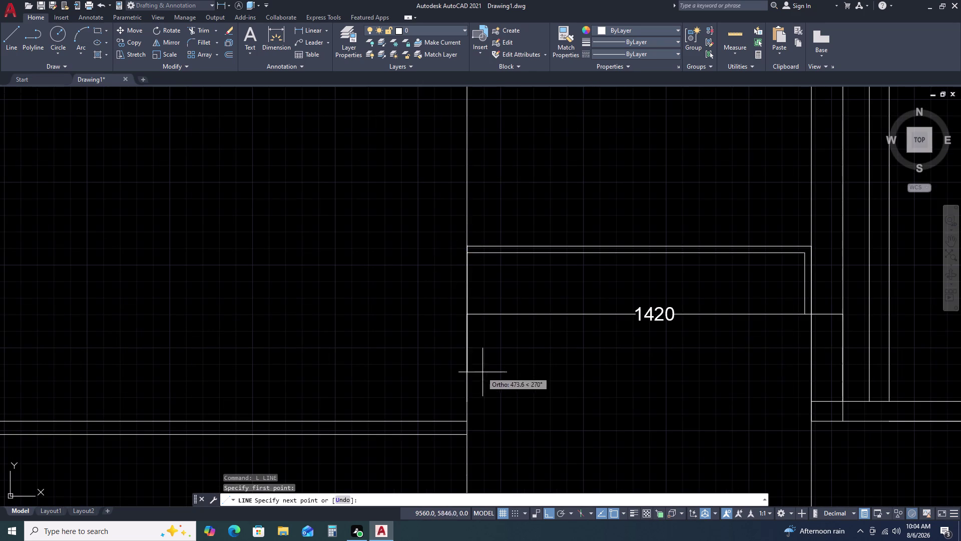
scroll(down, 3)
scroll(up, 3)
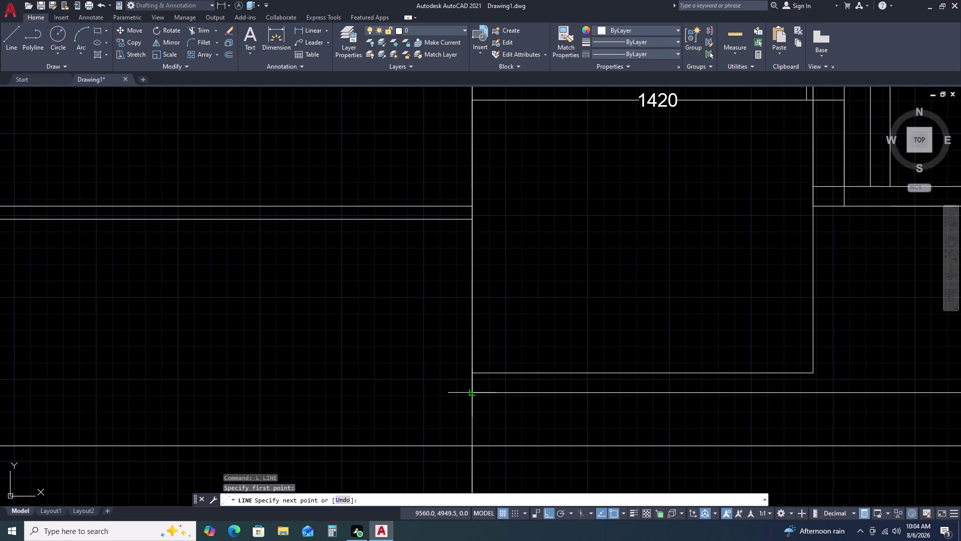
click(472, 393)
key(Escape)
scroll(down, 3)
Move the 1420 box and its dimension slightly from its left-edge point.
click(464, 292)
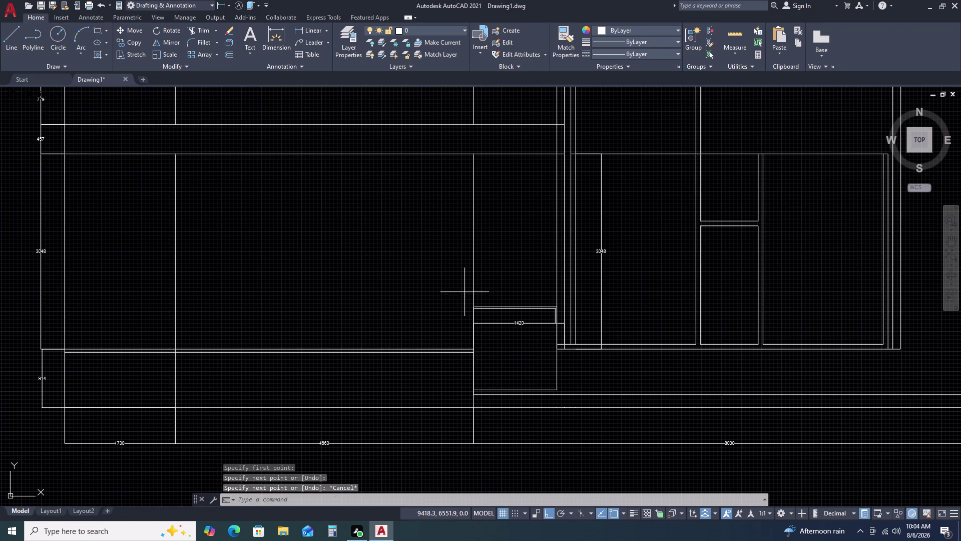
click(561, 401)
text(M)
key(space)
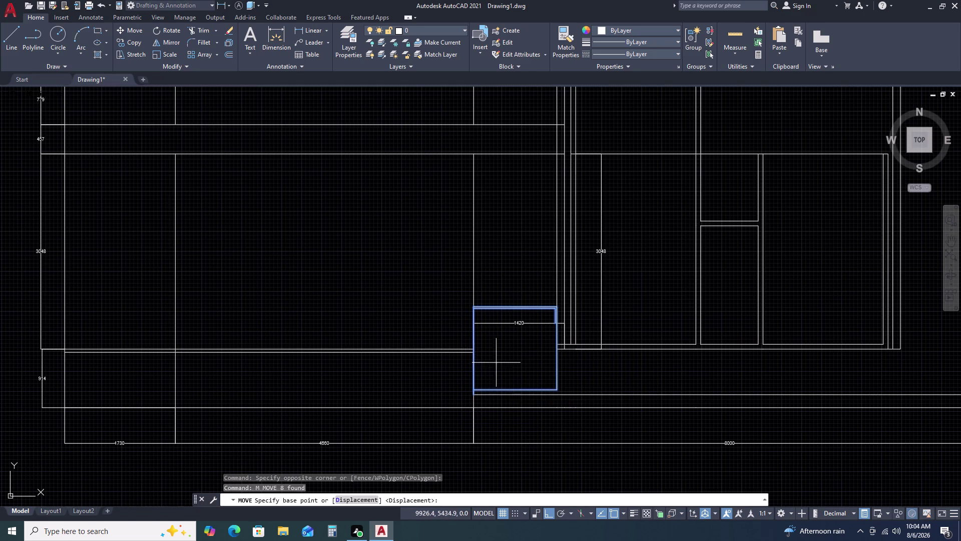
scroll(up, 3)
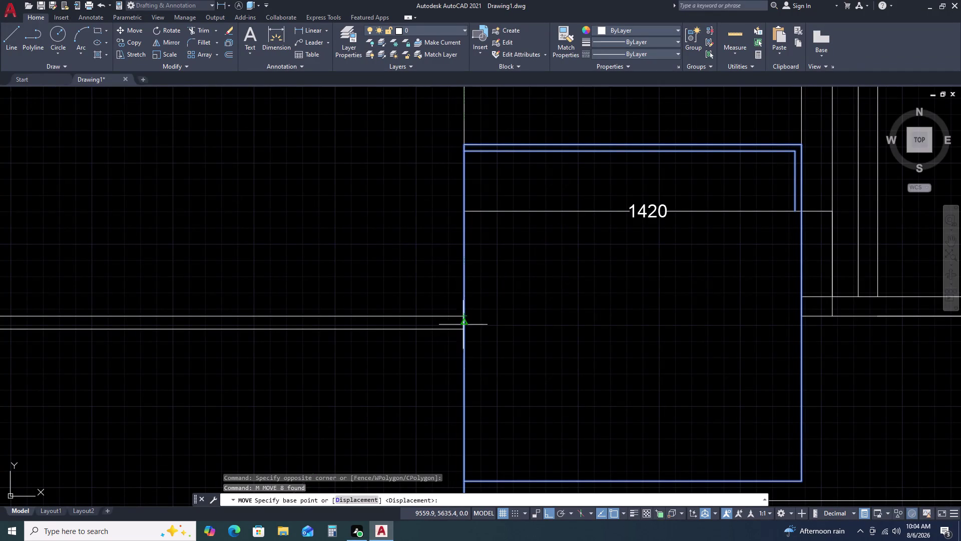
click(463, 324)
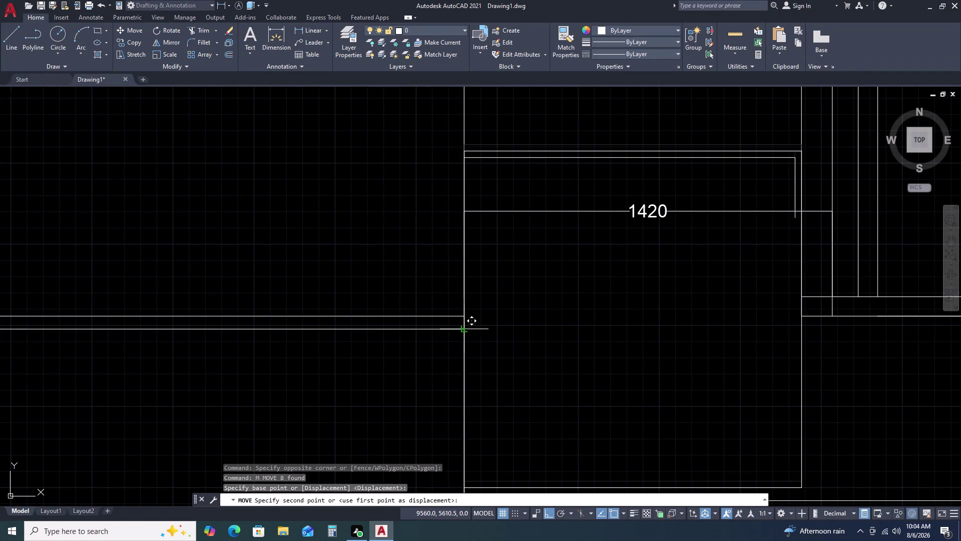
click(464, 321)
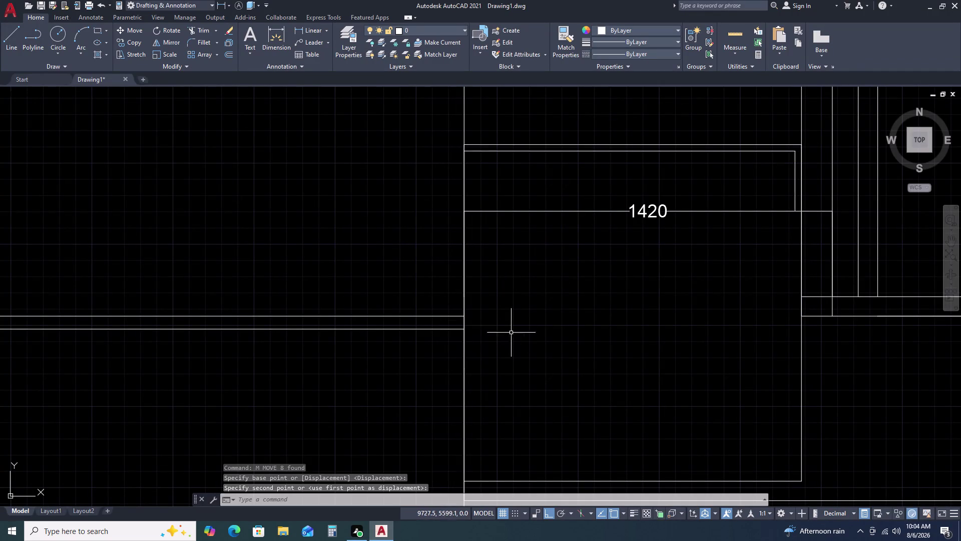
scroll(down, 3)
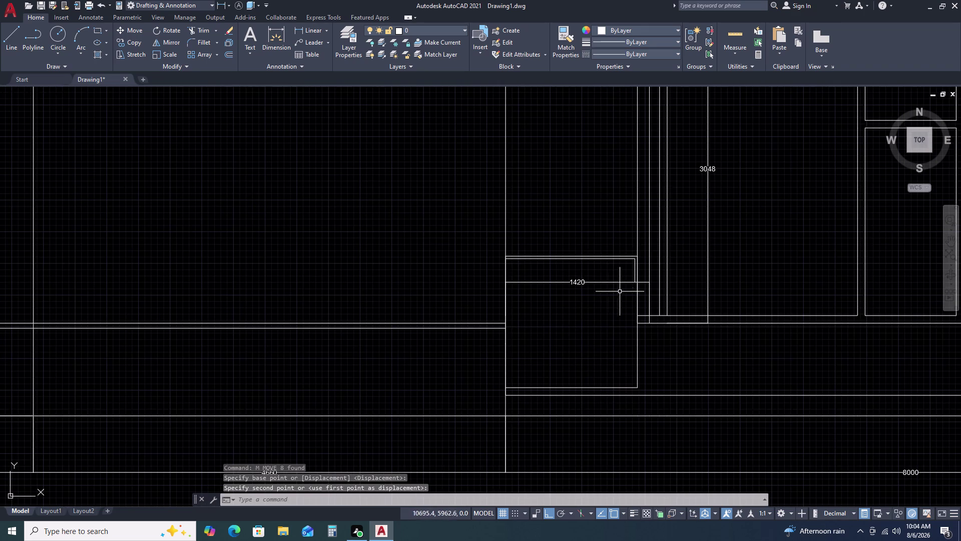
key(Escape)
middle_drag(643, 375, 598, 352)
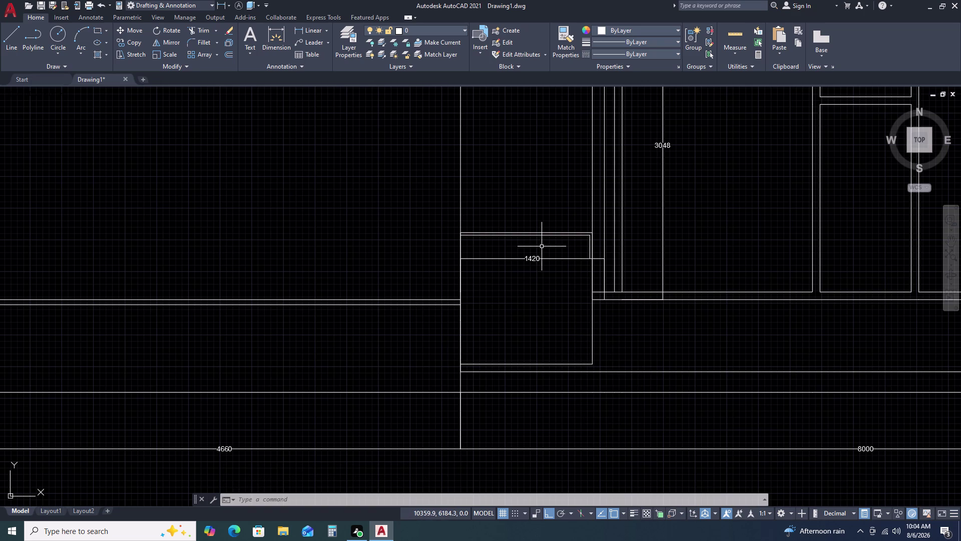
middle_drag(587, 275, 589, 282)
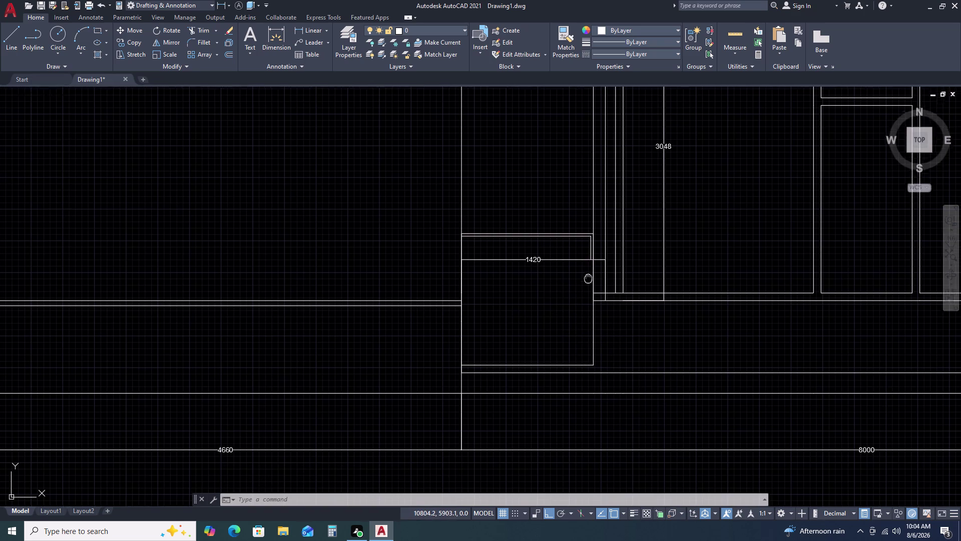
middle_click(595, 329)
scroll(down, 3)
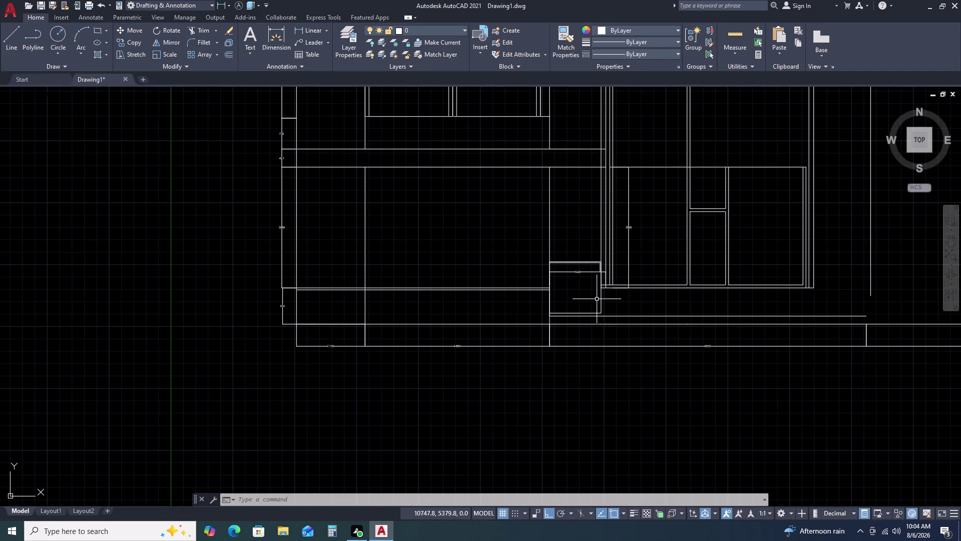
key(l)
key(space)
Delete the 1420 dimension.
scroll(up, 3)
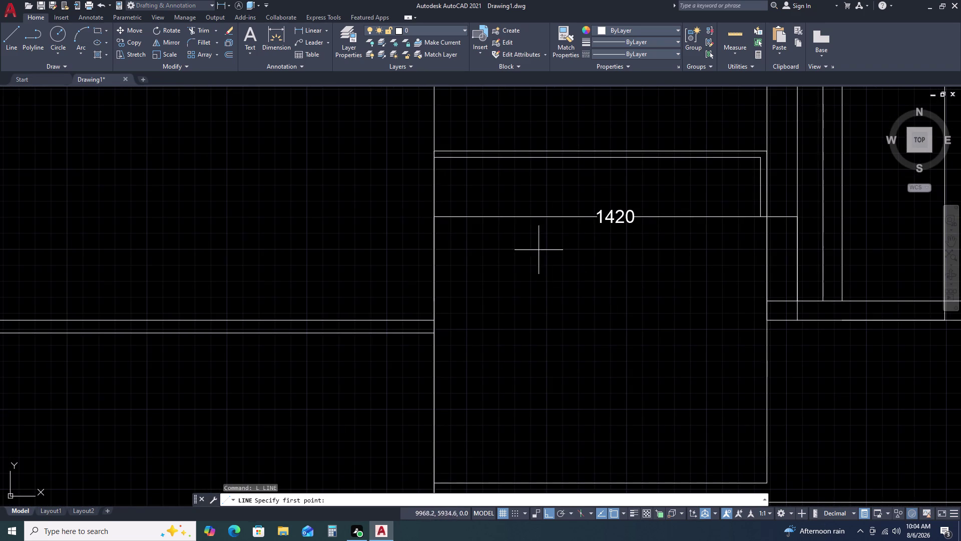
key(Escape)
click(644, 207)
click(604, 233)
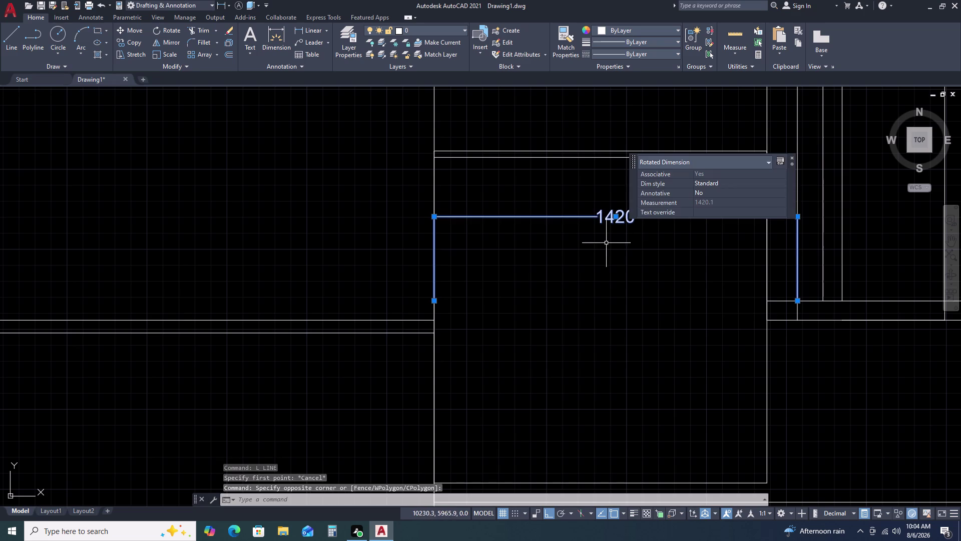
key(Delete)
text(L)
key(space)
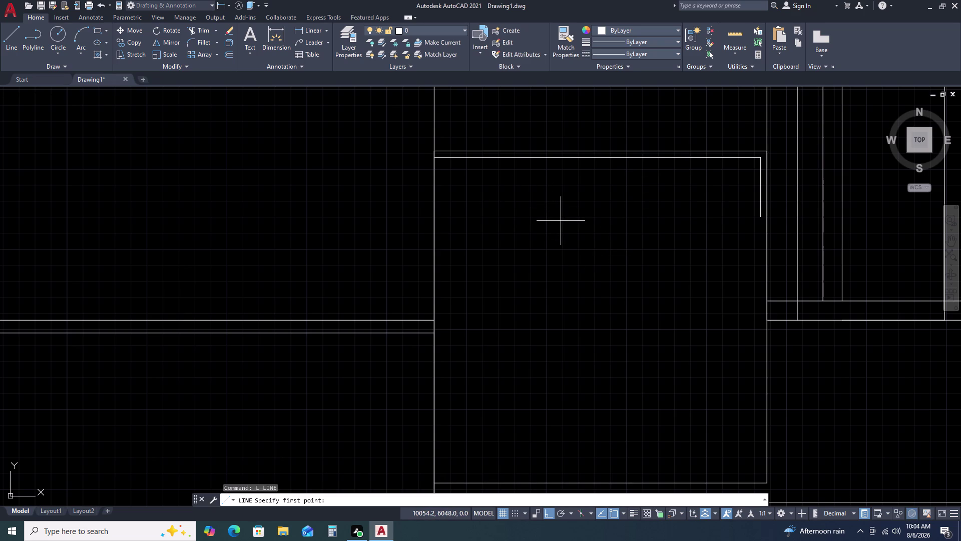
key(Escape)
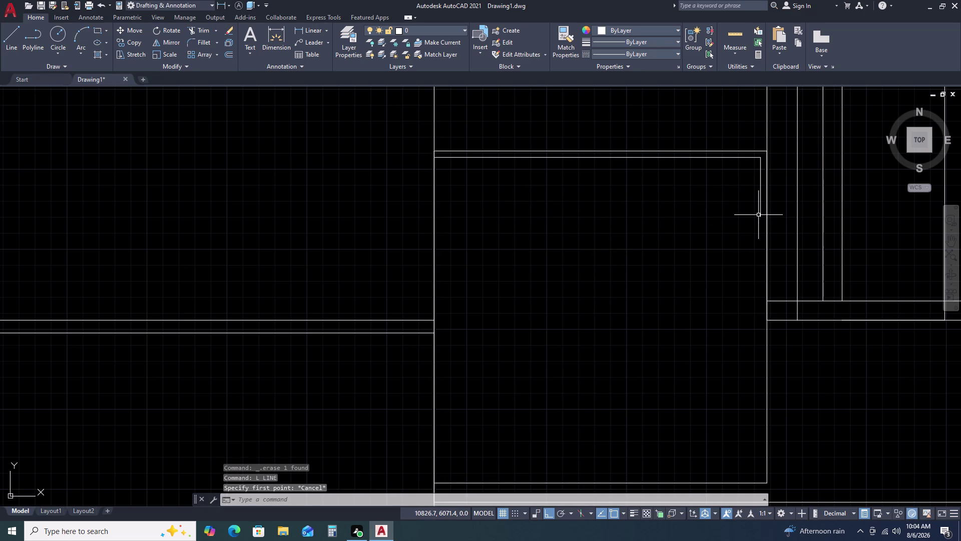
Fillet the lower horizontal line with the inner frame's right side.
click(758, 215)
click(749, 219)
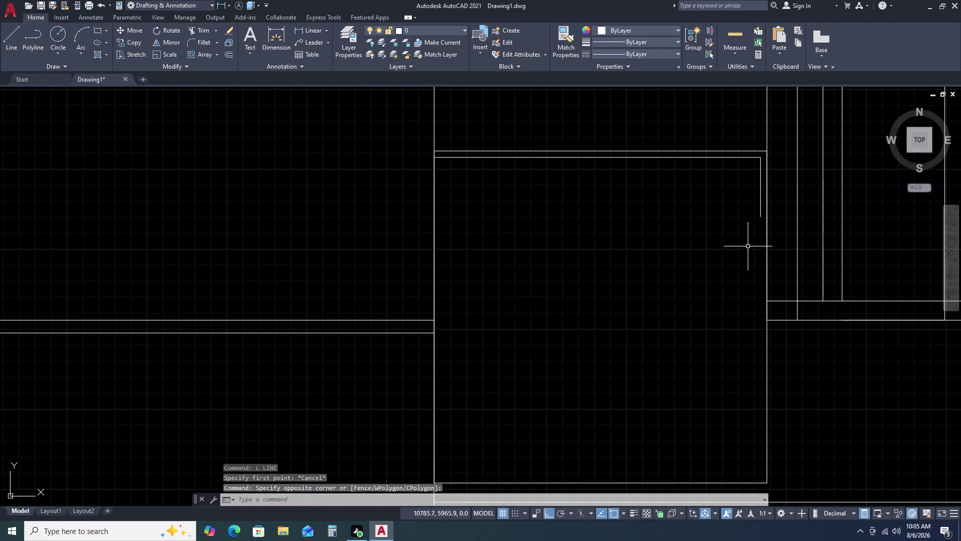
key(Escape)
key(f)
key(space)
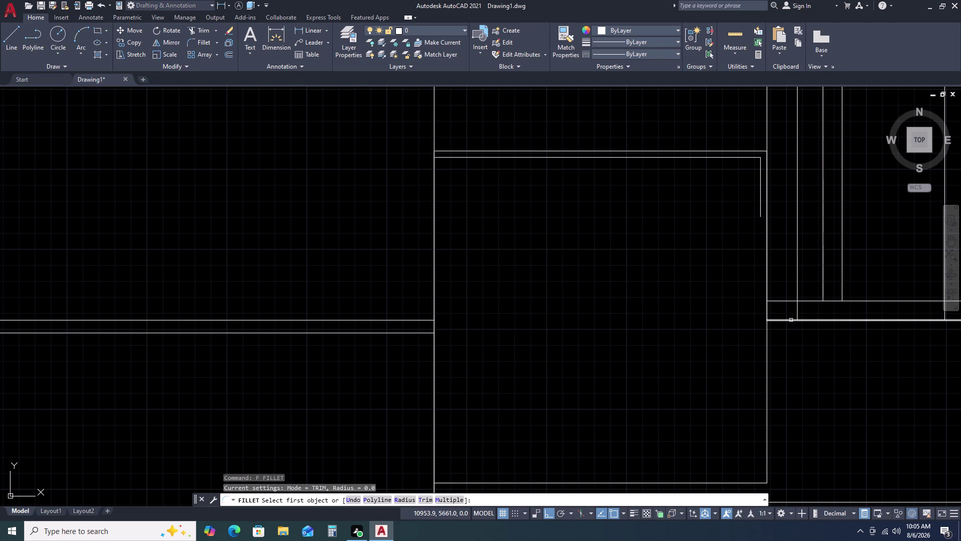
click(787, 319)
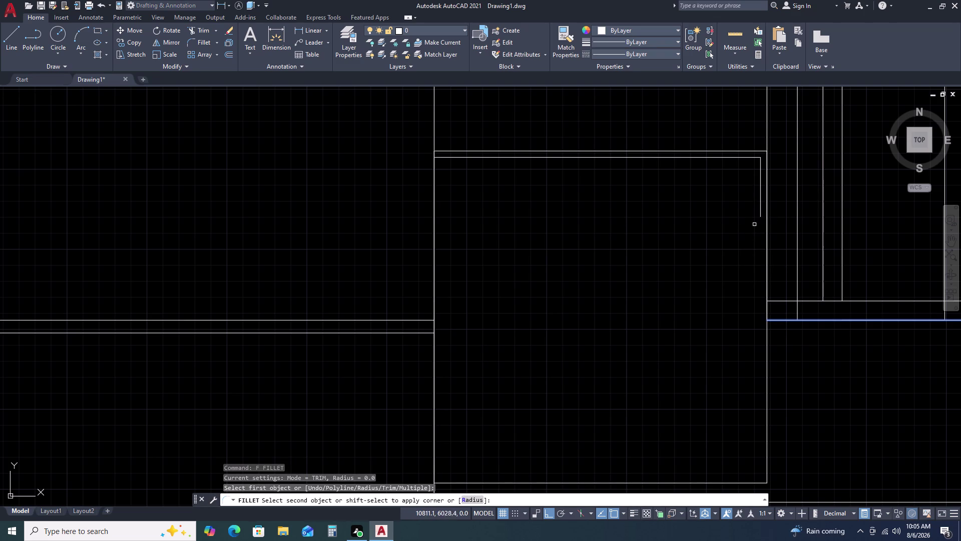
click(760, 209)
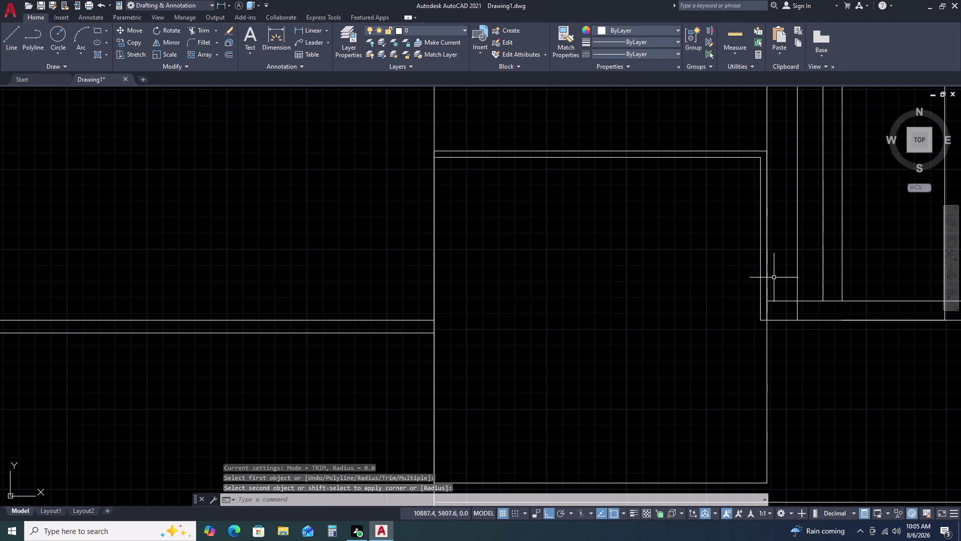
key(Escape)
Delete the box's redundant right edge line.
click(768, 253)
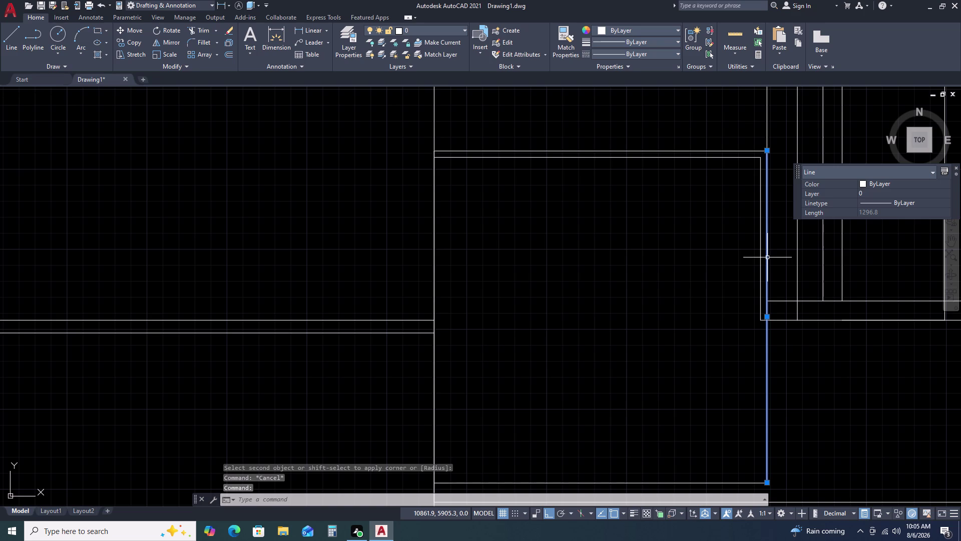
key(Delete)
click(769, 263)
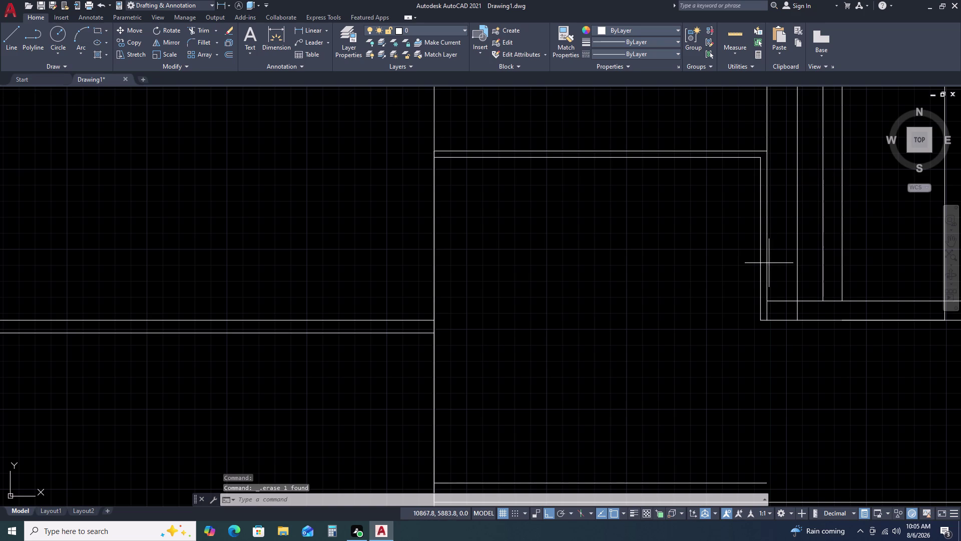
click(765, 242)
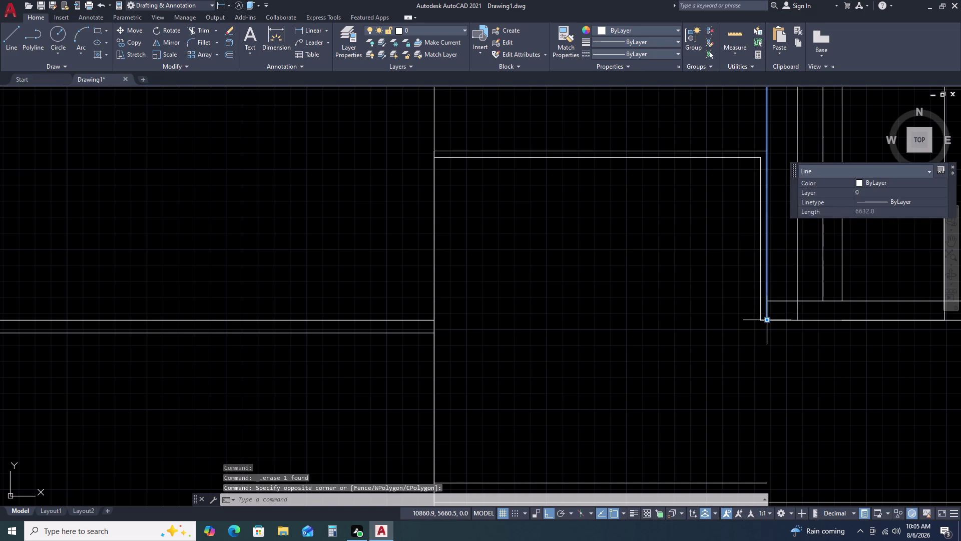
key(Escape)
Extend the inner frame's right side down to the lower horizontal line.
key(e)
text(X)
key(space)
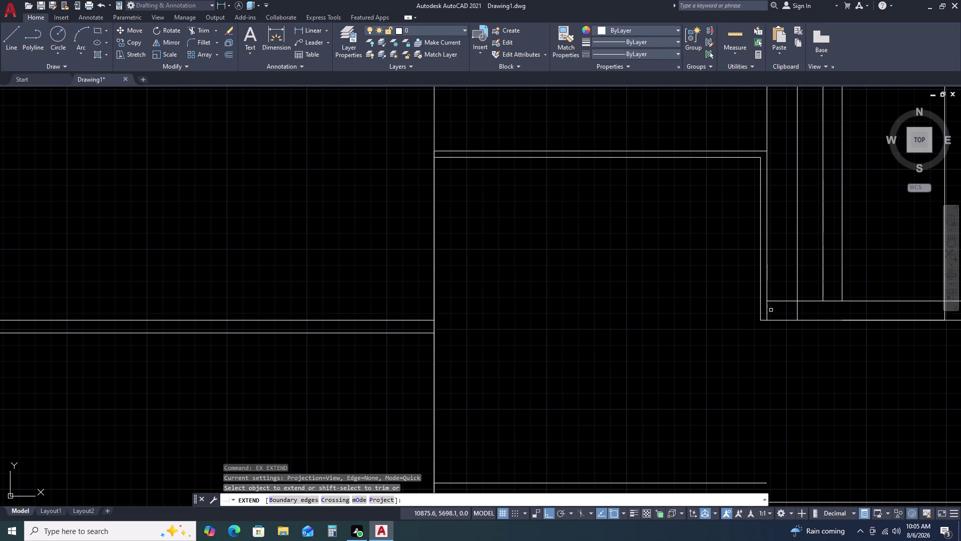
click(769, 312)
key(Escape)
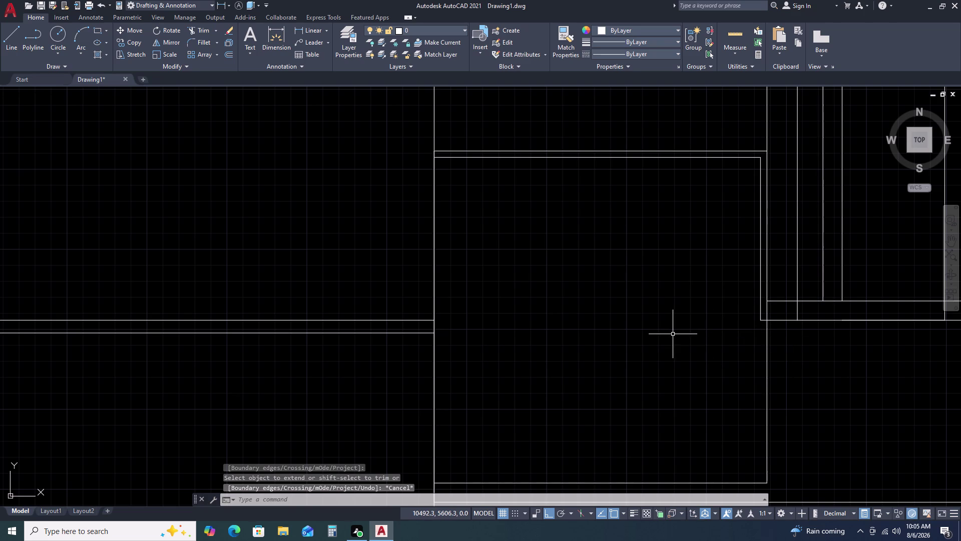
text(L)
key(space)
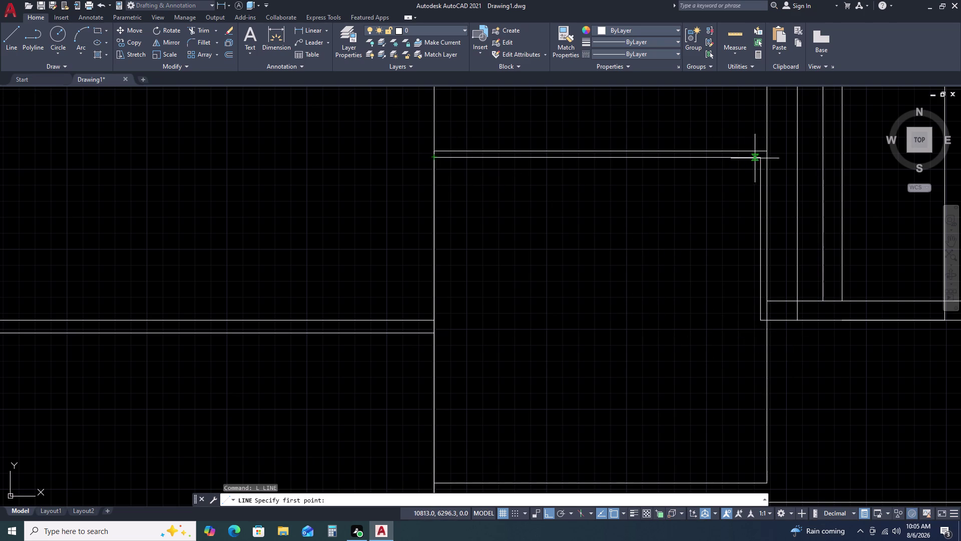
key(Escape)
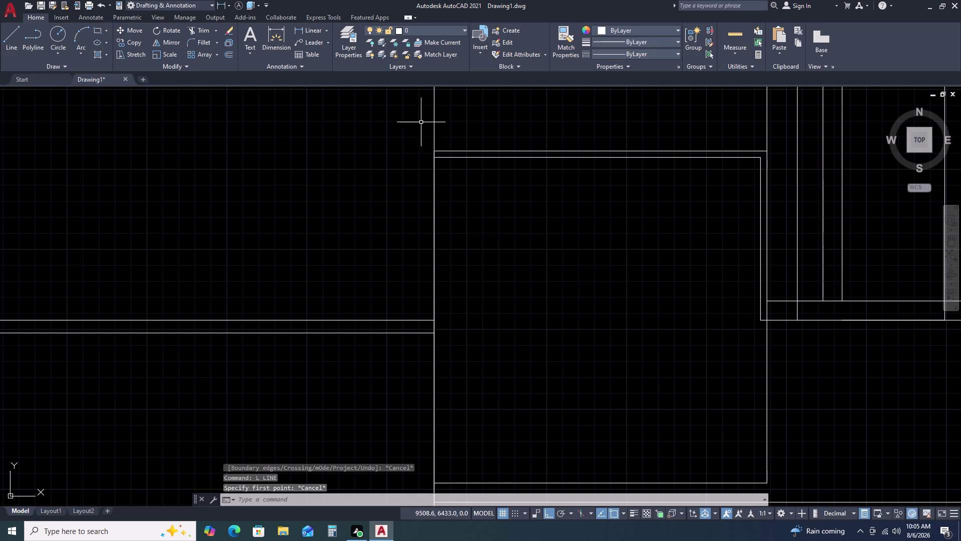
click(317, 31)
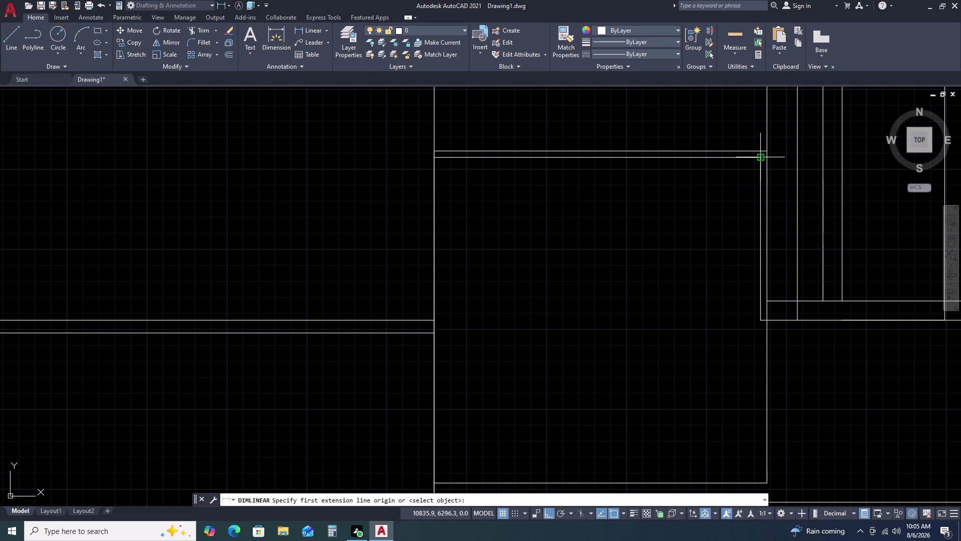
click(760, 160)
click(438, 159)
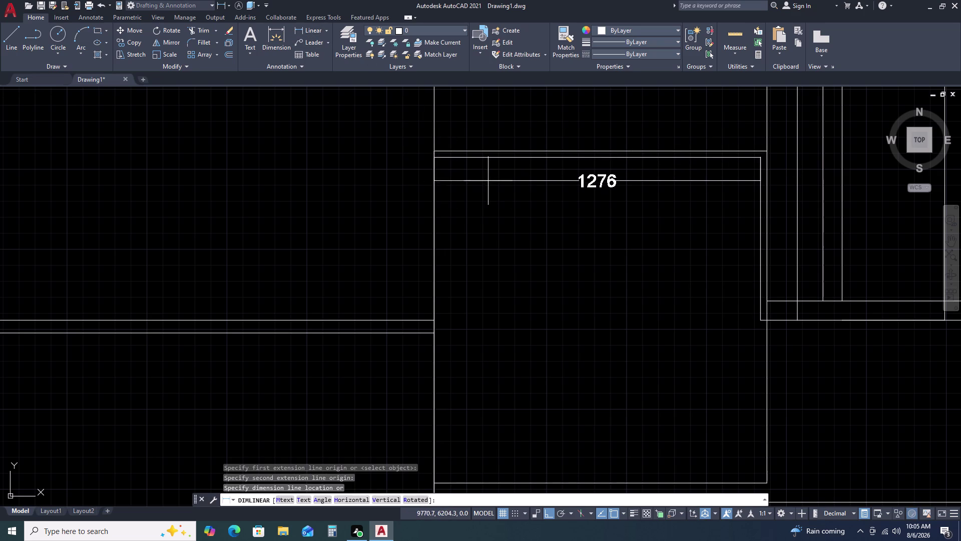
key(Escape)
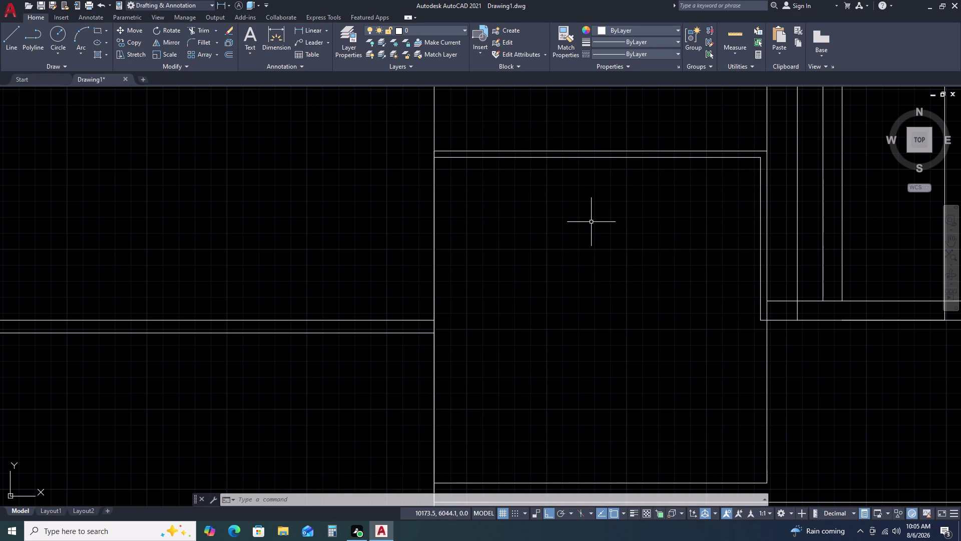
text(L)
key(space)
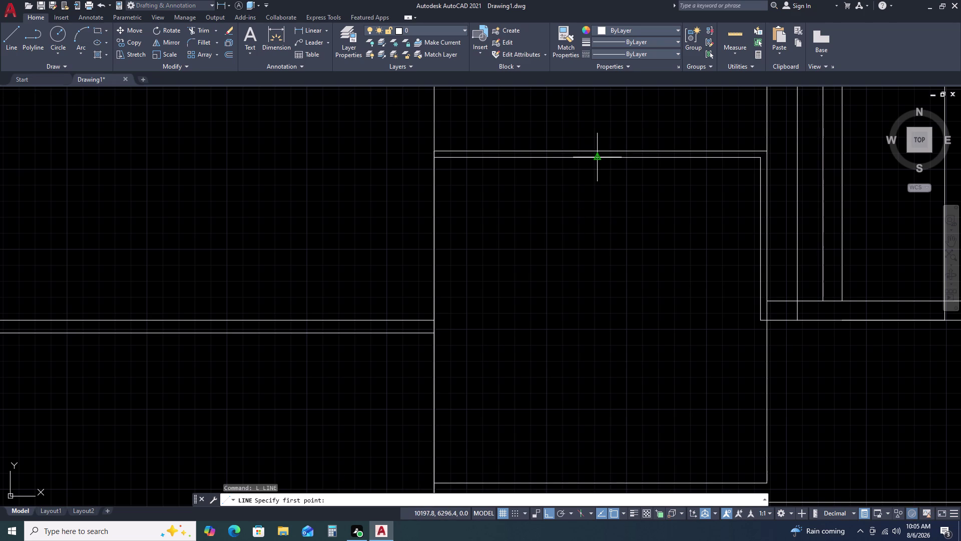
Draw the first short division line down from the inner top edge.
click(600, 156)
click(596, 217)
key(Escape)
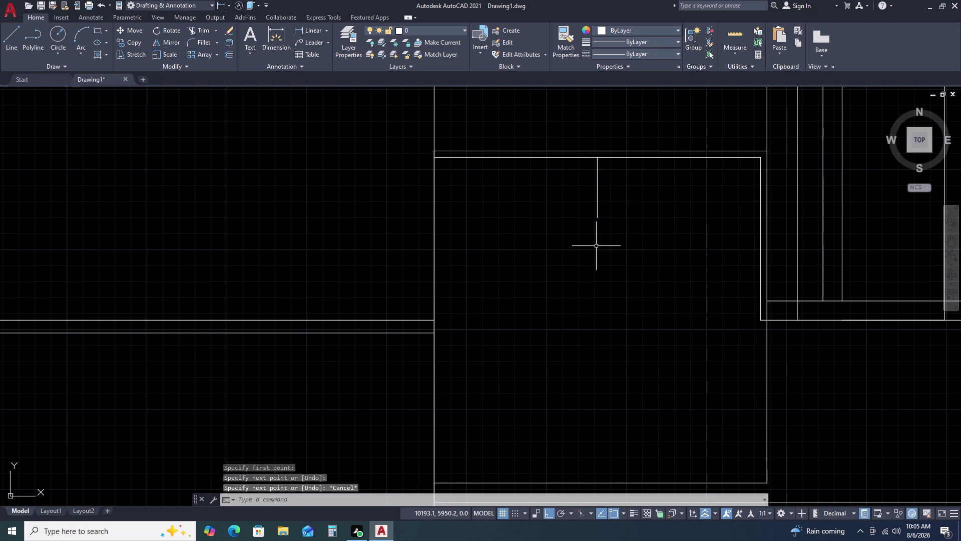
text(L)
key(space)
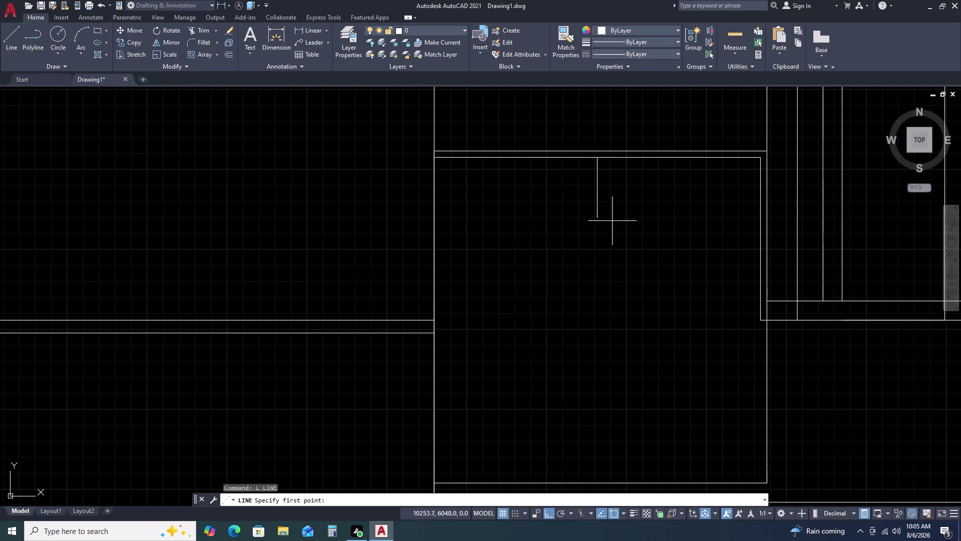
click(595, 217)
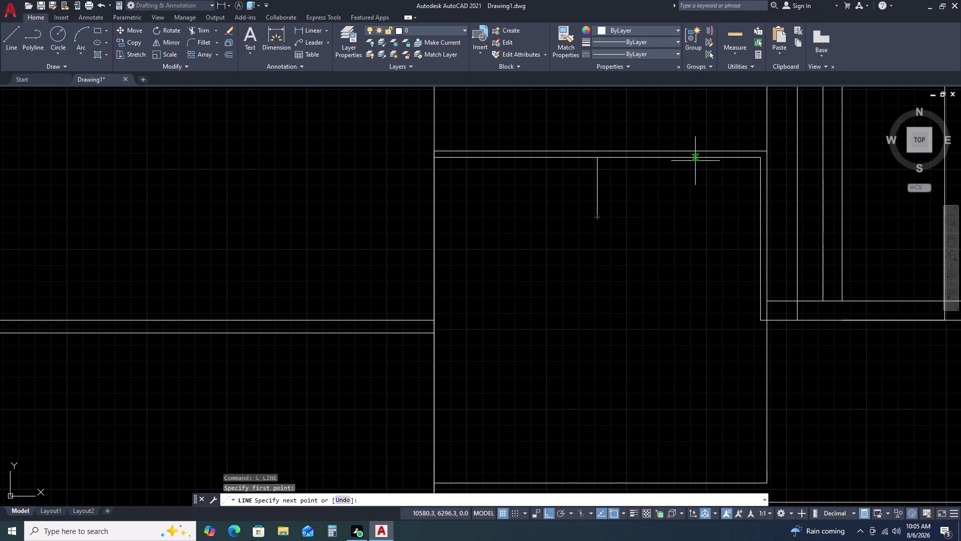
key(Escape)
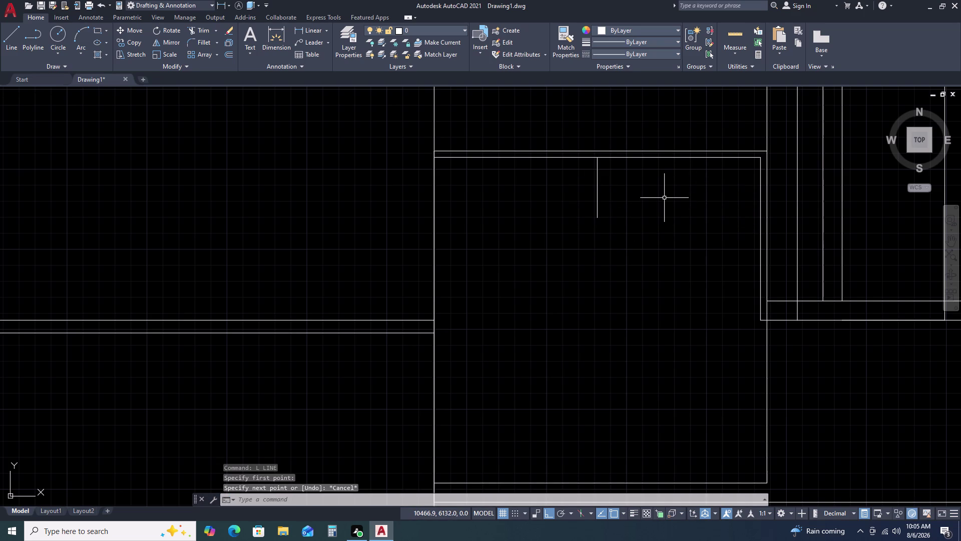
text(L)
key(space)
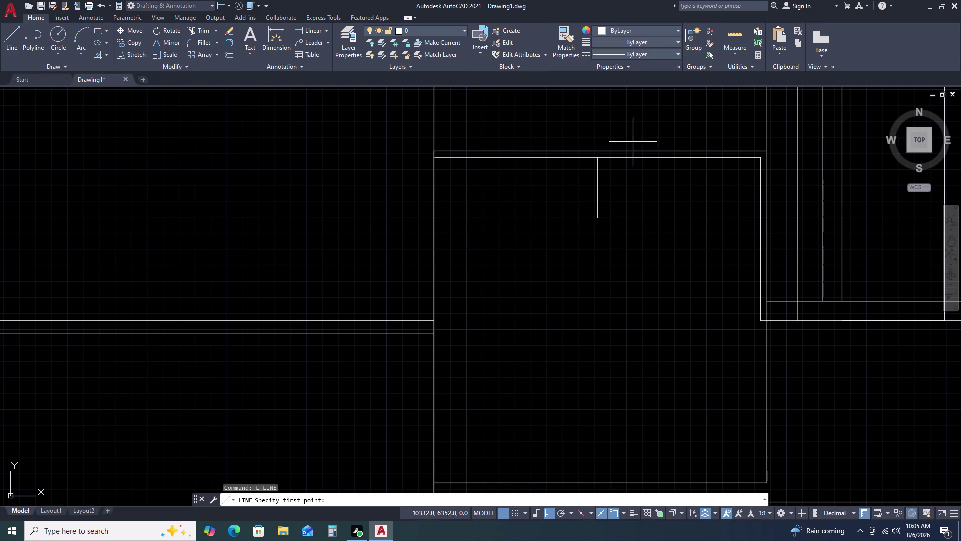
Draw a second short division line farther right along the top edge.
click(597, 159)
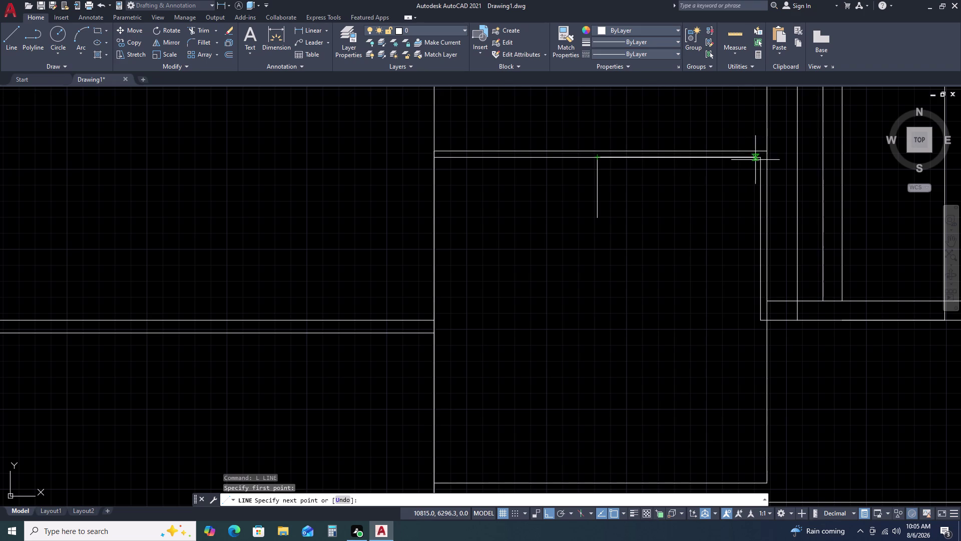
click(761, 160)
key(Escape)
key(space)
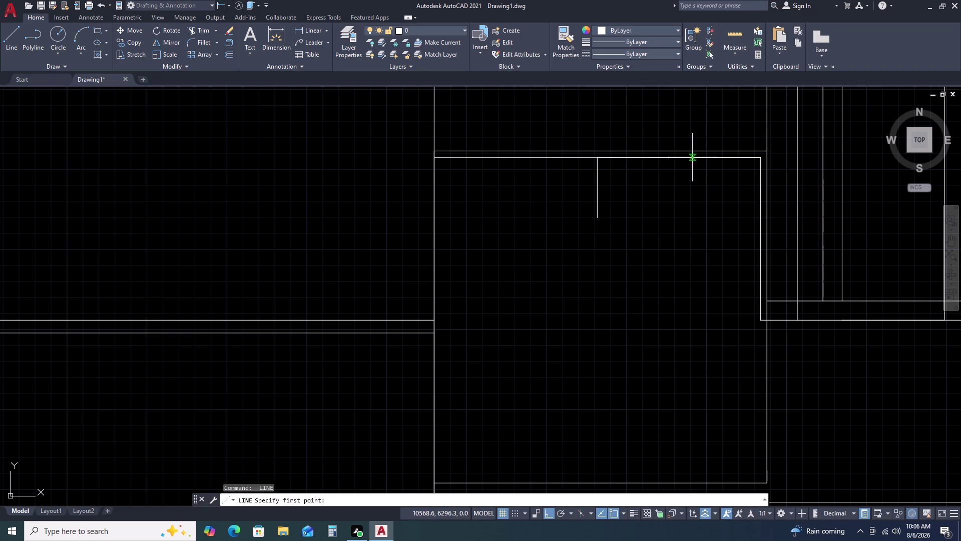
click(682, 160)
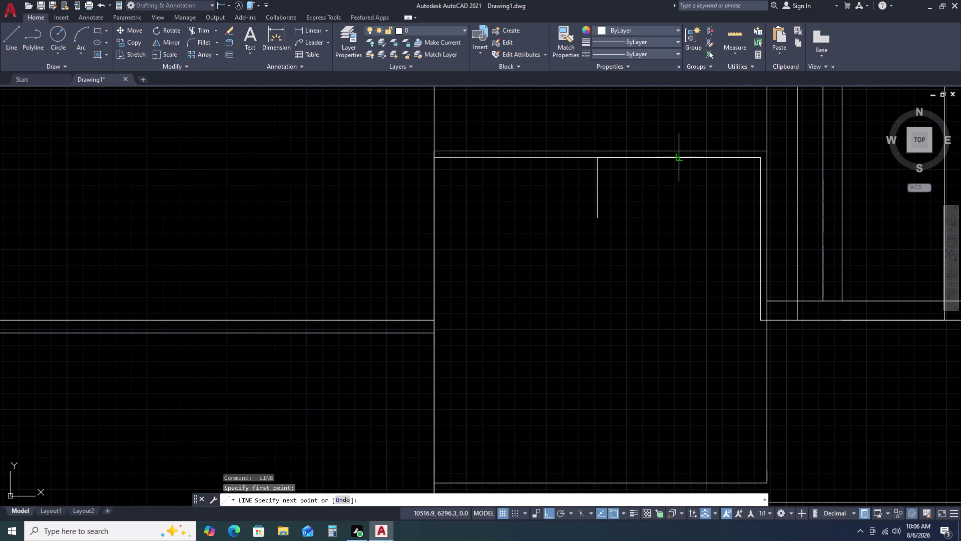
click(682, 216)
key(Escape)
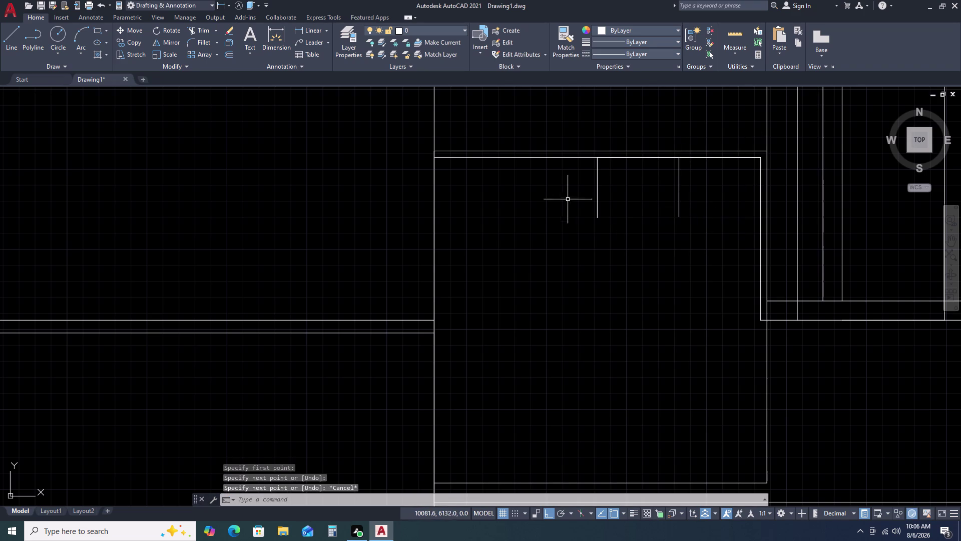
Begin a third division line on the inner top edge.
key(space)
click(601, 158)
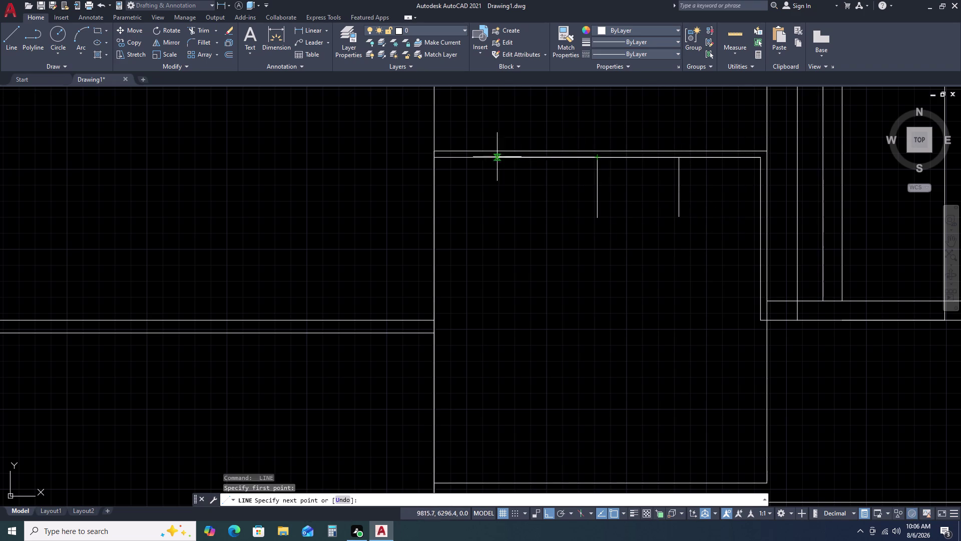
click(435, 160)
key(space)
key(space)
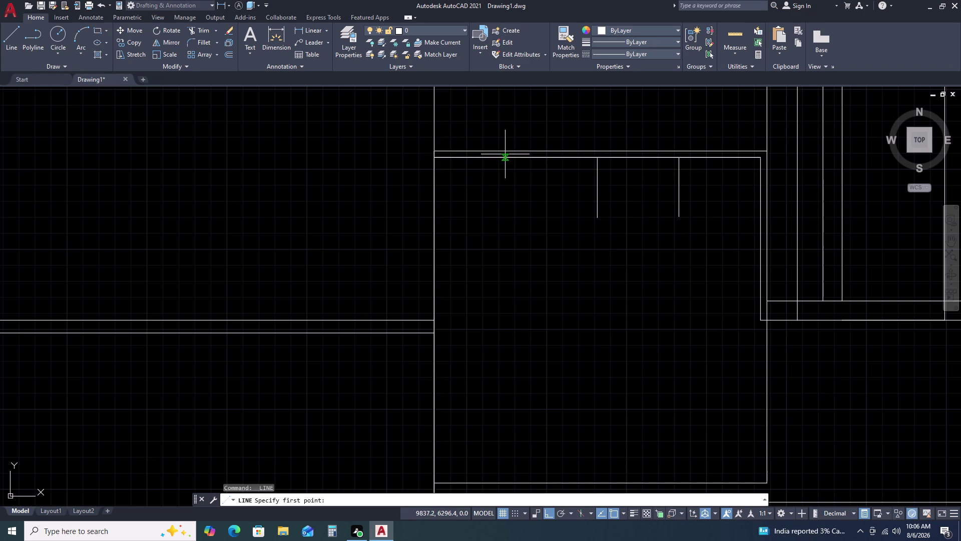
click(515, 159)
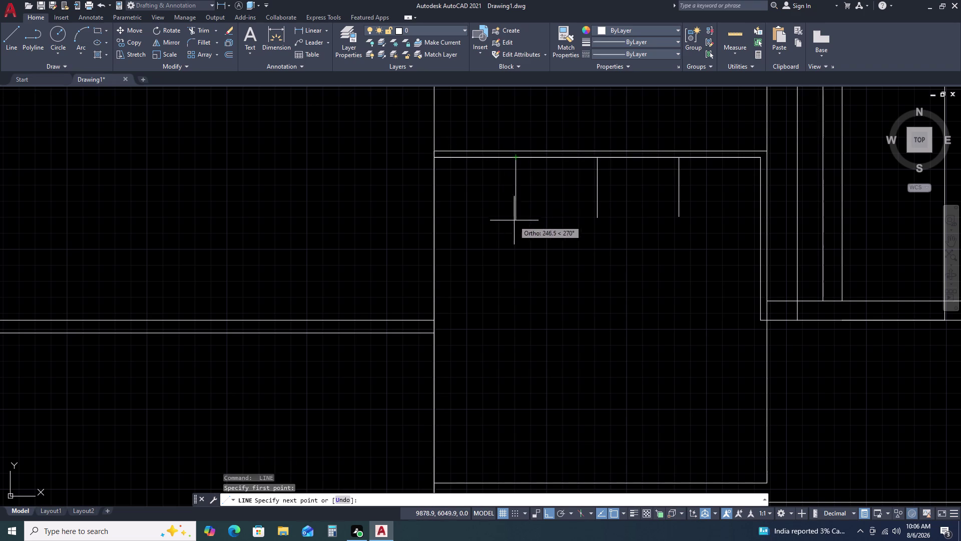